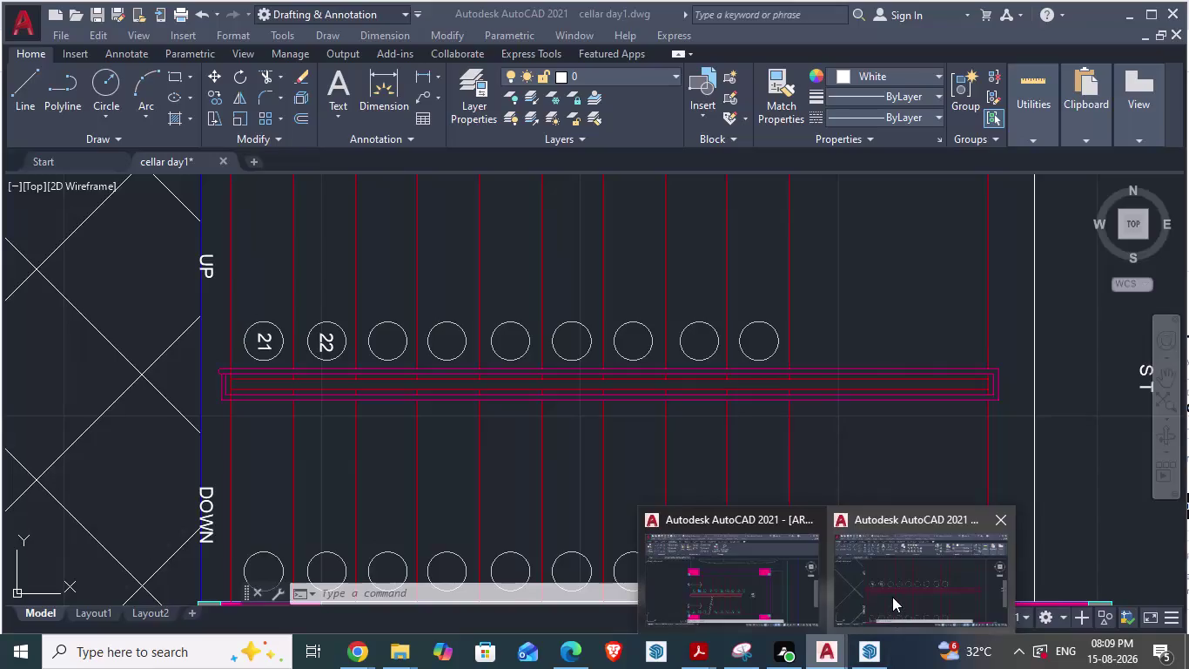
Look over the reference arch plan drawing, then return to the cellar day1 drawing.
click(892, 597)
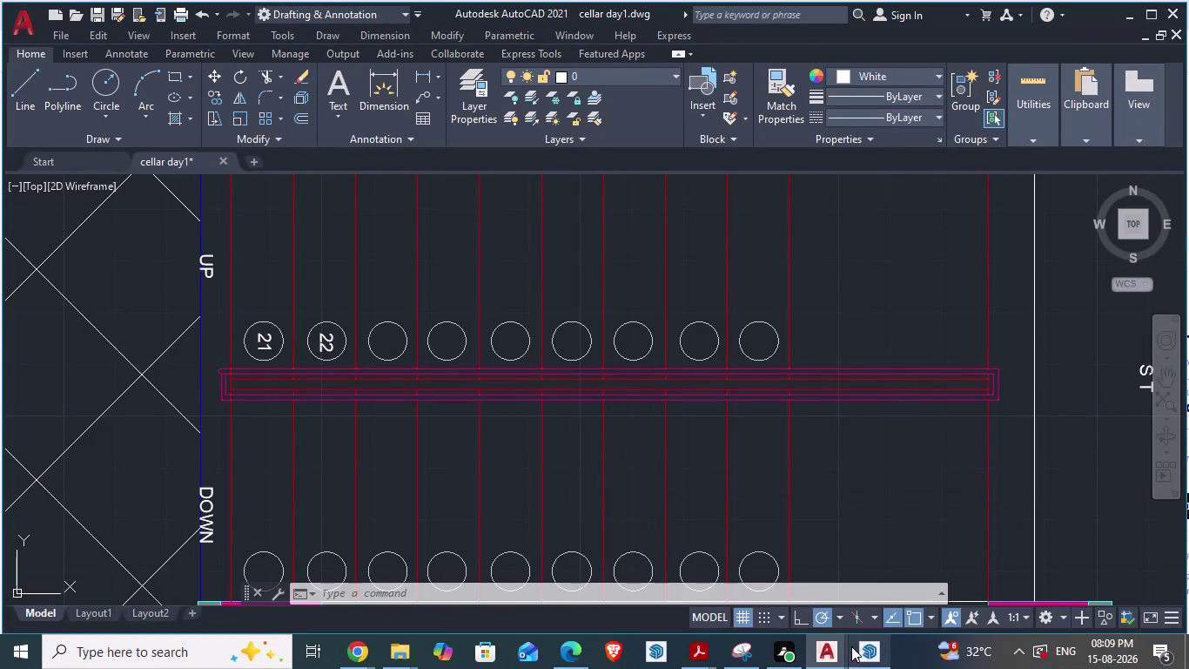
click(842, 645)
click(799, 589)
scroll(up, 3)
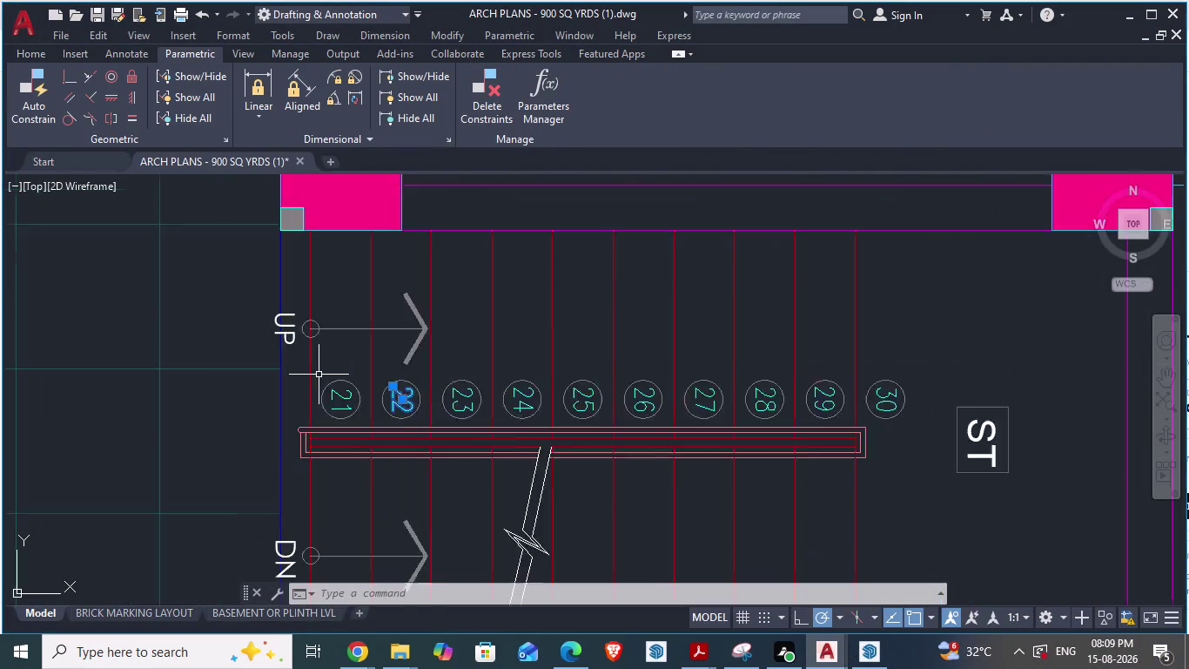
scroll(up, 3)
scroll(up, 3)
scroll(down, 3)
key(Escape)
scroll(up, 3)
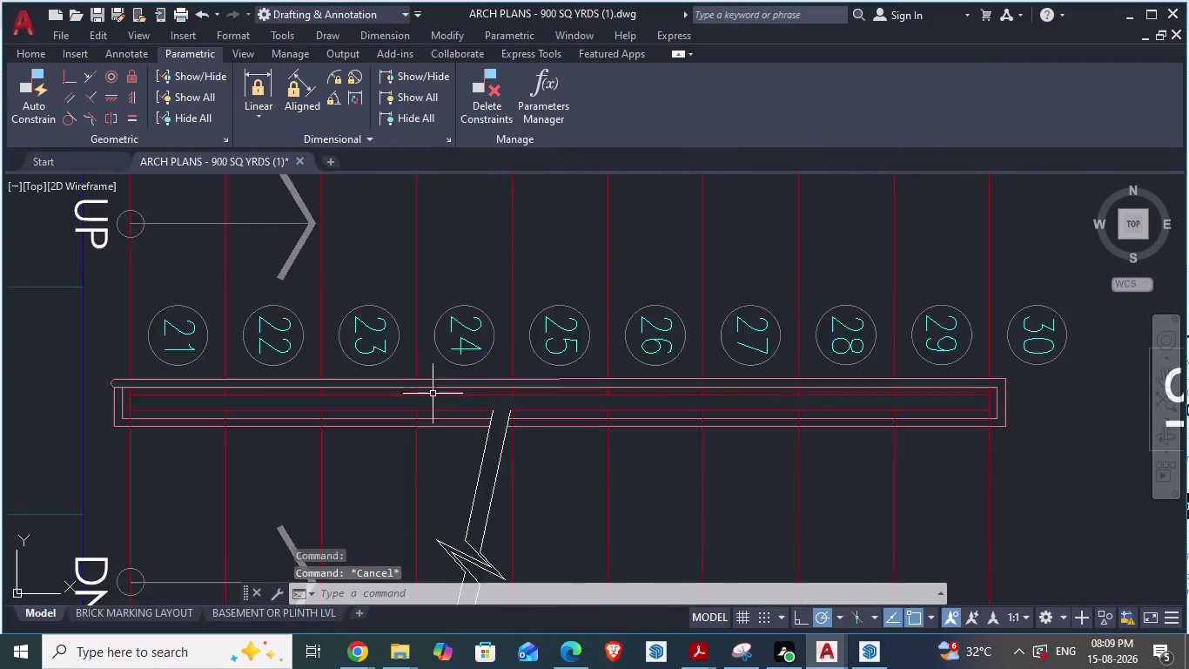
scroll(up, 3)
scroll(down, 3)
scroll(down, 3)
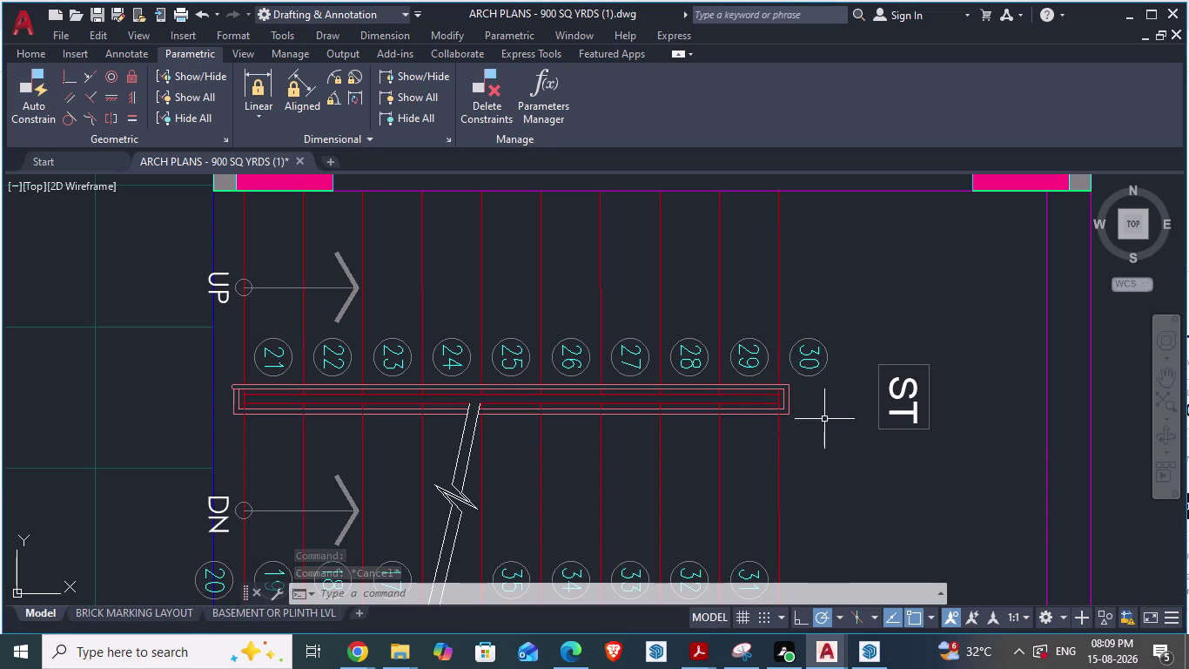
key(alt+Tab)
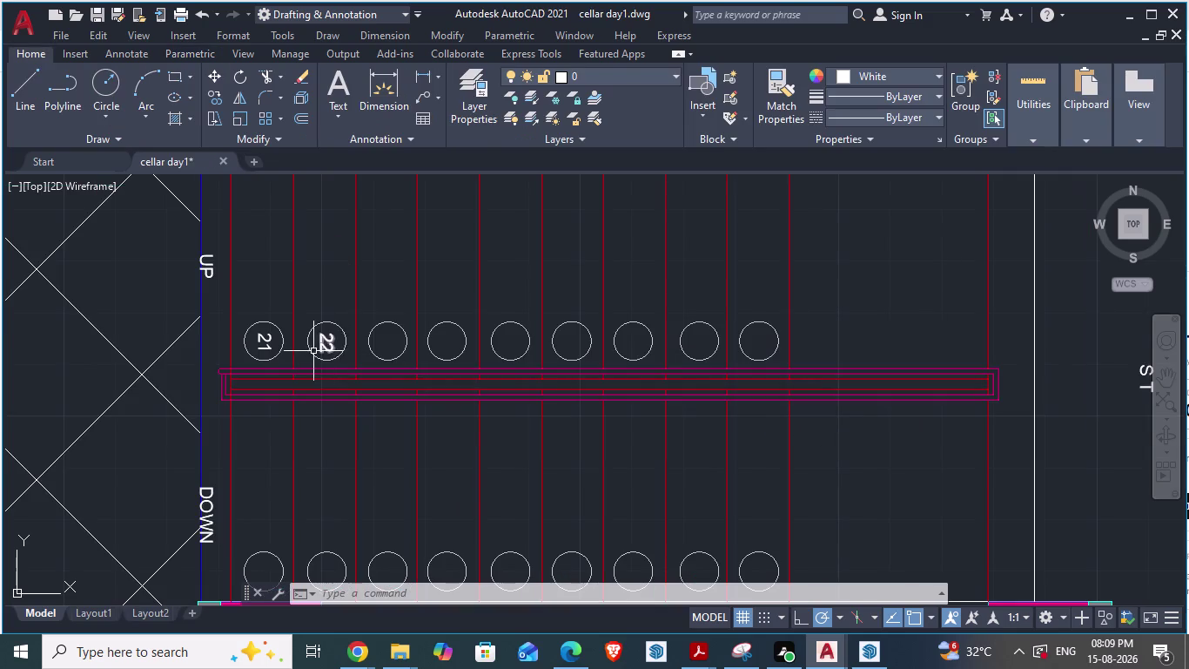
Copy the 21 label and paste it into the third and fourth circles.
scroll(up, 3)
click(338, 290)
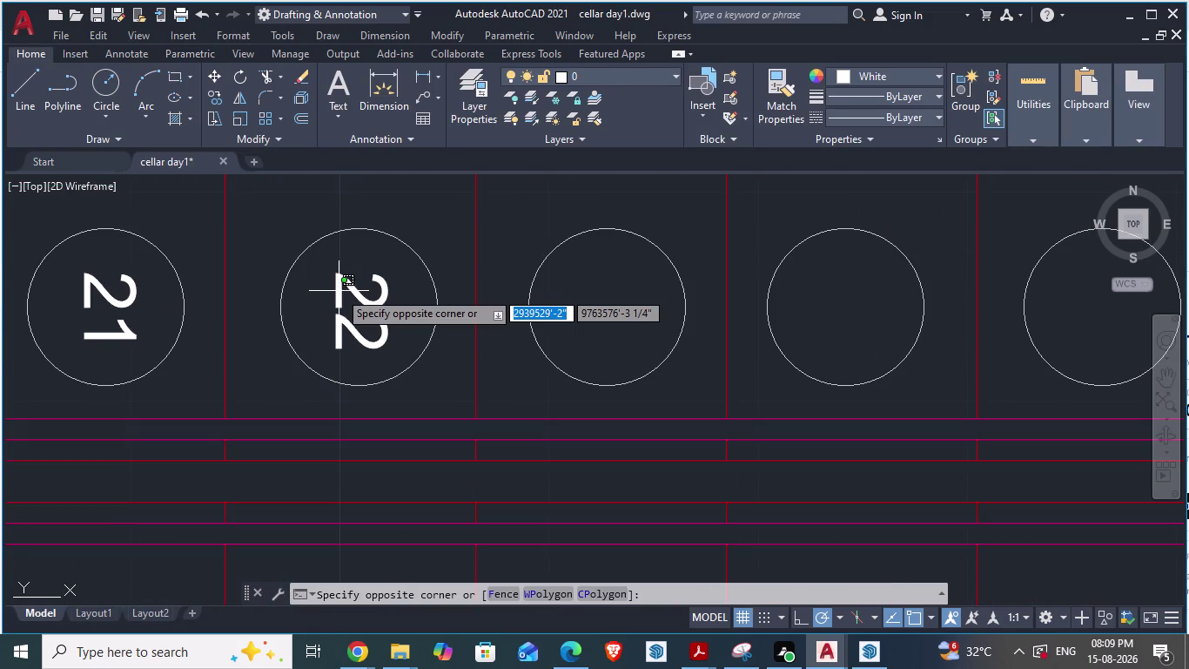
key(Escape)
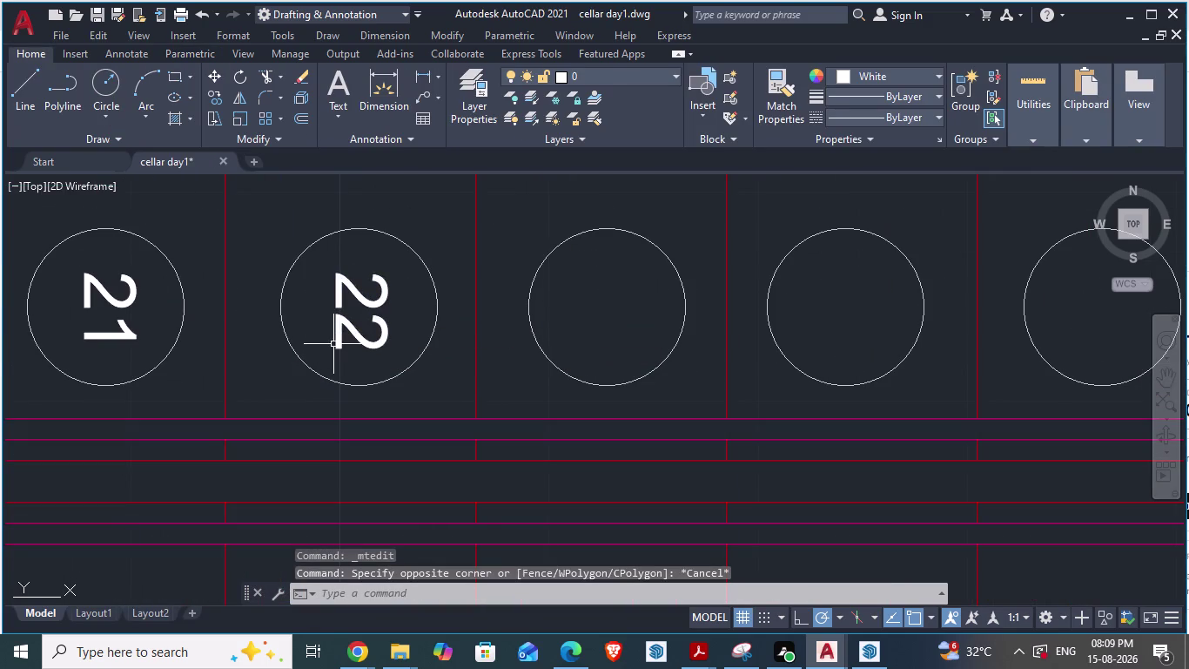
click(339, 342)
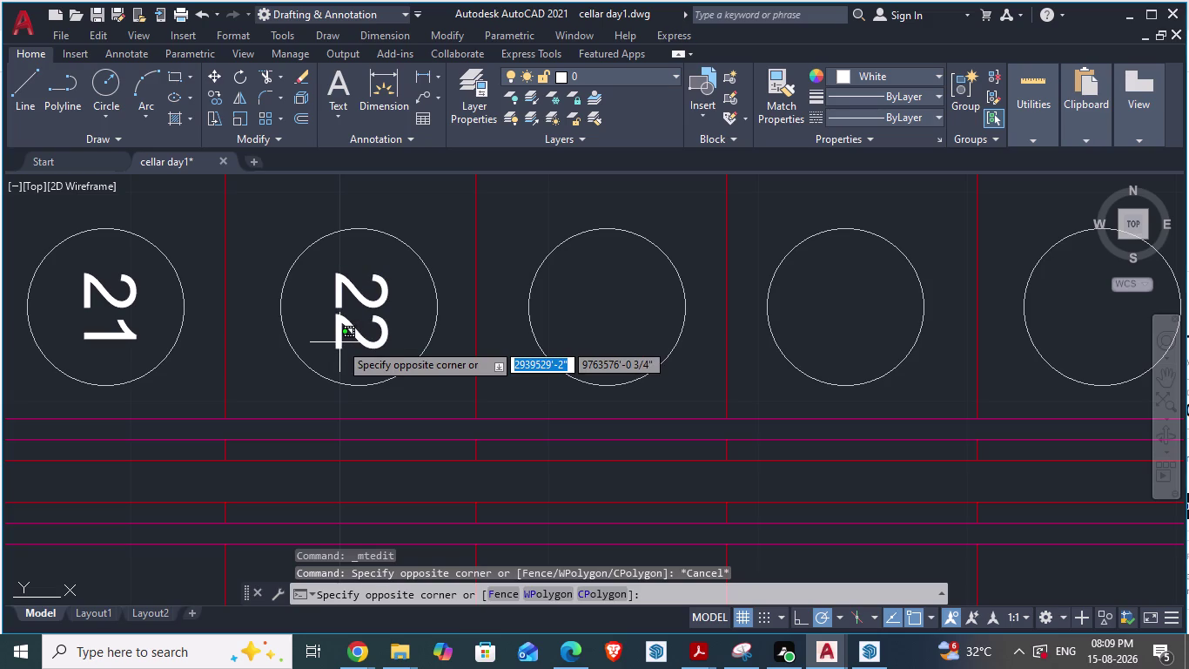
key(ctrl+c)
key(ctrl+v)
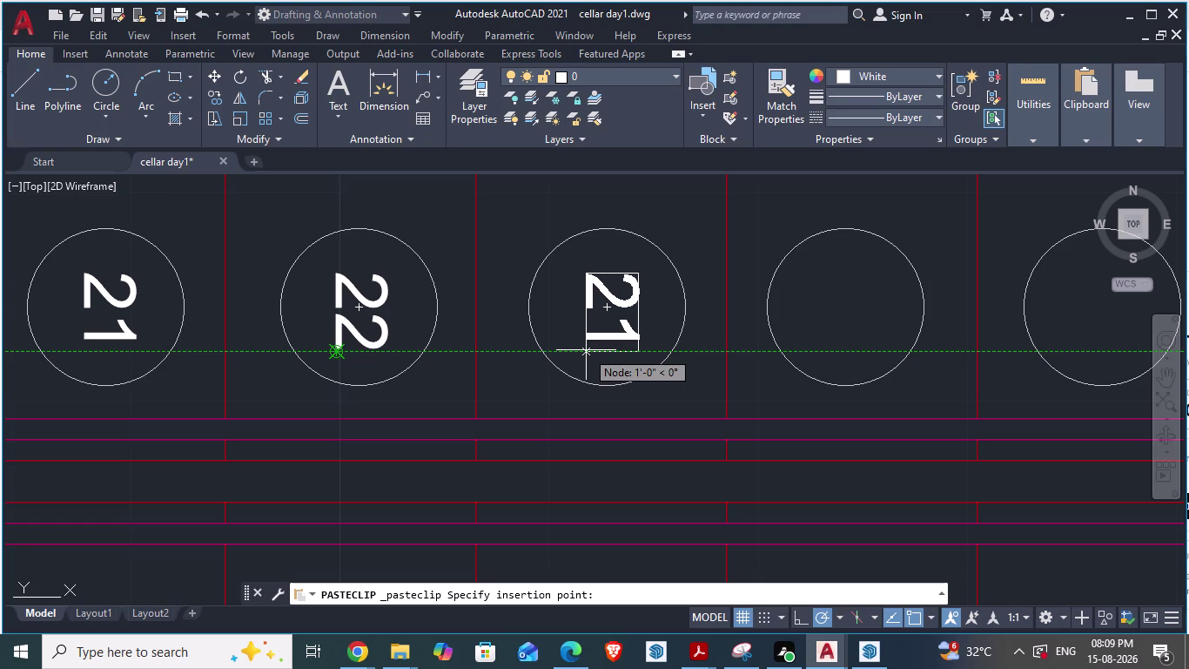
click(586, 350)
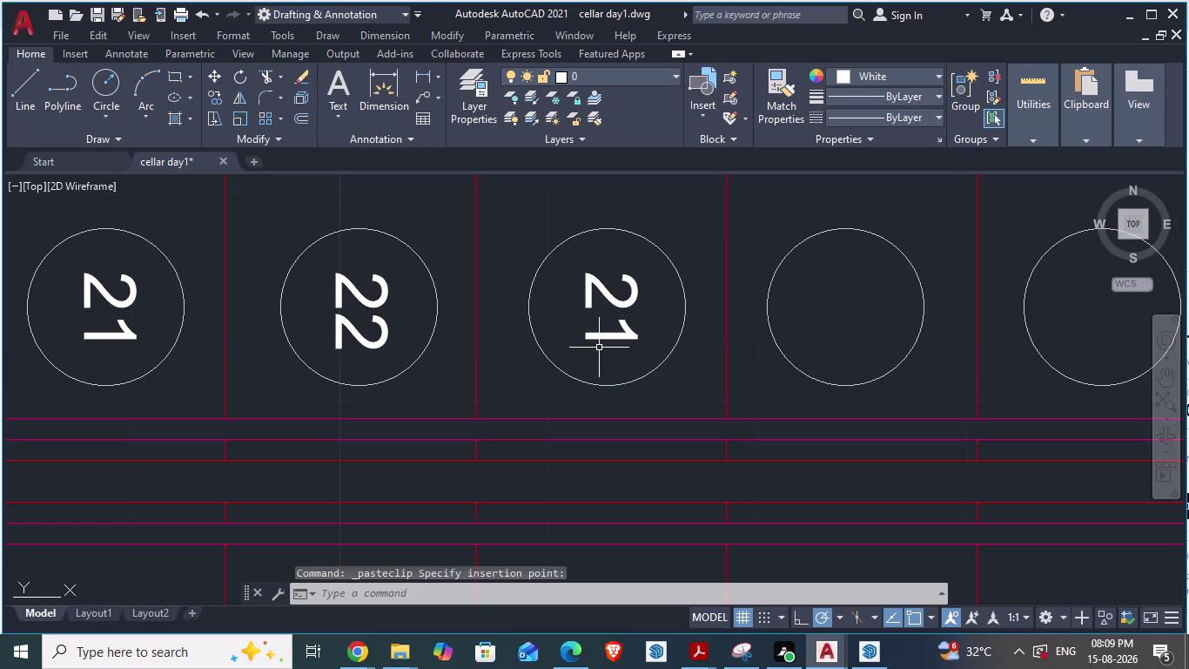
key(space)
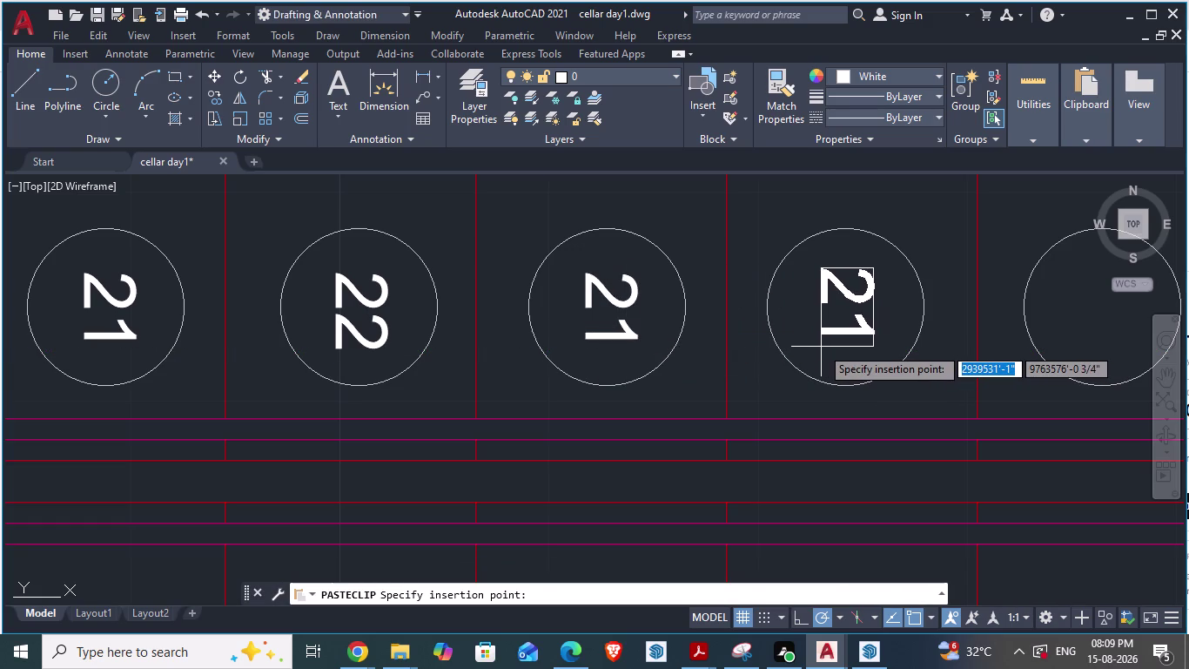
click(821, 347)
scroll(down, 3)
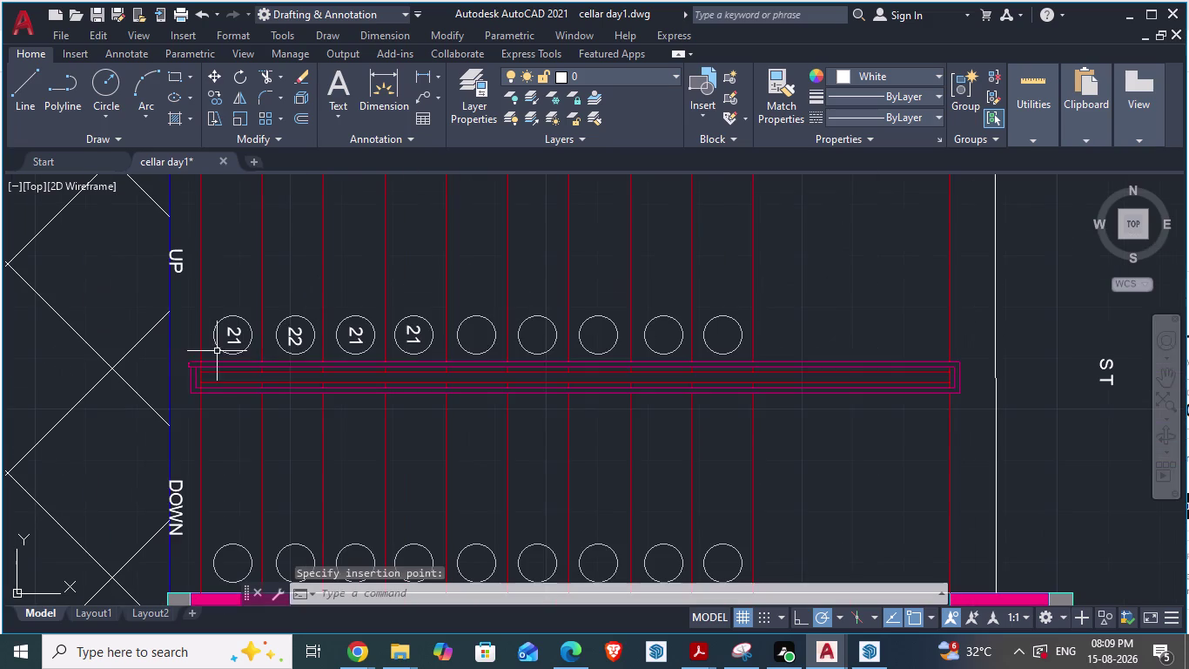
key(space)
scroll(up, 3)
scroll(down, 3)
scroll(up, 3)
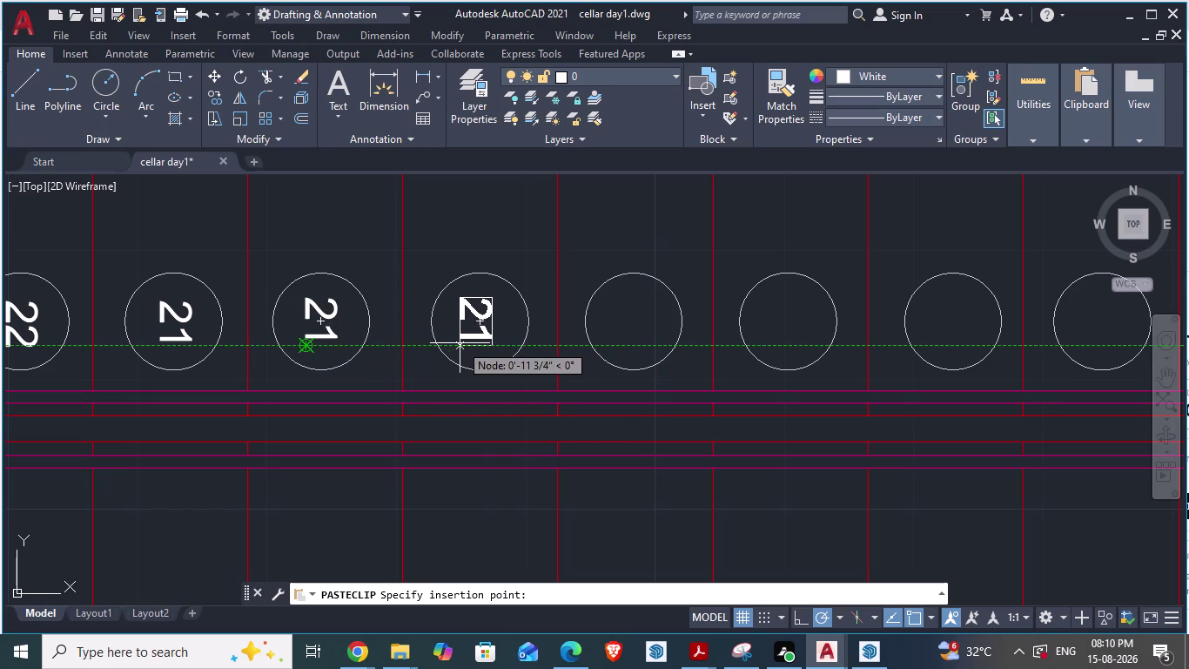
Paste 21 label copies into the next three empty circles.
click(468, 343)
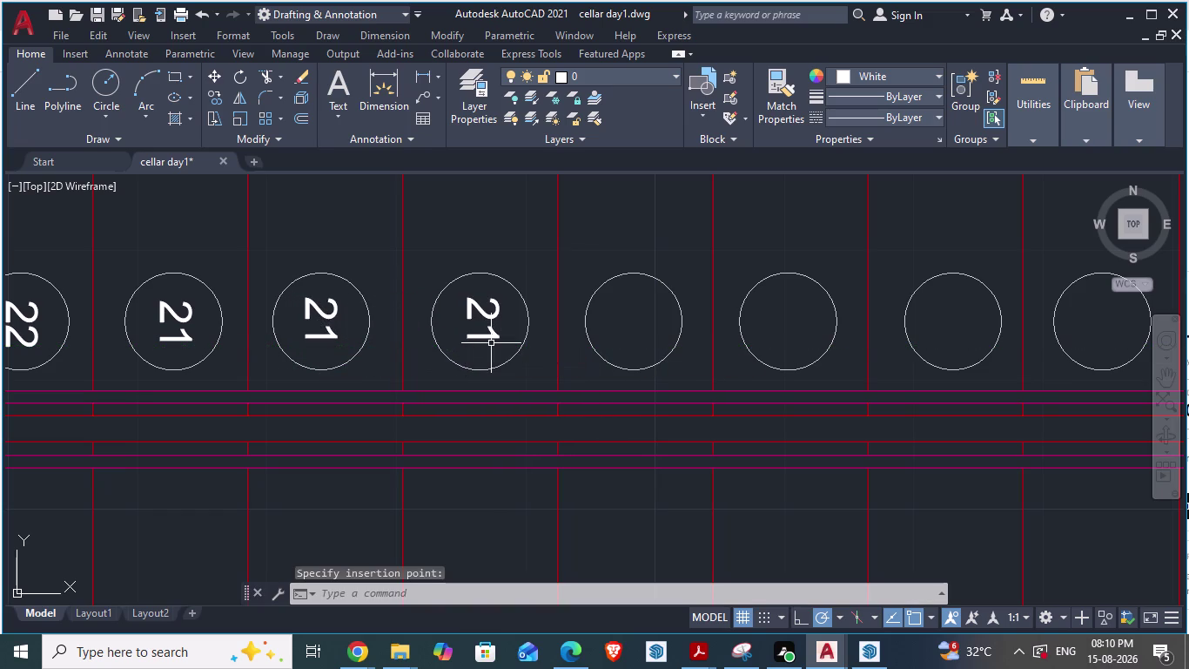
key(space)
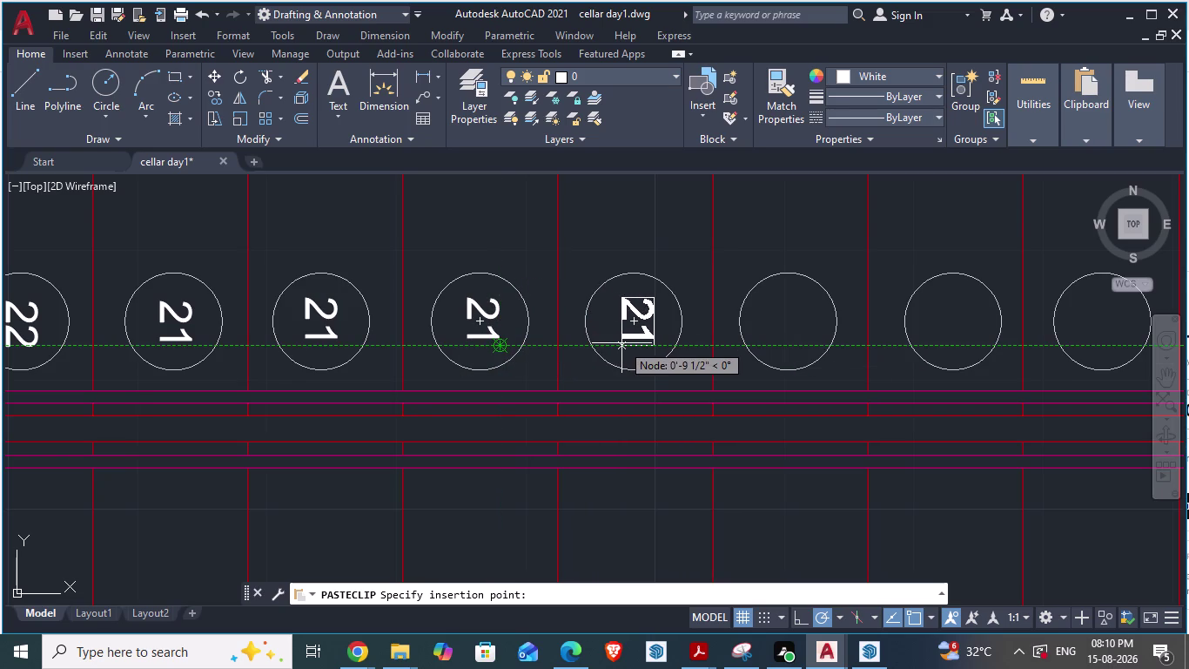
click(622, 343)
key(space)
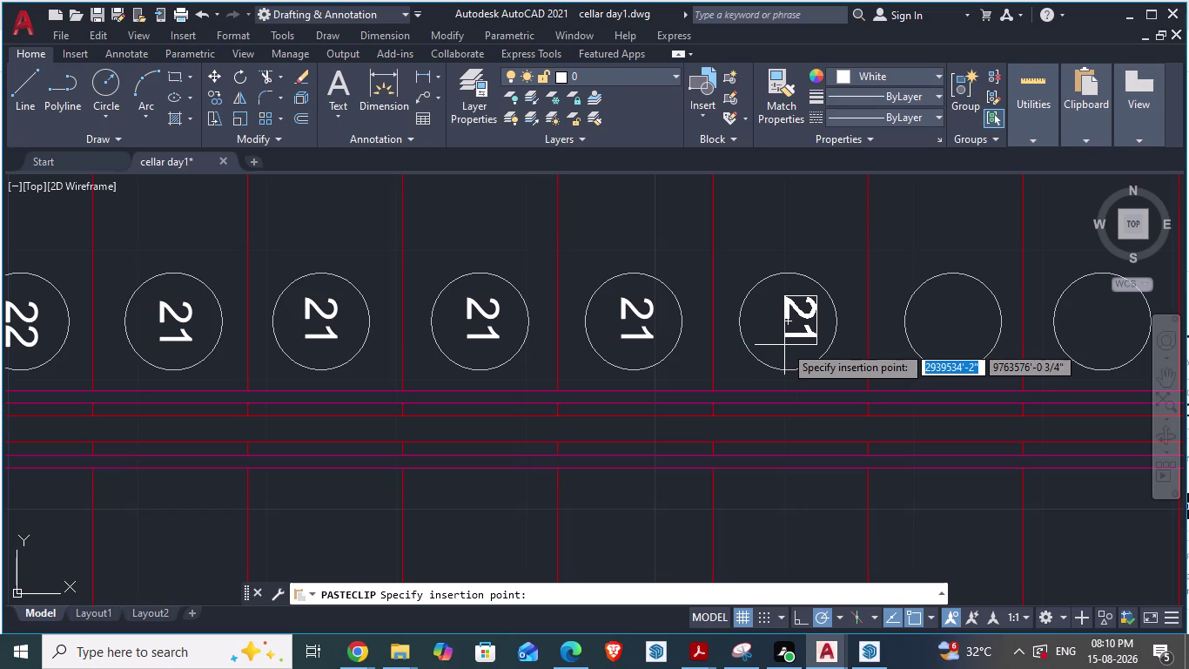
click(777, 340)
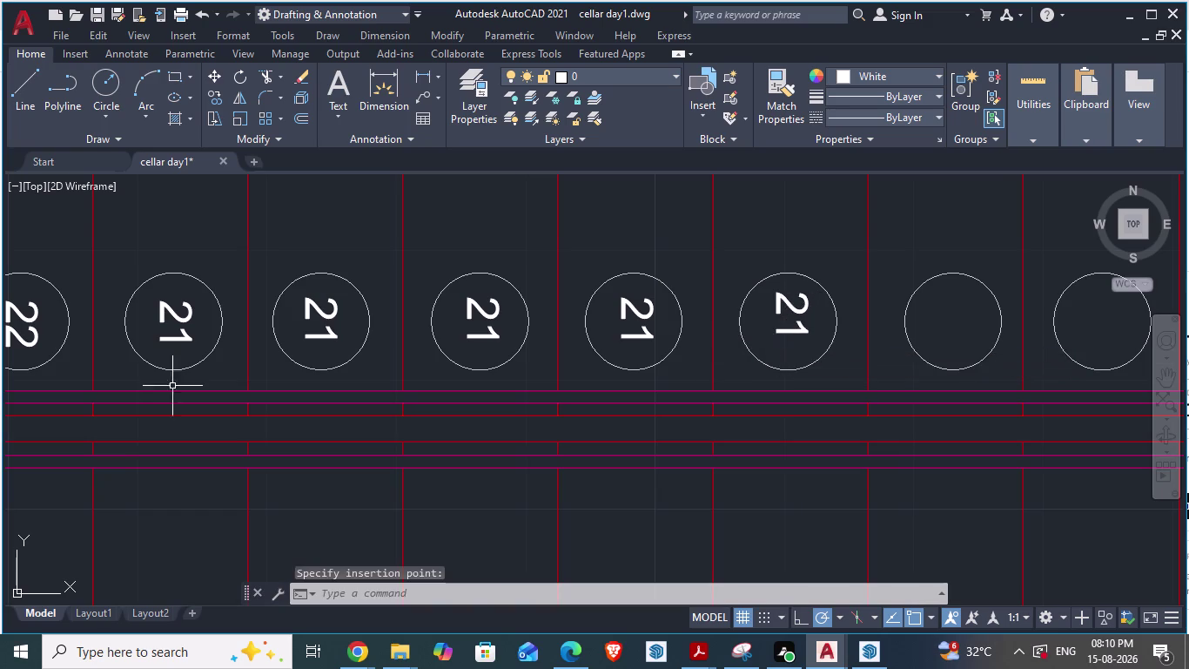
scroll(down, 3)
key(space)
scroll(up, 3)
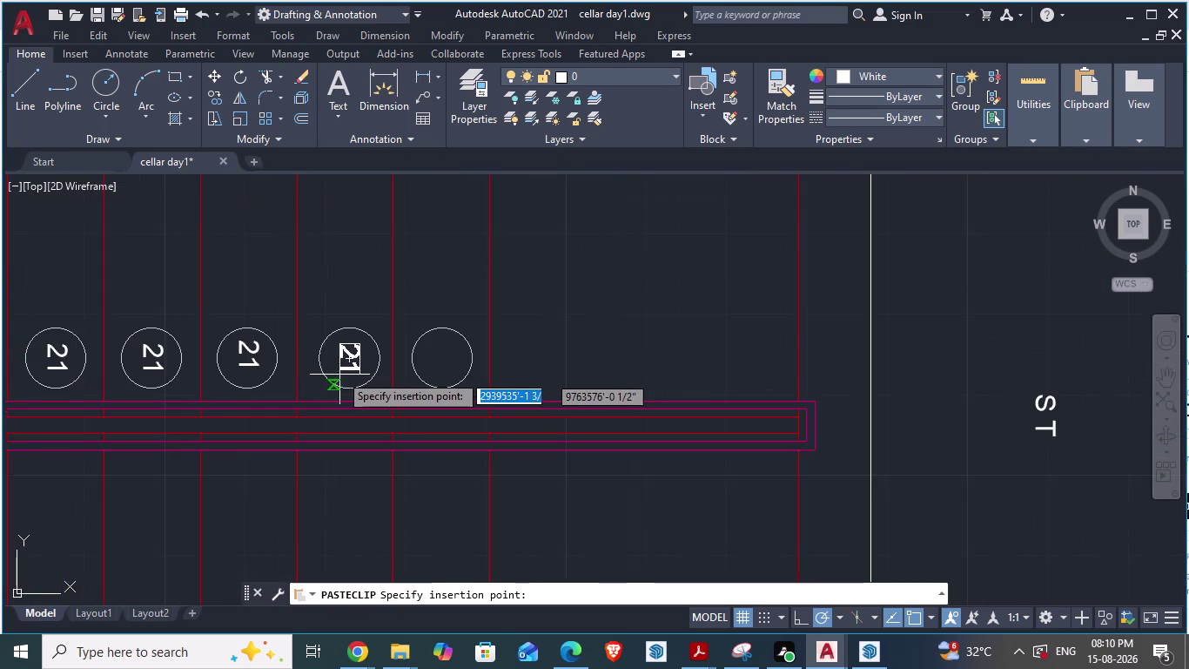
scroll(up, 3)
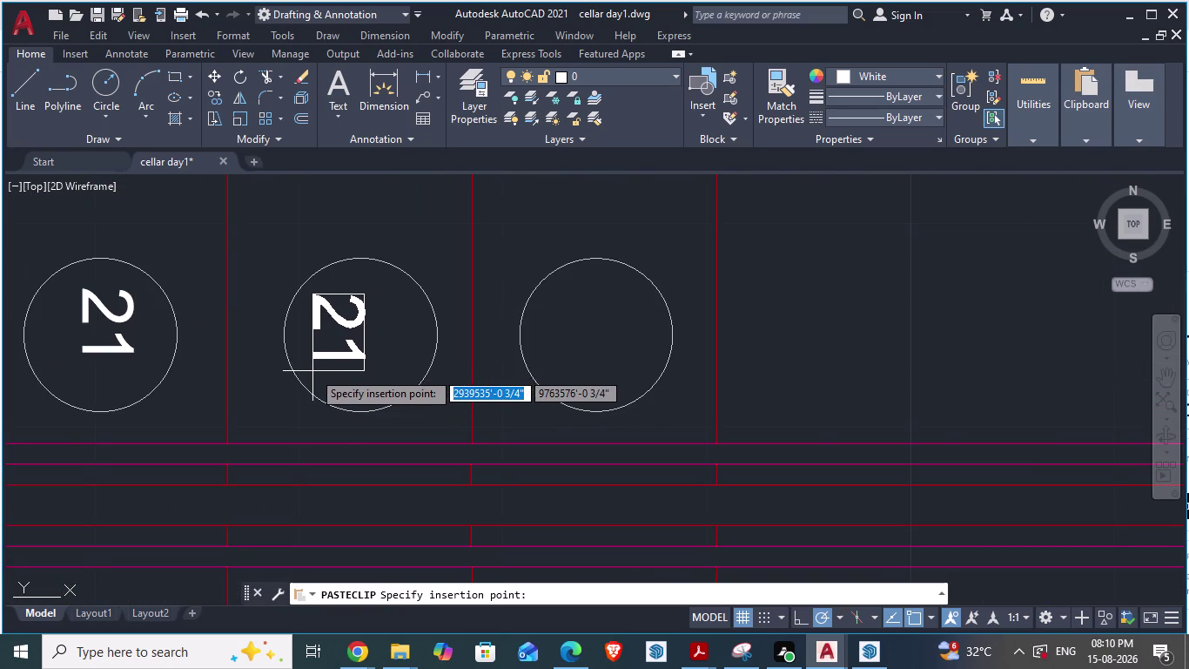
scroll(down, 3)
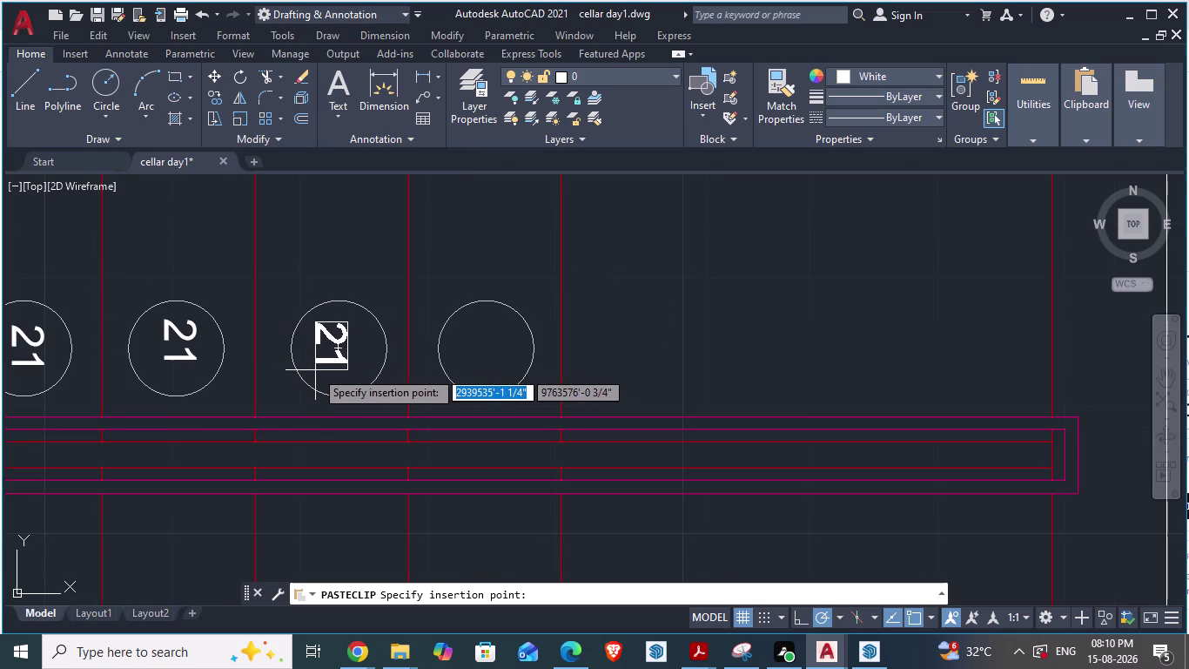
Paste 21 label copies into the last two empty circles.
click(325, 370)
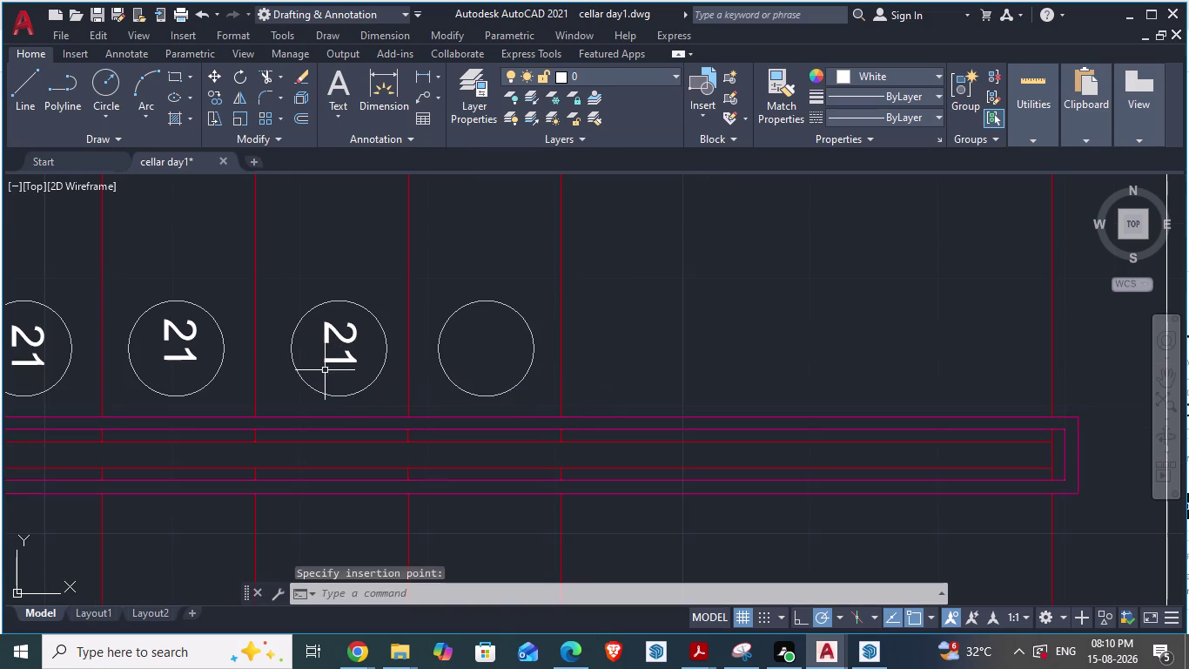
key(space)
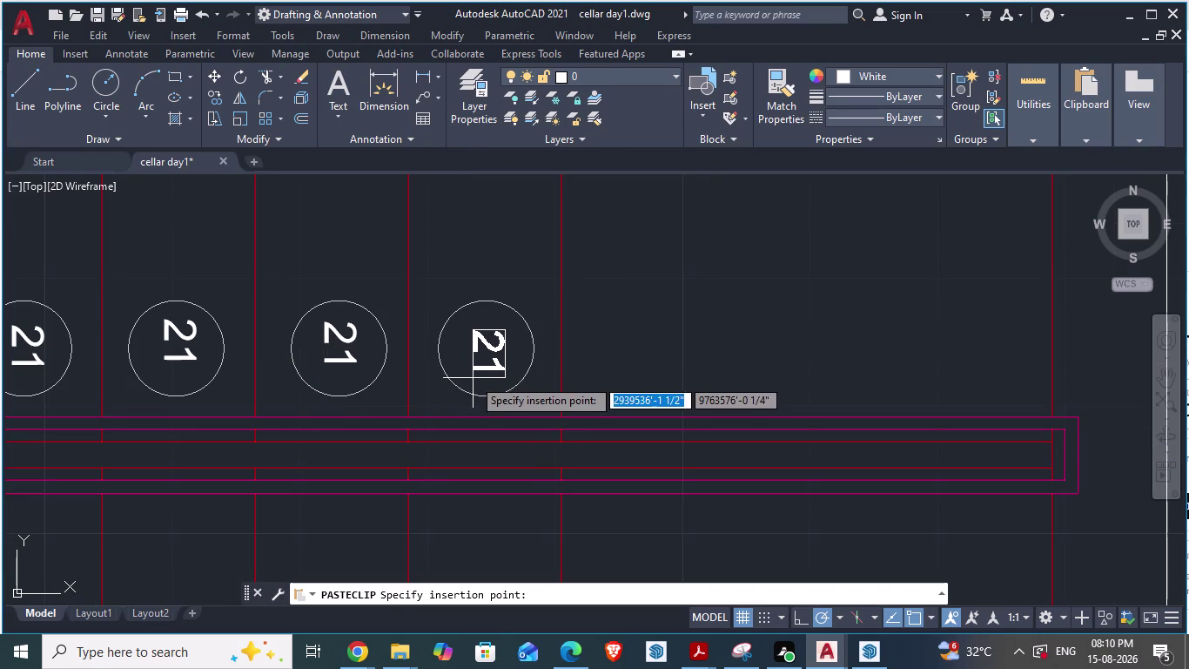
scroll(up, 3)
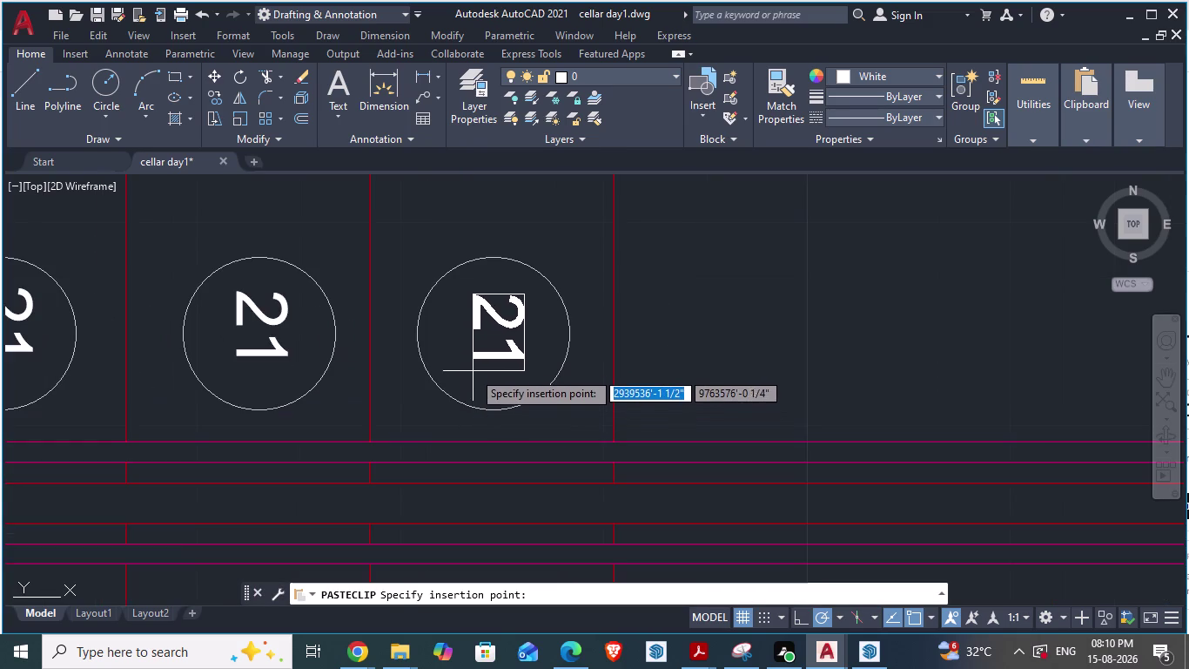
scroll(down, 3)
scroll(up, 3)
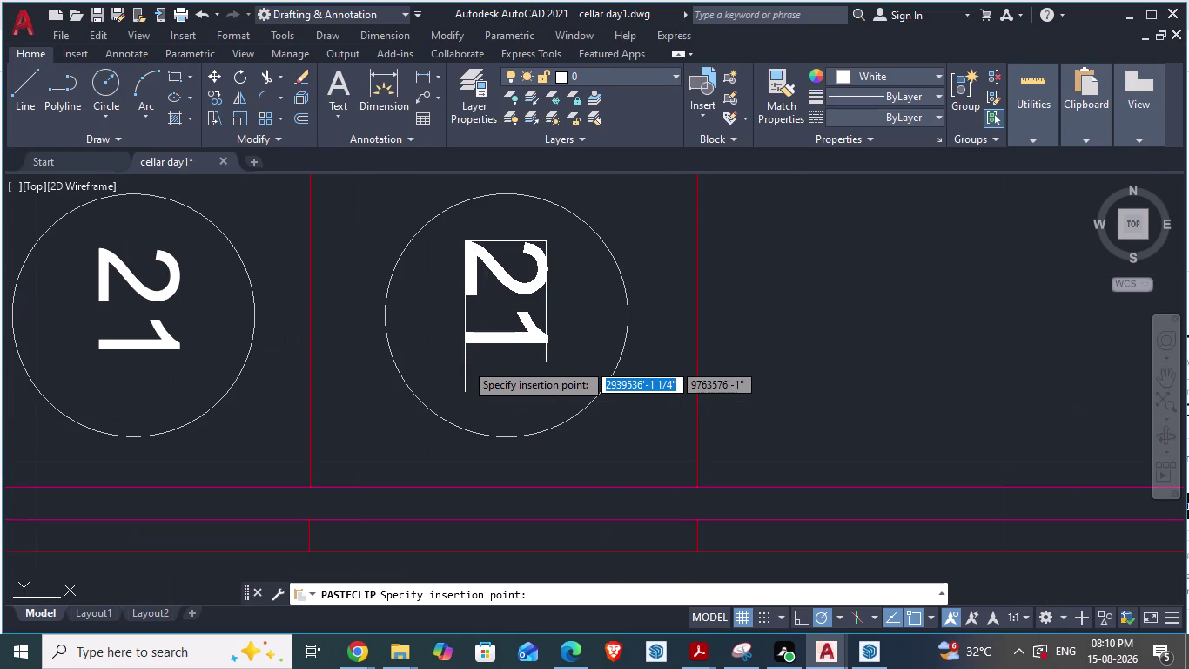
scroll(down, 3)
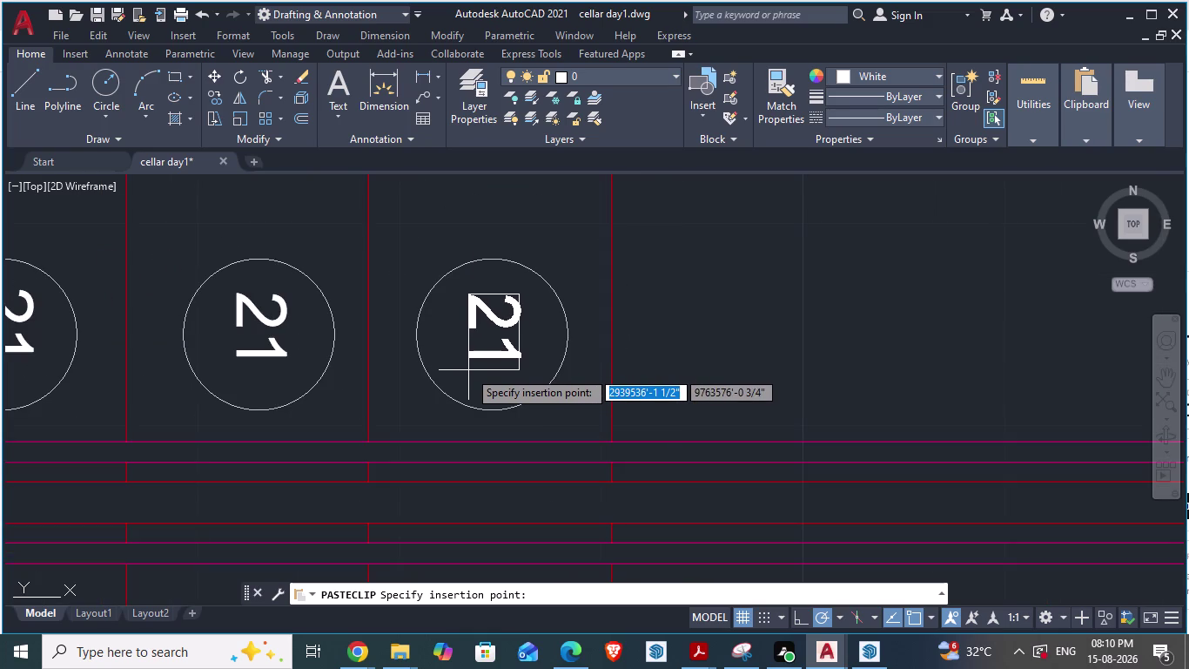
scroll(up, 3)
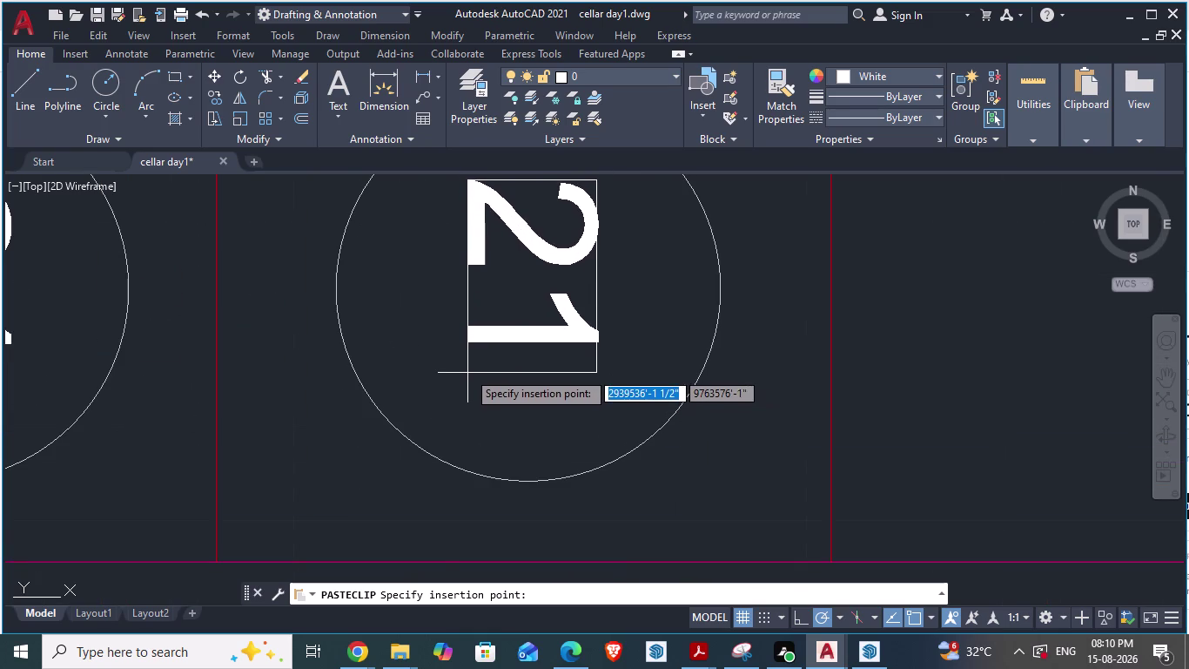
click(468, 371)
scroll(down, 3)
scroll(down, 3)
scroll(up, 3)
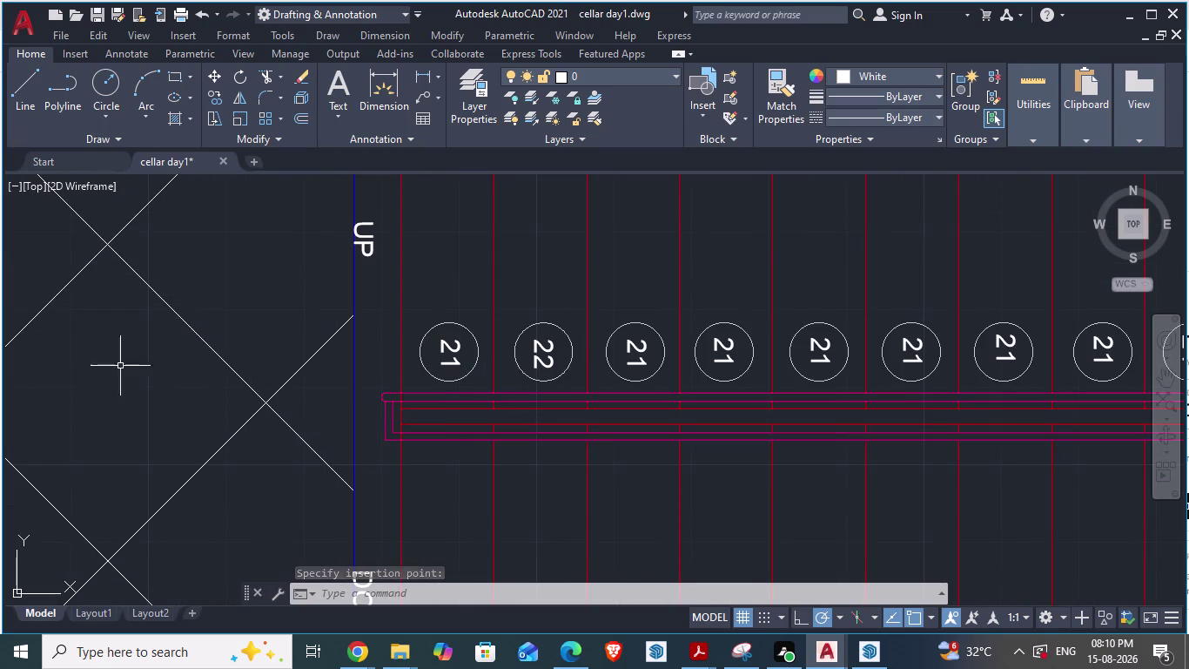
scroll(up, 3)
Change the third circle's label to 23 and remove the stray empty line.
double_click(603, 309)
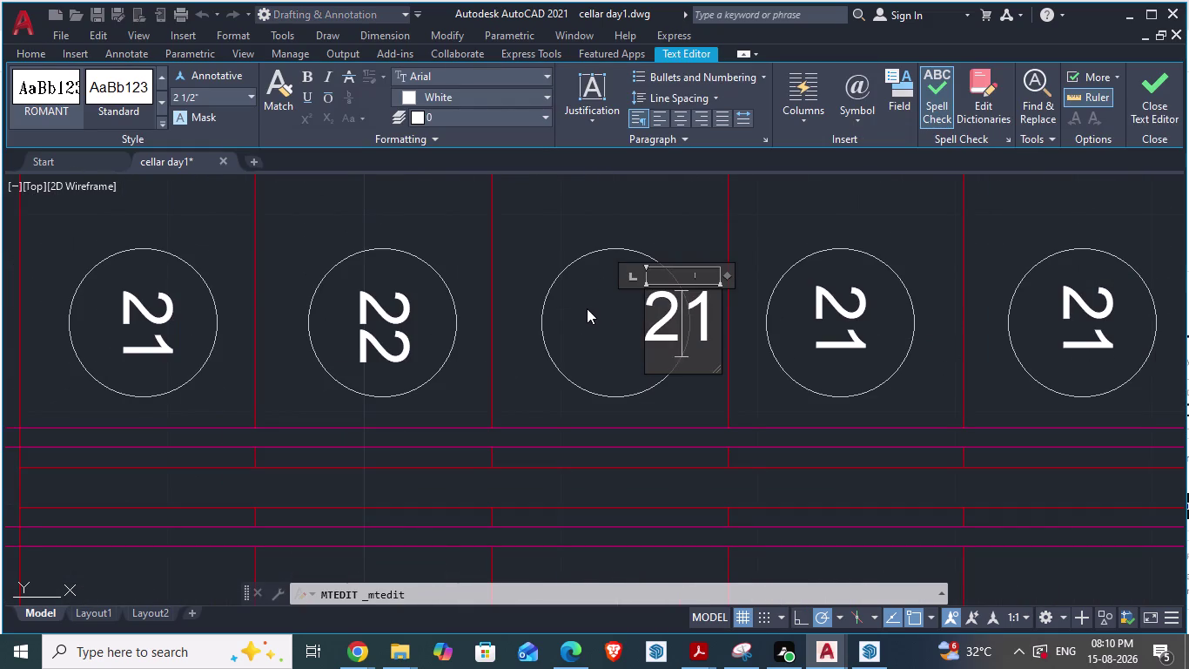
key(Delete)
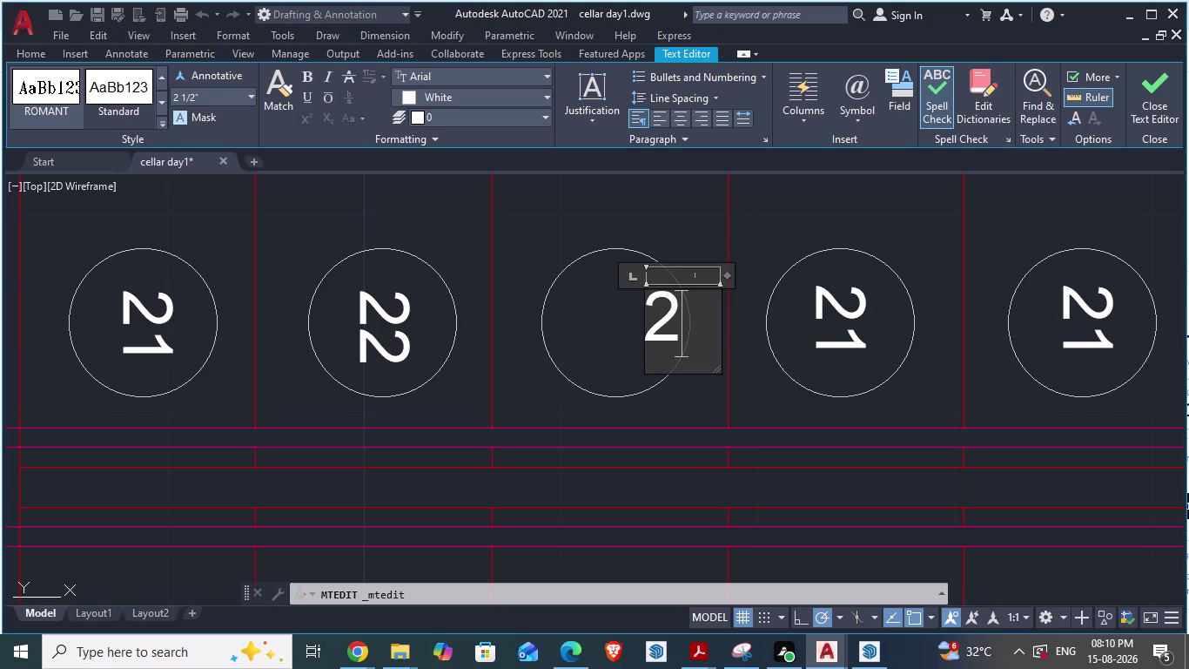
key(3)
key(Return)
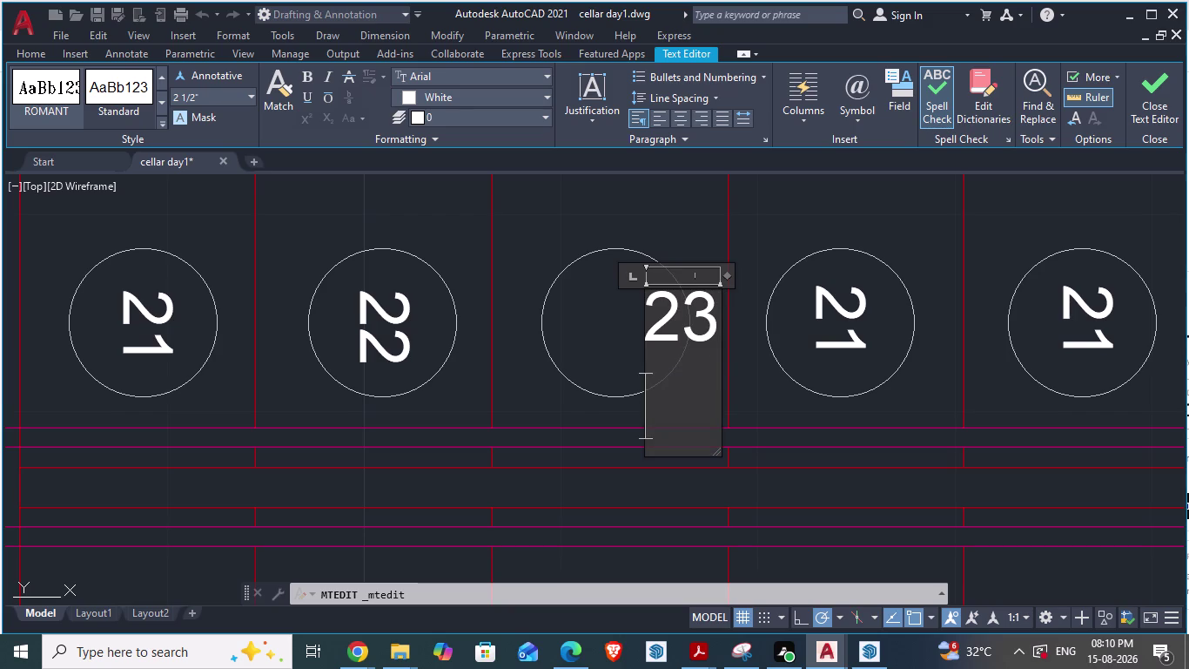
key(BackSpace)
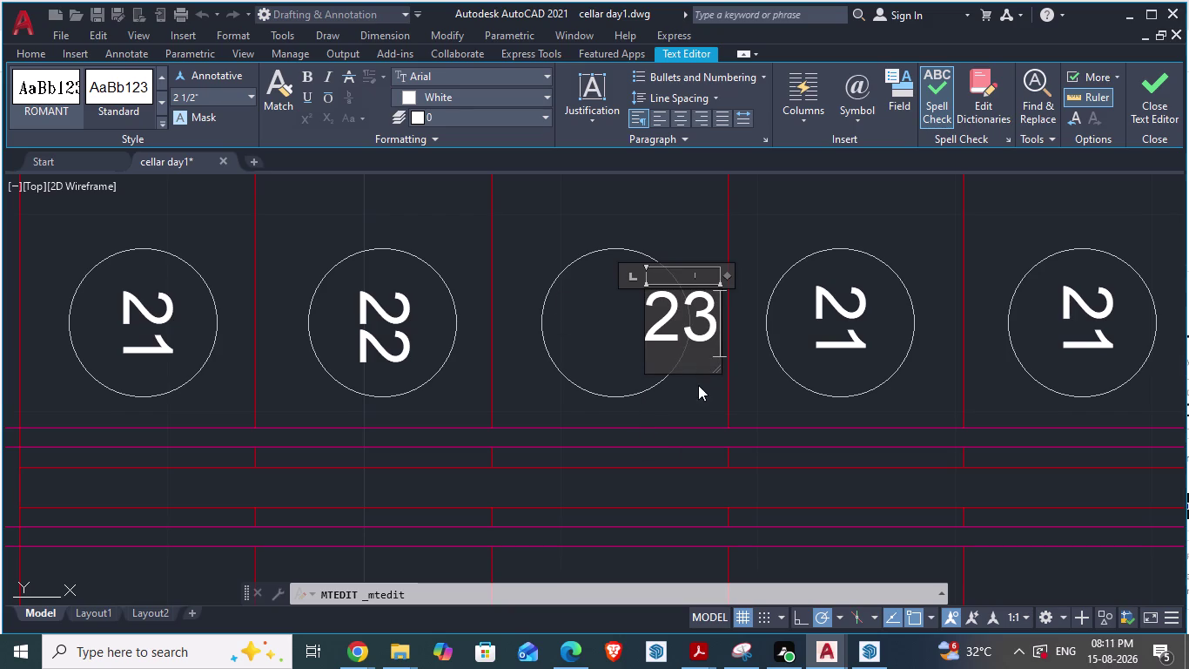
click(695, 403)
scroll(down, 3)
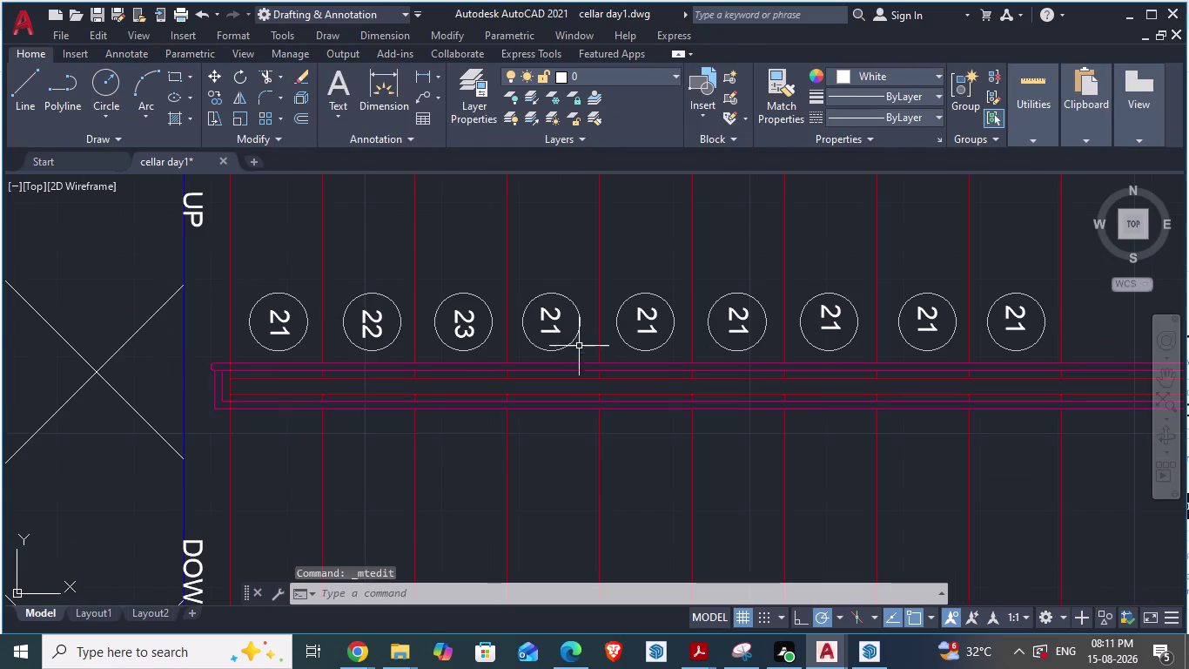
Renumber the fourth and fifth circle labels to 24 and 25.
double_click(542, 320)
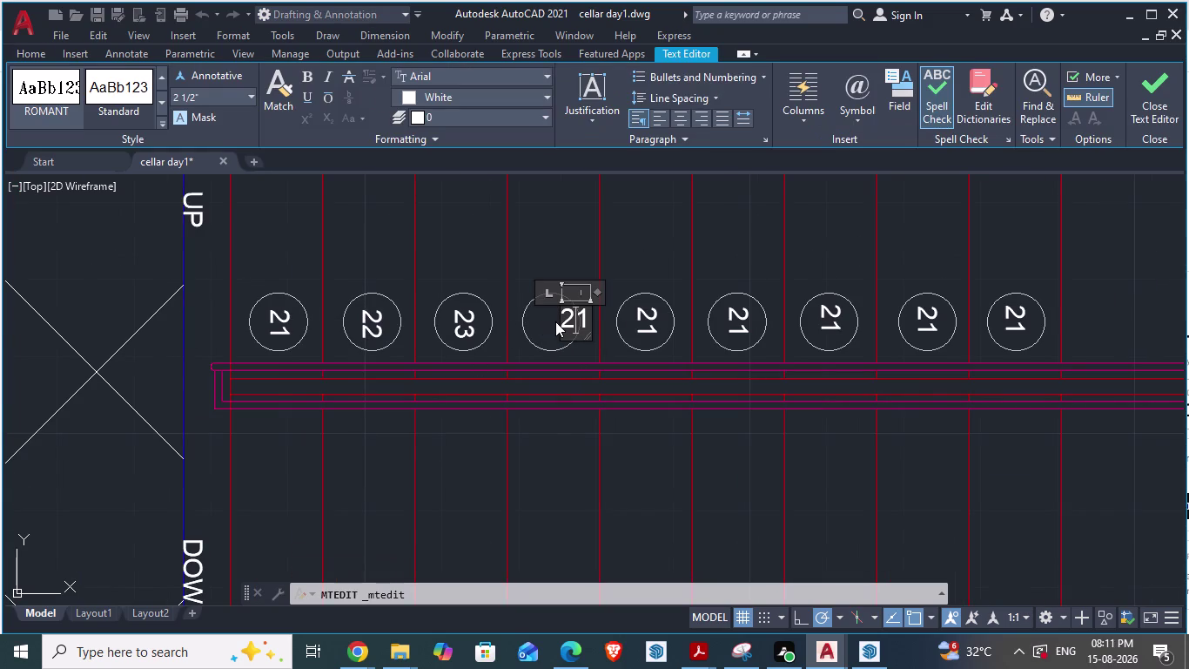
key(Delete)
key(4)
click(631, 269)
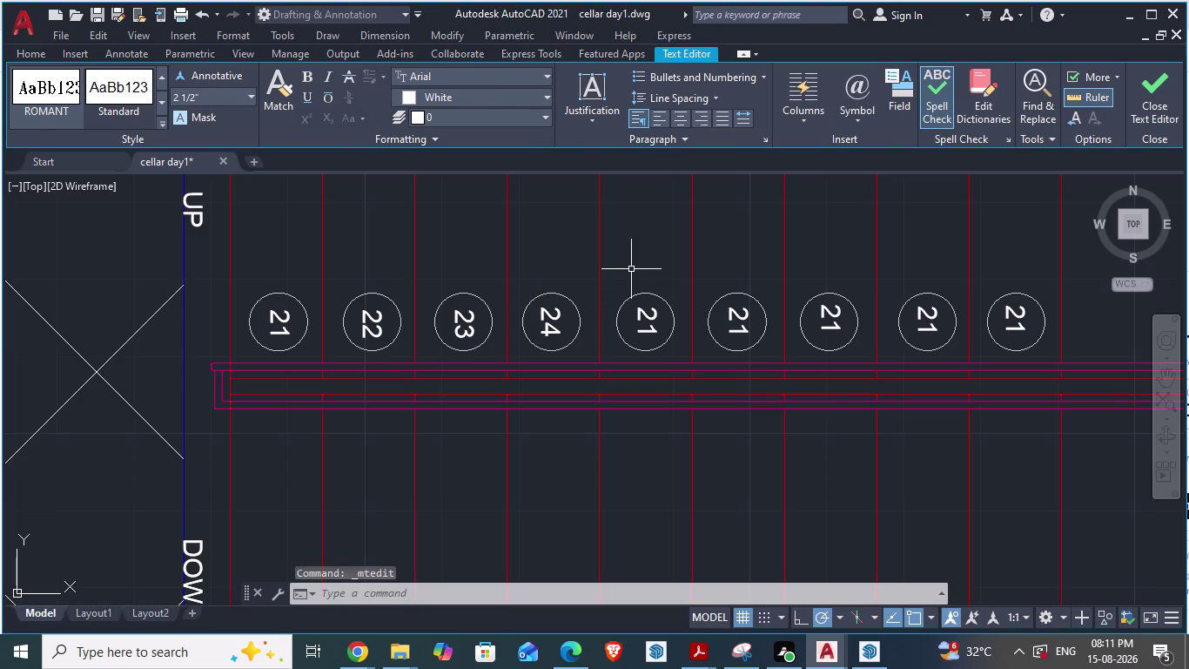
double_click(648, 320)
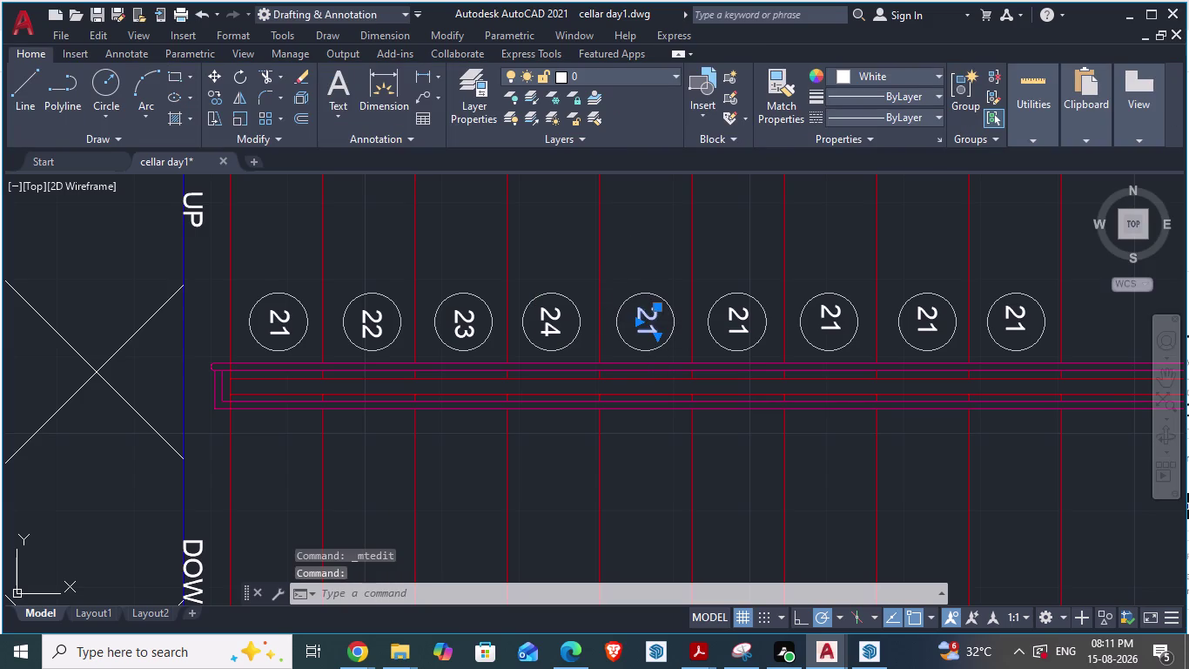
click(676, 314)
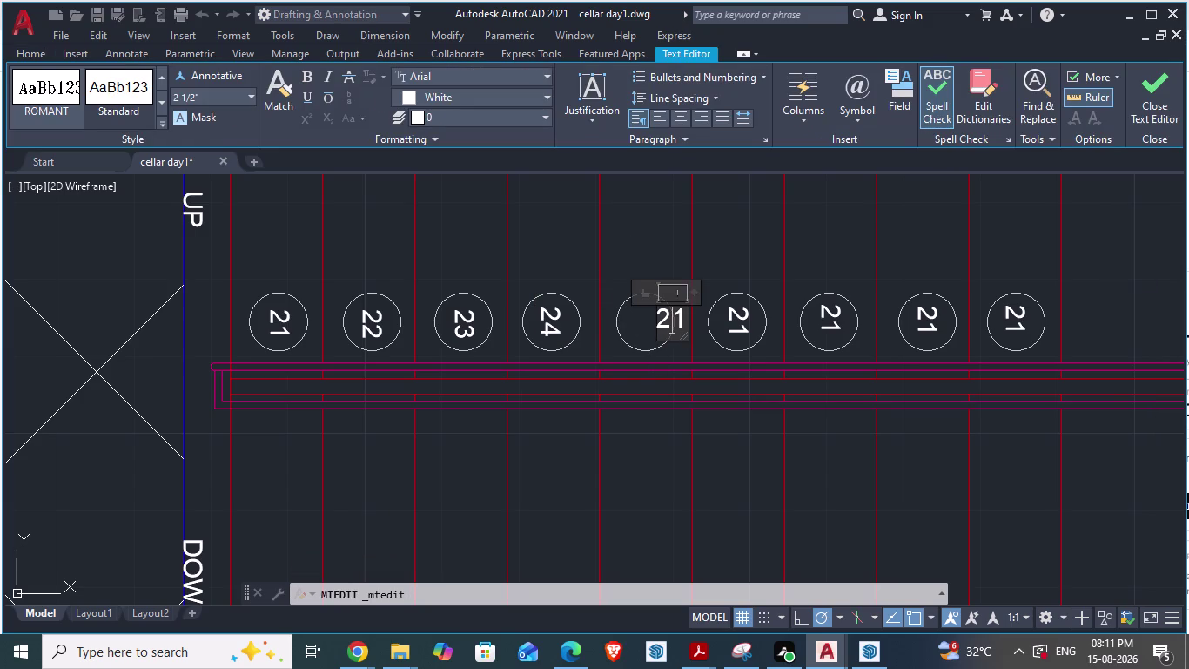
key(Delete)
key(5)
click(621, 222)
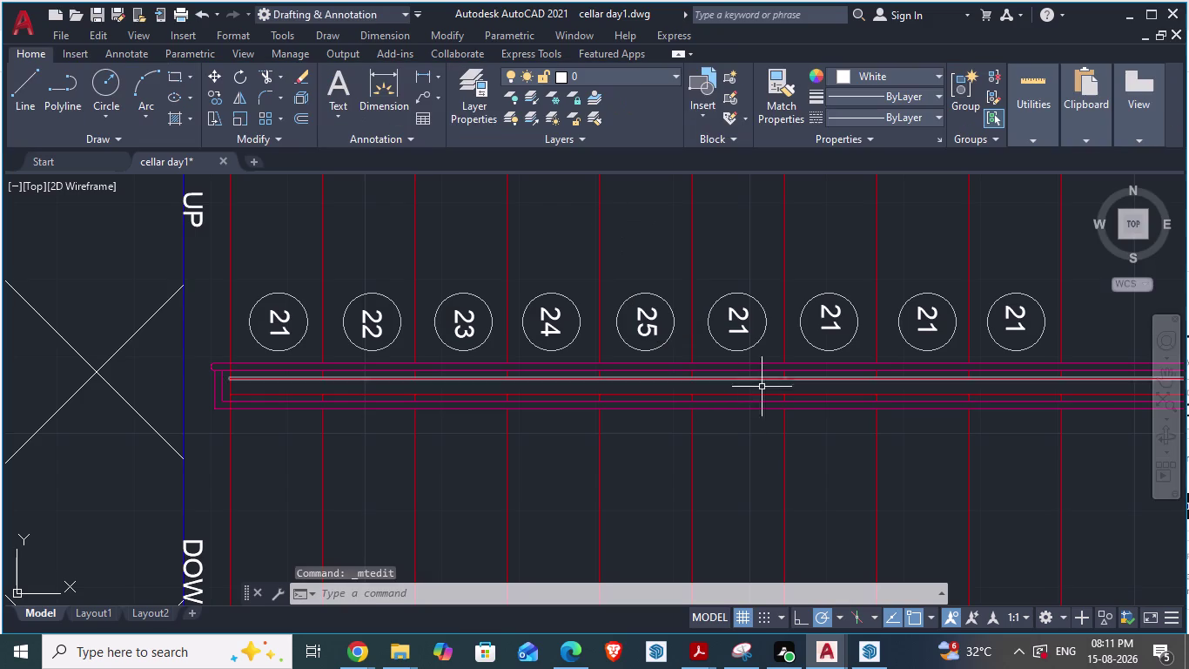
Renumber the sixth and seventh circle labels to 26 and 27.
scroll(up, 3)
double_click(664, 245)
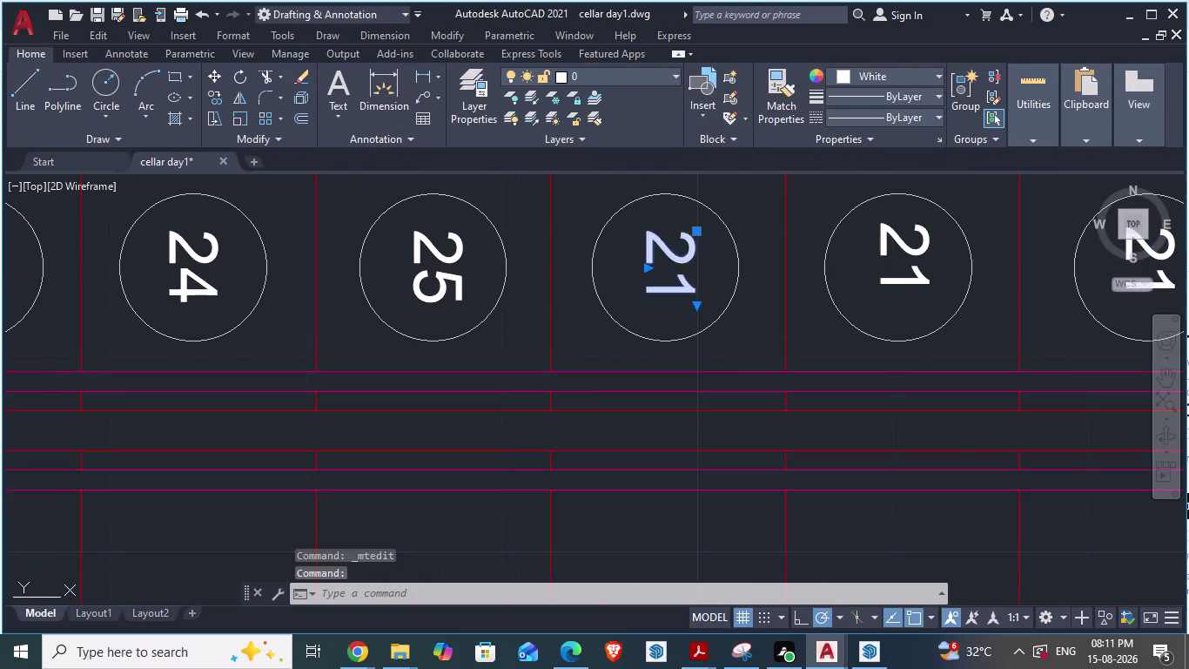
click(726, 250)
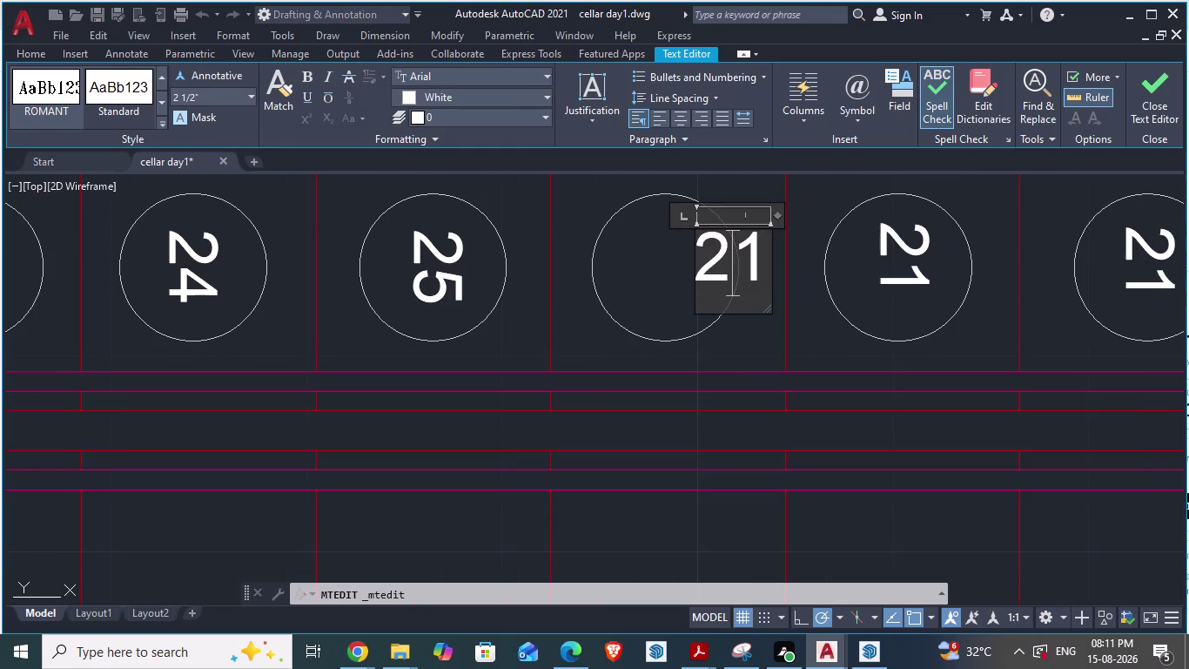
key(Delete)
key(6)
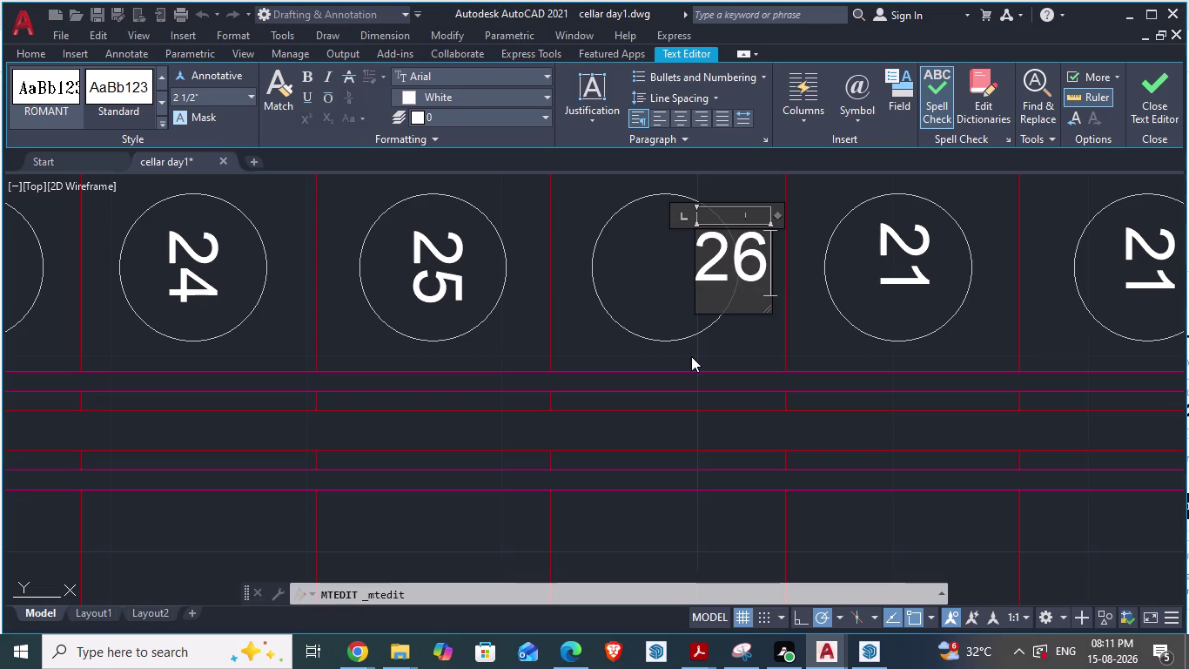
click(725, 349)
scroll(down, 3)
scroll(up, 3)
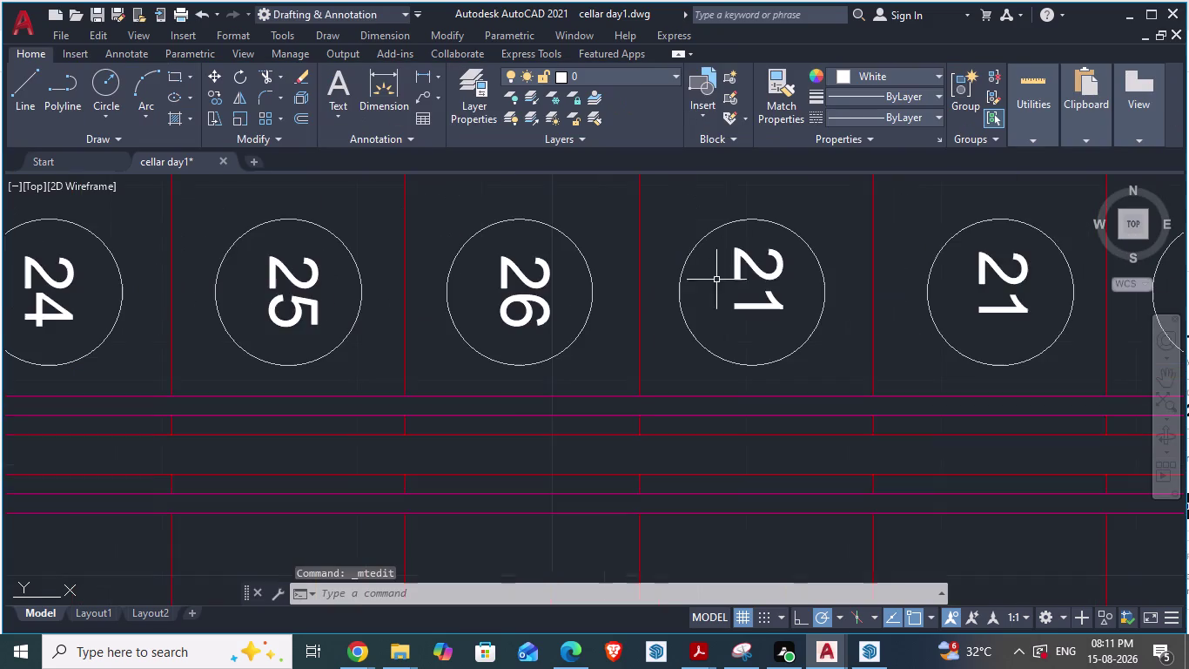
scroll(down, 3)
scroll(up, 3)
click(633, 266)
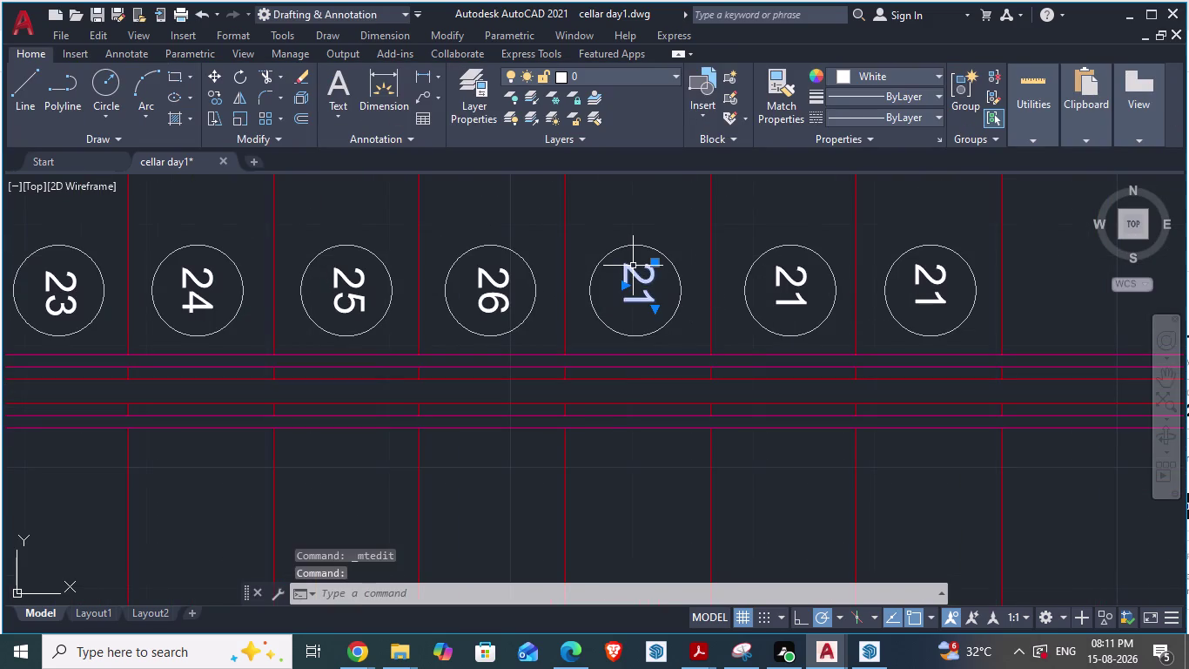
double_click(633, 266)
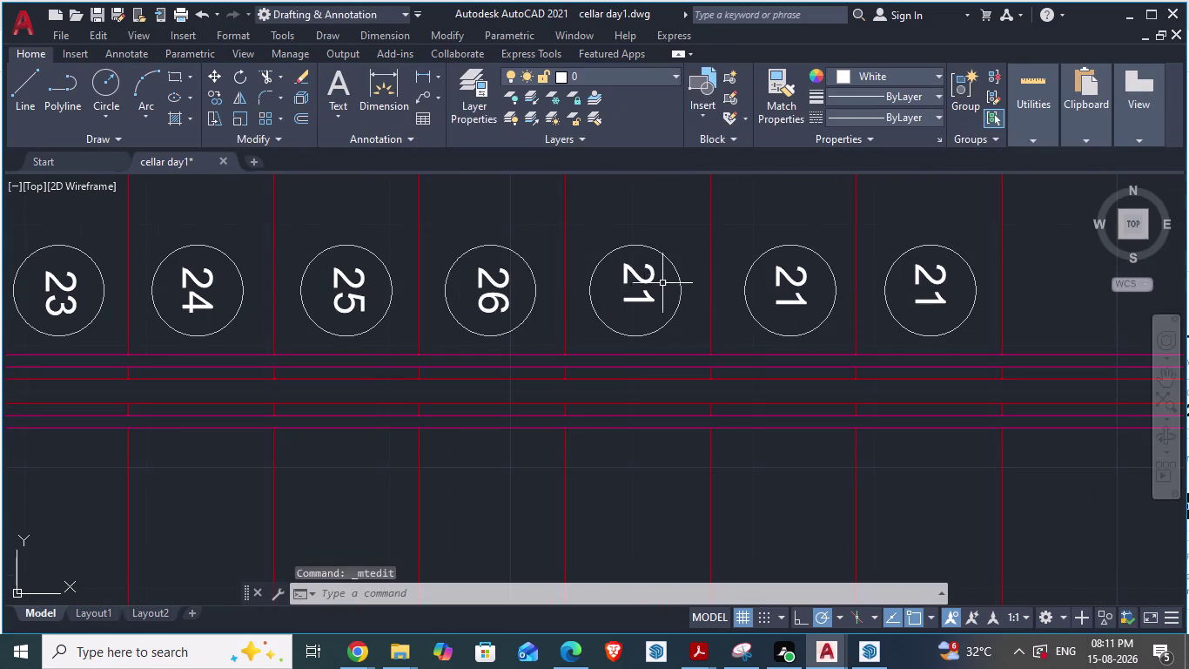
double_click(630, 271)
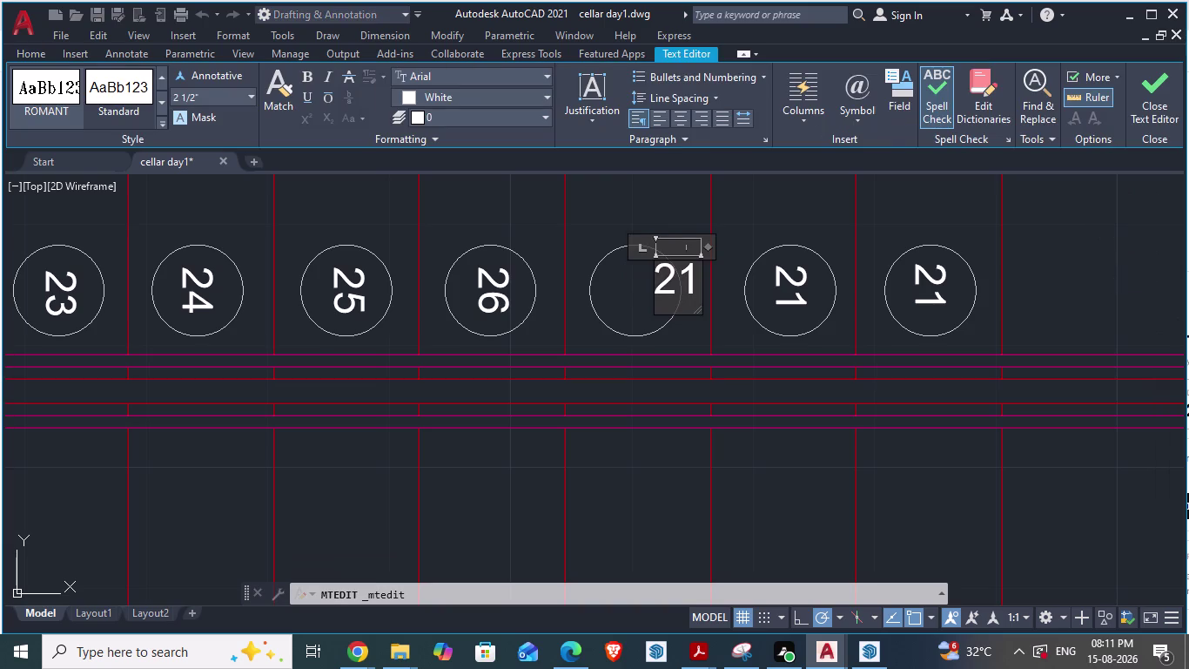
click(681, 271)
key(Delete)
key(7)
click(728, 326)
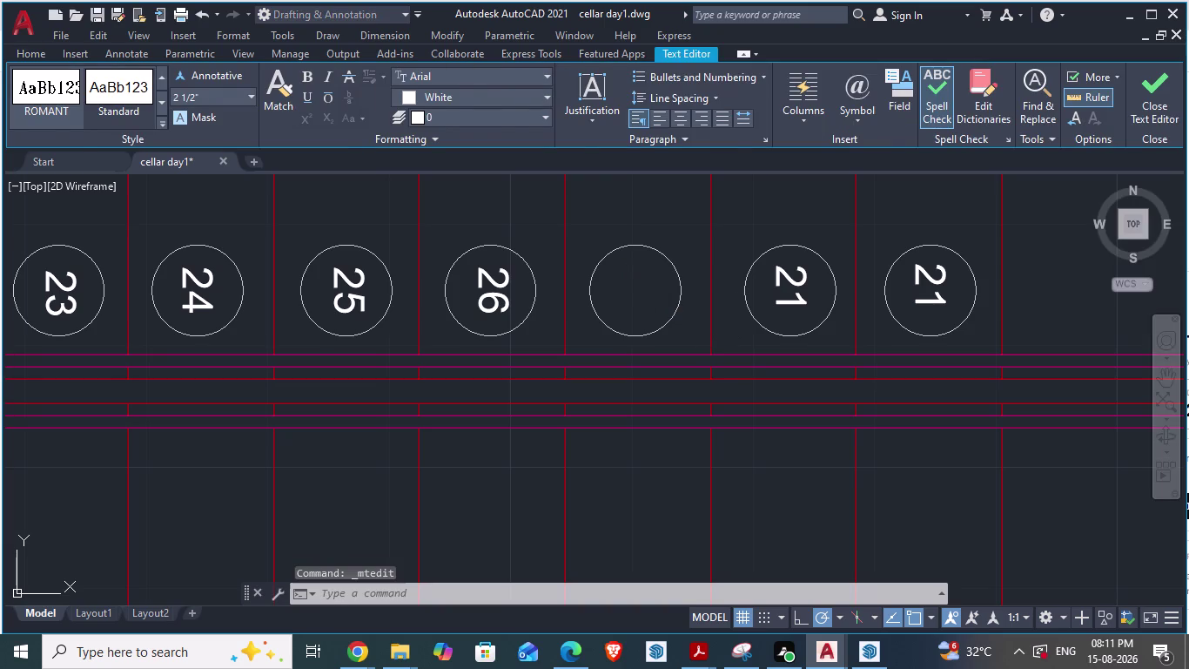
Renumber the eighth and ninth circle labels to 28 and 29.
double_click(786, 276)
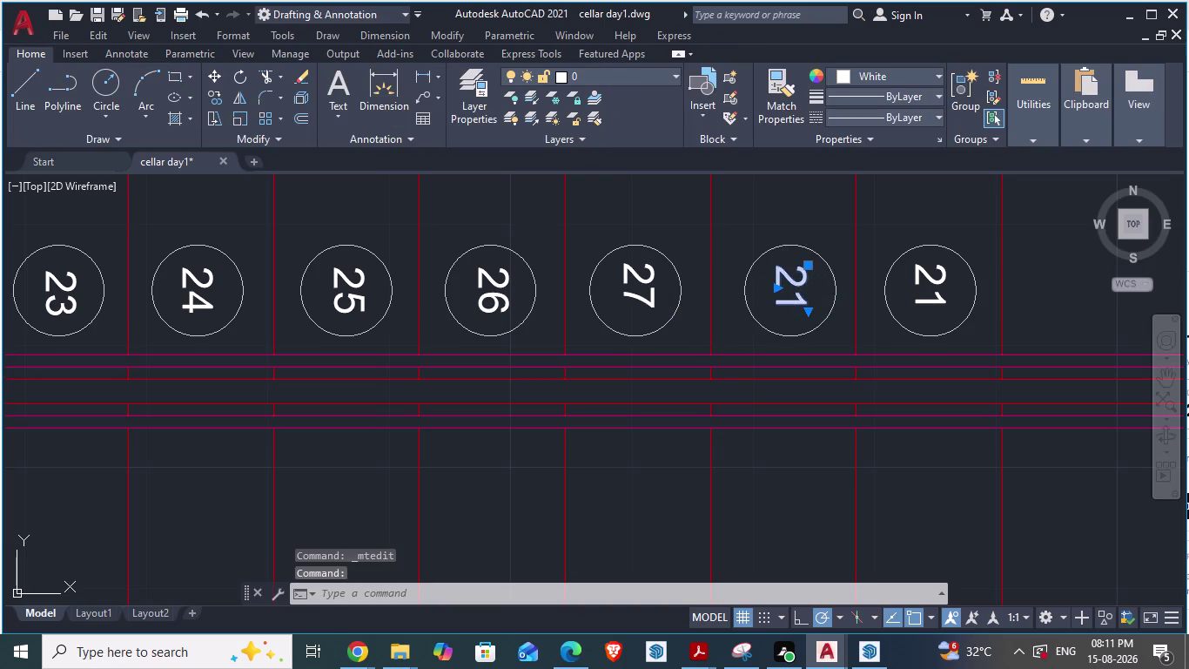
click(785, 276)
double_click(794, 280)
click(830, 279)
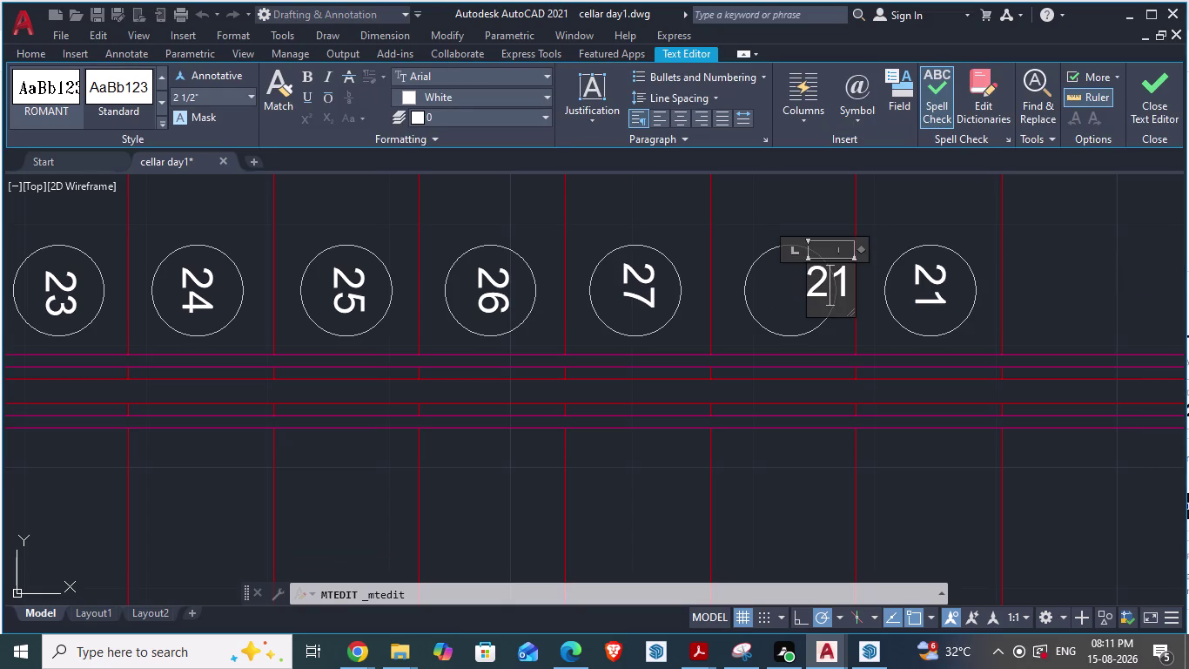
key(Delete)
key(8)
click(956, 213)
scroll(down, 3)
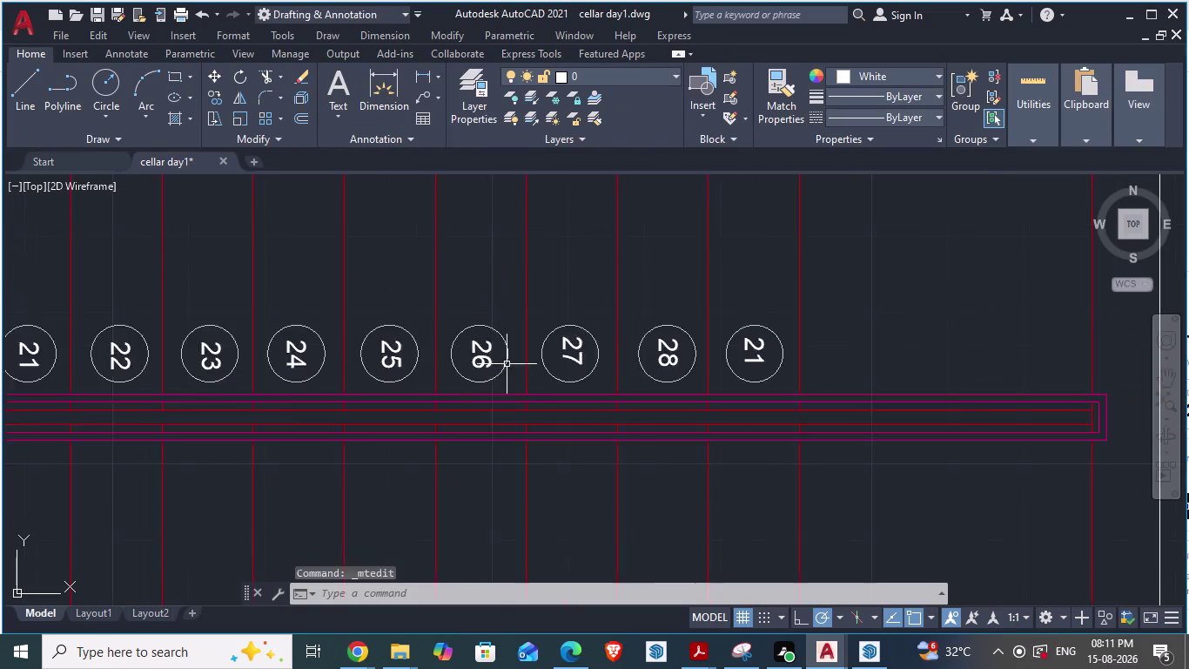
scroll(down, 3)
scroll(up, 3)
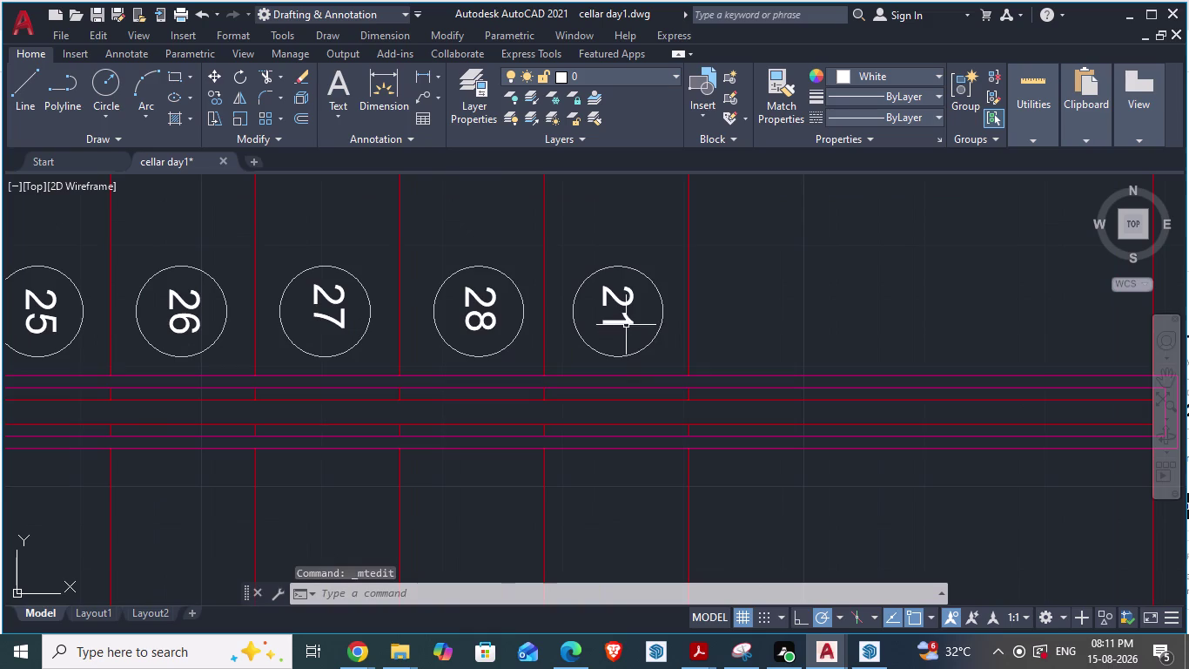
double_click(625, 321)
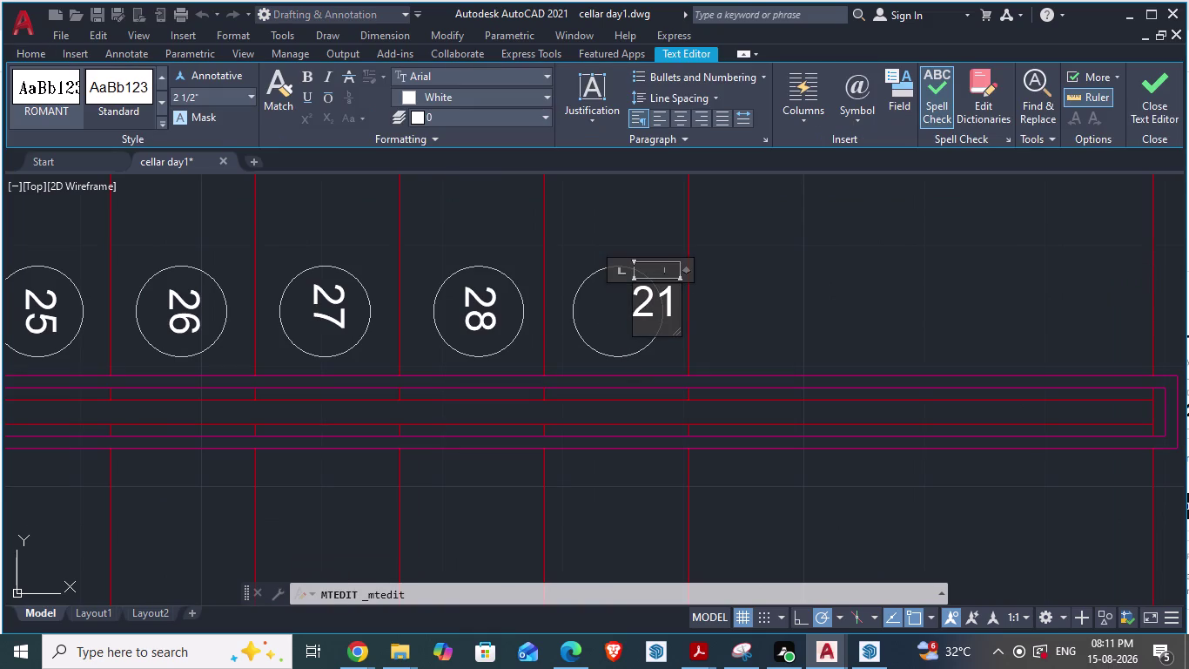
click(659, 291)
key(Delete)
key(9)
click(713, 294)
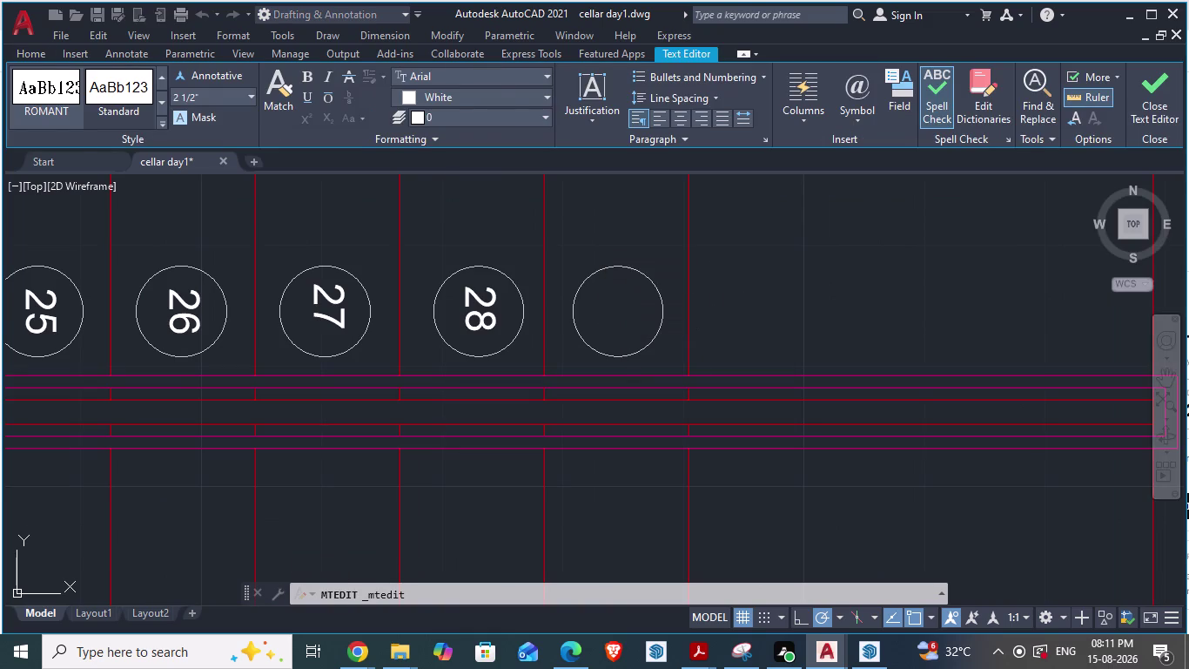
Check the reference arch plan, then save the cellar day1 drawing.
scroll(down, 3)
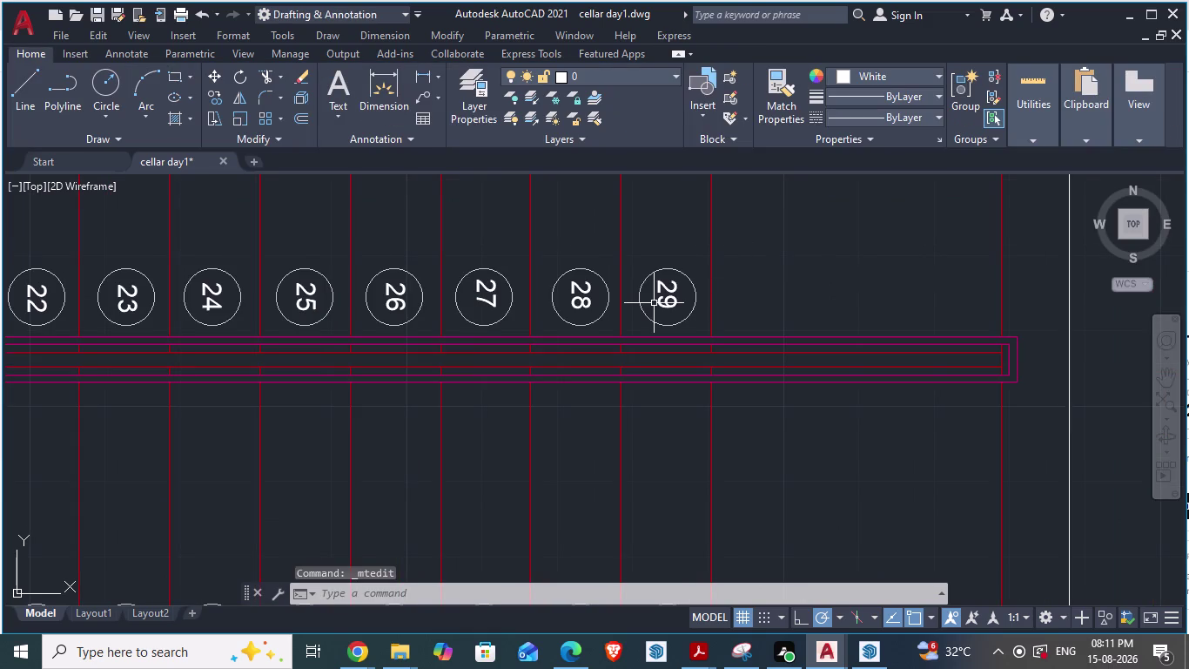
key(alt+Tab)
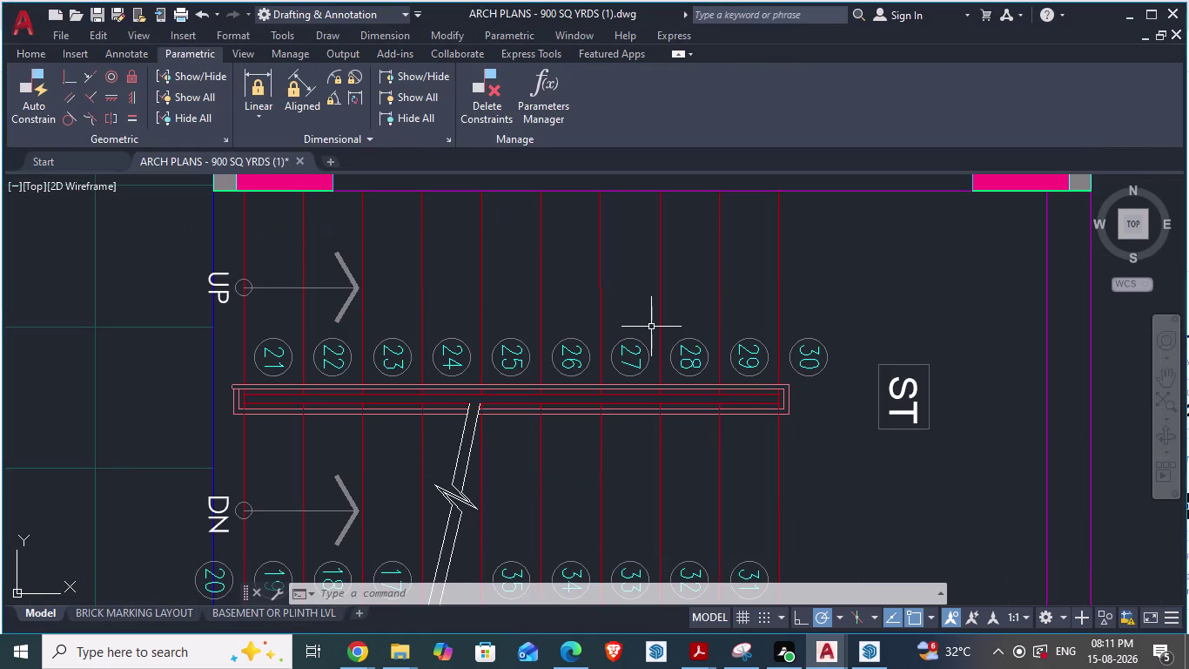
key(alt+Tab)
key(ctrl+s)
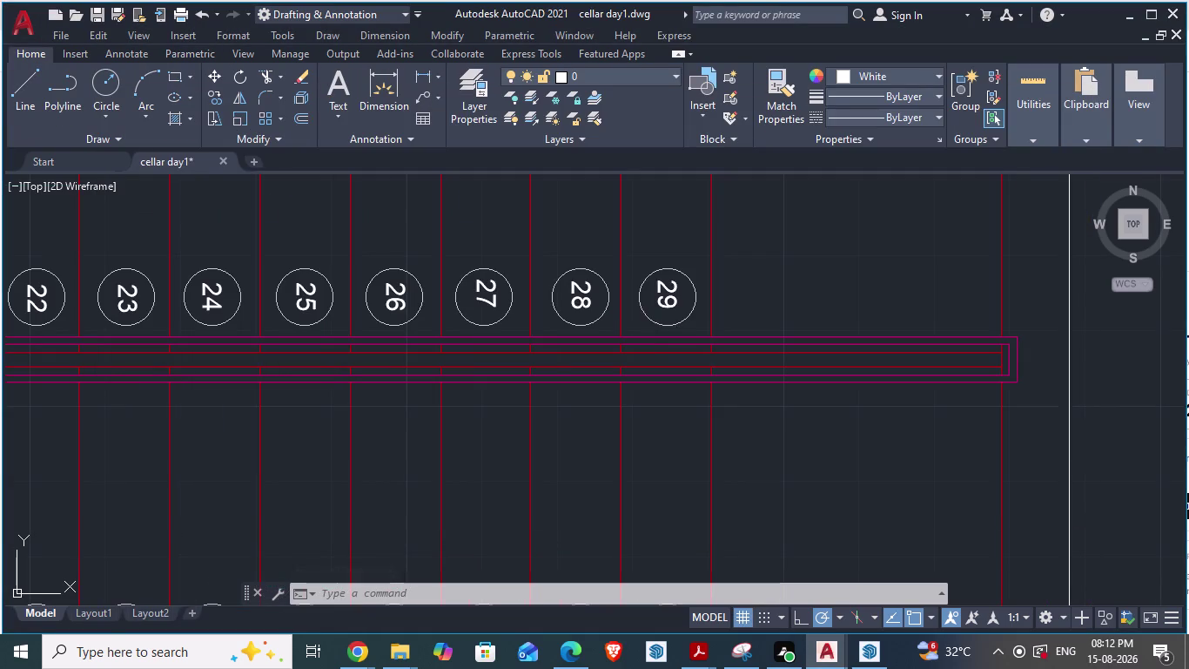
scroll(up, 3)
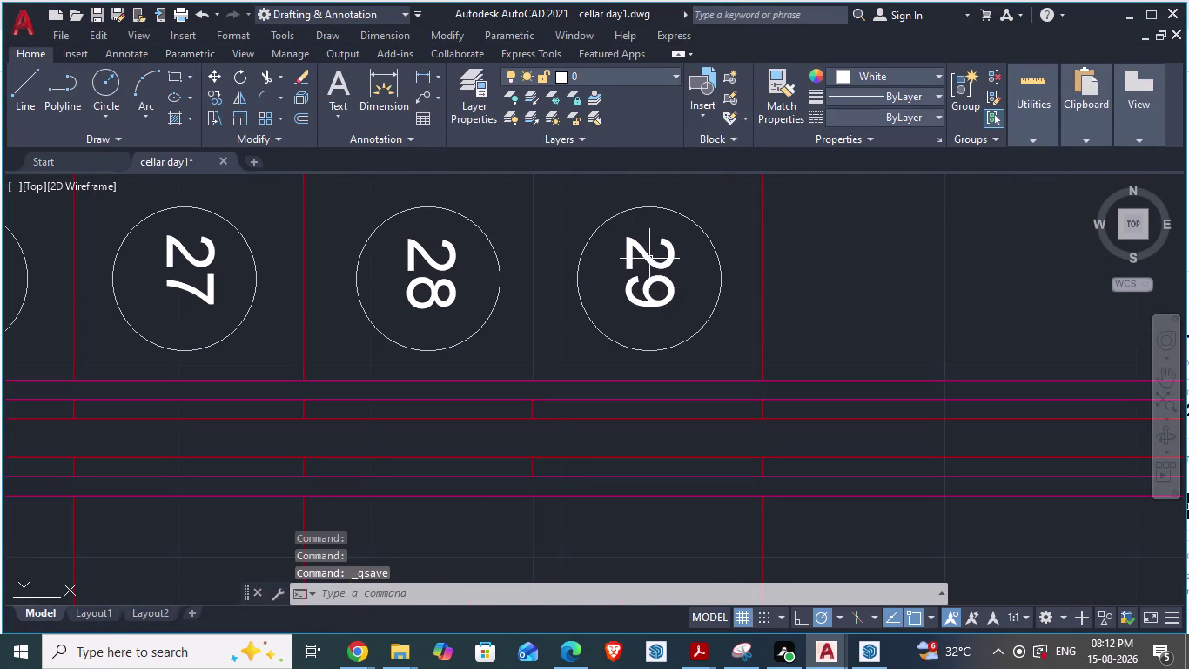
Copy circle 29 with its label into the next bay.
click(639, 247)
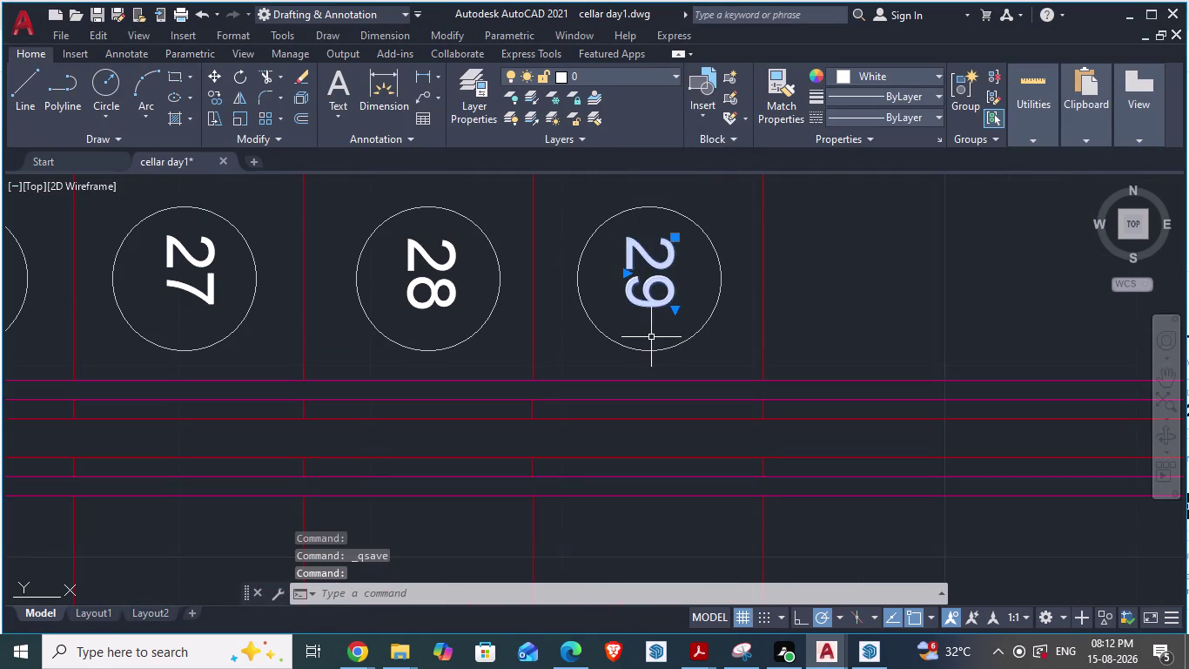
click(644, 351)
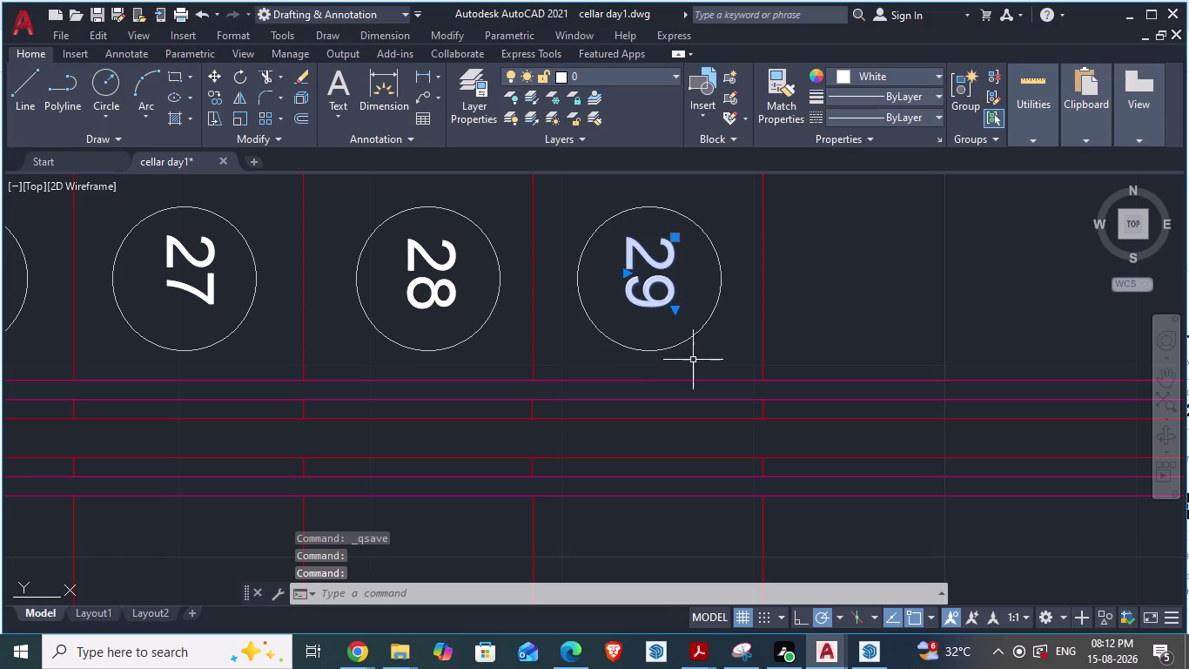
key(Escape)
scroll(down, 3)
click(715, 219)
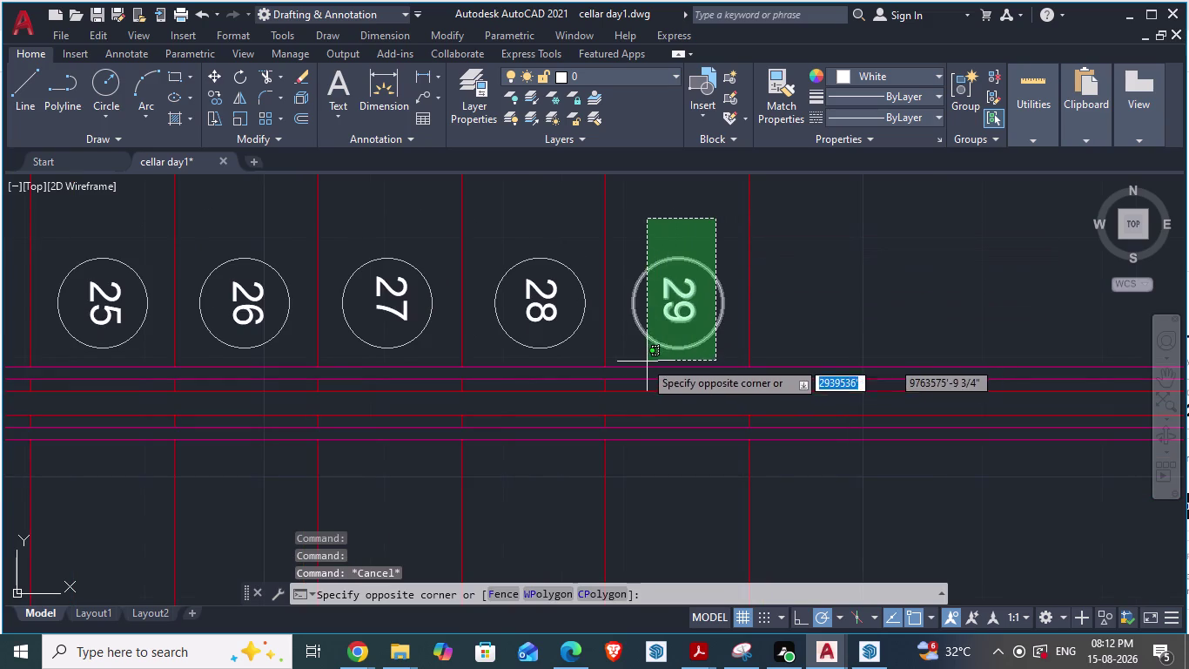
click(633, 345)
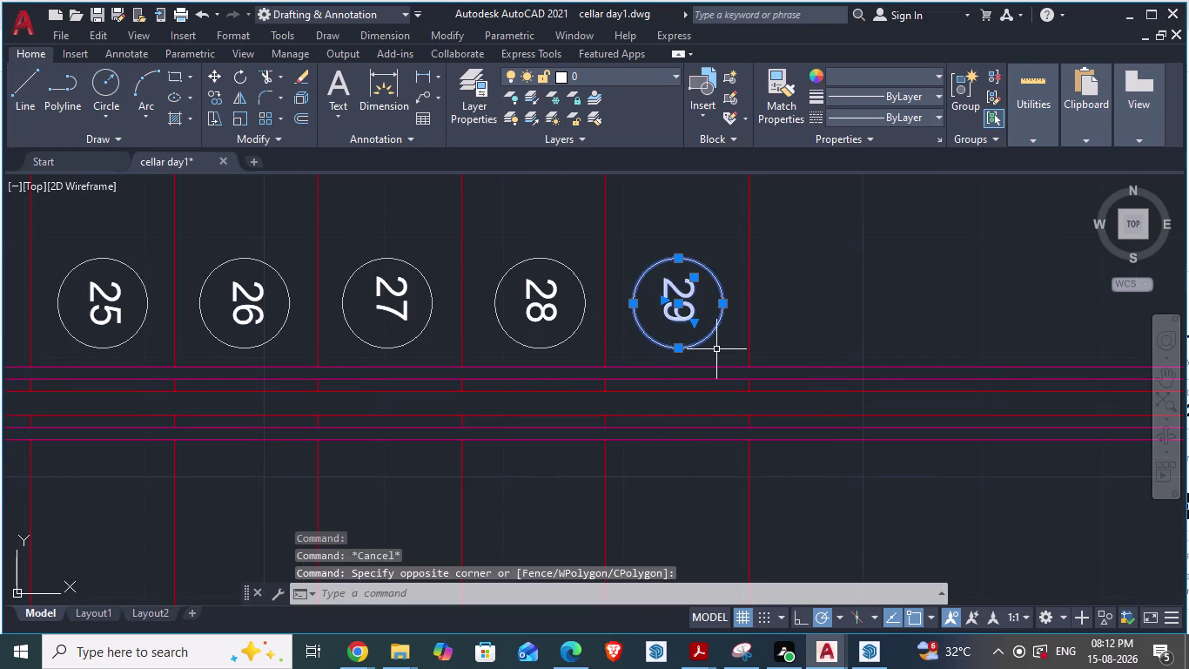
key(ctrl+c)
key(ctrl+v)
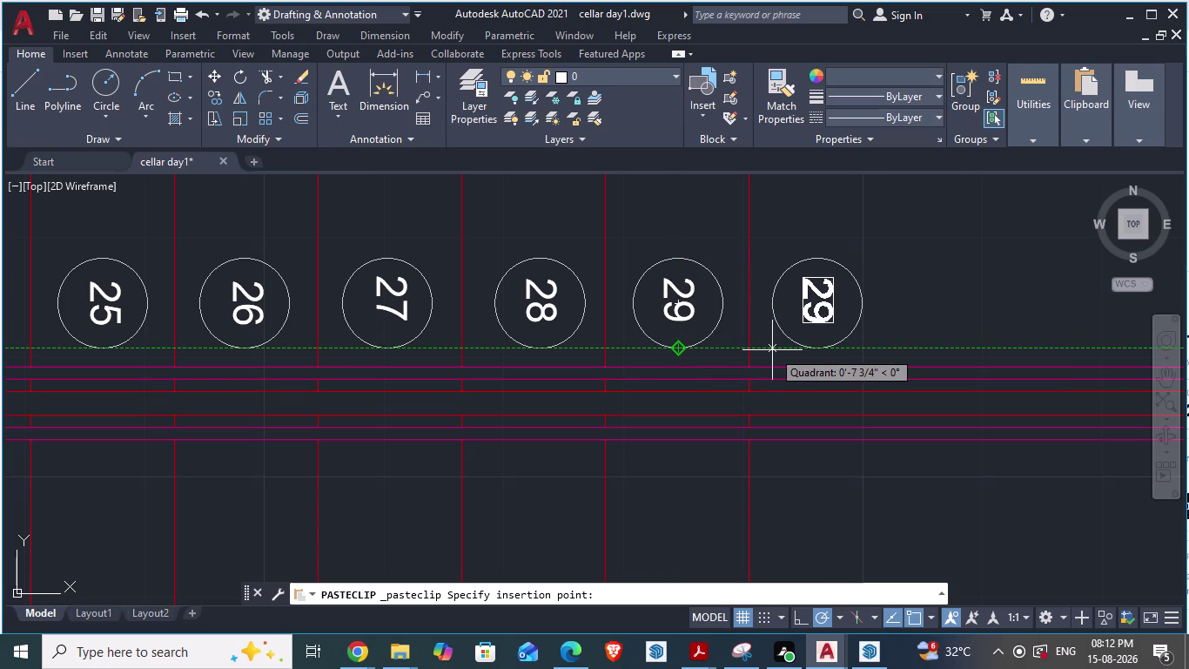
click(768, 350)
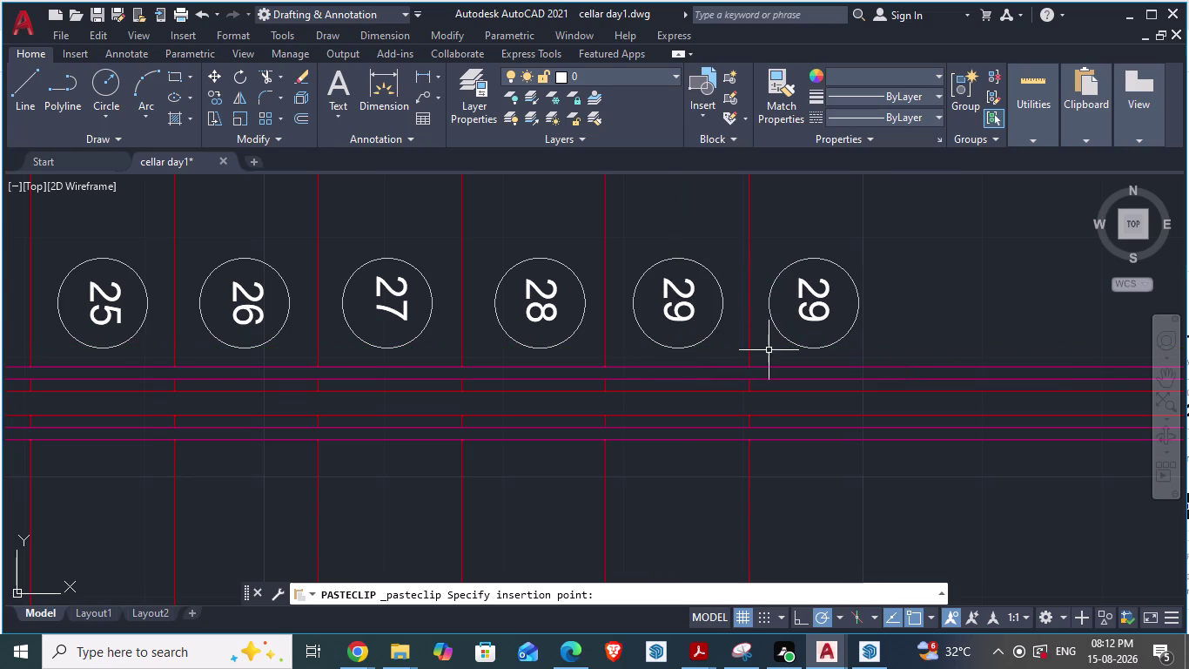
key(Escape)
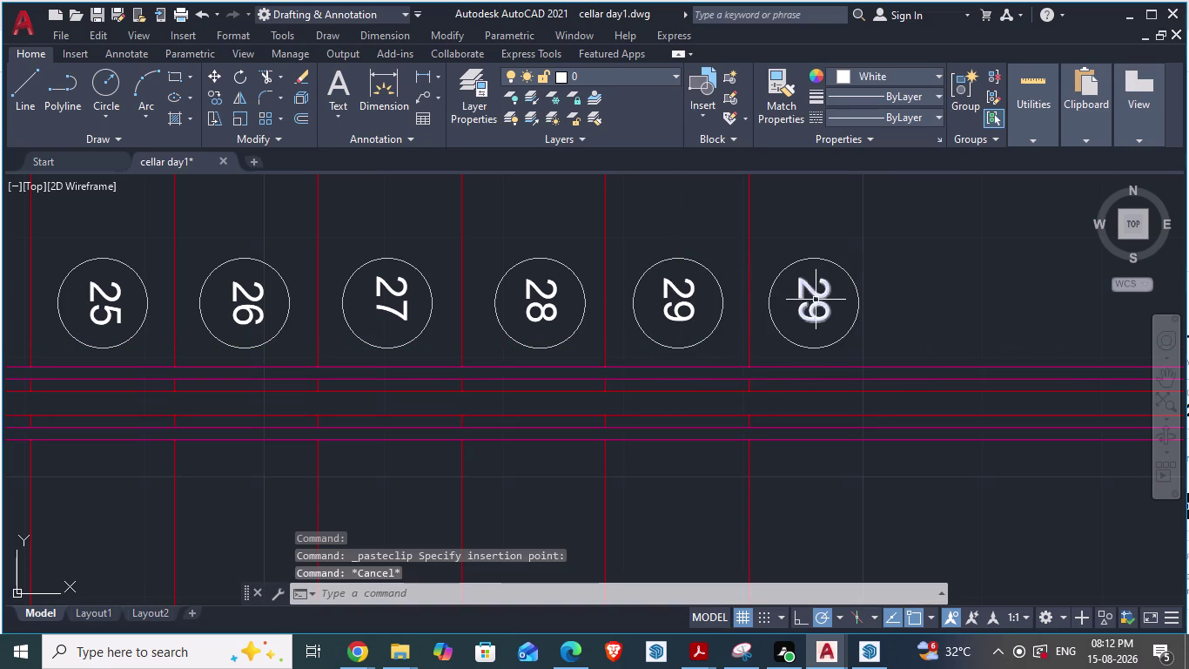
Change the copied label to 30 and save the drawing.
double_click(816, 294)
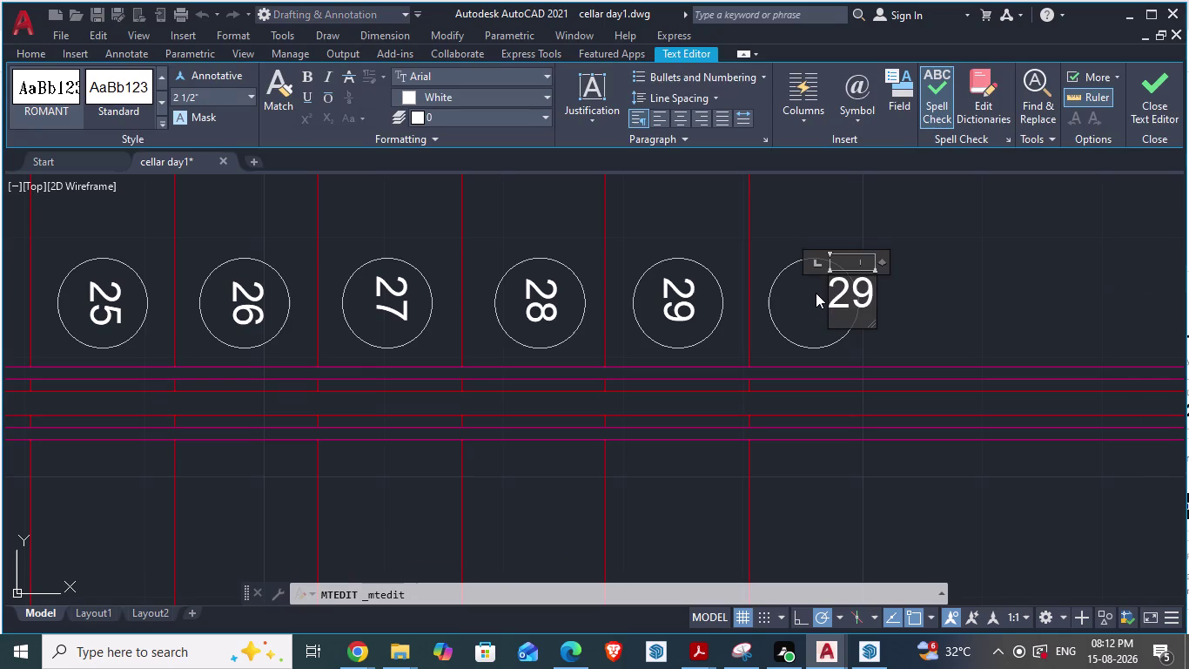
key(BackSpace)
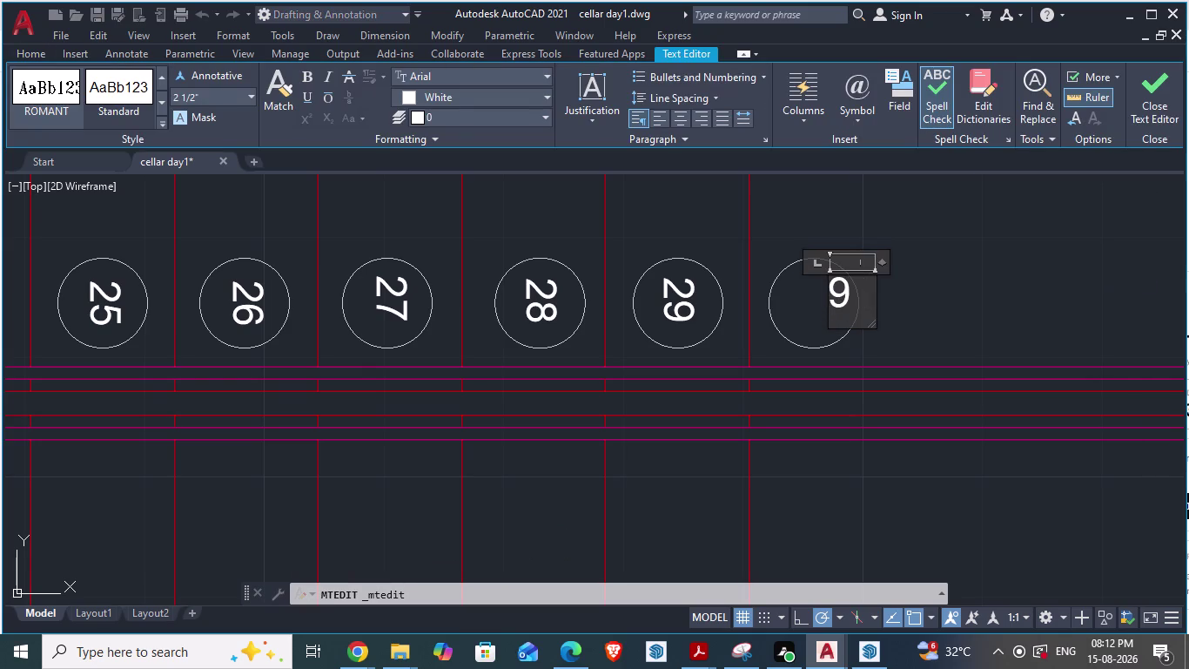
key(Delete)
text(3)
text(0)
key(Return)
key(BackSpace)
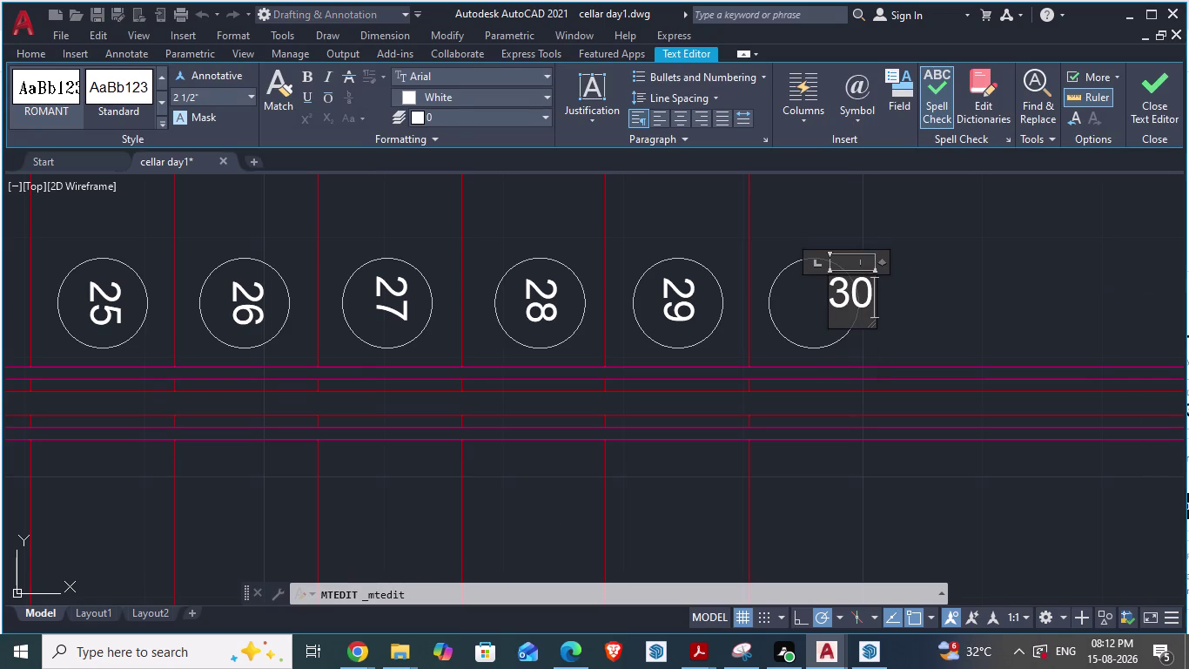
click(894, 312)
scroll(down, 3)
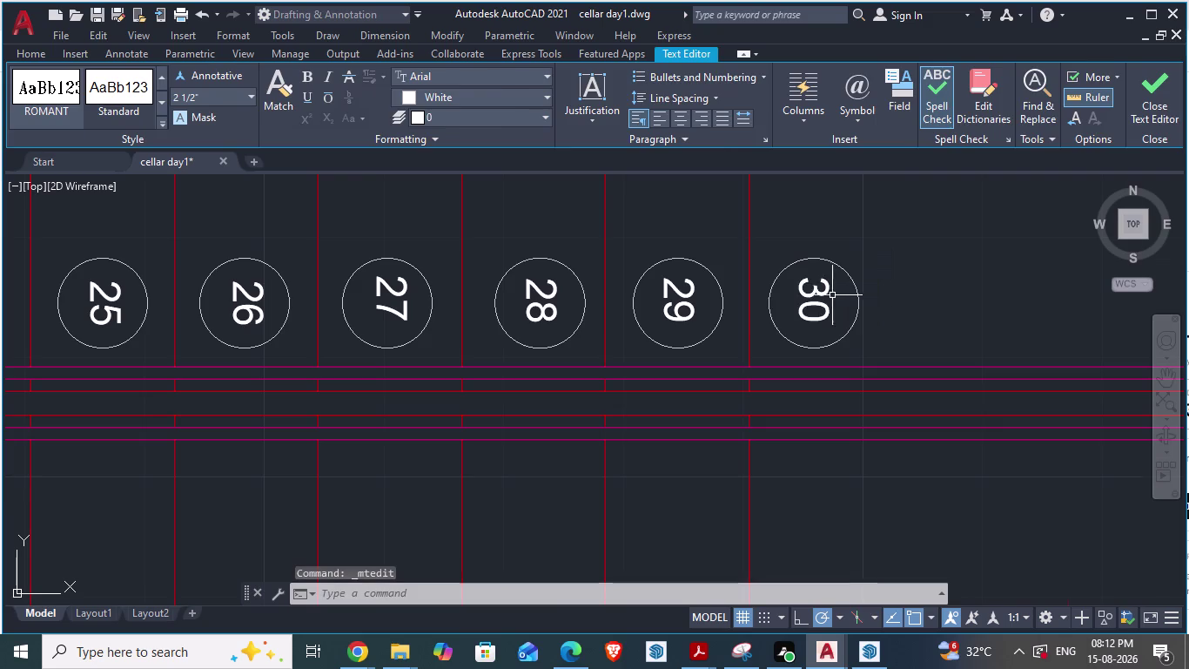
scroll(down, 3)
key(ctrl+s)
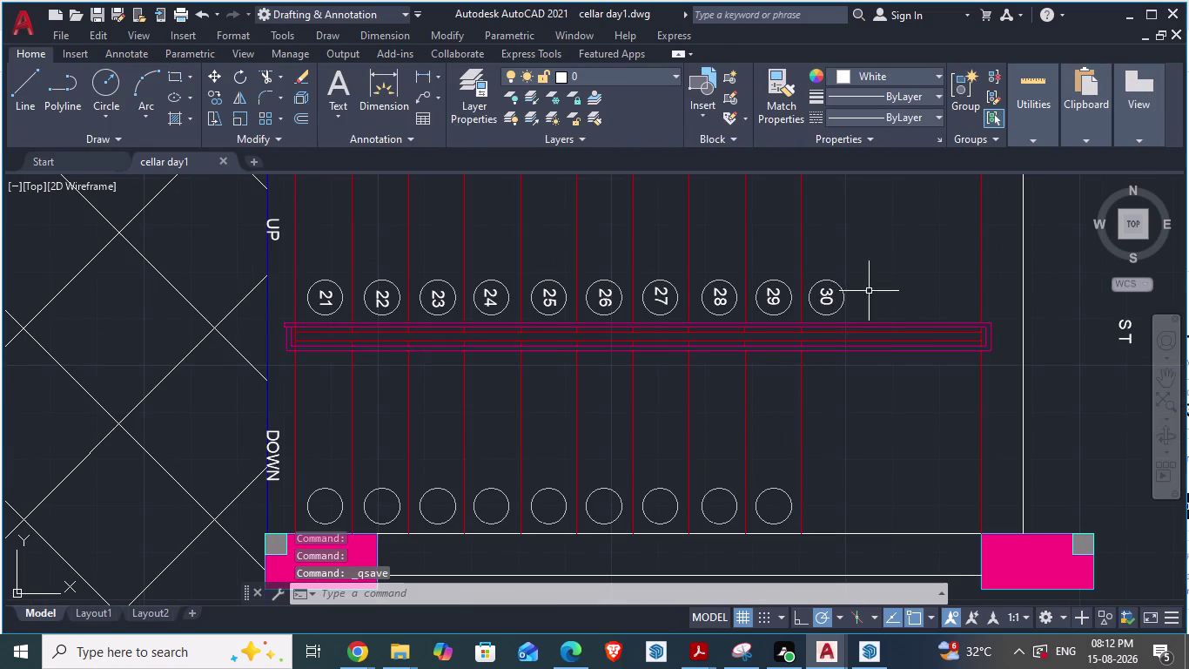
Select the upper stair numbers 21 through 30.
scroll(up, 3)
scroll(down, 3)
scroll(up, 3)
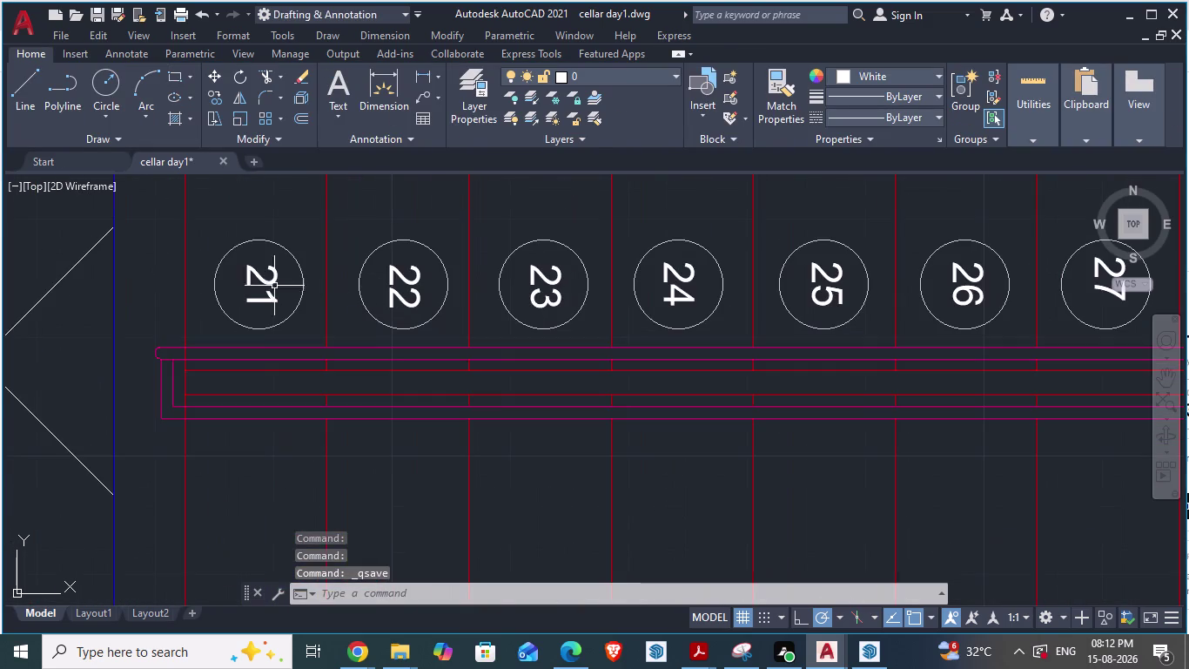
click(248, 275)
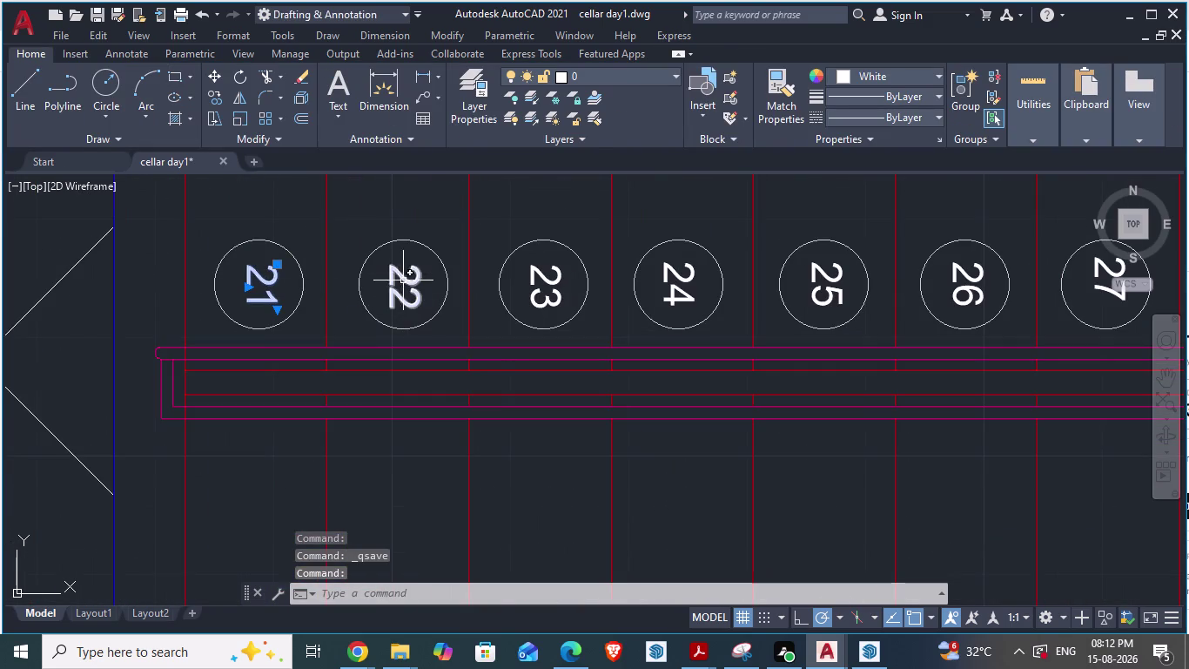
click(400, 271)
click(539, 276)
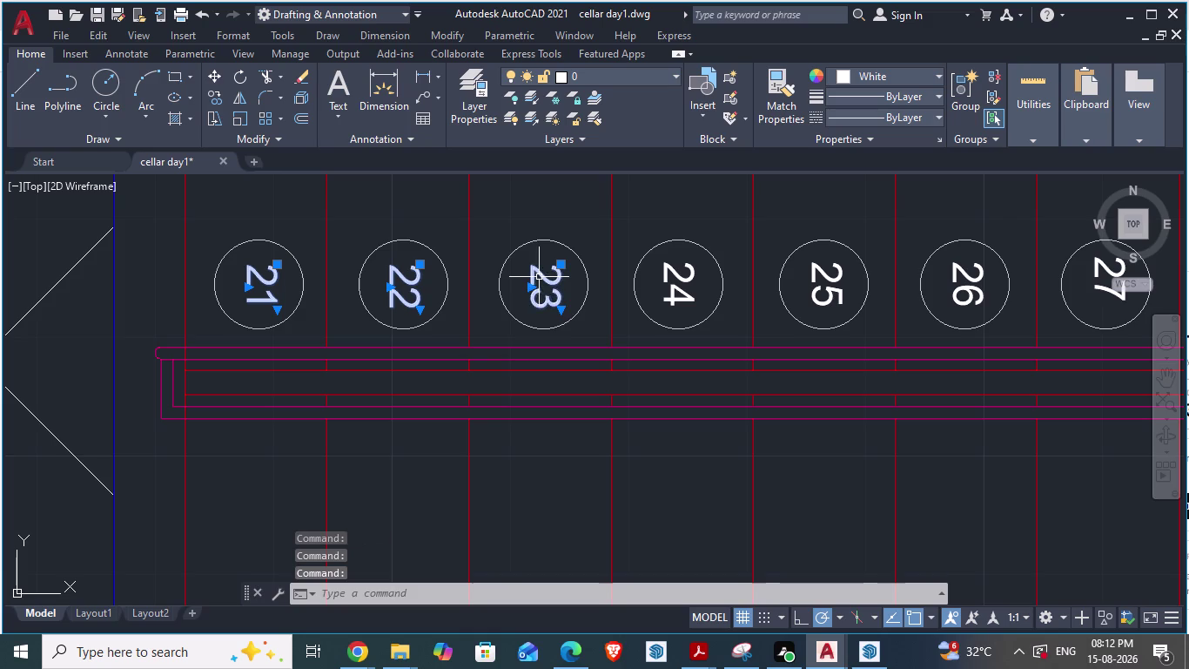
click(676, 274)
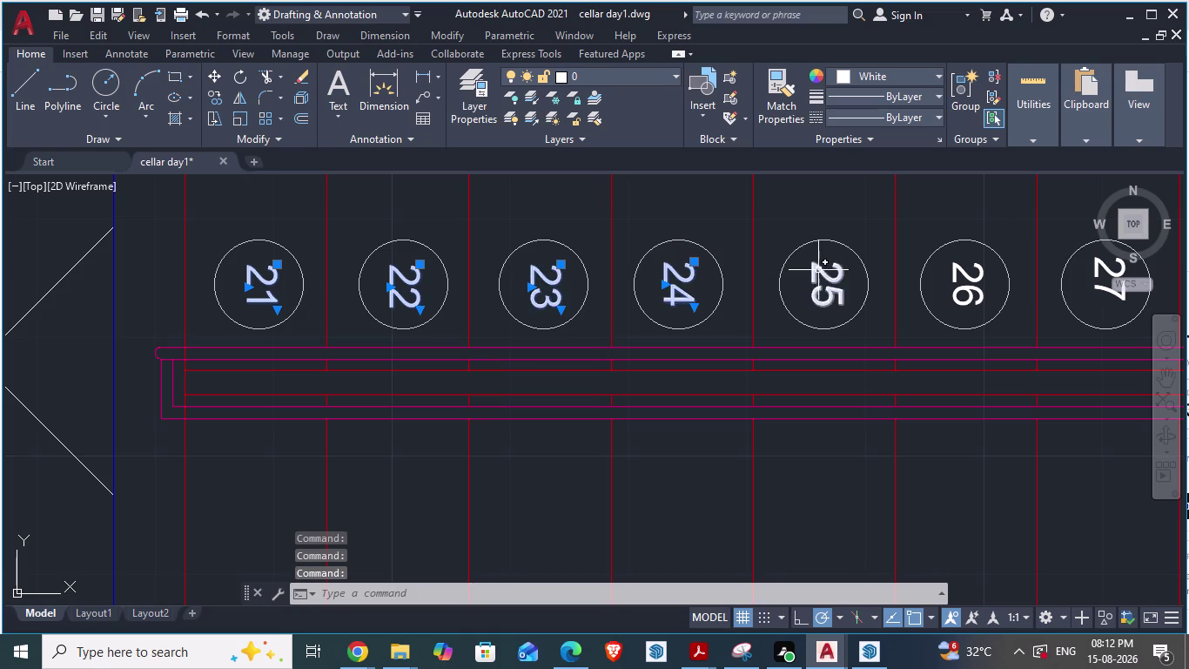
click(818, 270)
scroll(down, 3)
scroll(up, 3)
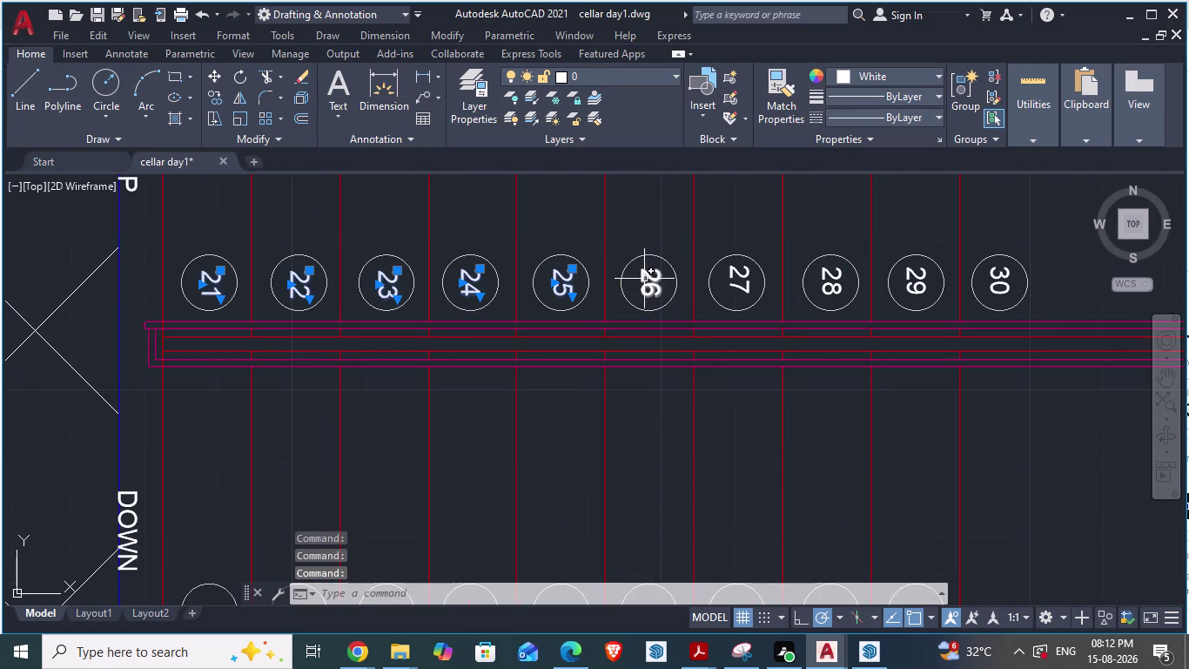
click(644, 279)
click(742, 275)
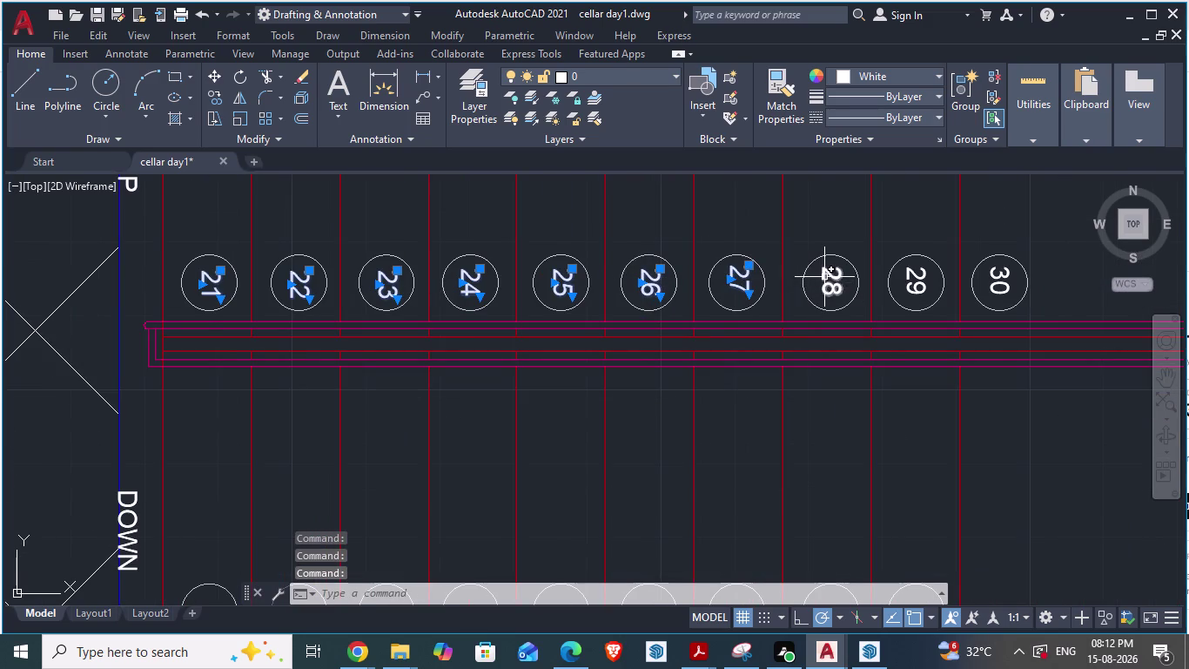
click(825, 276)
click(916, 275)
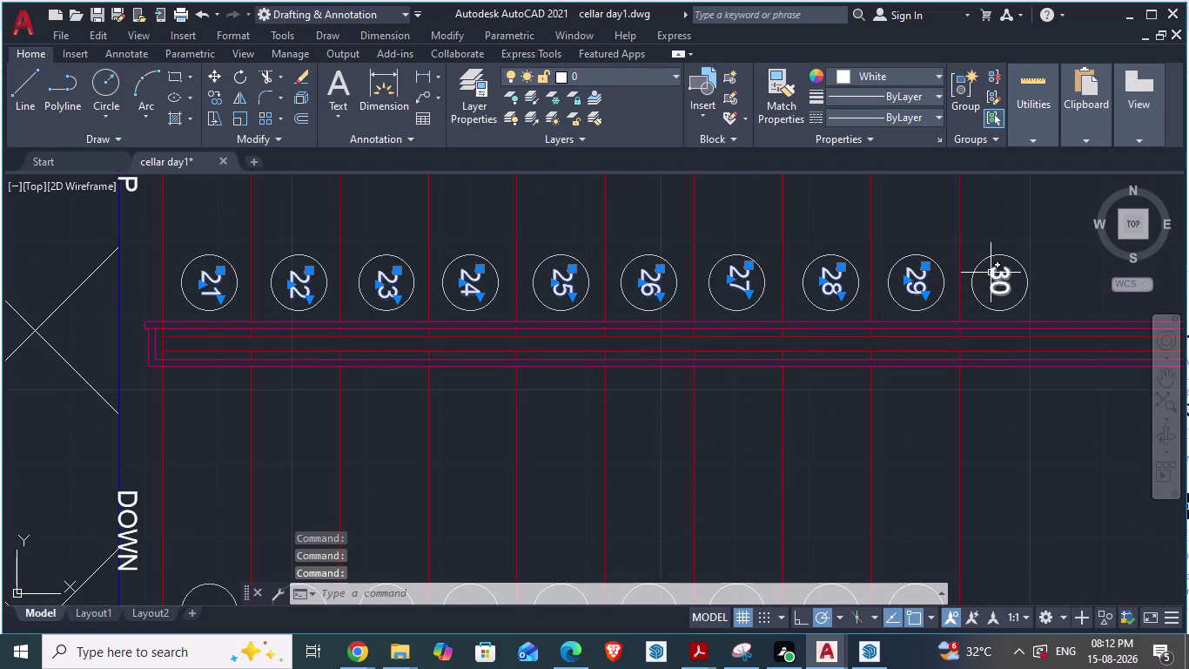
click(996, 274)
Copy and paste the selected numbers into the lower row of circles.
key(ctrl+c)
scroll(down, 3)
key(ctrl+v)
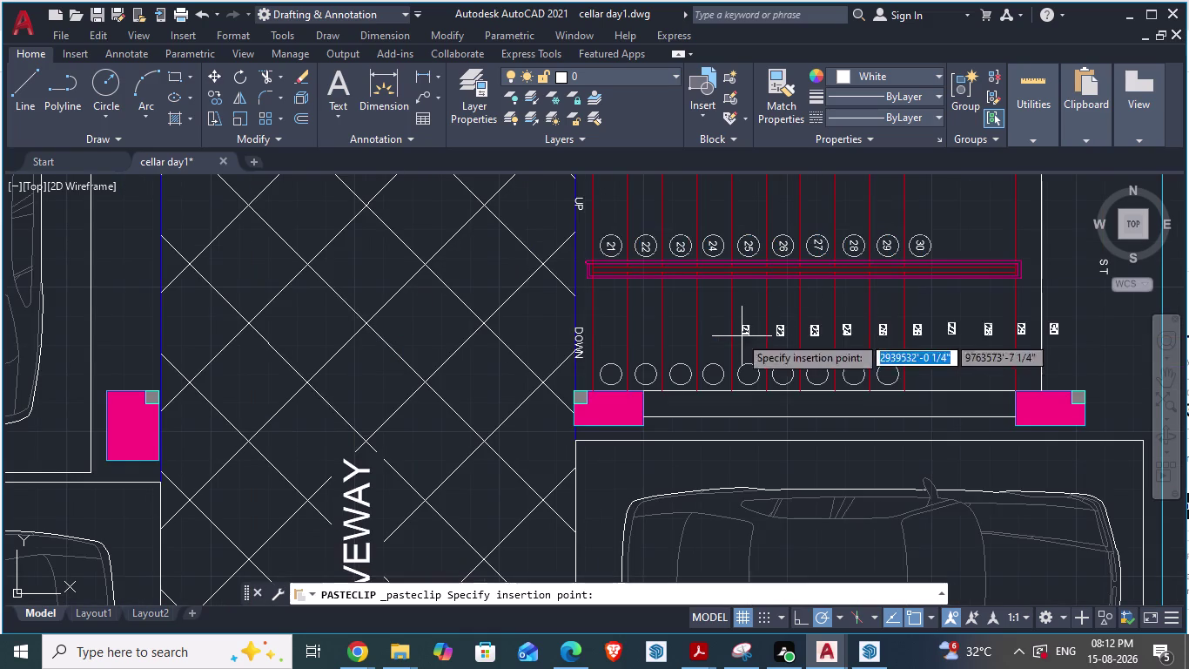
scroll(up, 3)
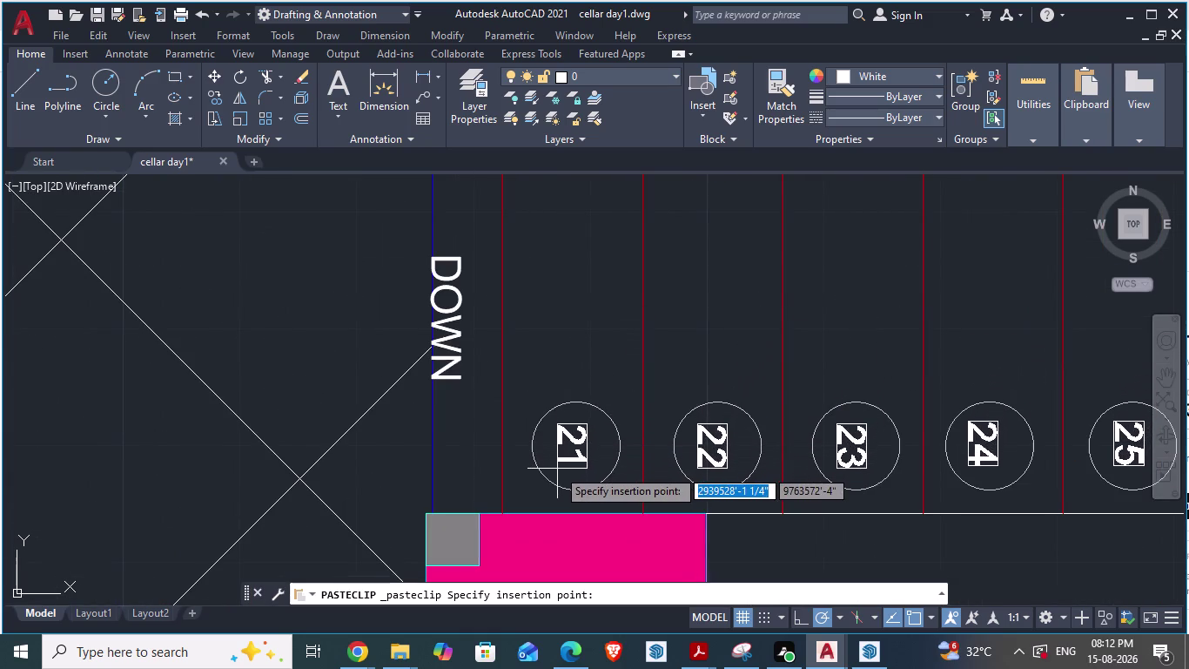
scroll(down, 3)
scroll(down, 3)
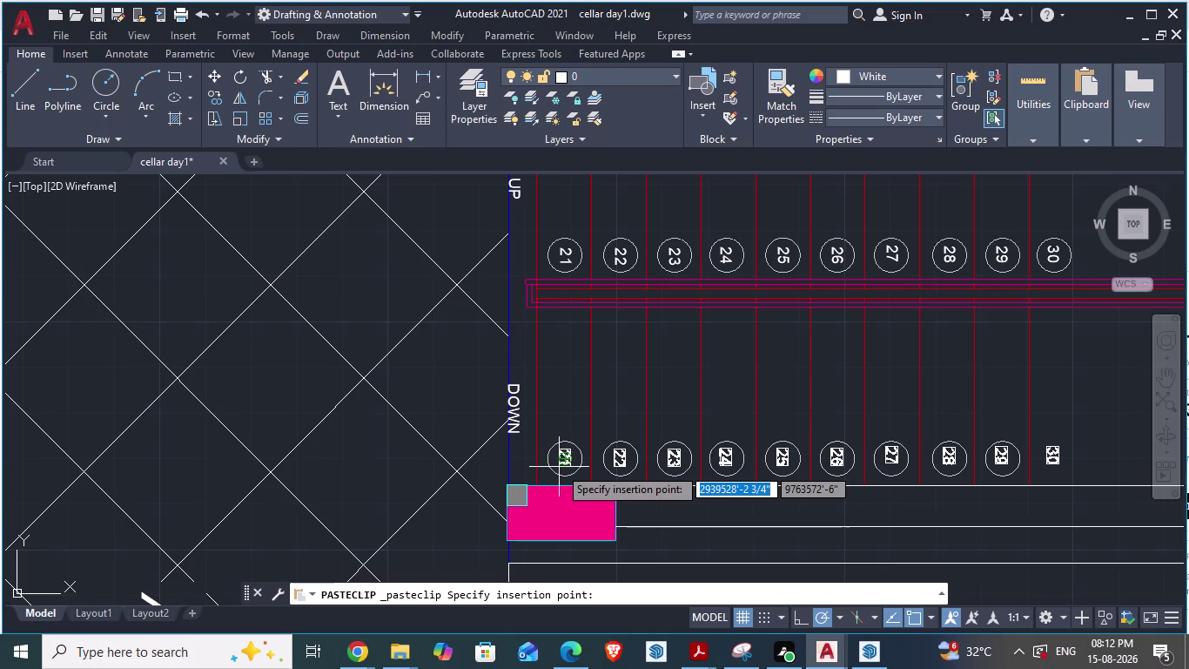
scroll(up, 3)
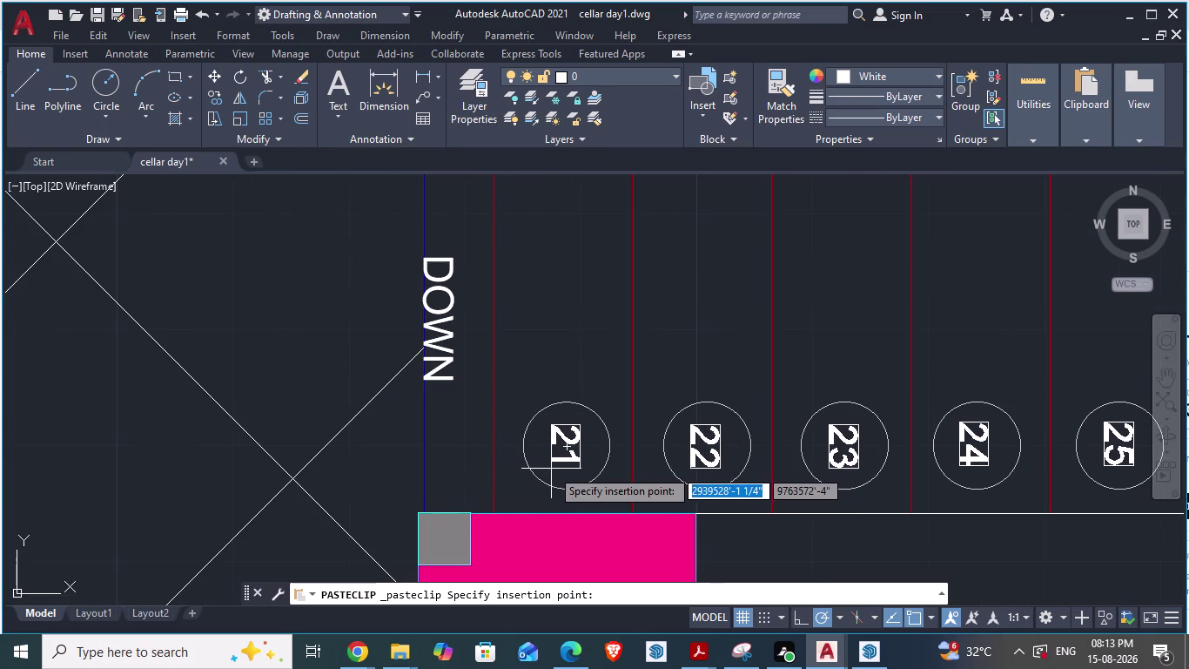
click(554, 468)
scroll(down, 3)
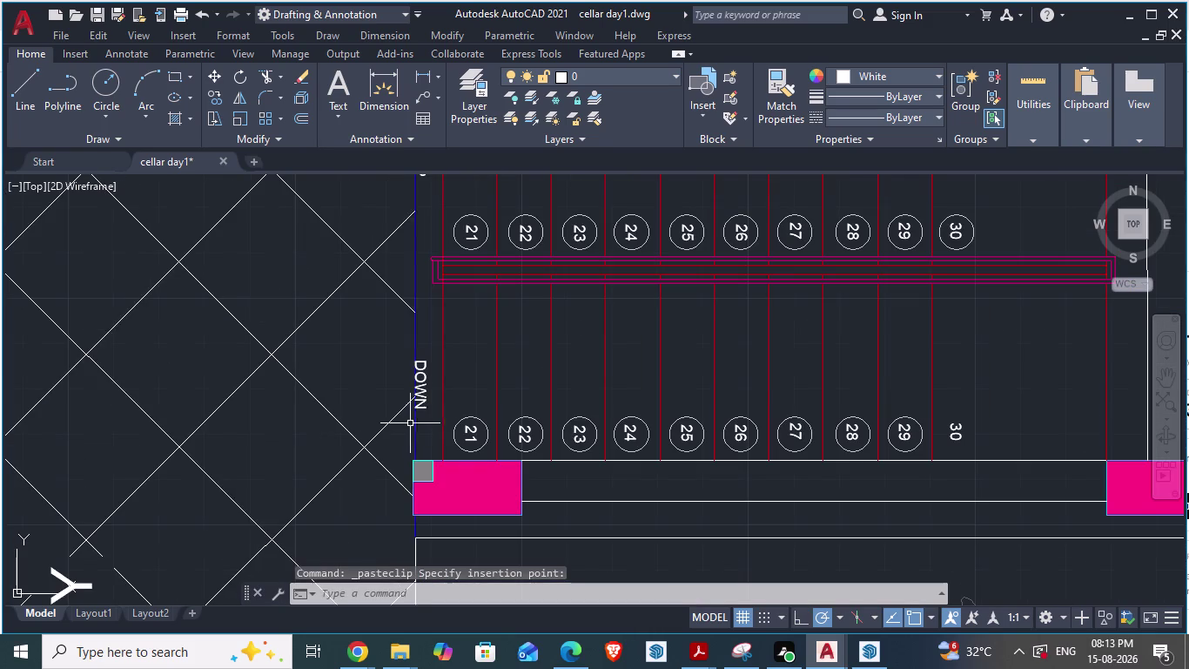
Delete the extra 30 from the lower stair row and save the drawing.
key(Escape)
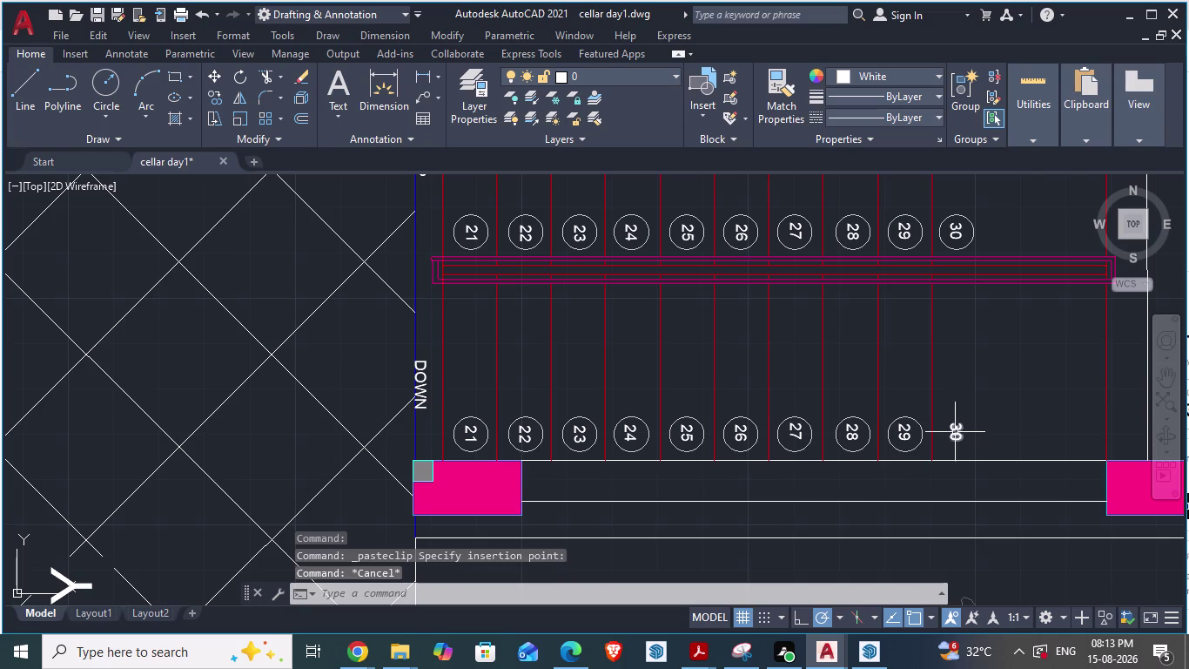
click(955, 432)
key(Delete)
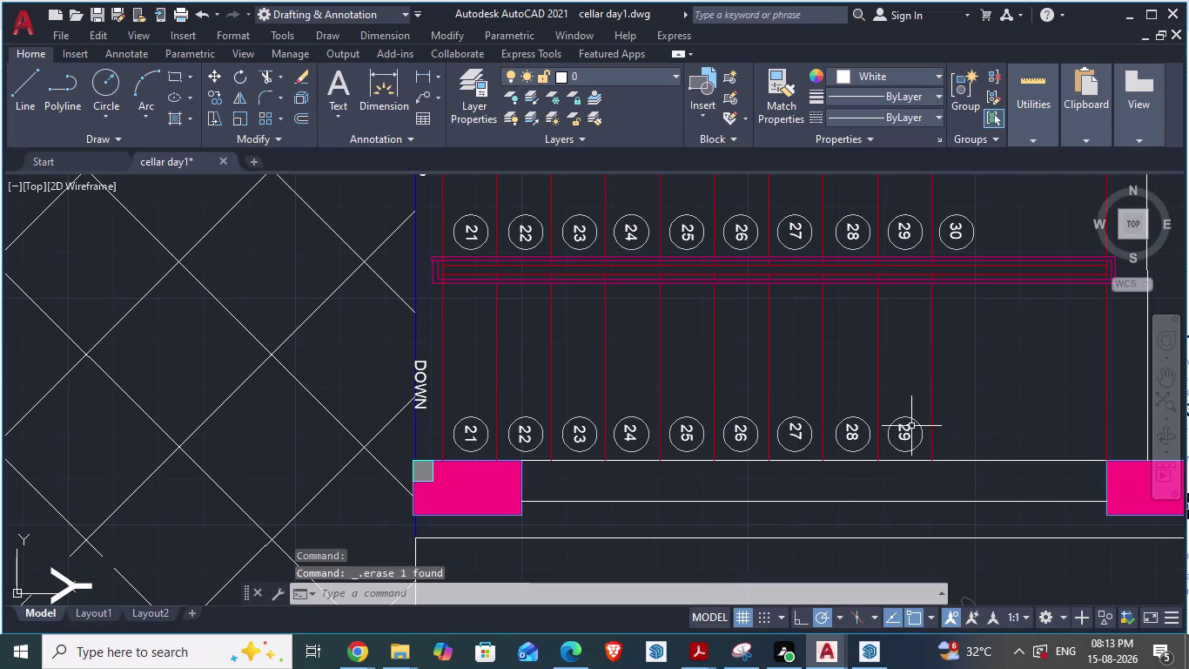
key(ctrl+s)
Switch between cellar day1 and the ARCH PLANS reference to compare numbering.
key(alt+Tab)
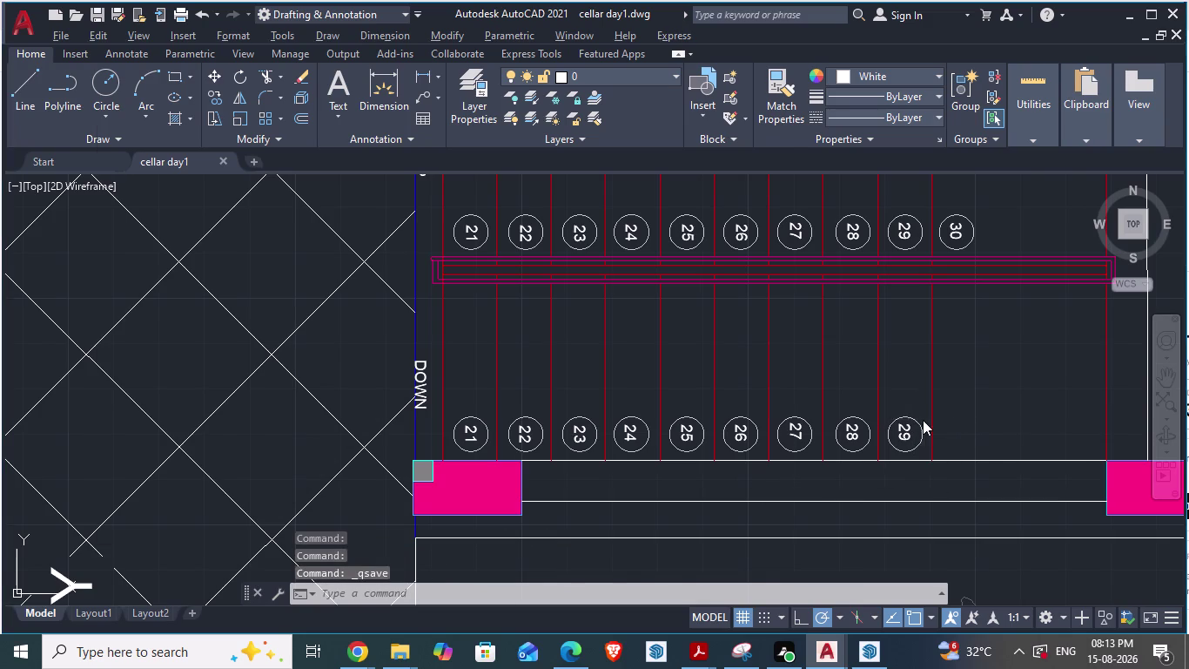
scroll(down, 3)
scroll(down, 3)
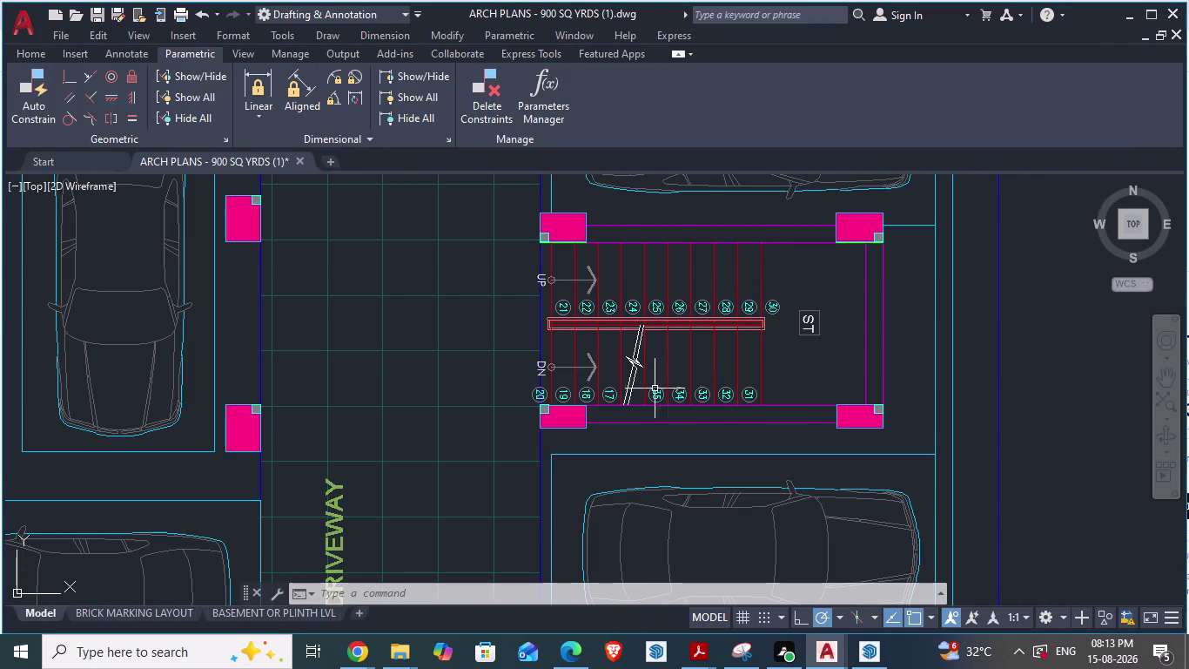
scroll(up, 3)
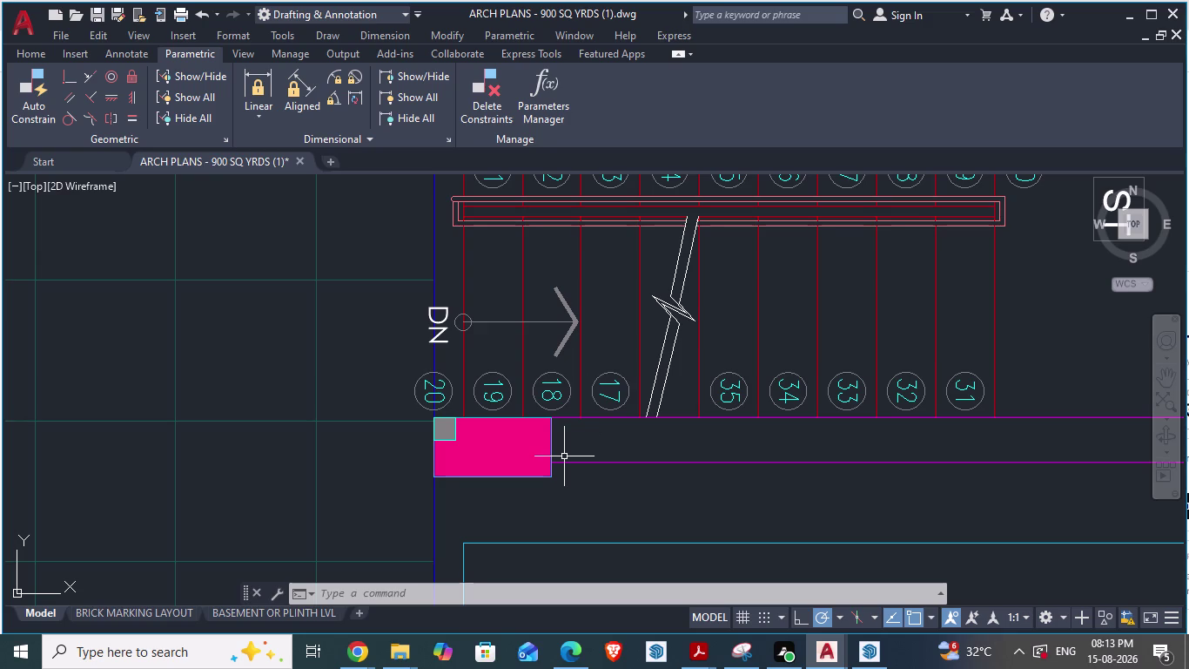
key(alt+Tab)
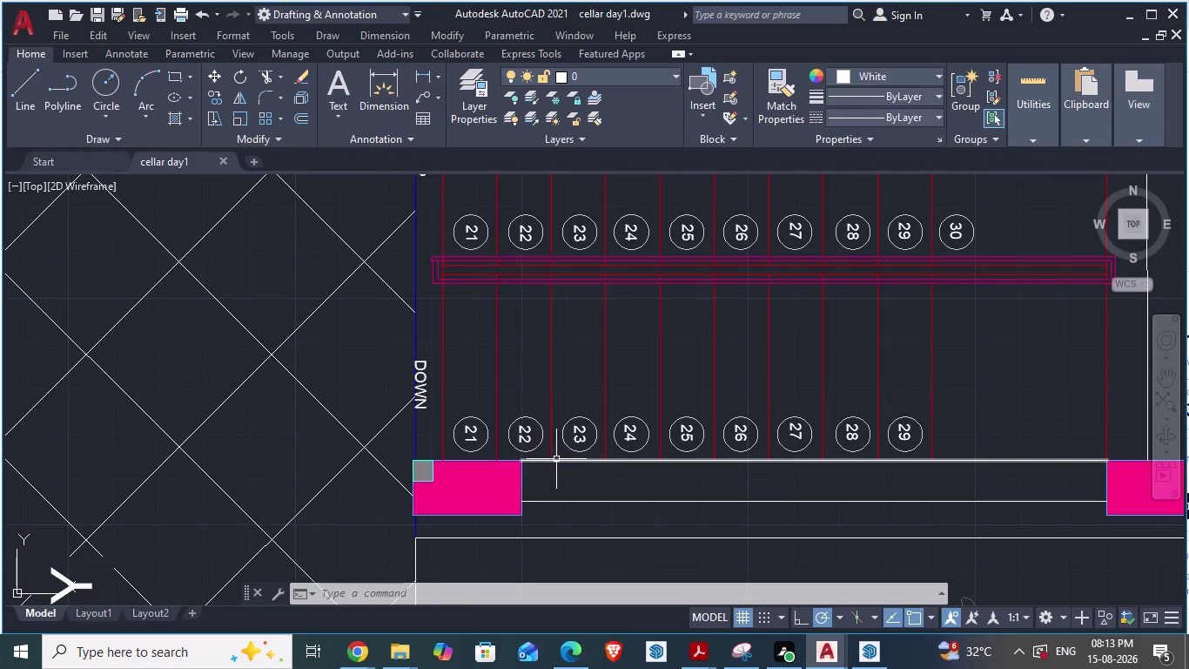
key(alt+Tab)
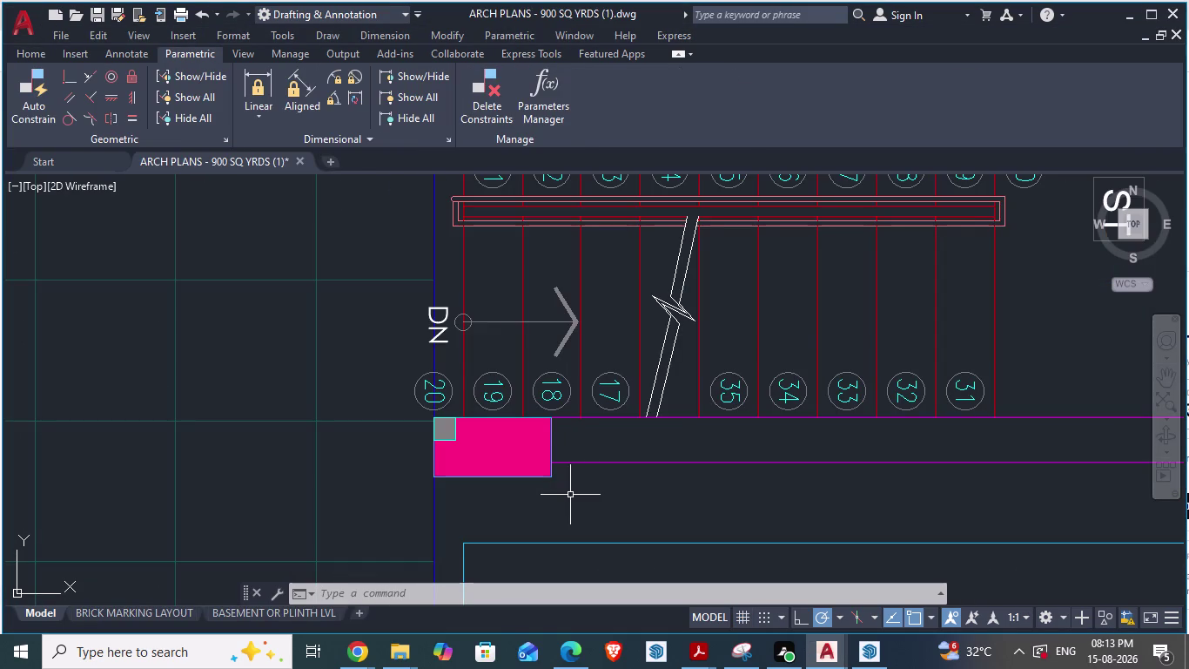
scroll(down, 3)
key(alt+Tab)
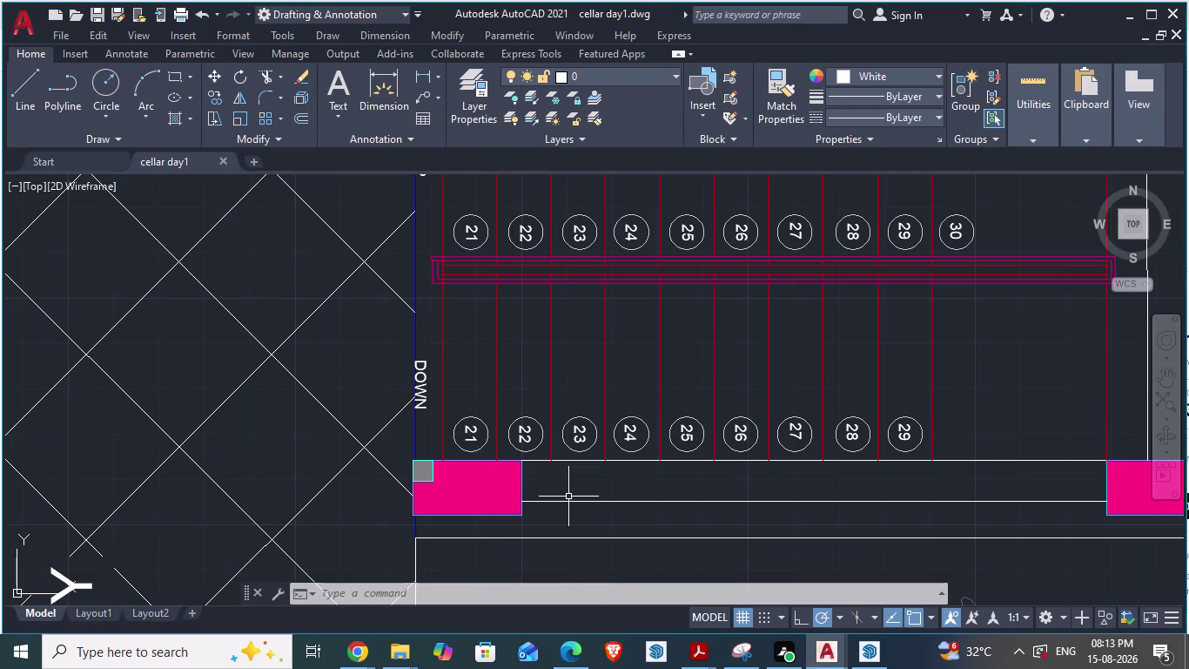
key(alt+Tab)
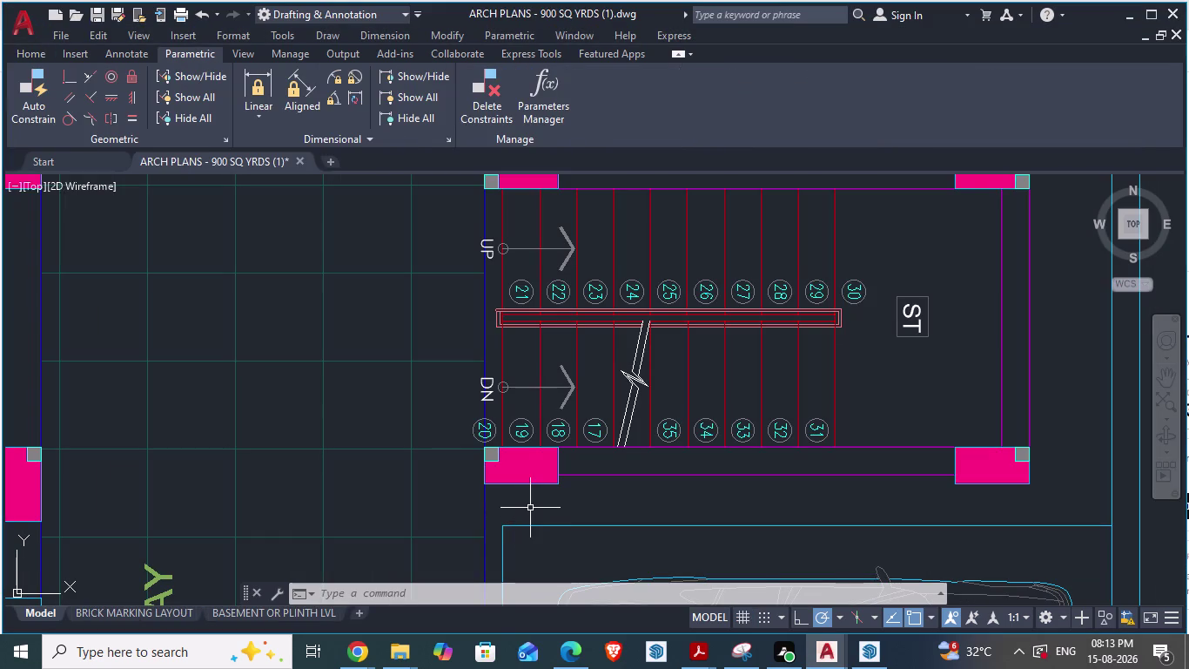
Select and copy the lower row's circled number 21.
key(alt+Tab)
scroll(up, 3)
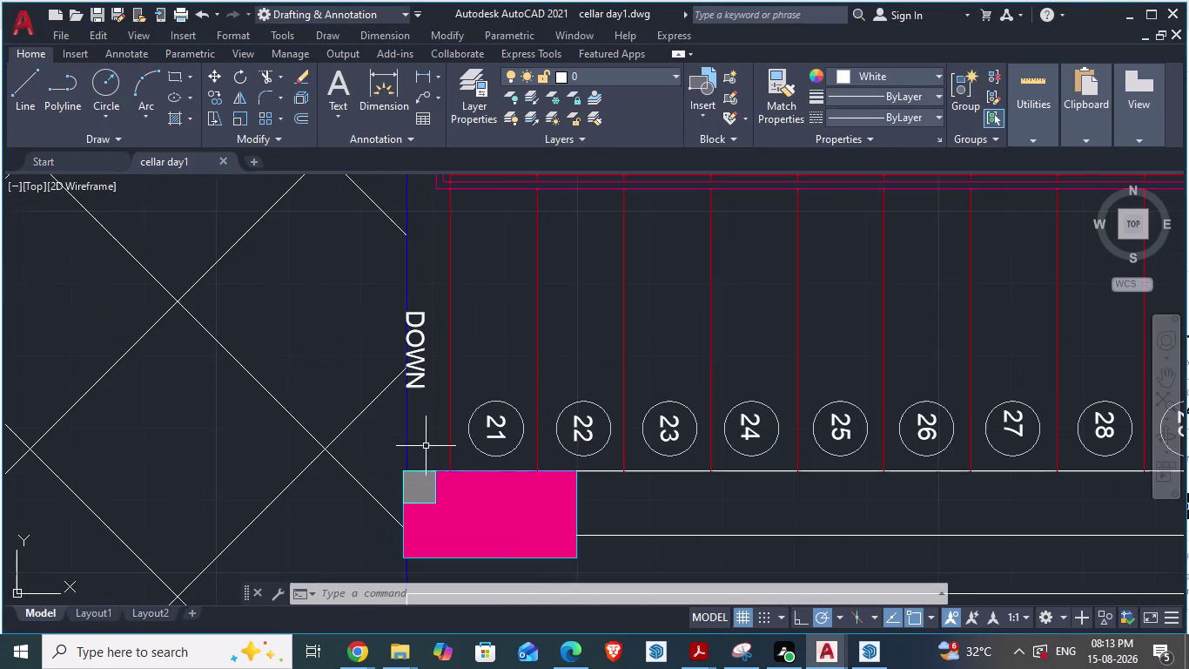
click(487, 405)
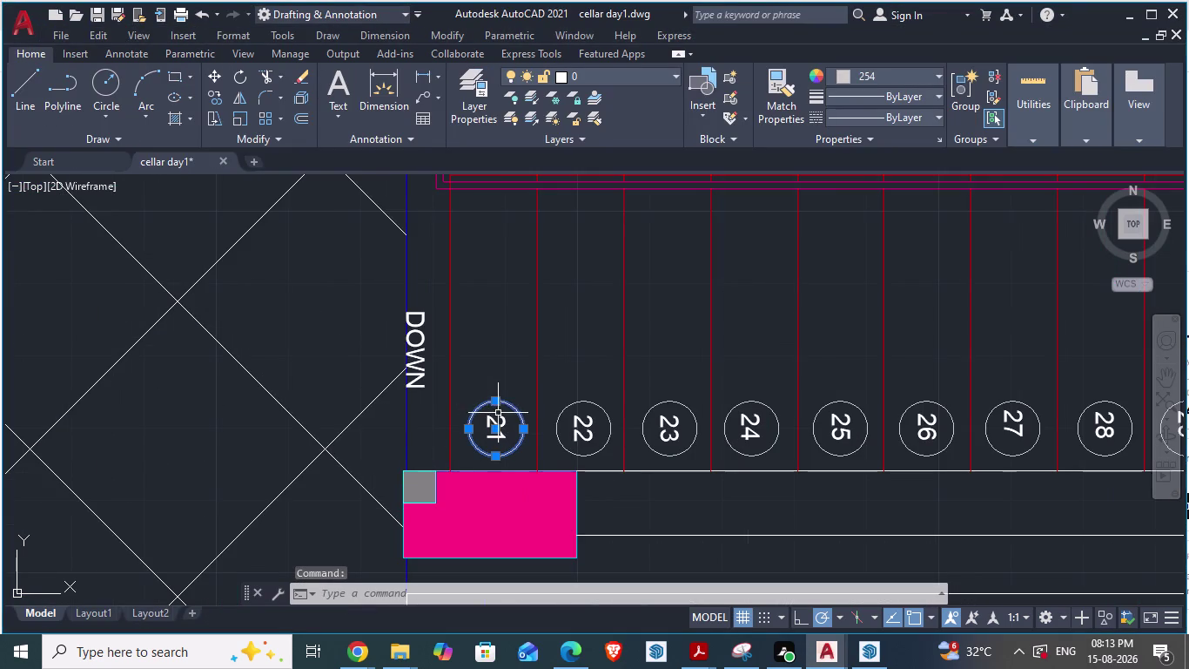
click(496, 421)
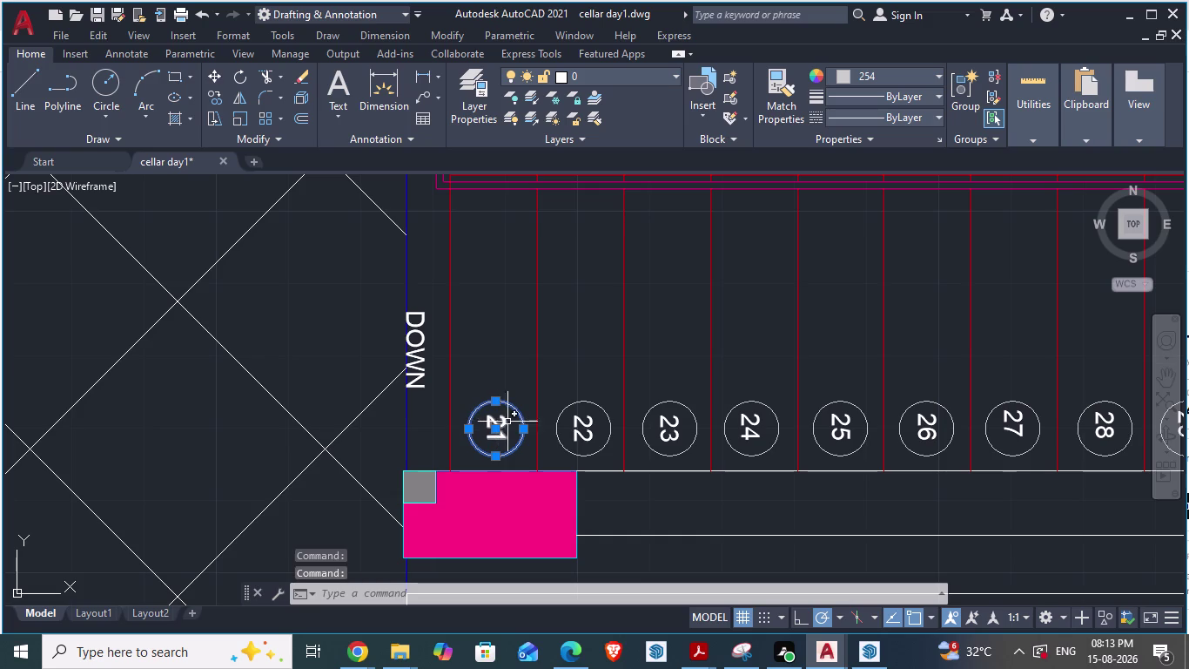
click(505, 345)
key(Escape)
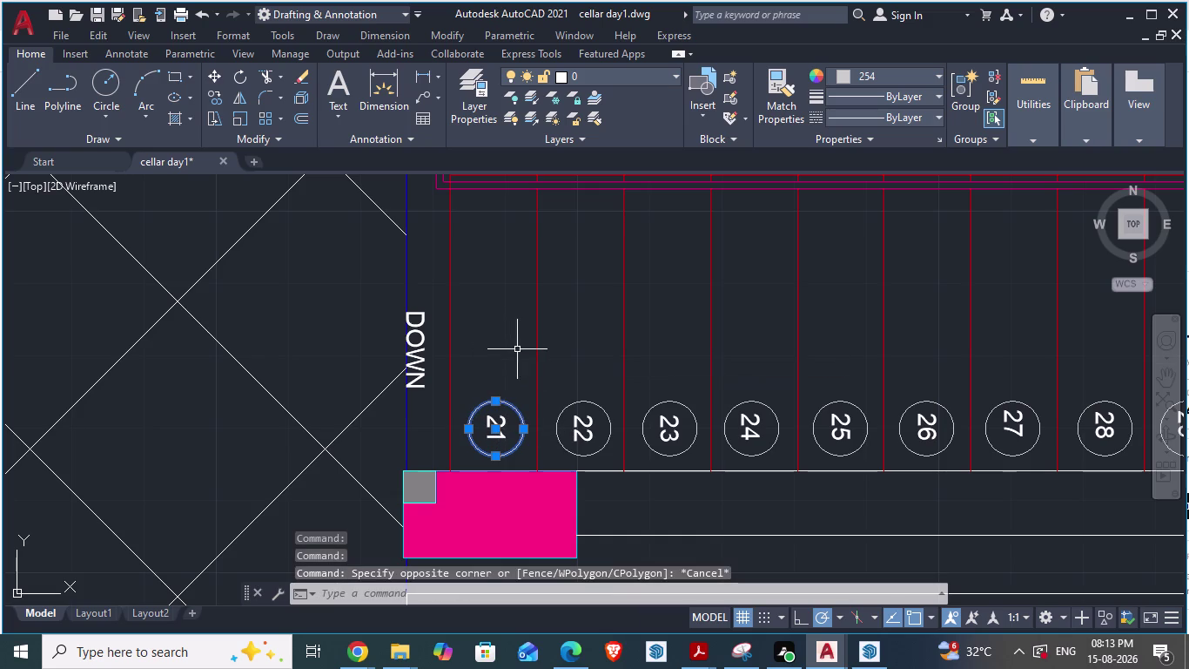
click(517, 349)
key(Escape)
key(Escape)
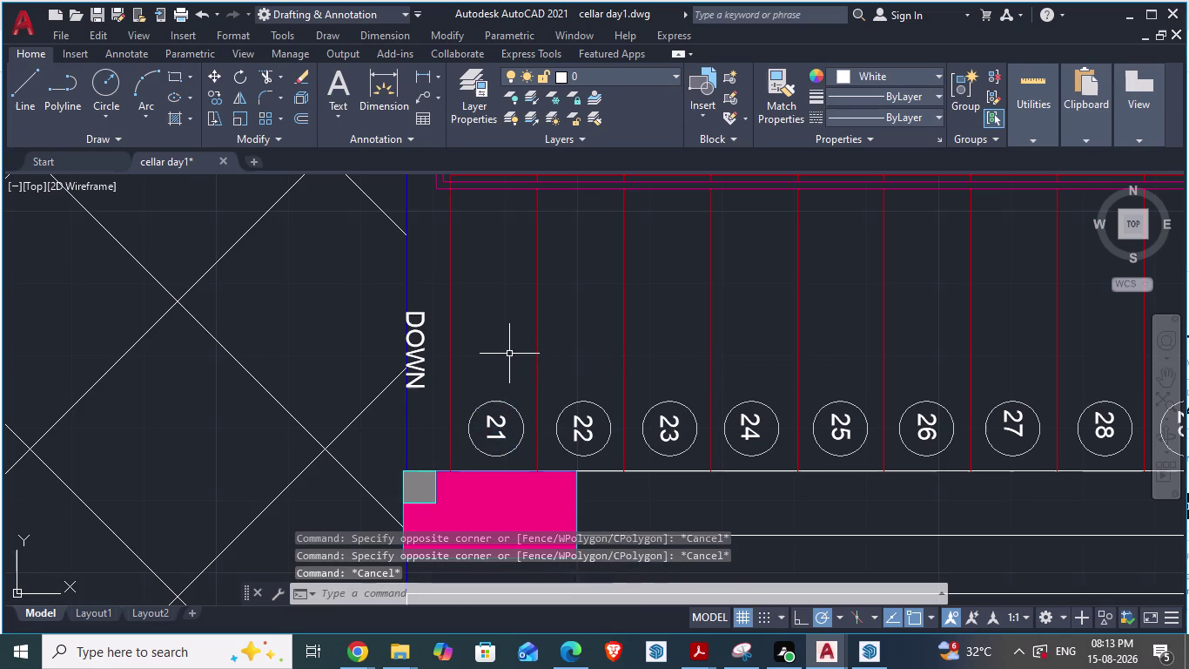
click(517, 377)
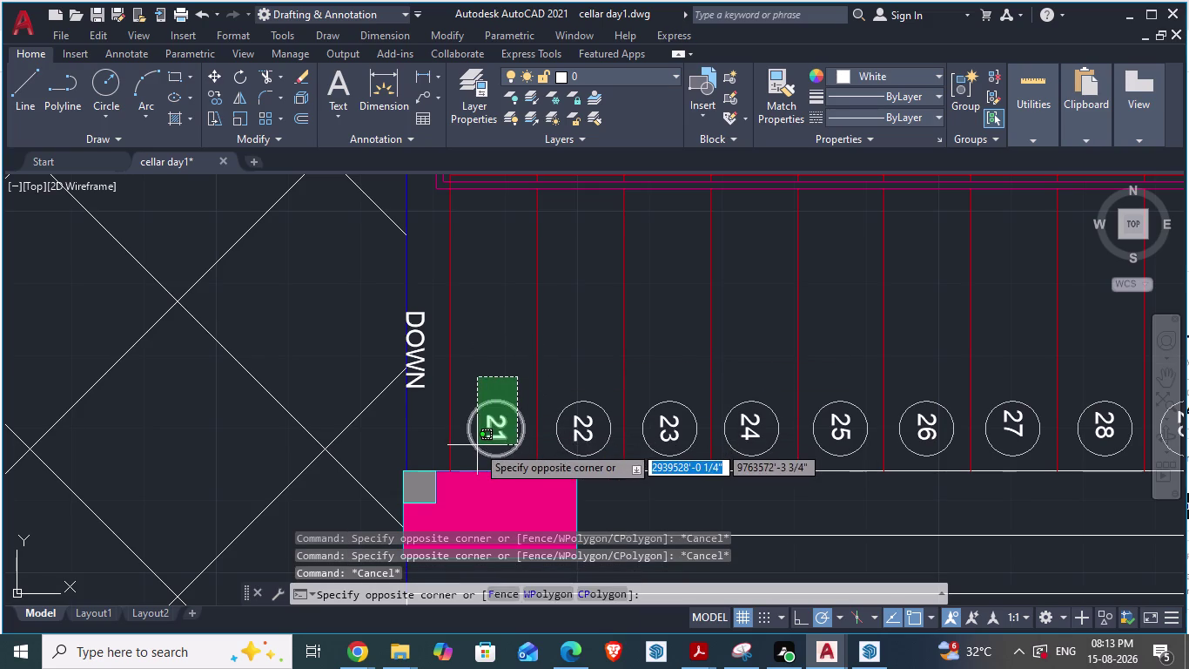
click(476, 446)
key(ctrl+c)
Paste the circled 21 into the bay beside the DOWN label.
key(ctrl+v)
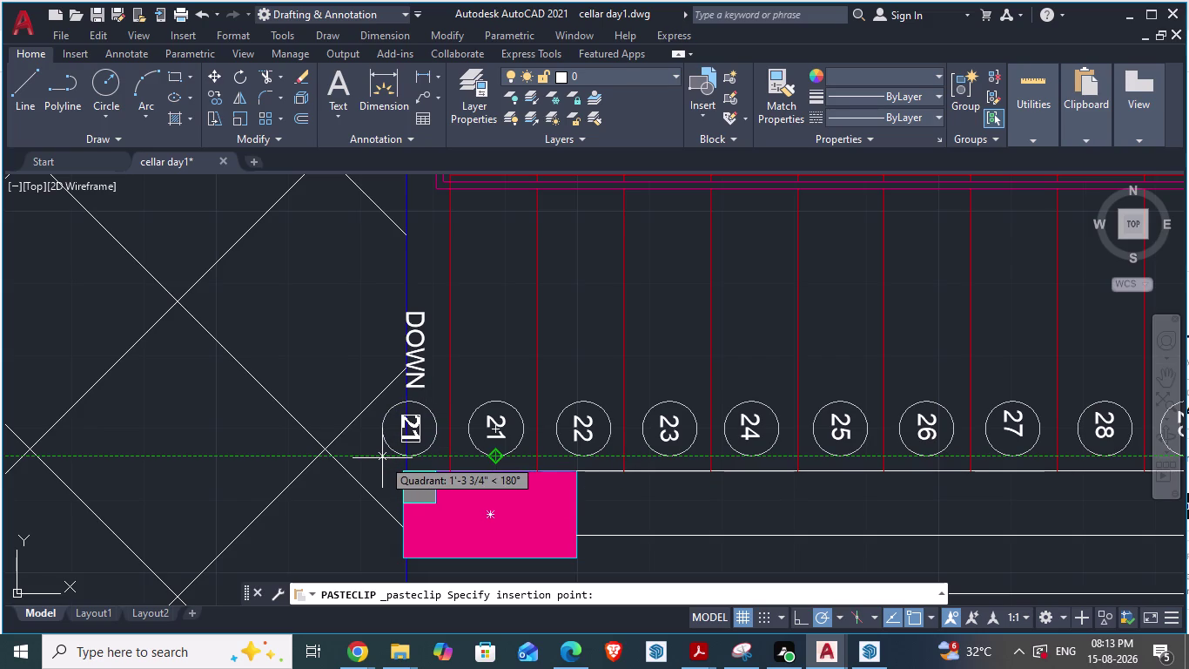
click(383, 458)
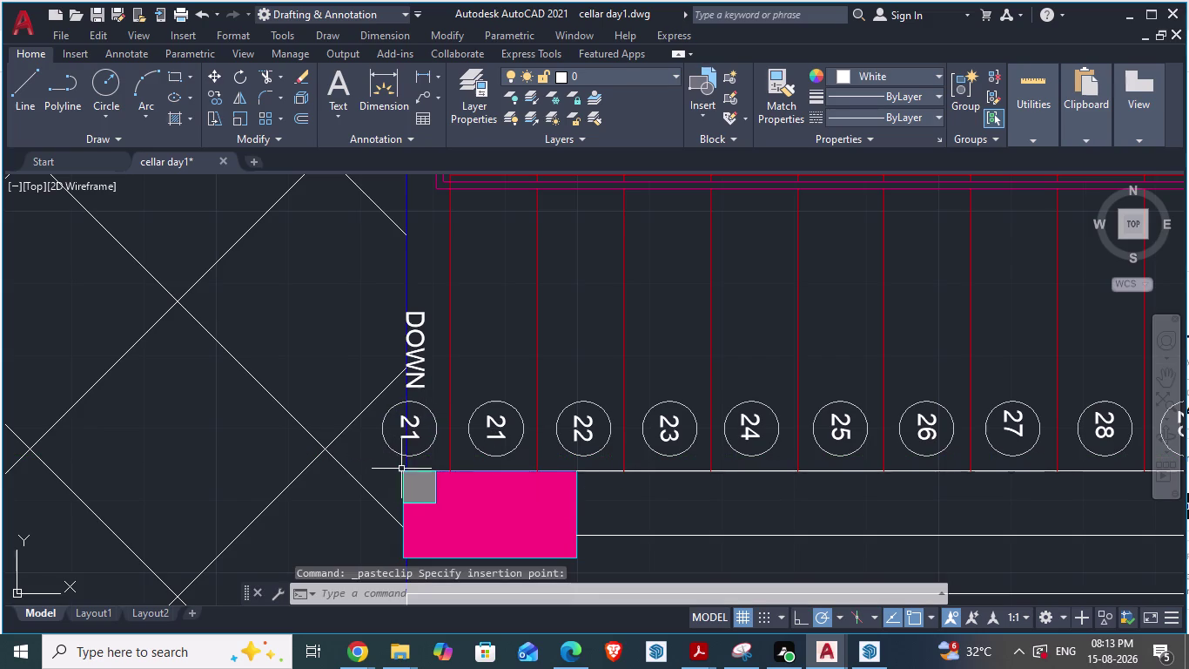
key(Escape)
scroll(down, 3)
scroll(up, 3)
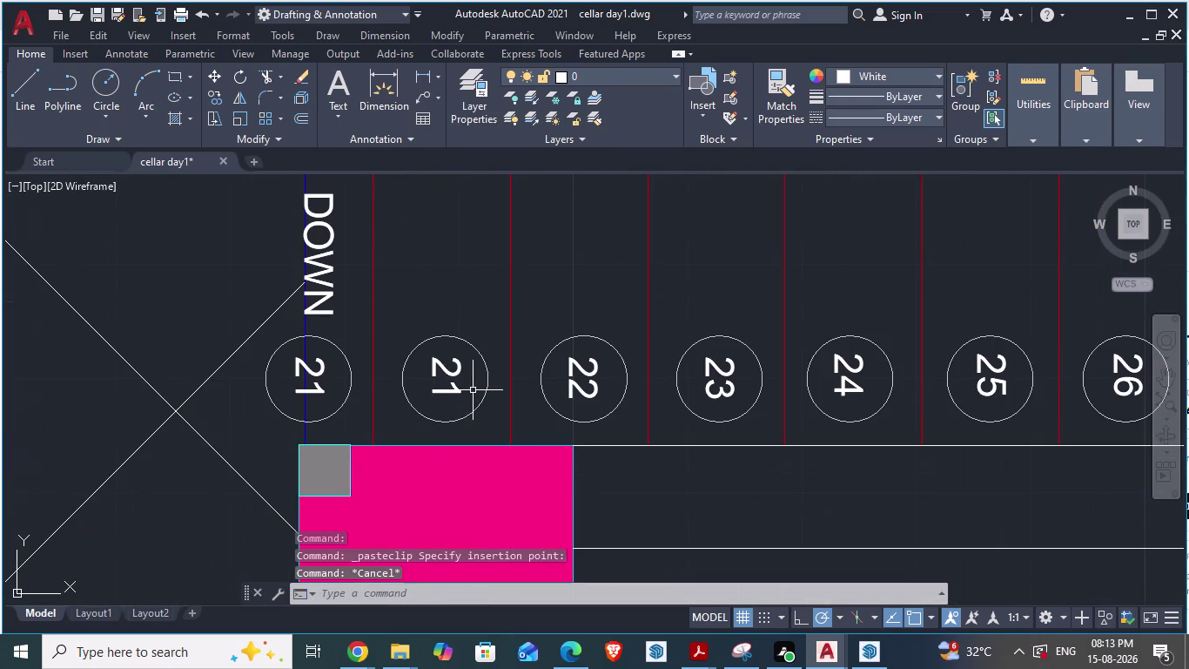
Change the first two circle numbers beside DOWN to 20 and 19.
double_click(316, 391)
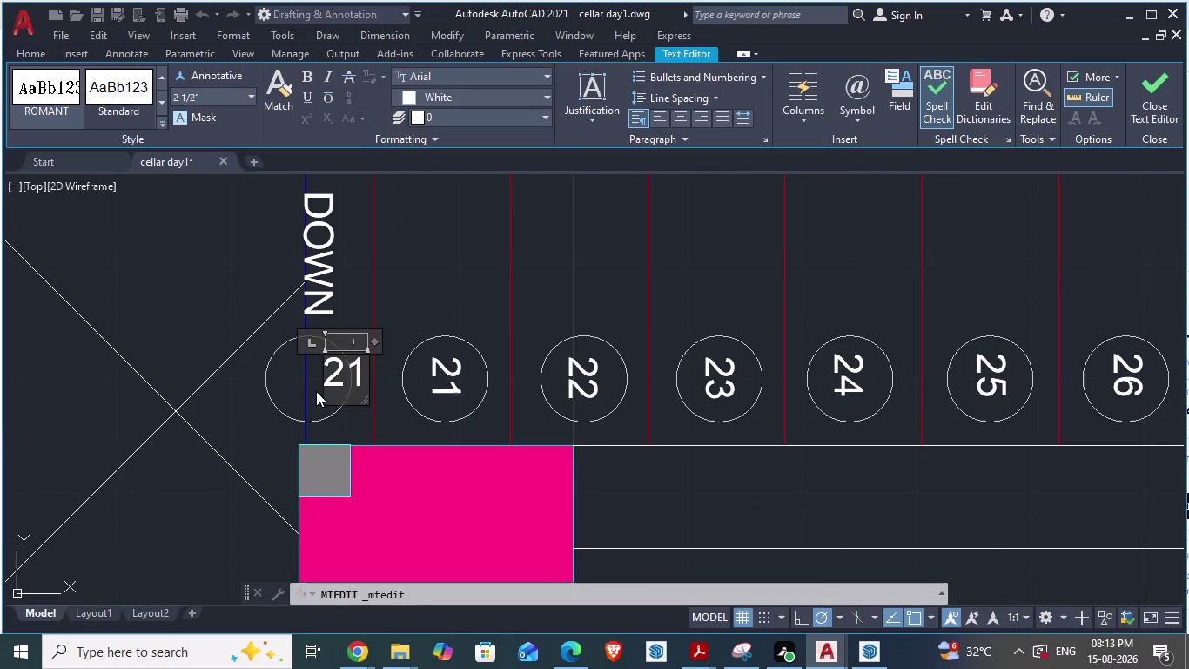
key(BackSpace)
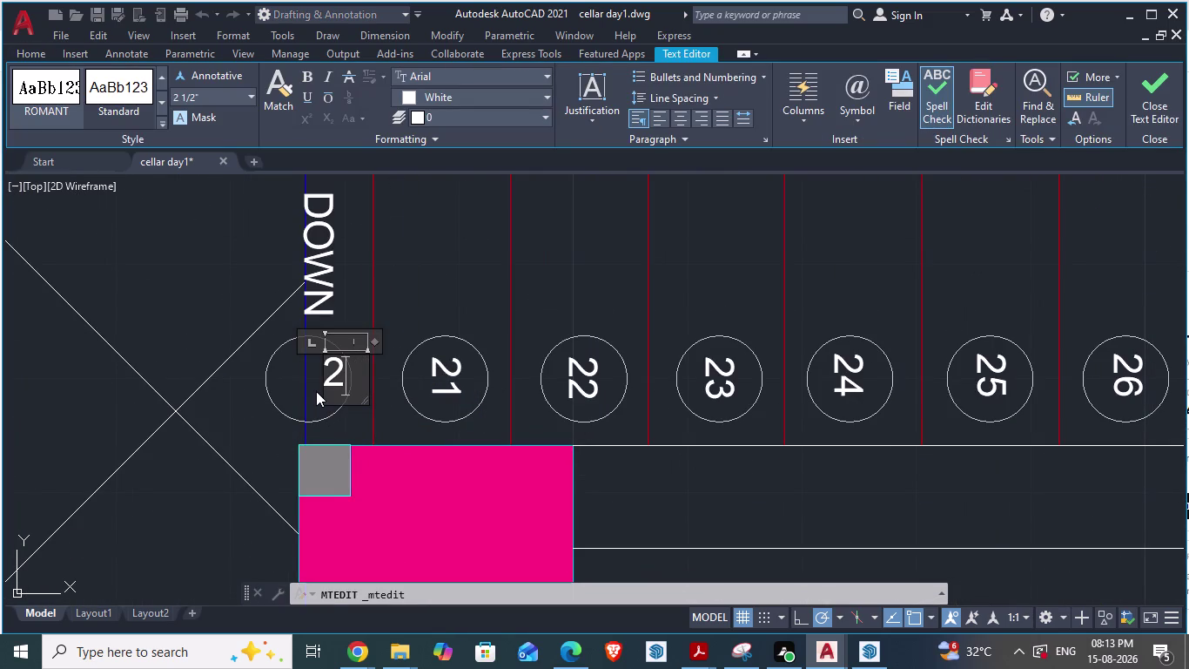
key(0)
click(341, 429)
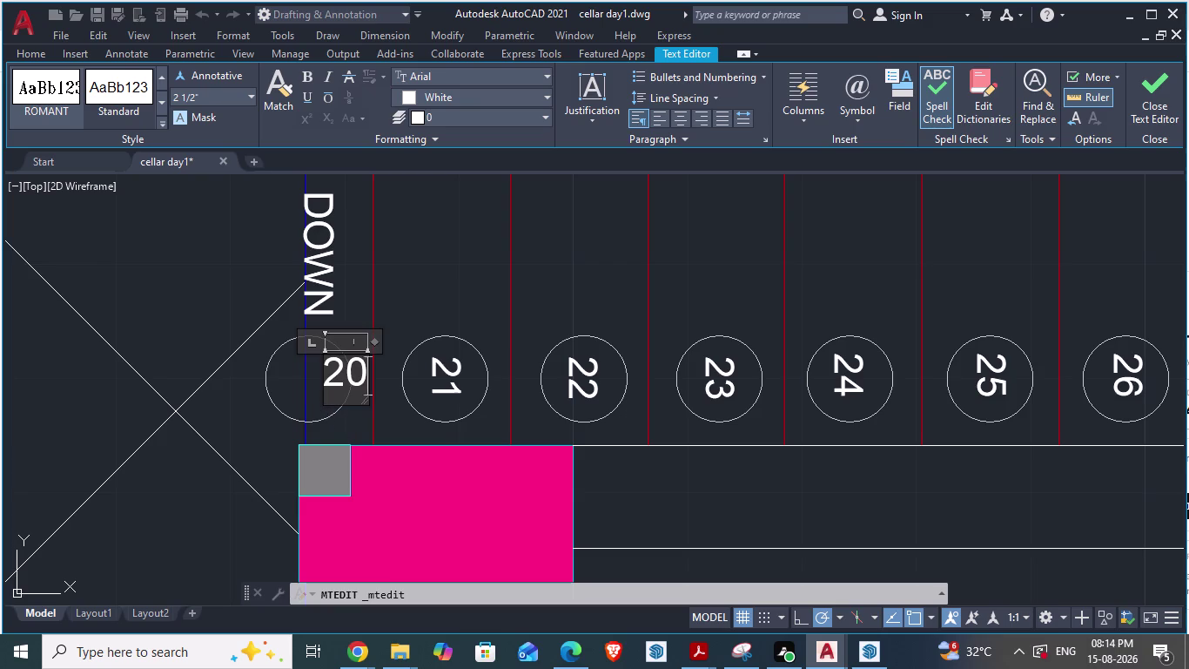
key(alt+Tab)
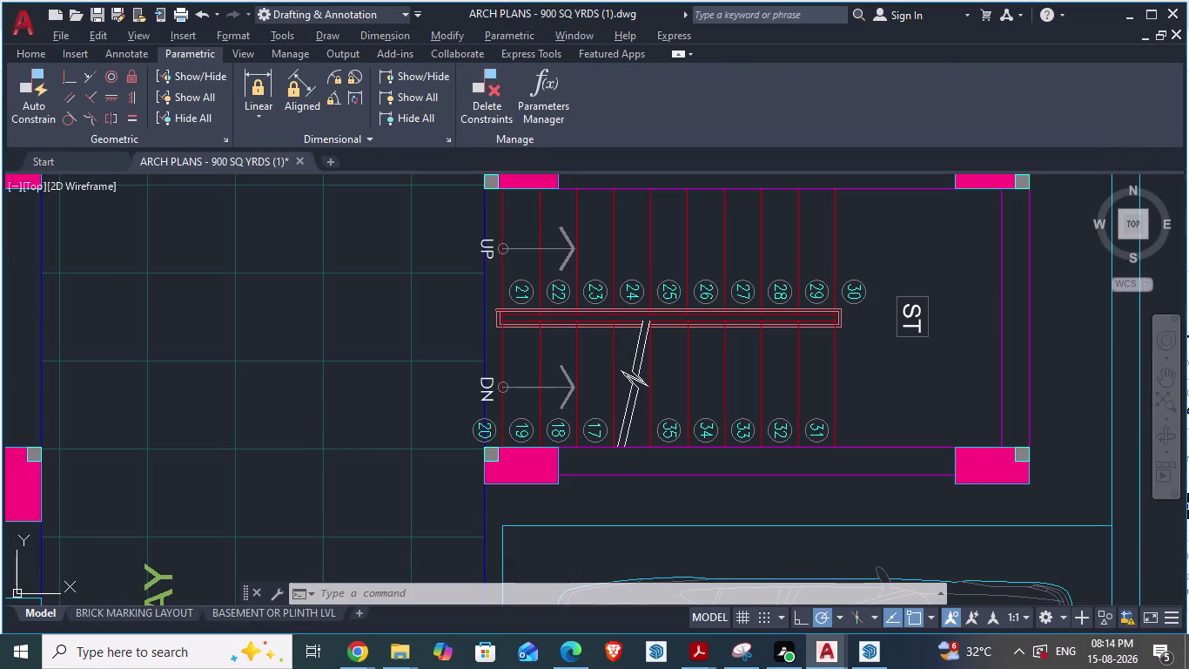
key(alt+Tab)
double_click(443, 369)
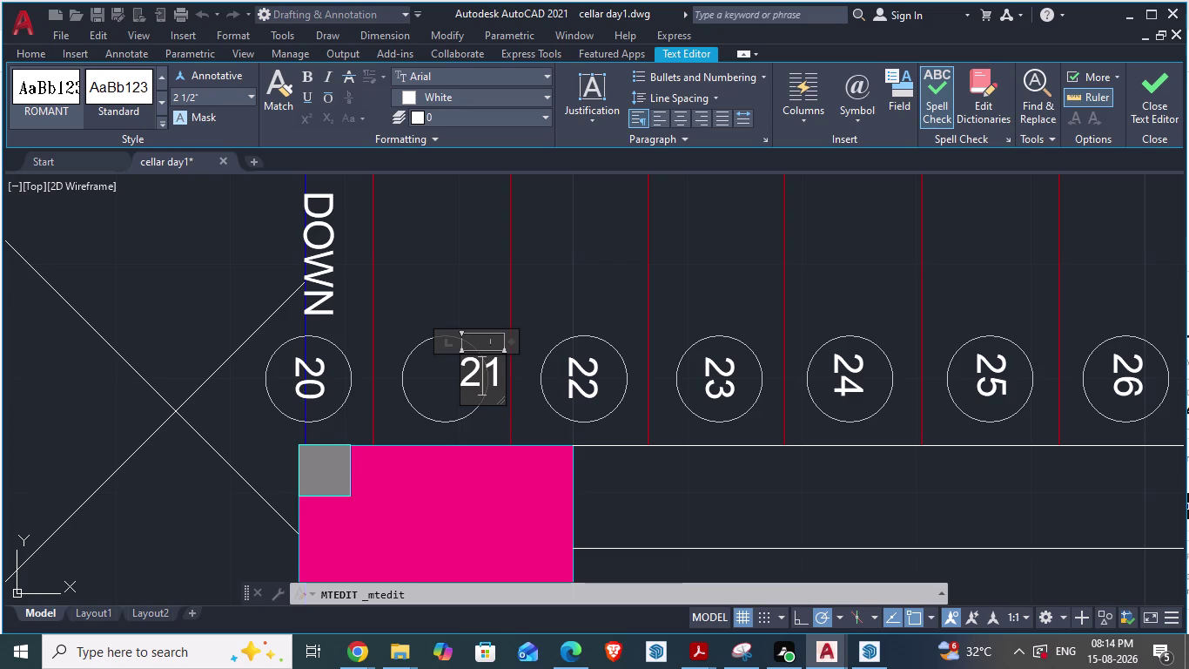
click(478, 371)
key(BackSpace)
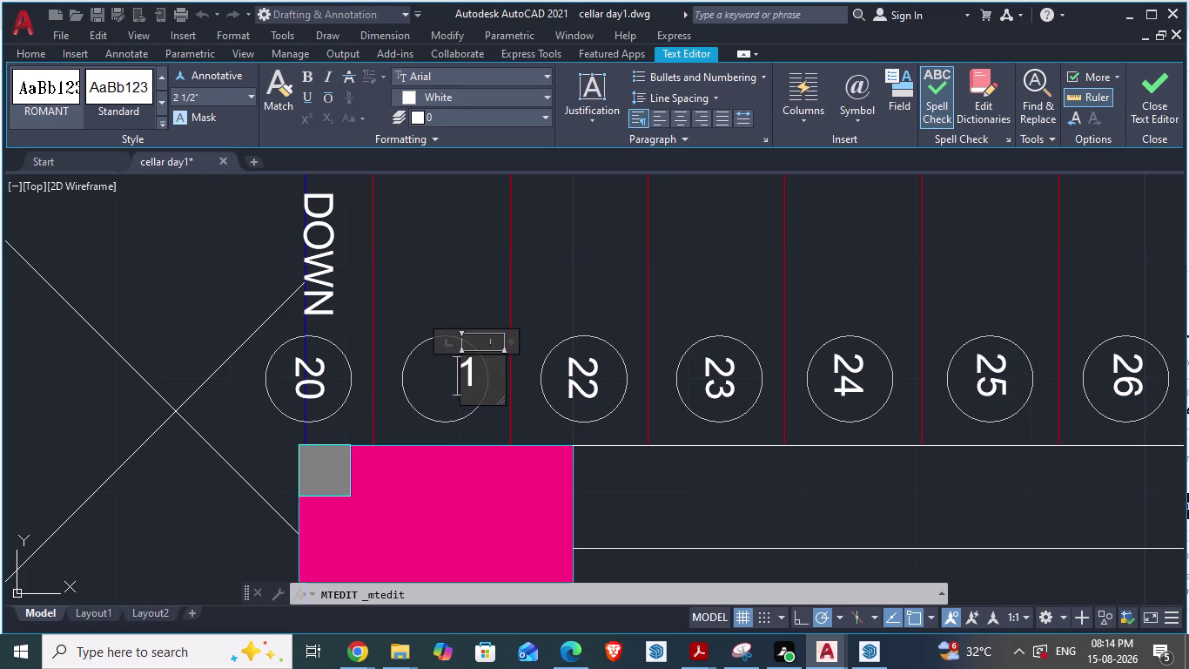
key(Right)
key(9)
click(558, 298)
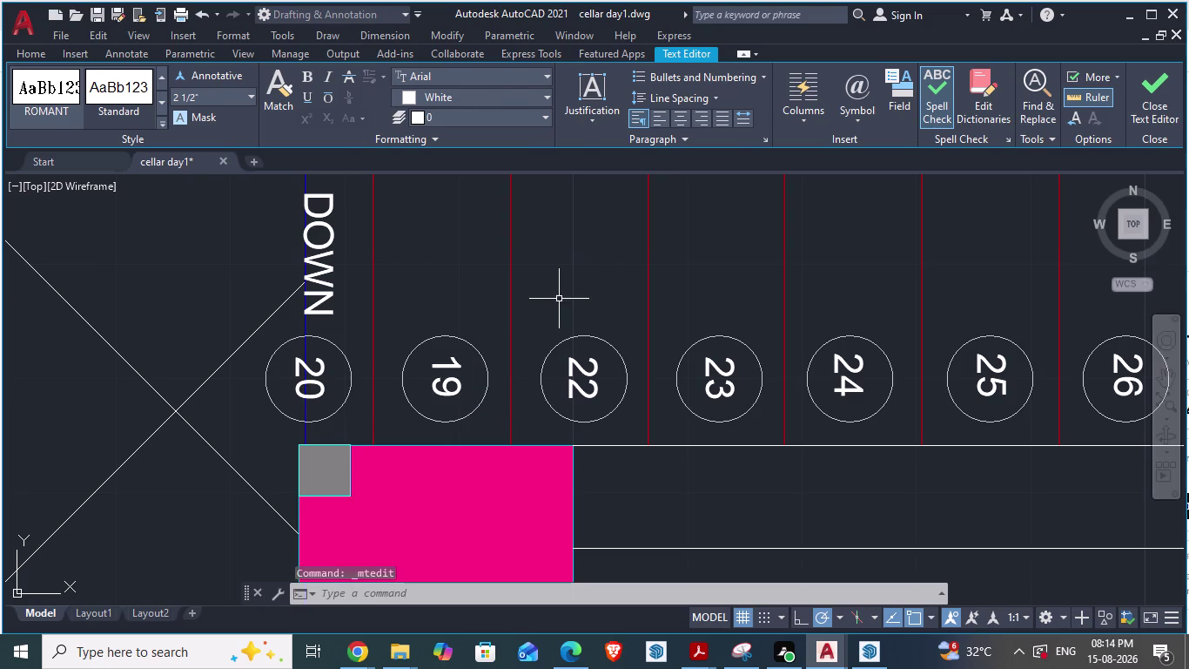
Change labels 22 and 23 to 18 and 17, then view ARCH PLANS.
double_click(576, 367)
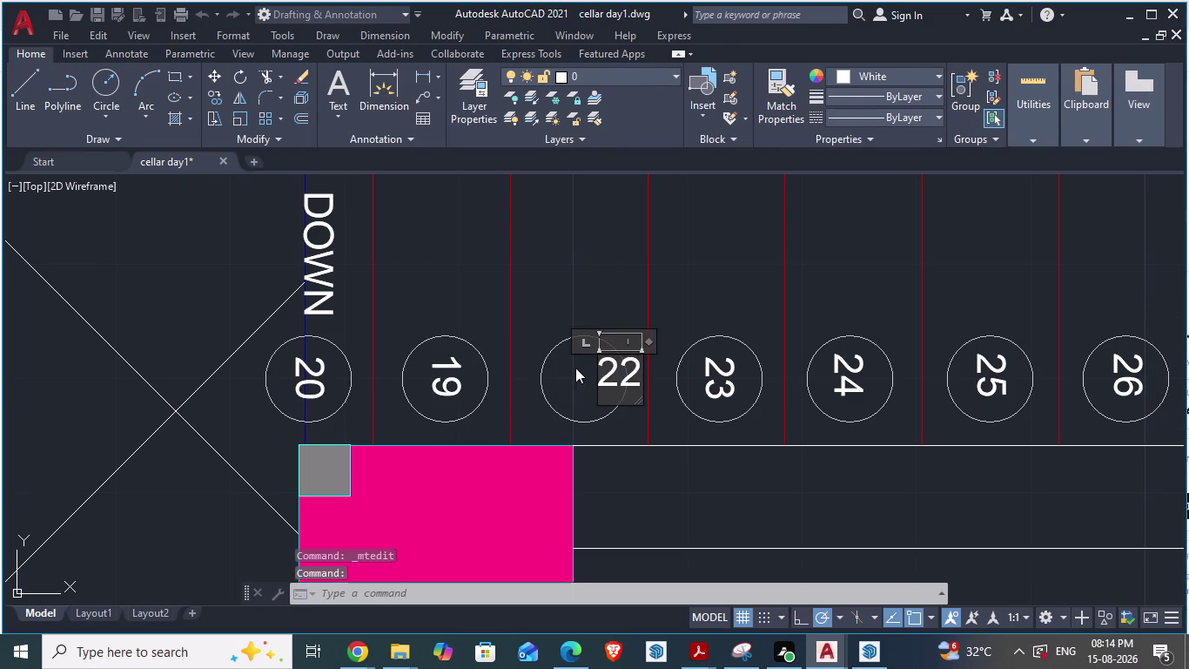
click(620, 372)
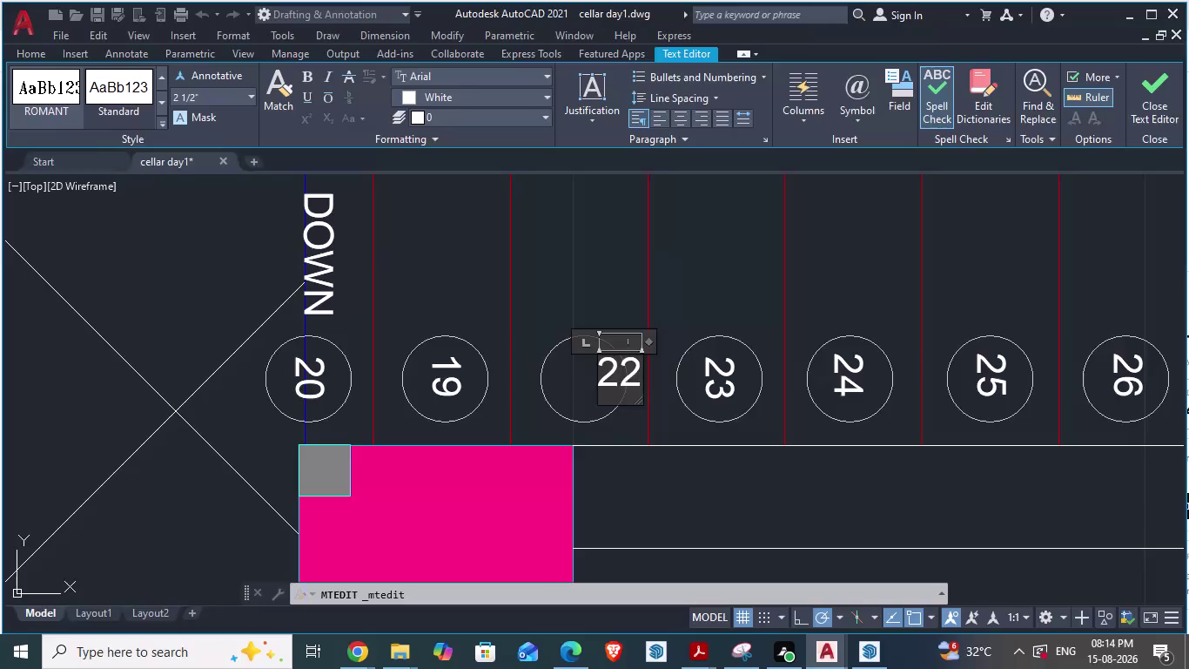
key(BackSpace)
key(Delete)
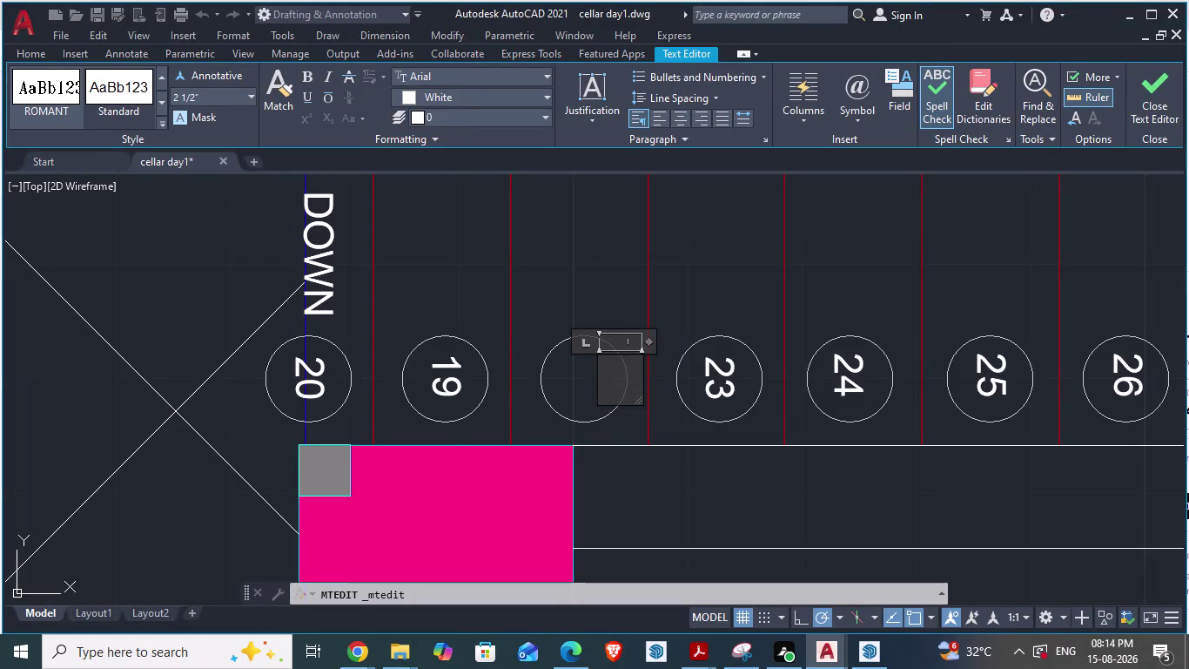
text(18)
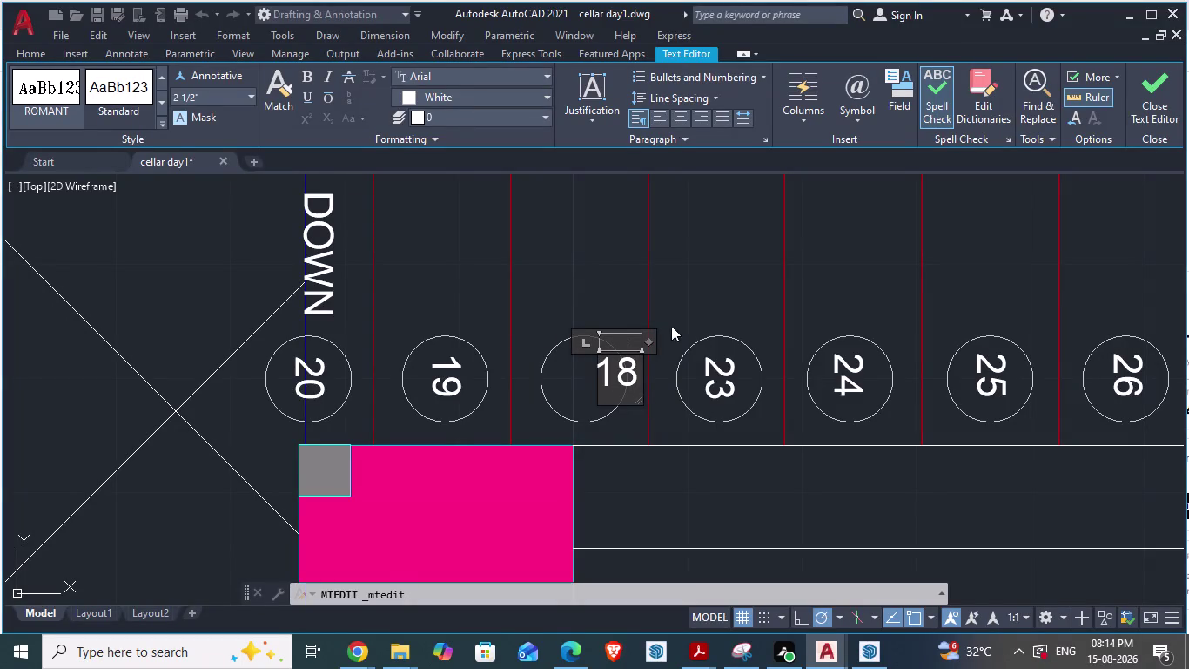
click(687, 317)
scroll(down, 3)
scroll(up, 3)
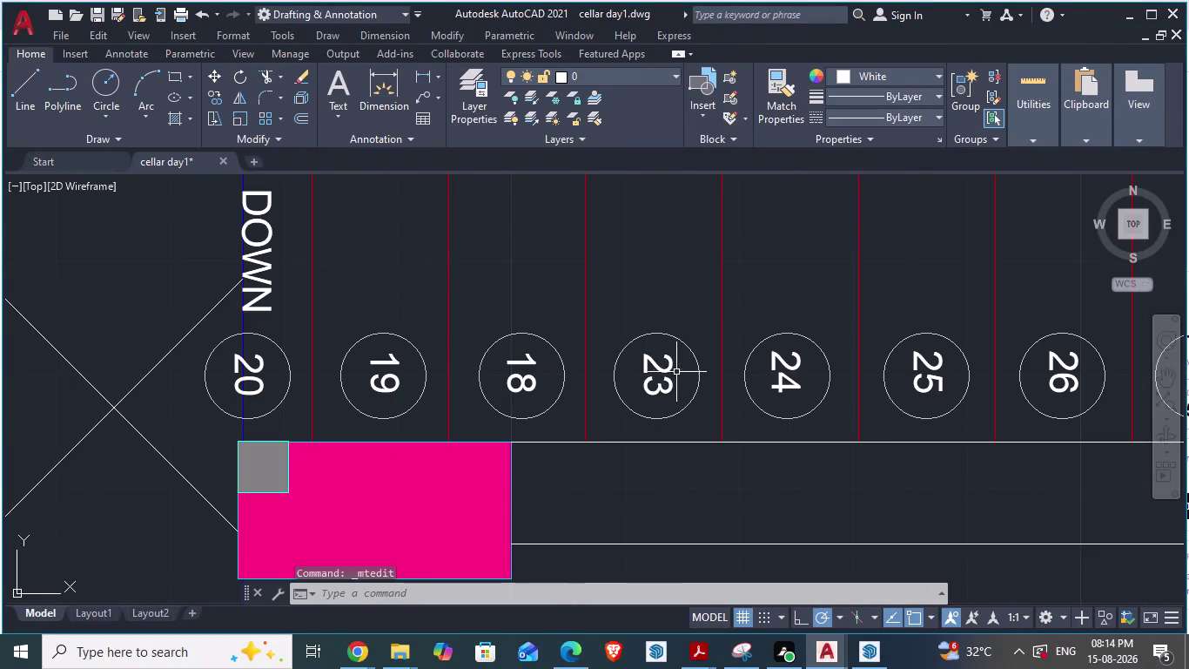
double_click(662, 367)
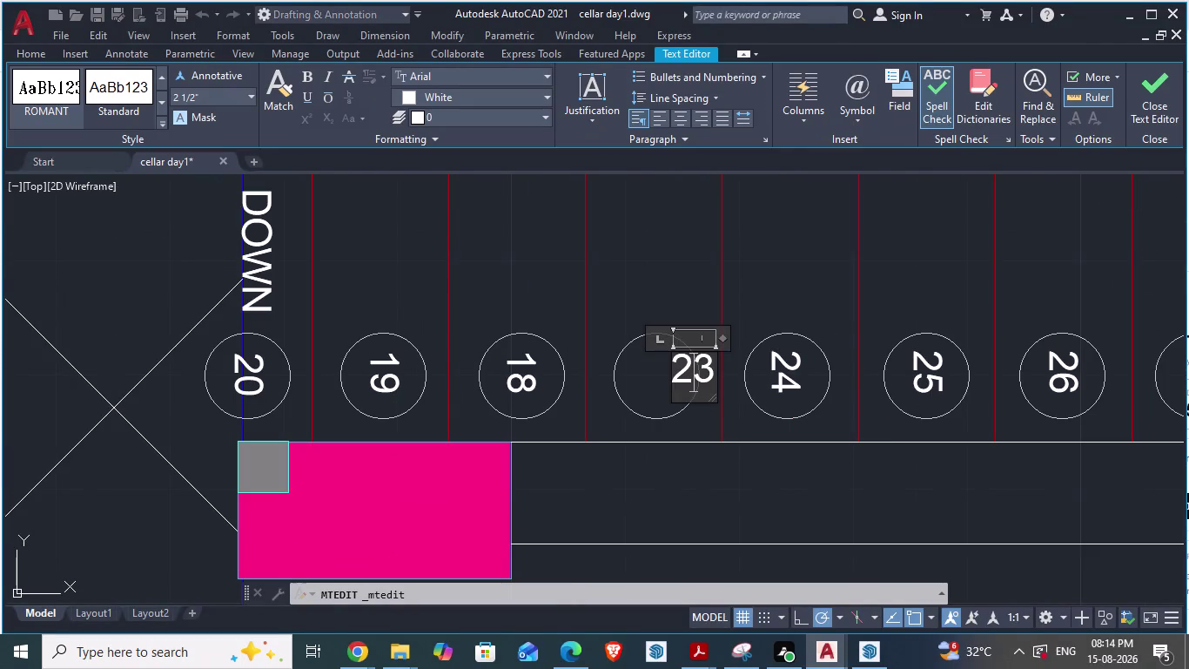
click(693, 371)
key(BackSpace)
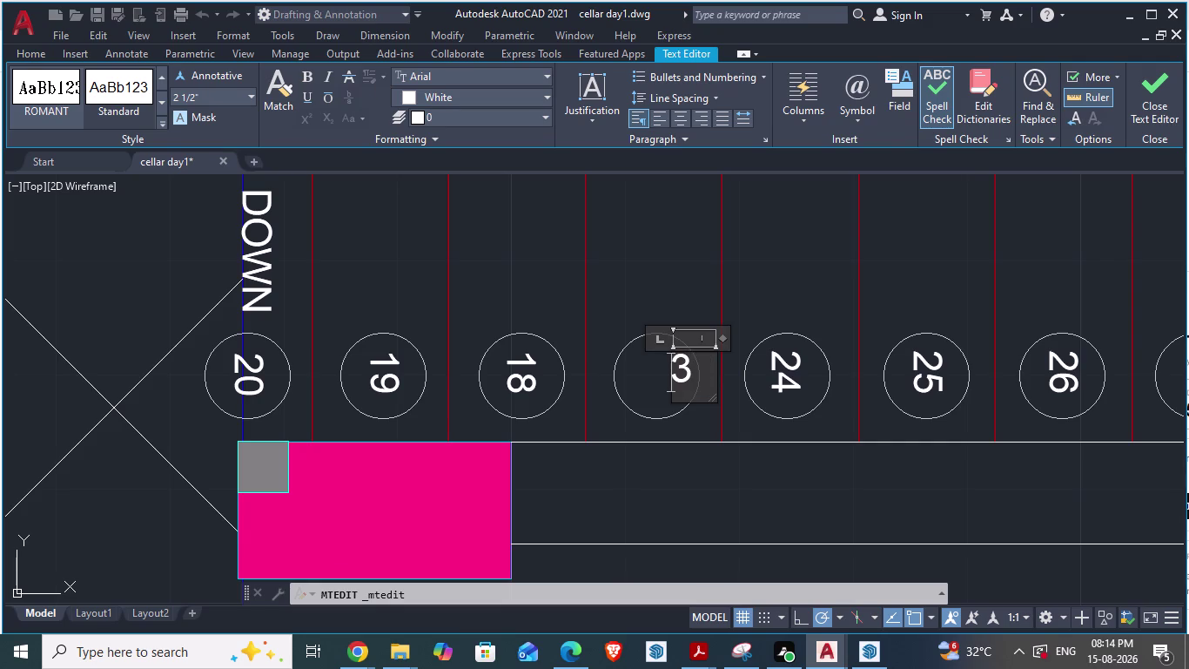
key(Delete)
text(17)
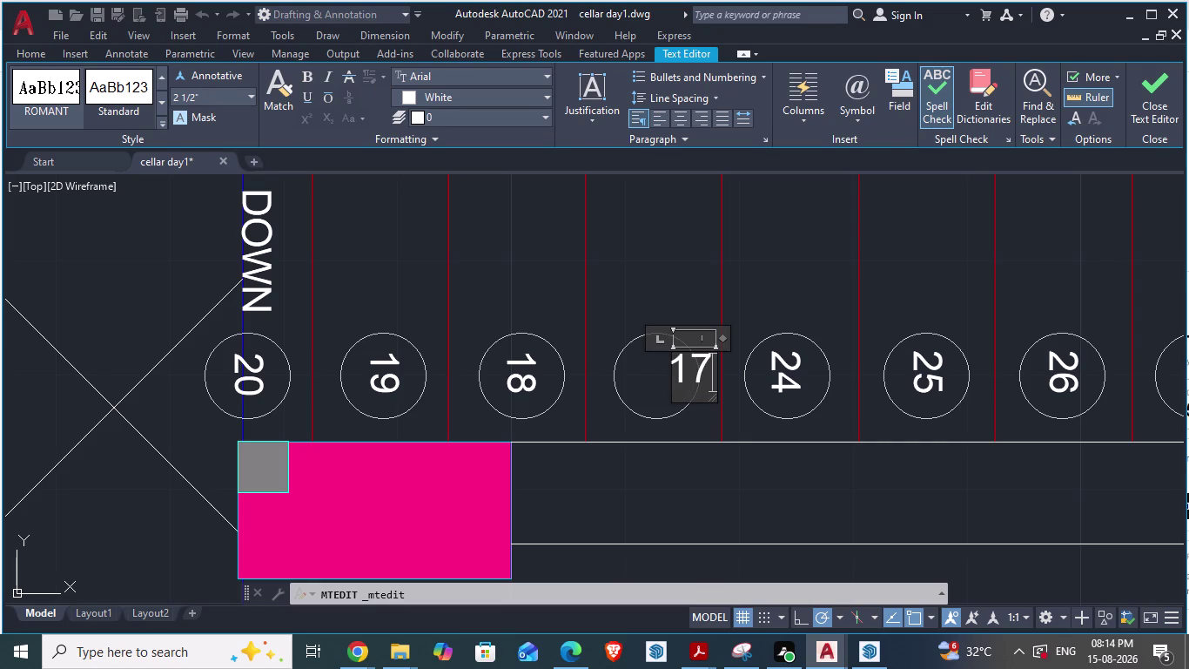
click(658, 272)
key(alt+Tab)
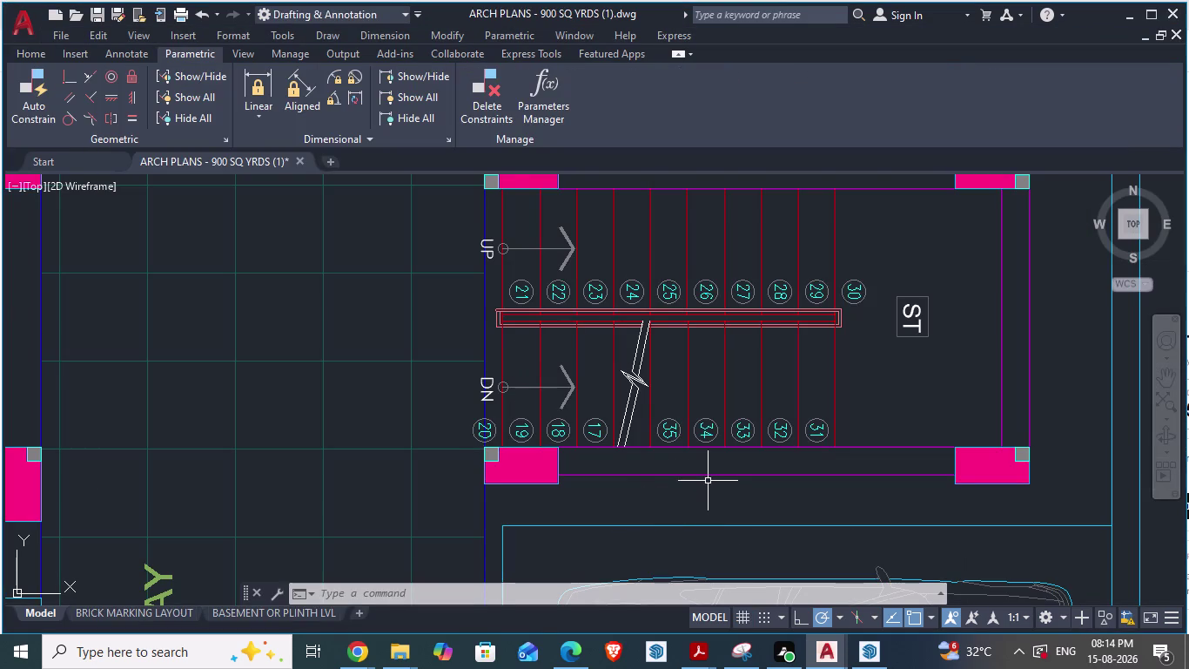
Renumber the lower-row label 29 to 31.
scroll(up, 3)
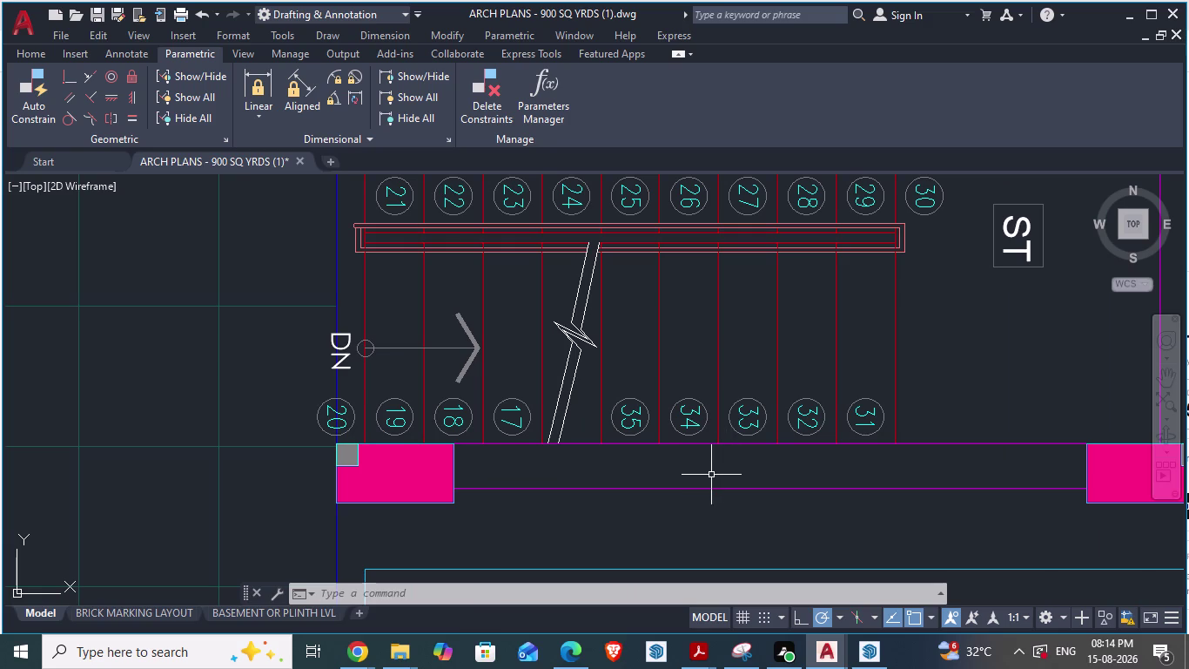
key(alt+Tab)
scroll(down, 3)
scroll(down, 3)
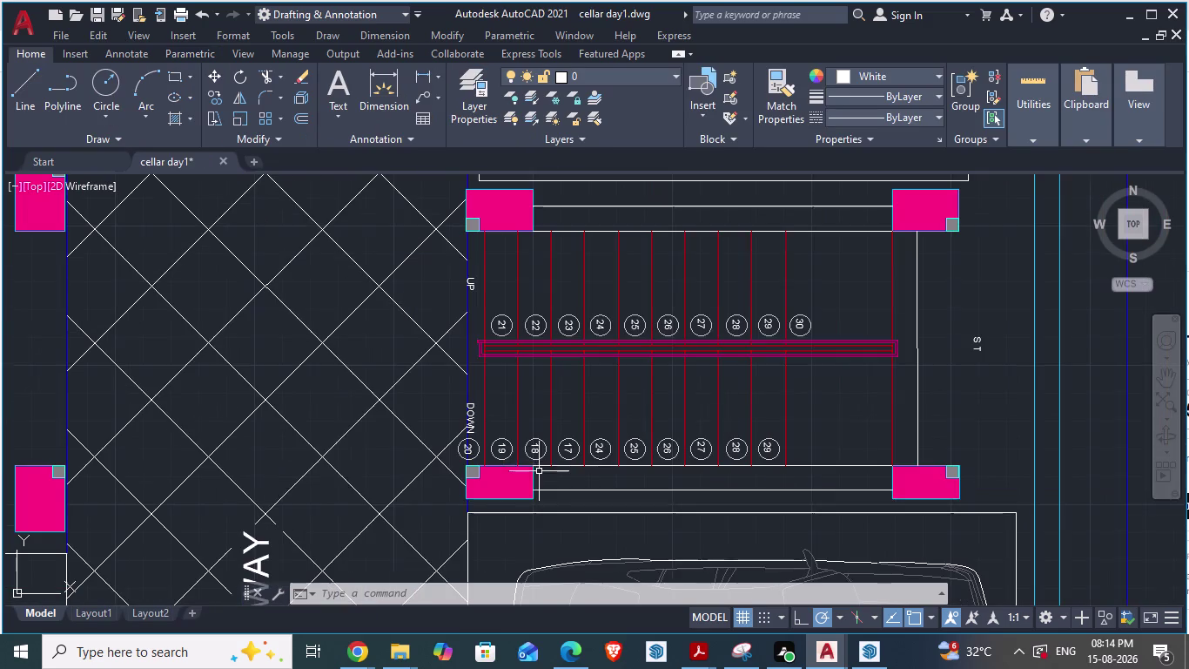
scroll(up, 3)
double_click(750, 423)
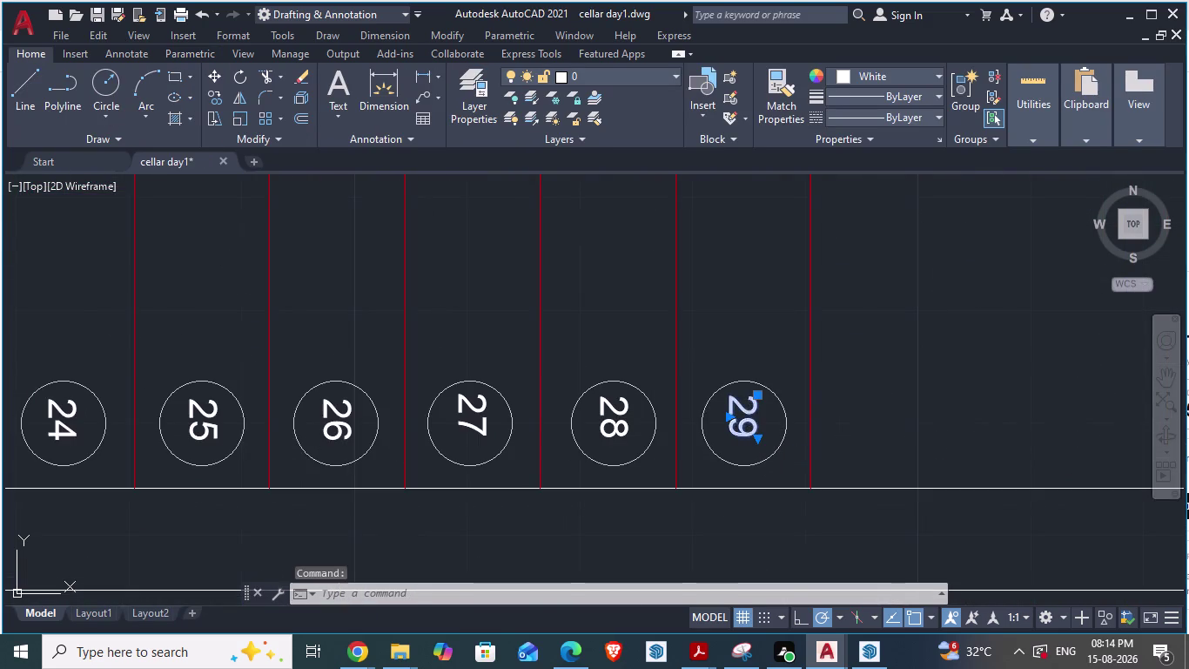
click(774, 414)
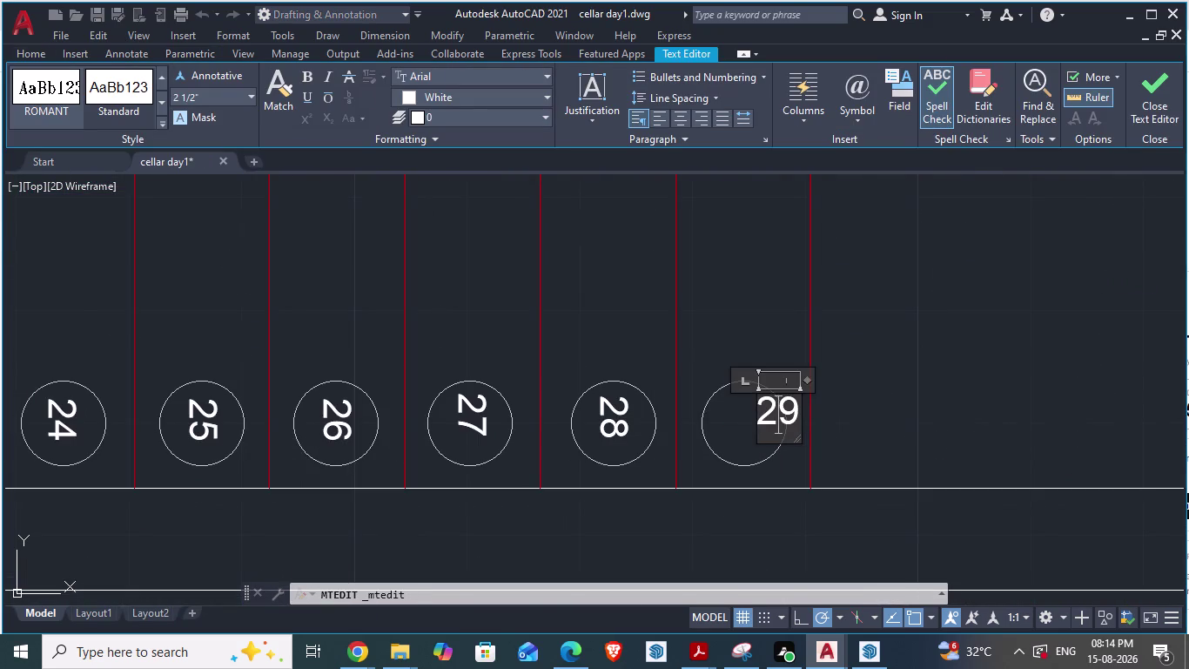
key(Delete)
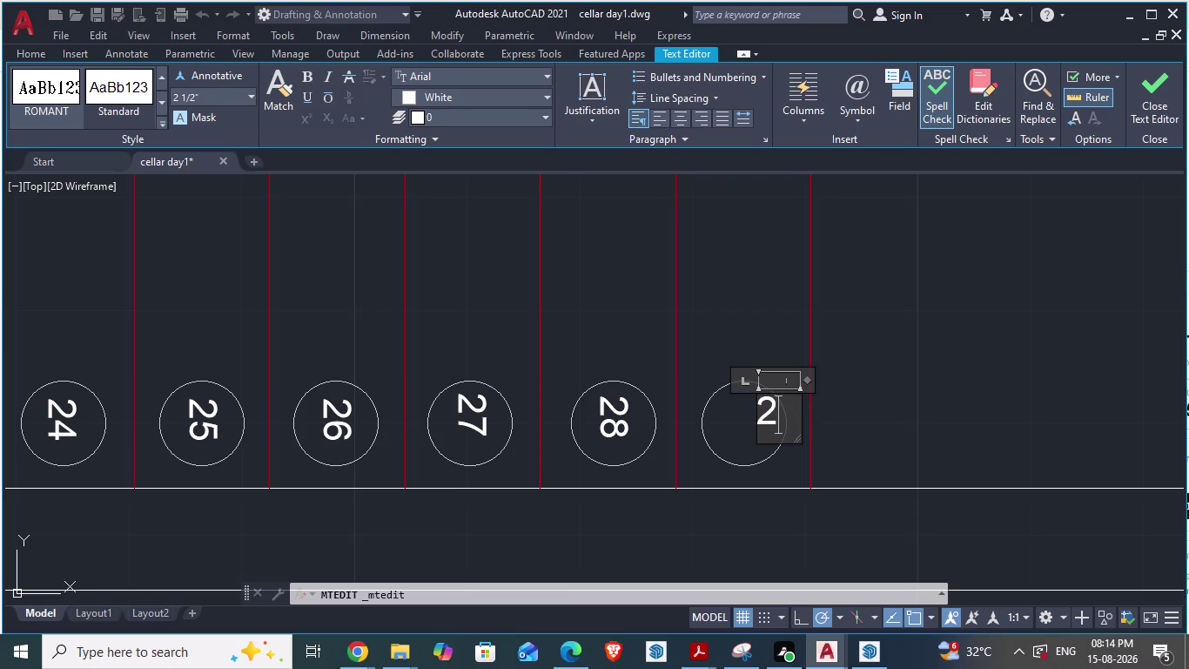
key(BackSpace)
key(3)
key(1)
click(916, 391)
key(alt+Tab)
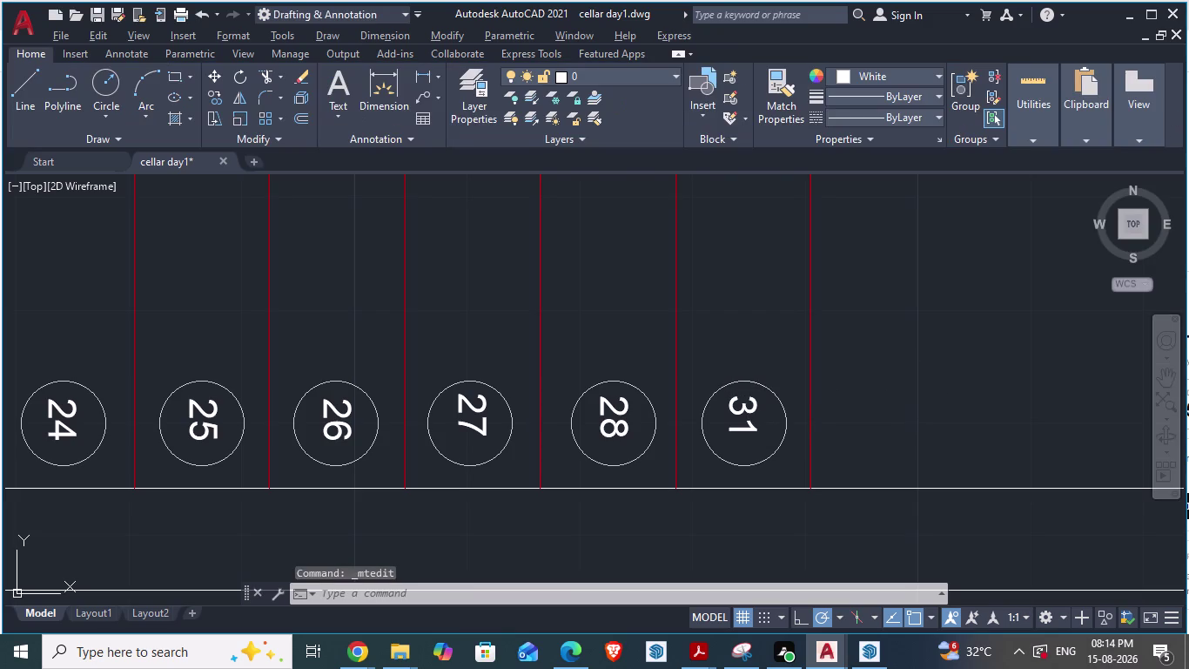
key(alt+Tab)
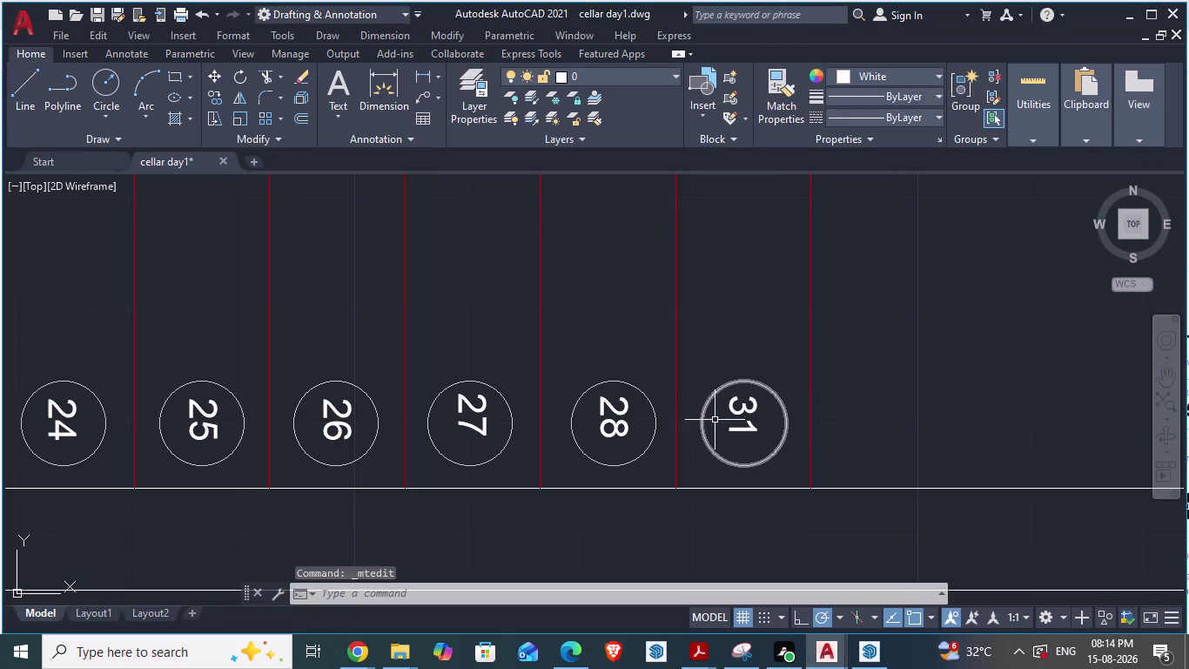
Renumber labels 28 and 27 to 32 and 33.
double_click(603, 409)
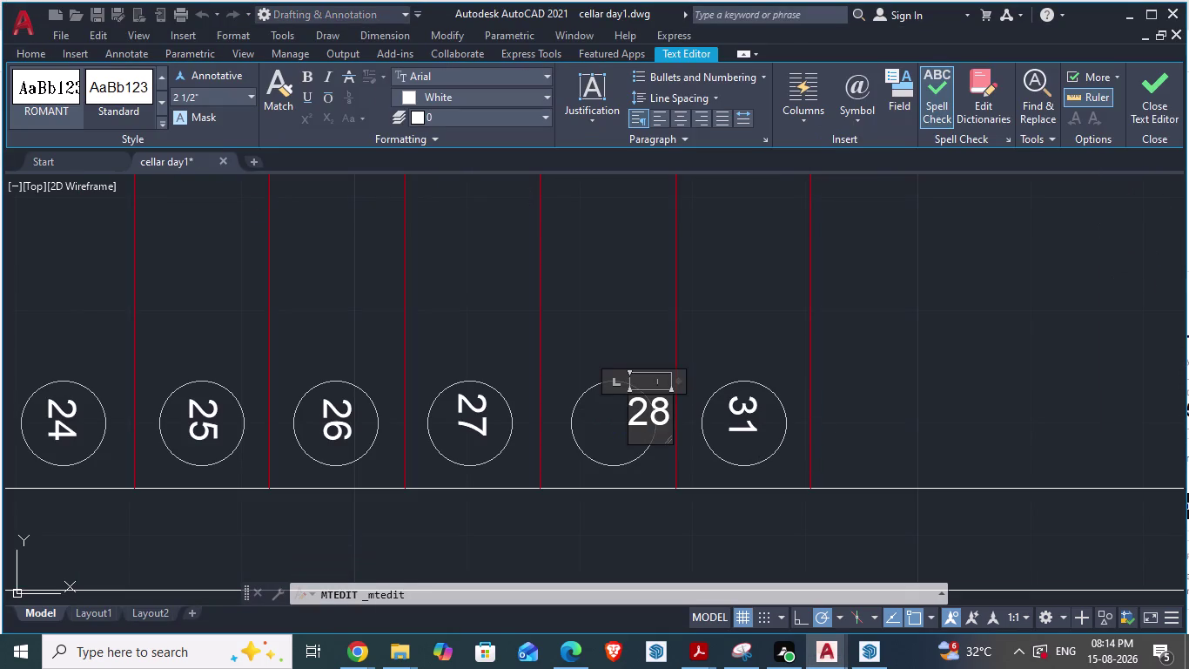
click(644, 411)
key(BackSpace)
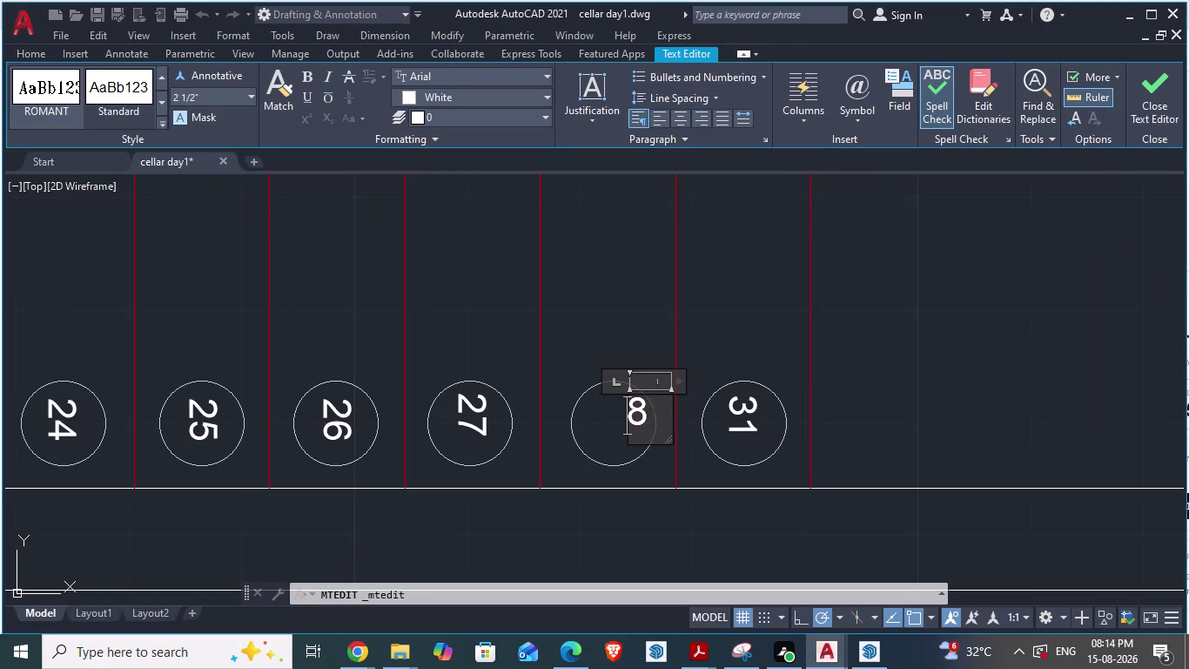
key(Delete)
text(32)
click(592, 305)
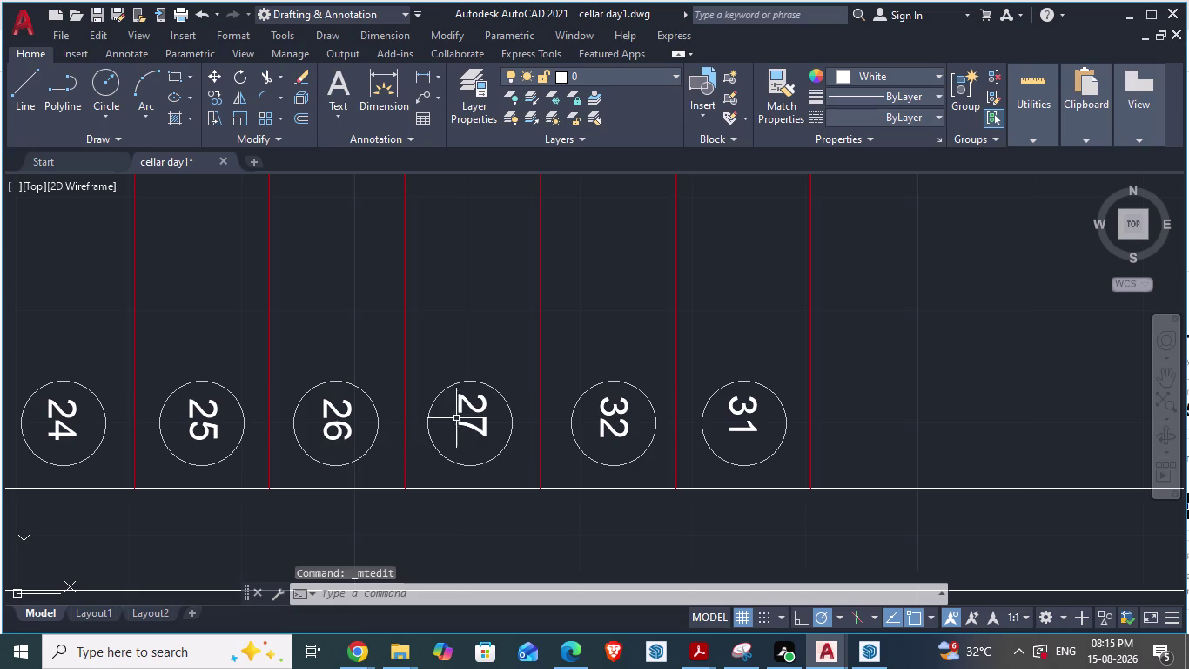
double_click(467, 409)
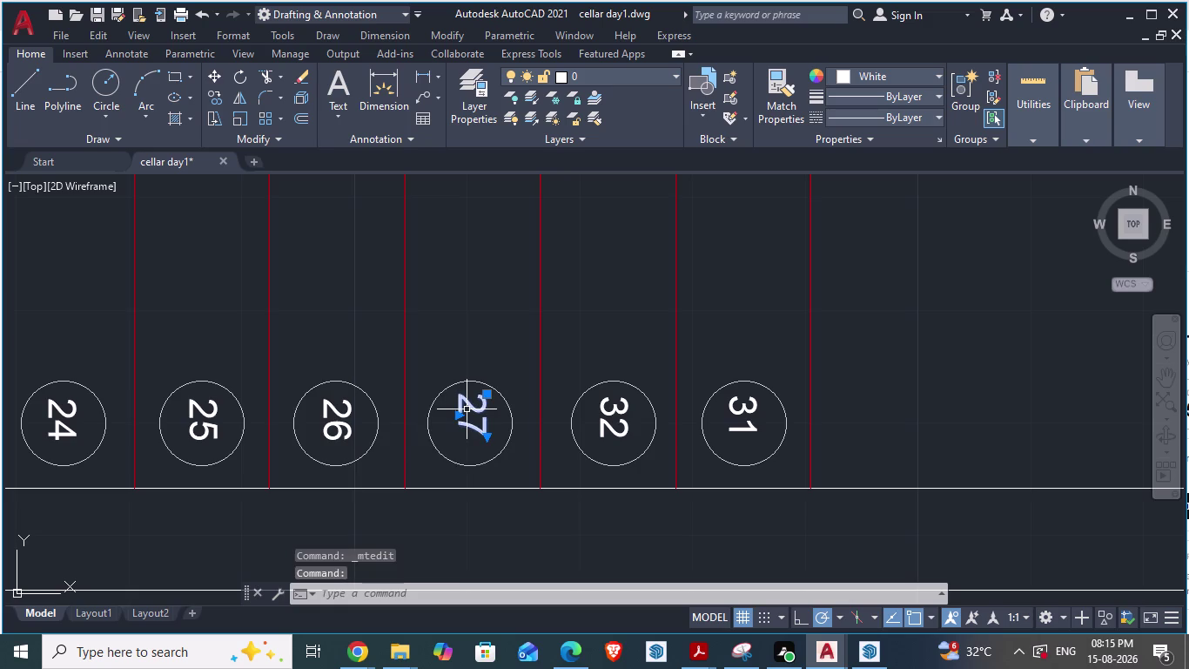
double_click(473, 409)
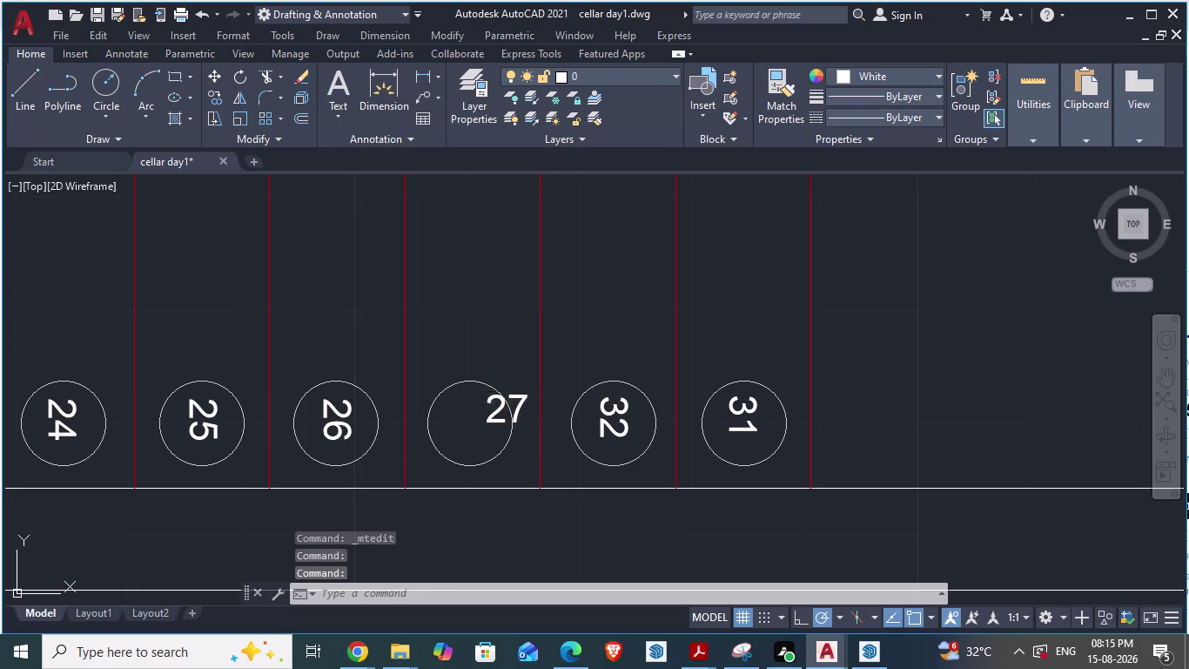
click(510, 410)
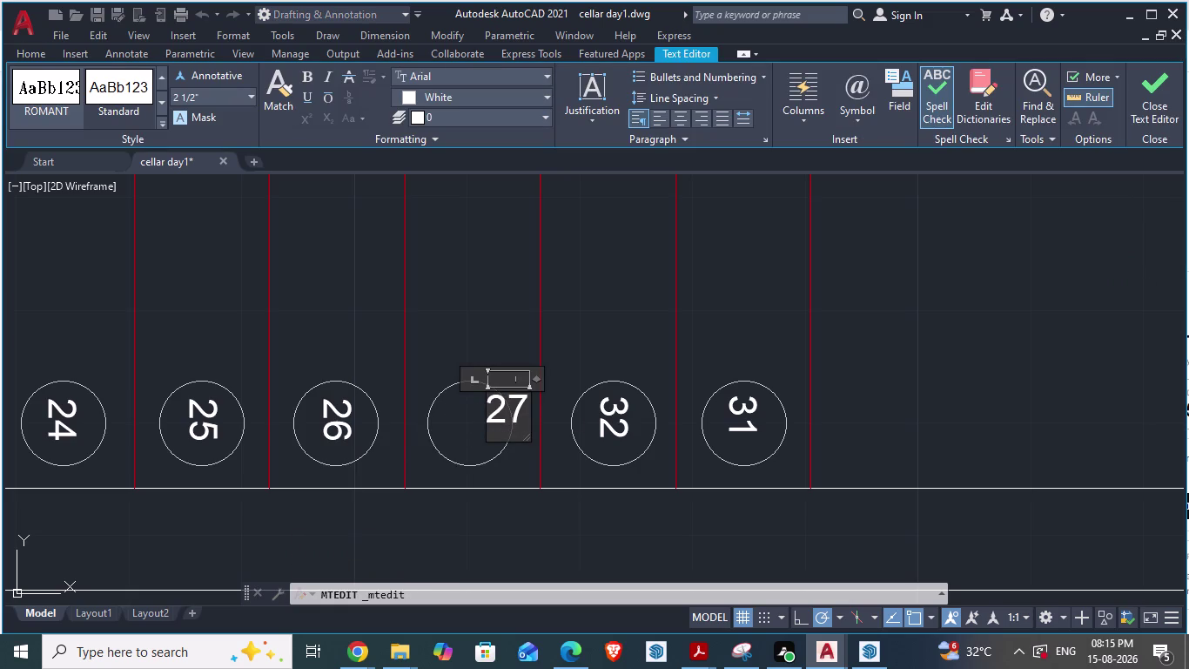
key(BackSpace)
key(Delete)
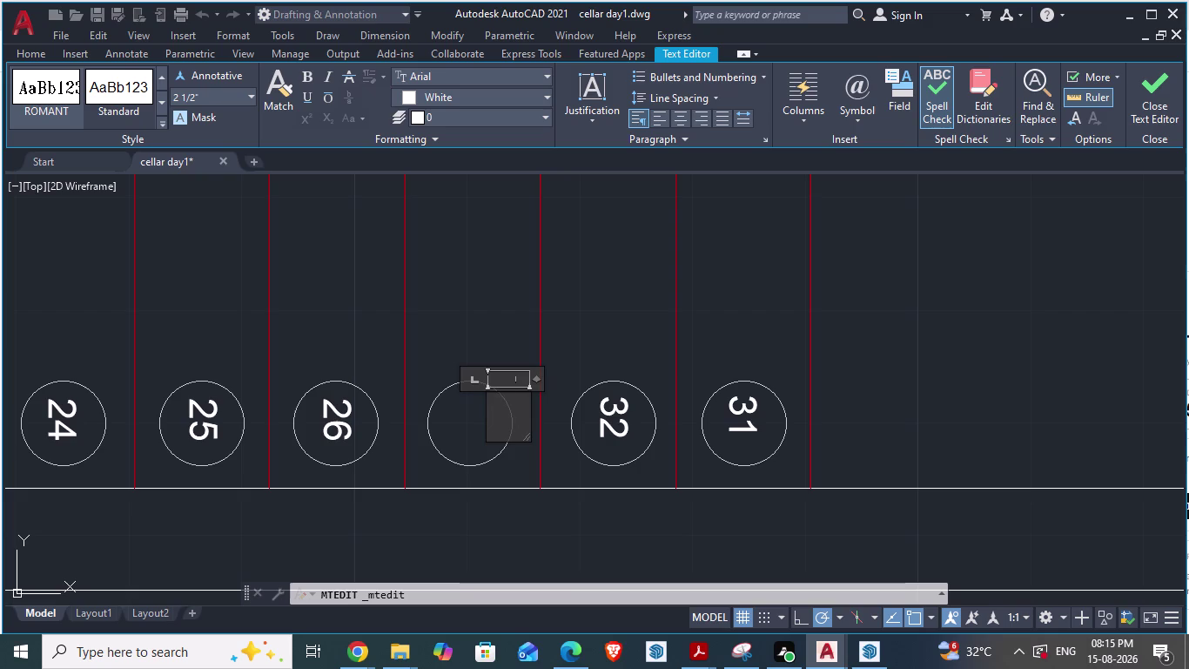
text(33)
click(479, 302)
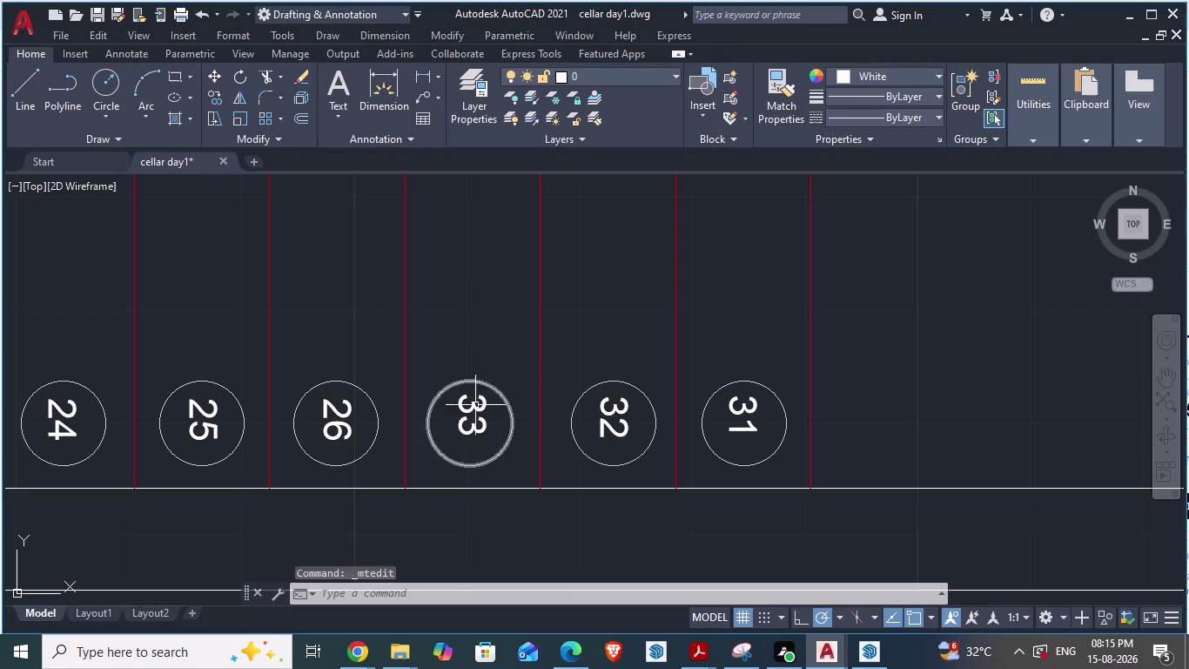
Move the 33 label to the centre of its circle.
click(473, 422)
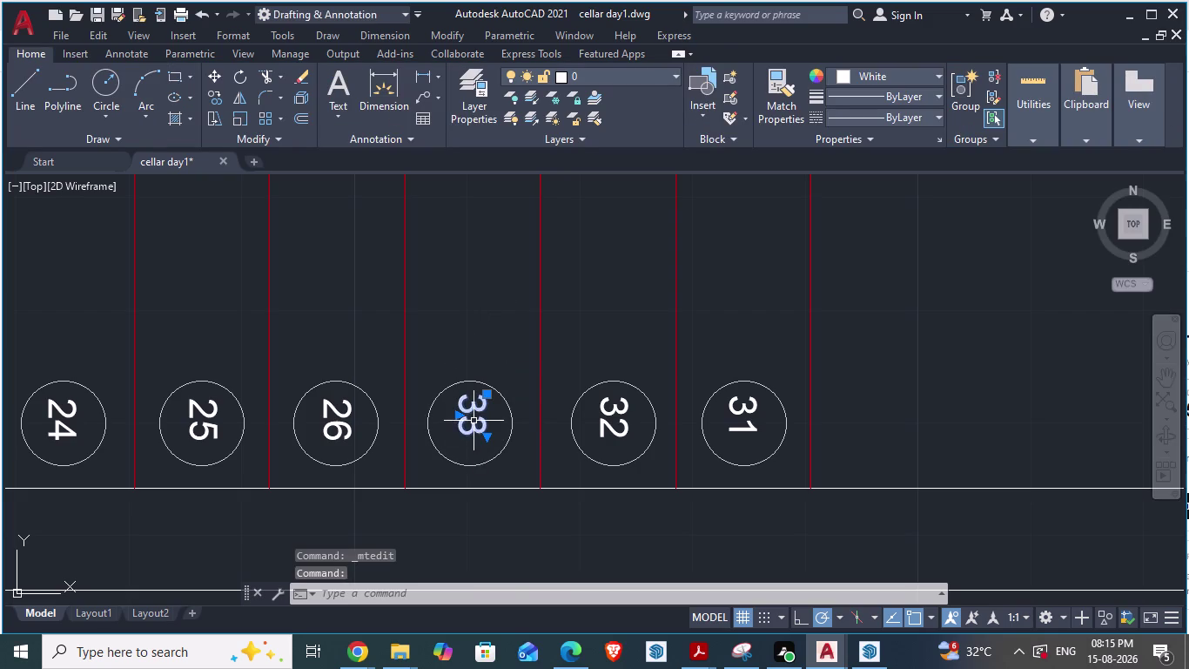
key(m)
key(Return)
scroll(up, 3)
scroll(down, 3)
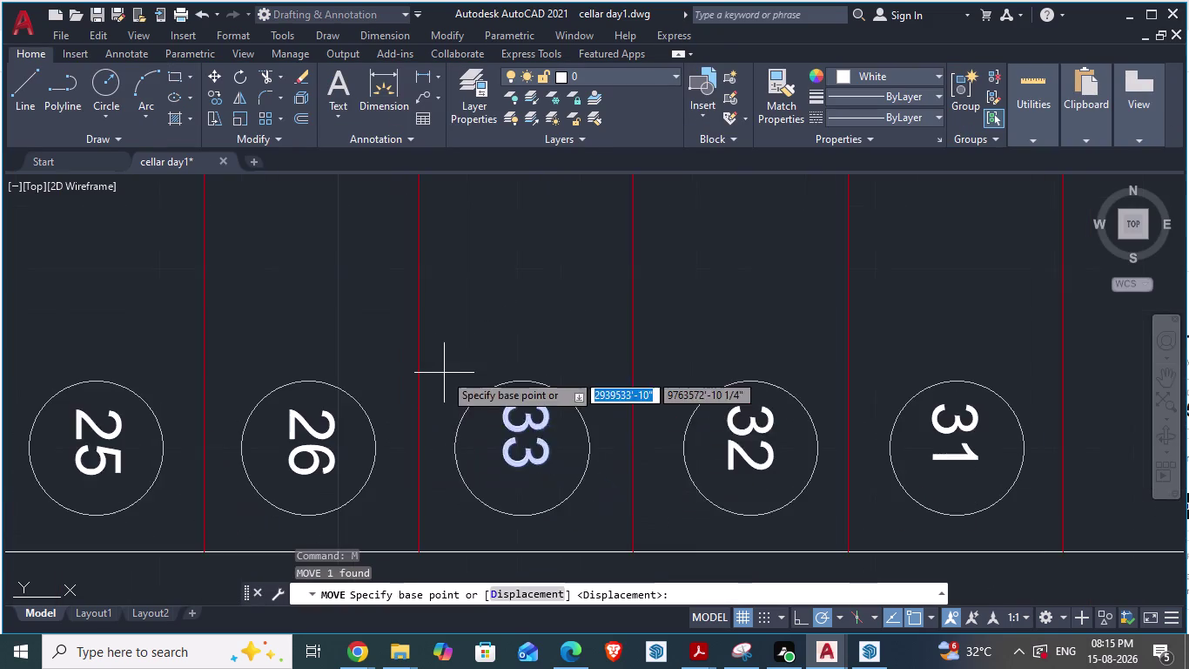
scroll(up, 3)
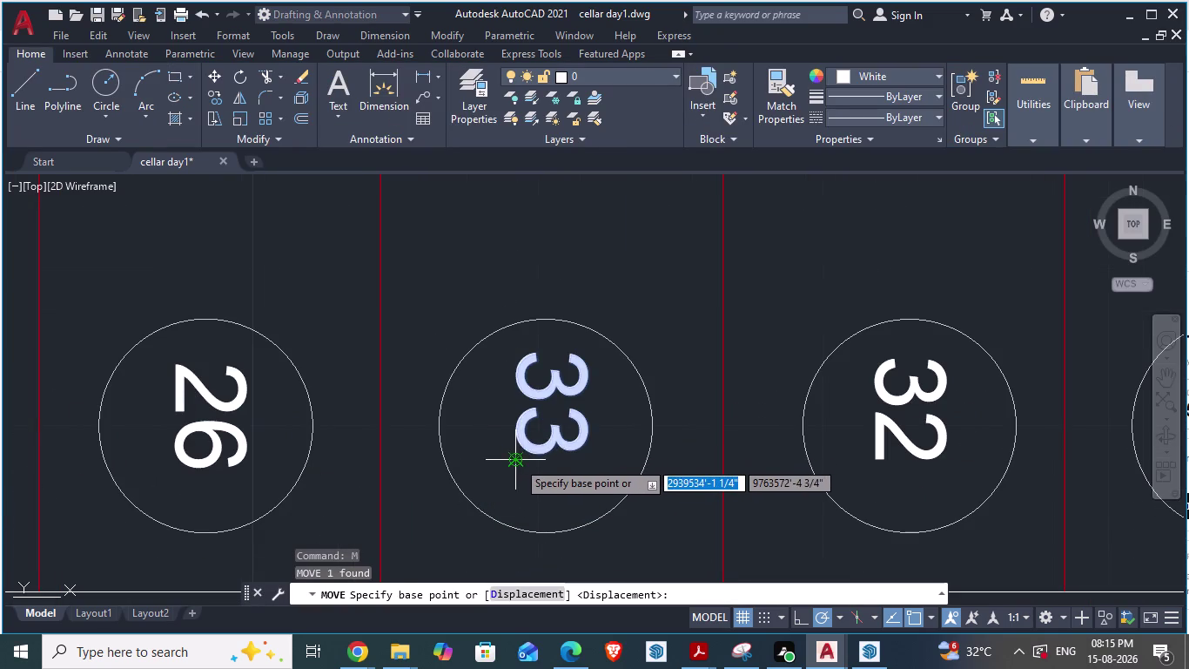
drag(517, 460, 498, 474)
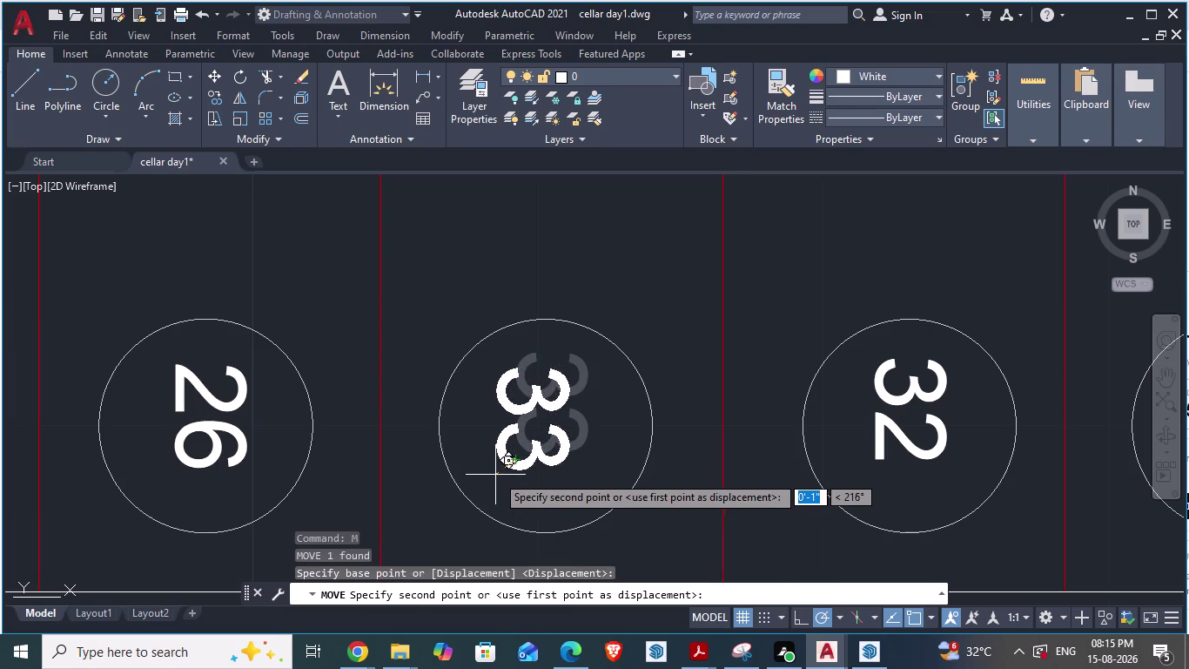
drag(498, 475, 511, 476)
click(511, 477)
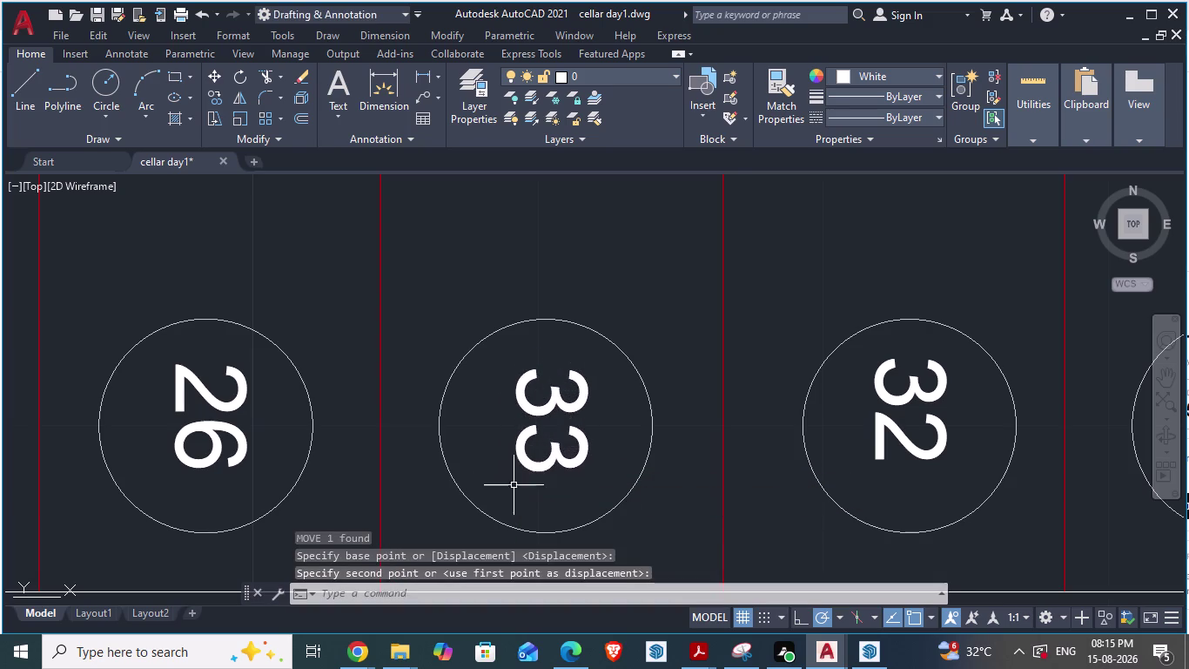
scroll(down, 3)
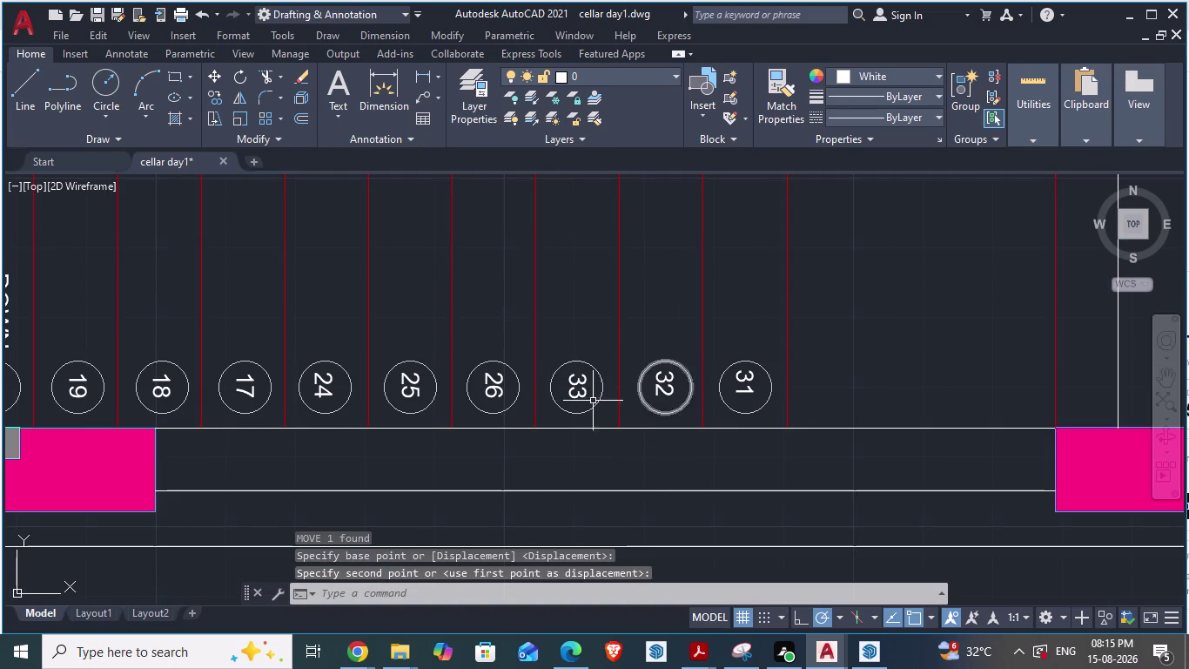
Renumber the 26 label to 34 and check the reference plan.
double_click(493, 382)
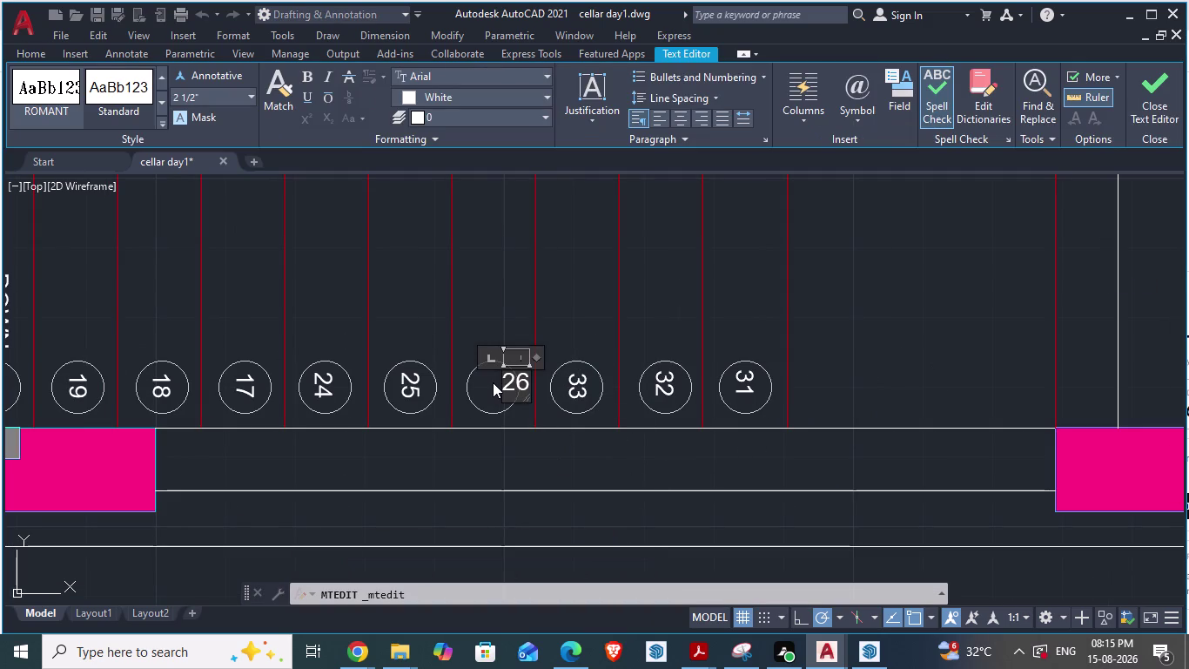
scroll(up, 3)
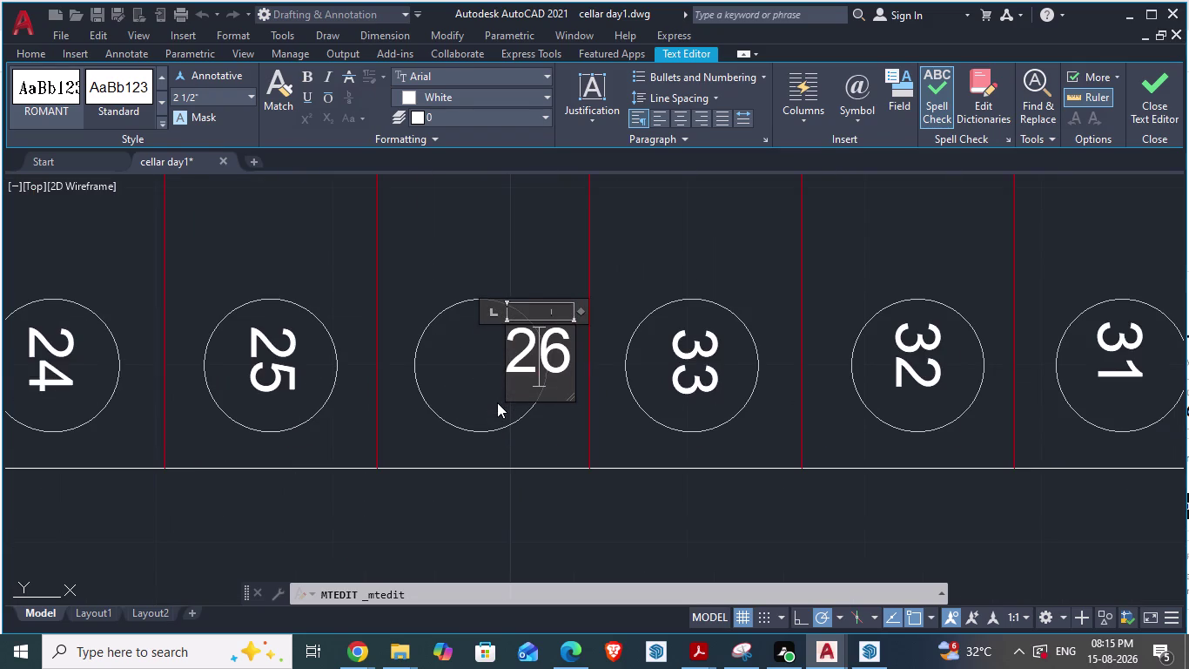
key(BackSpace)
key(Delete)
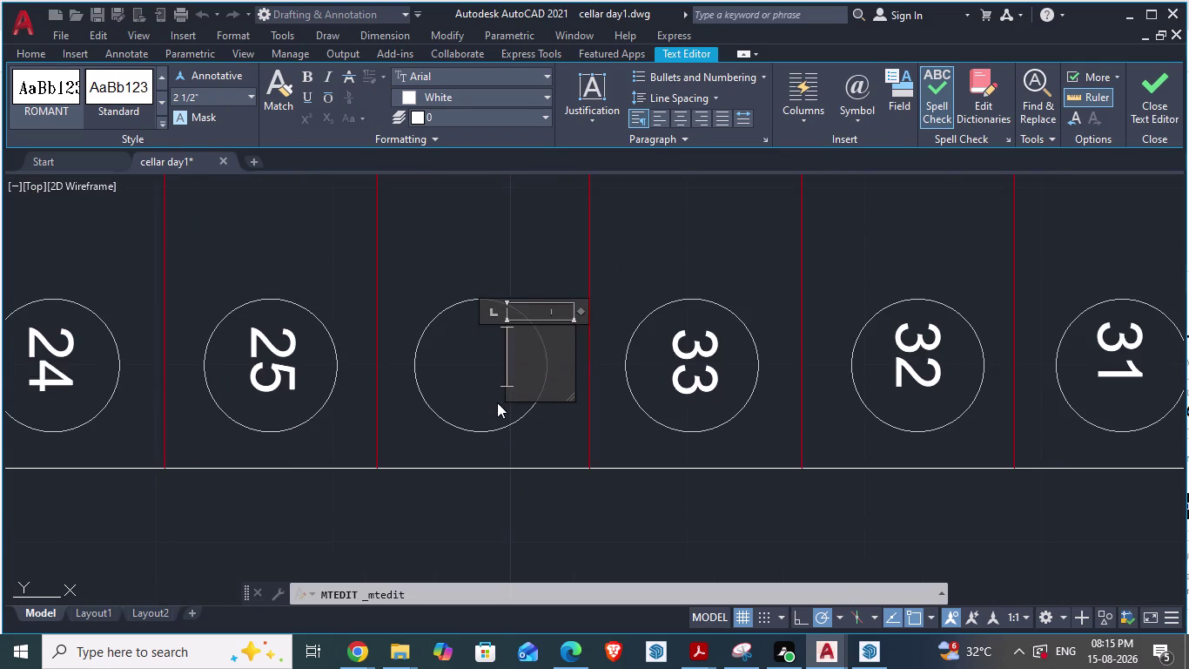
text(34)
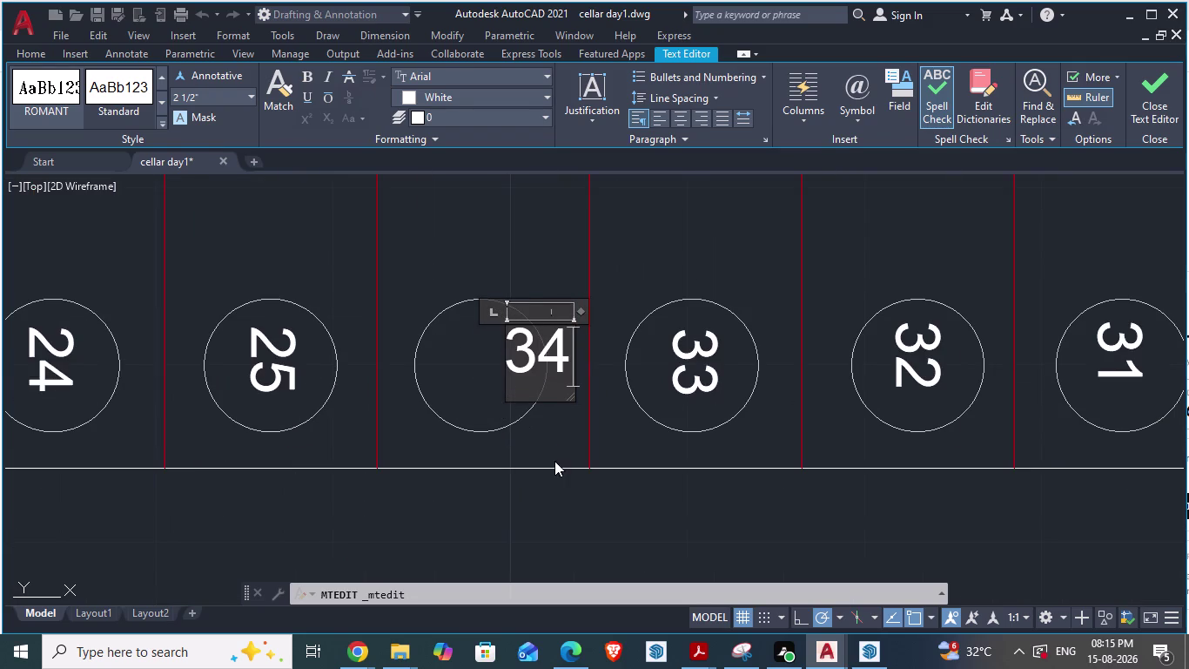
click(555, 448)
scroll(down, 3)
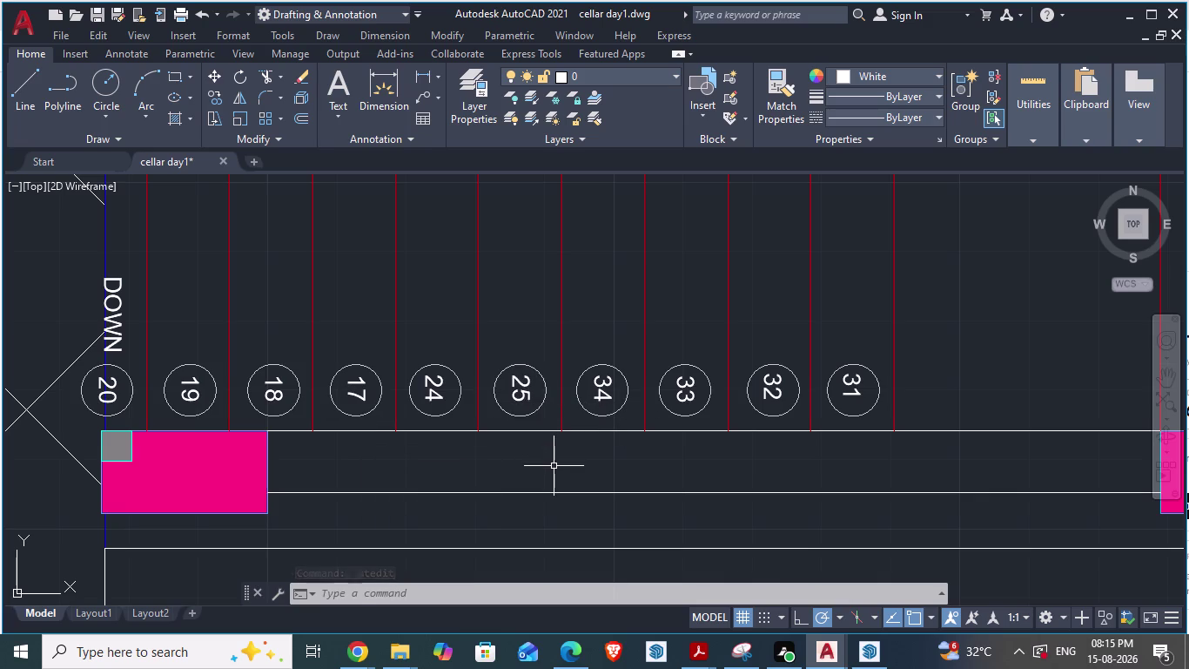
key(alt+Tab)
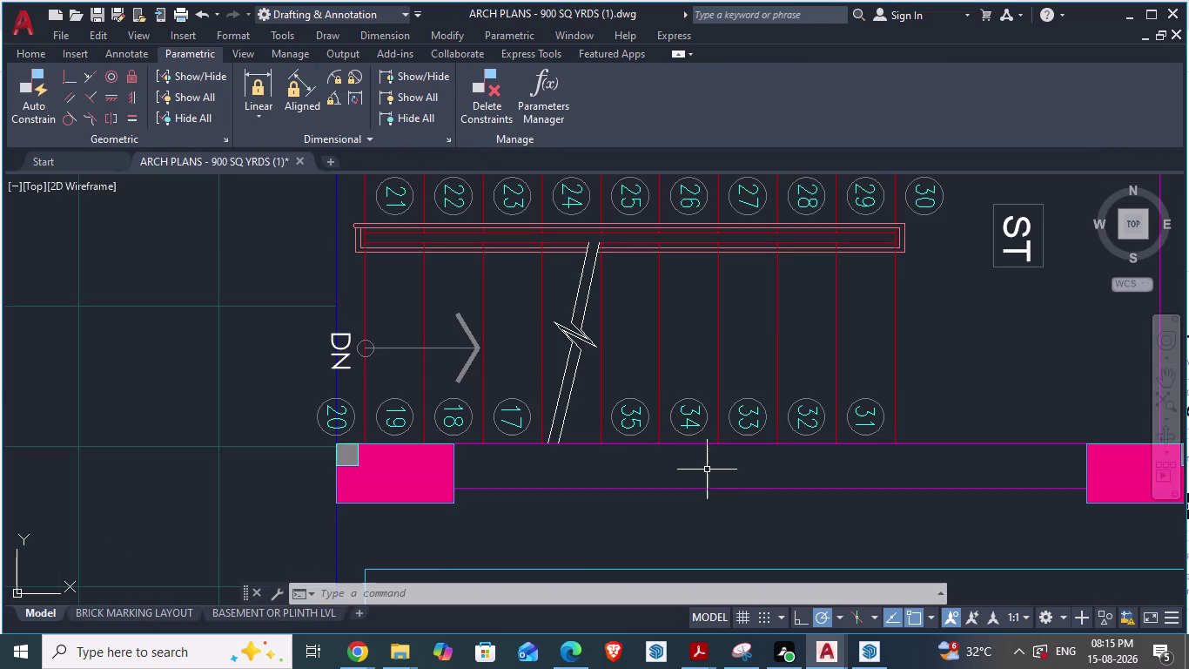
key(alt+Tab)
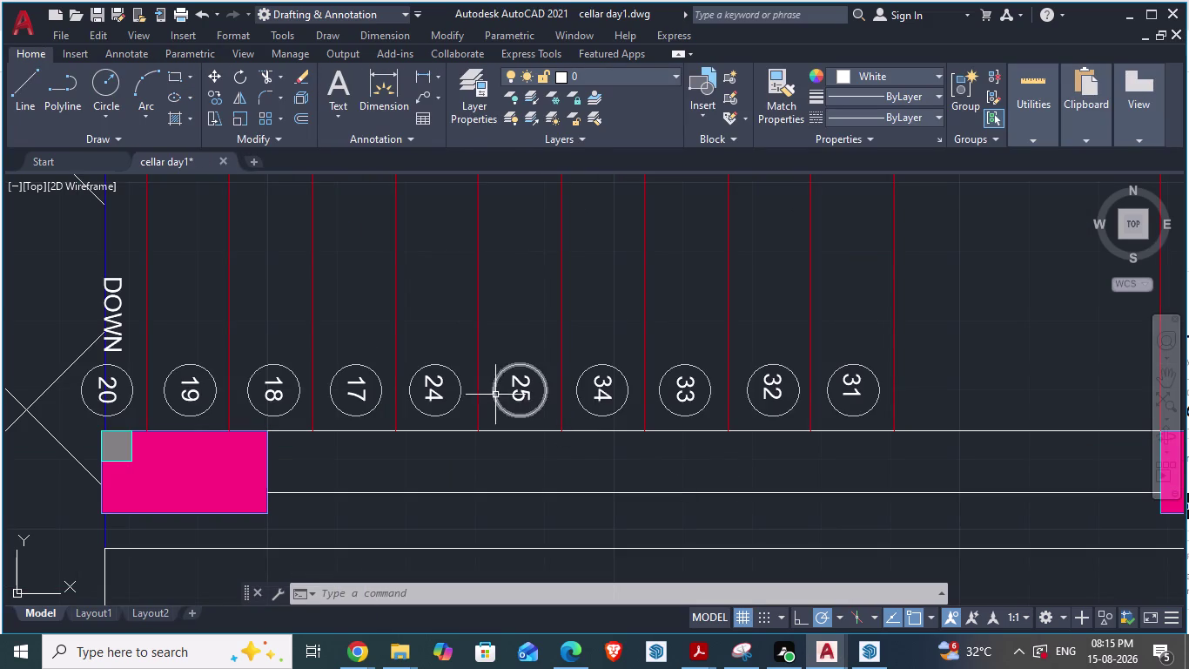
Renumber the 25 label to 35 and compare with ARCH PLANS.
double_click(519, 381)
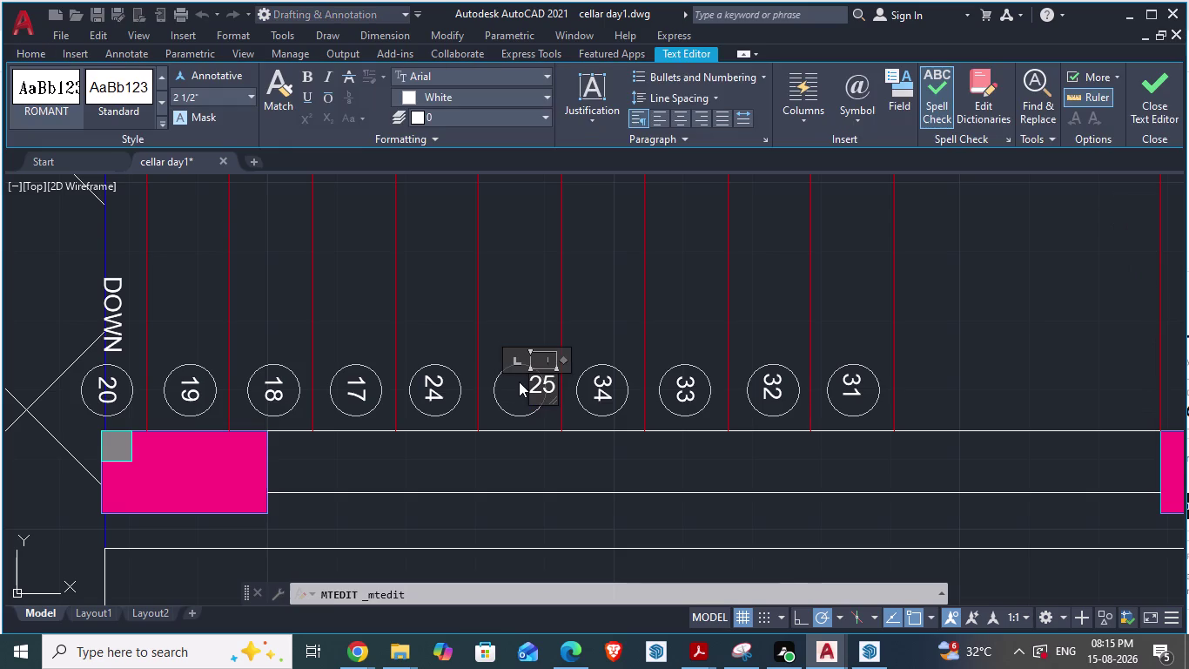
key(Delete)
key(Delete)
text(35)
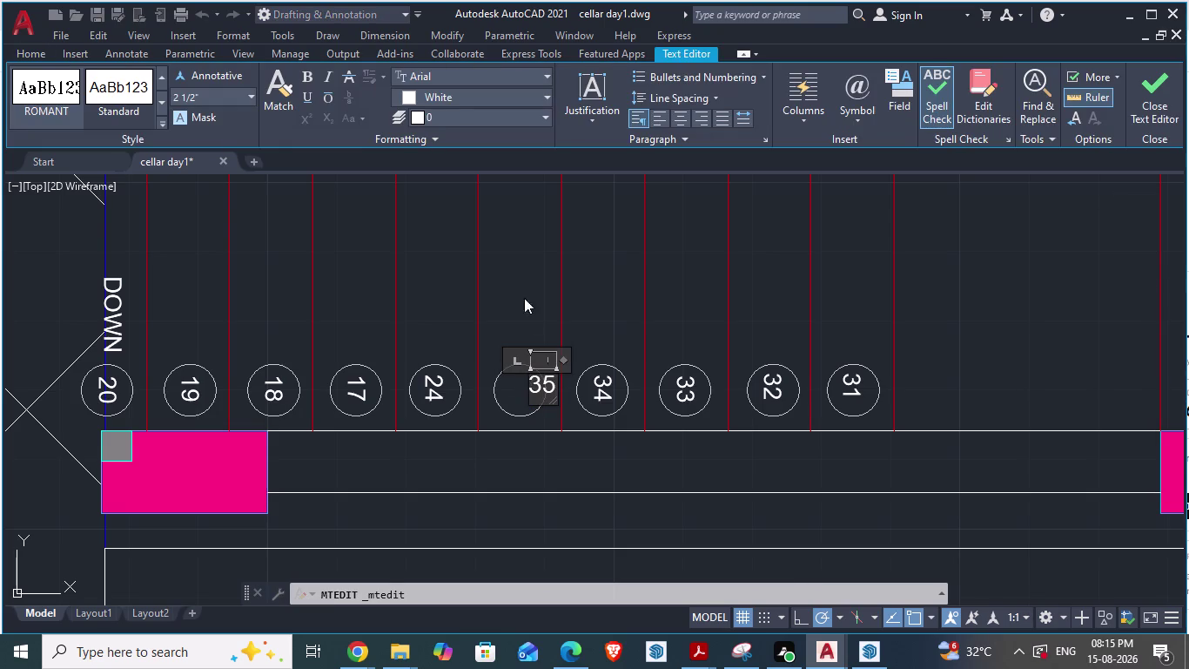
click(523, 291)
key(alt+Tab)
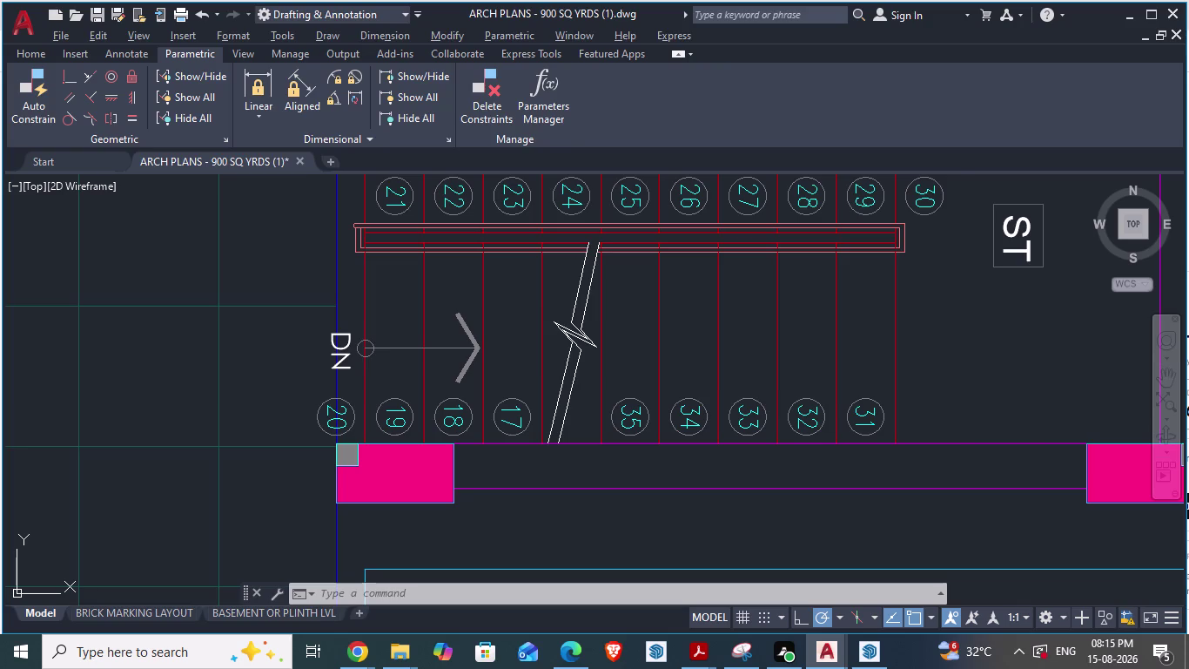
key(alt+Tab)
key(alt+Tab)
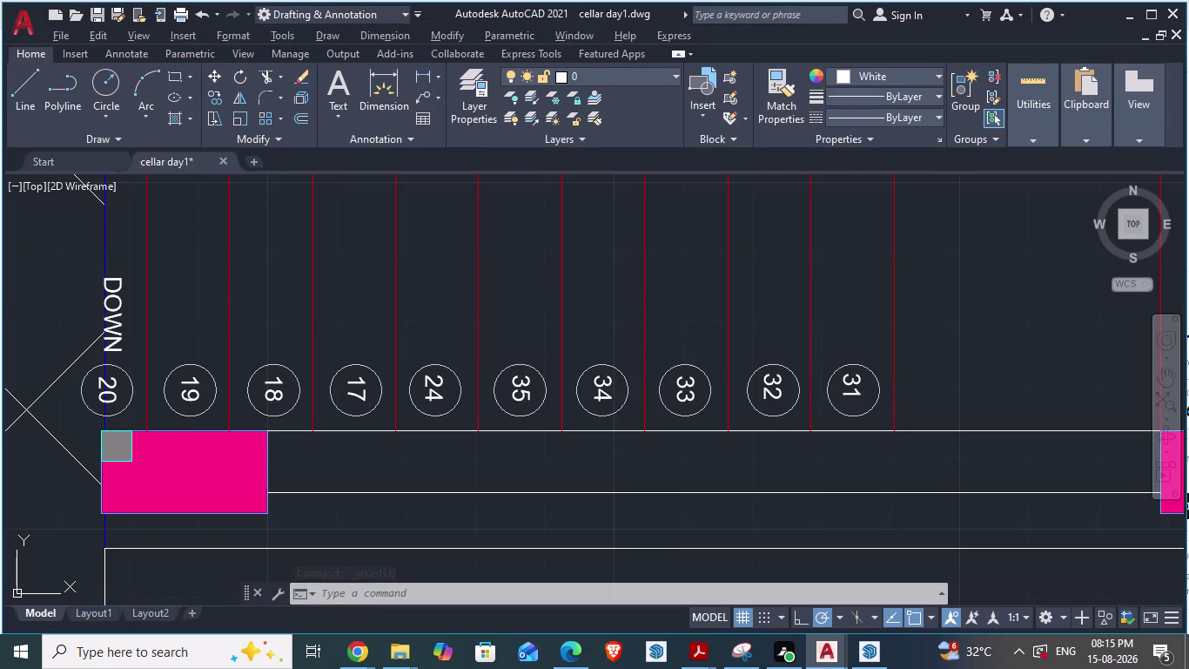
key(alt+Tab)
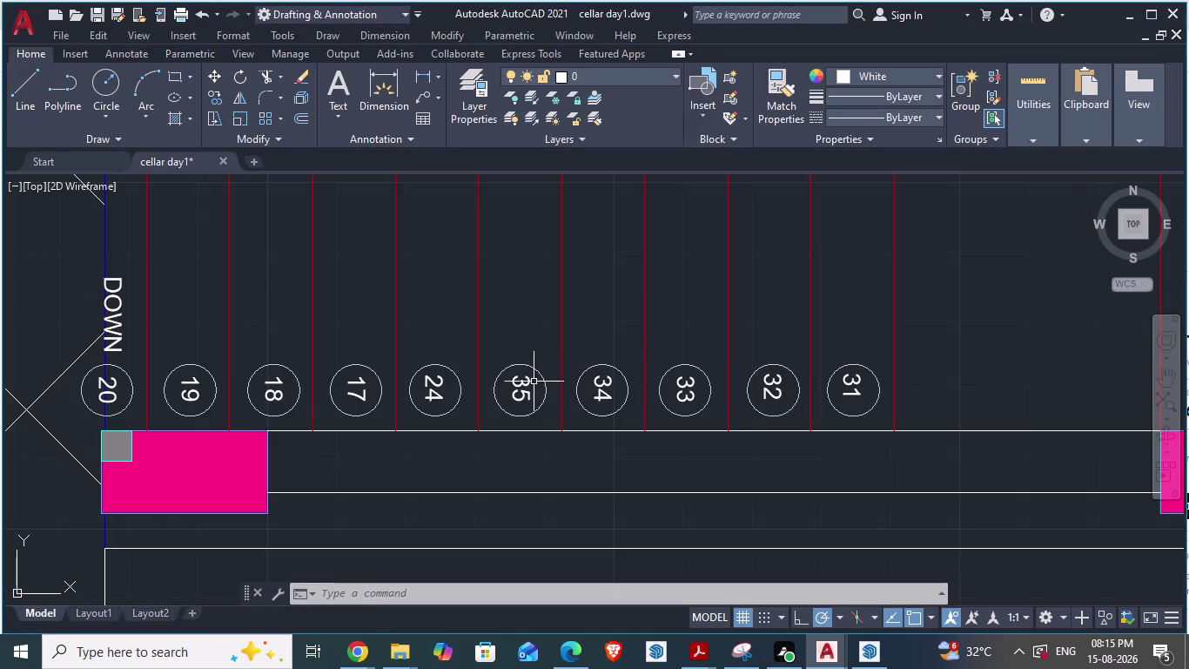
Compare the cellar day1 staircase with the reference arch plan.
key(alt+Tab)
scroll(down, 3)
key(alt+Tab)
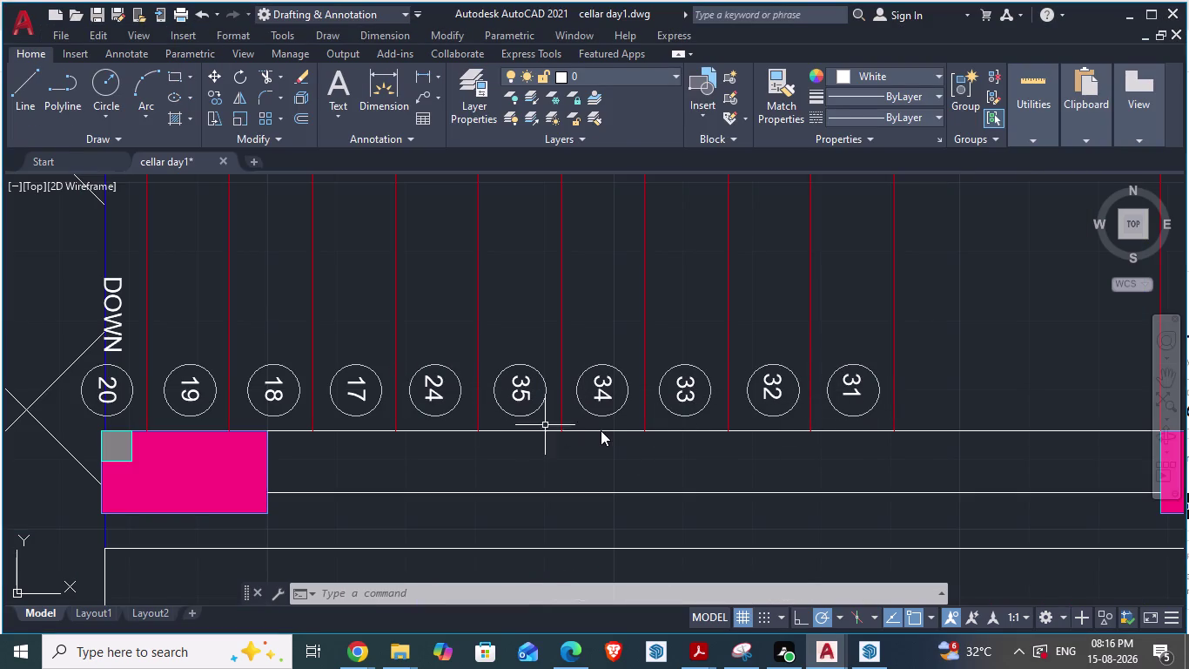
key(alt+Tab)
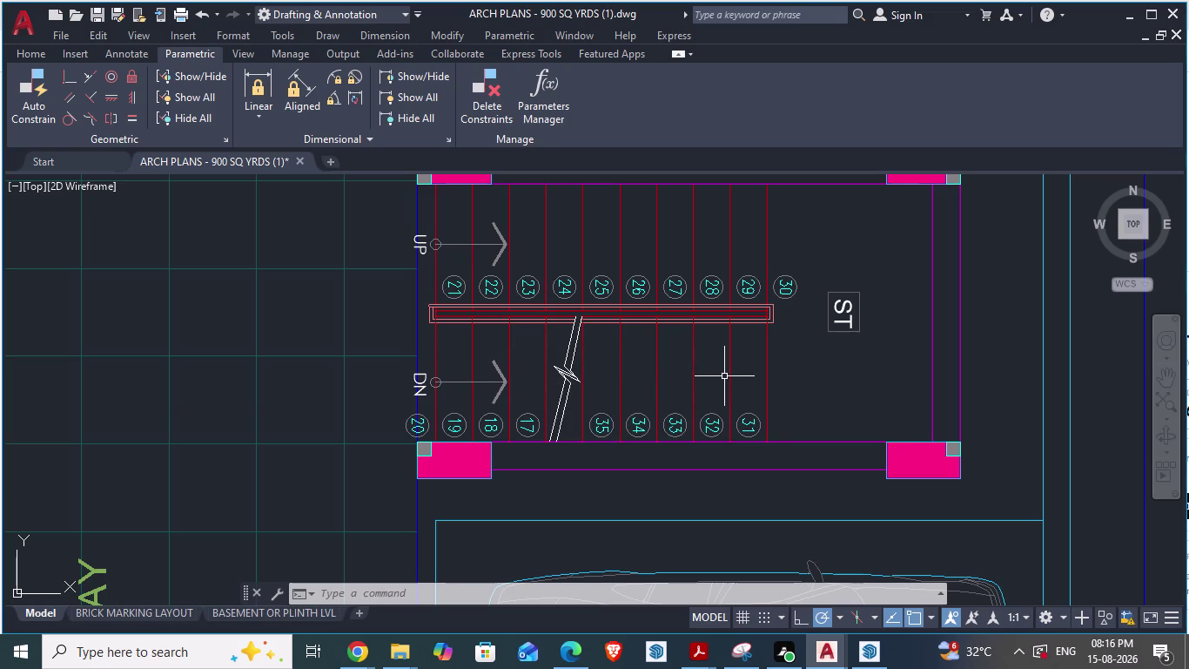
key(alt+Tab)
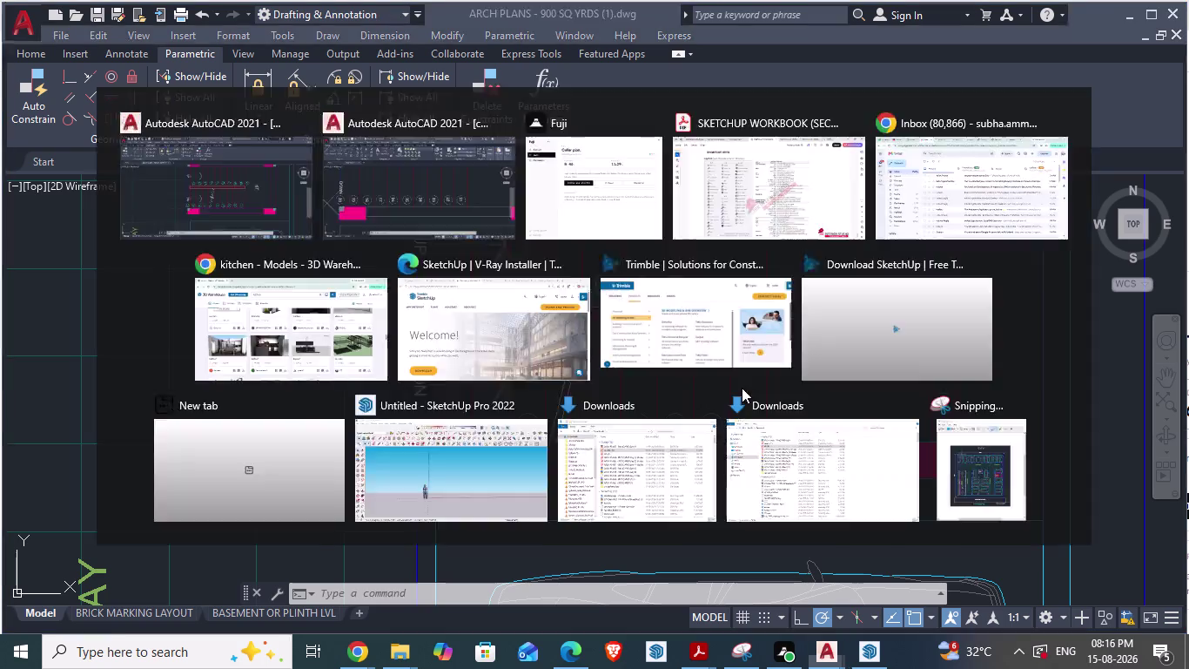
scroll(down, 3)
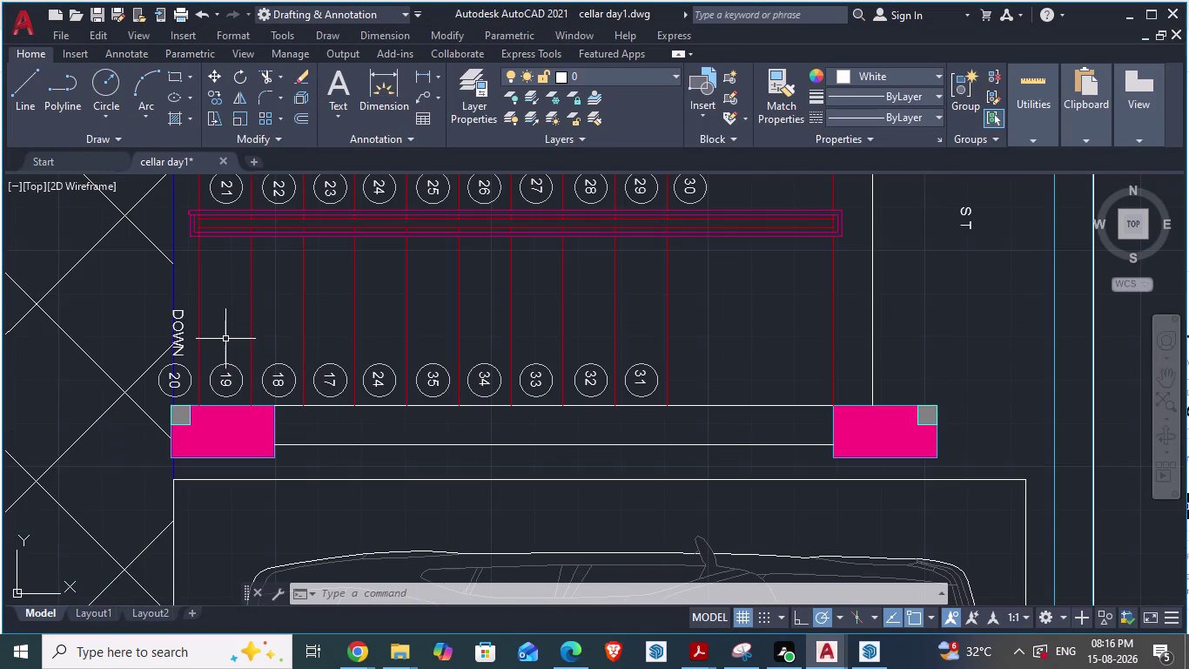
key(alt+Tab)
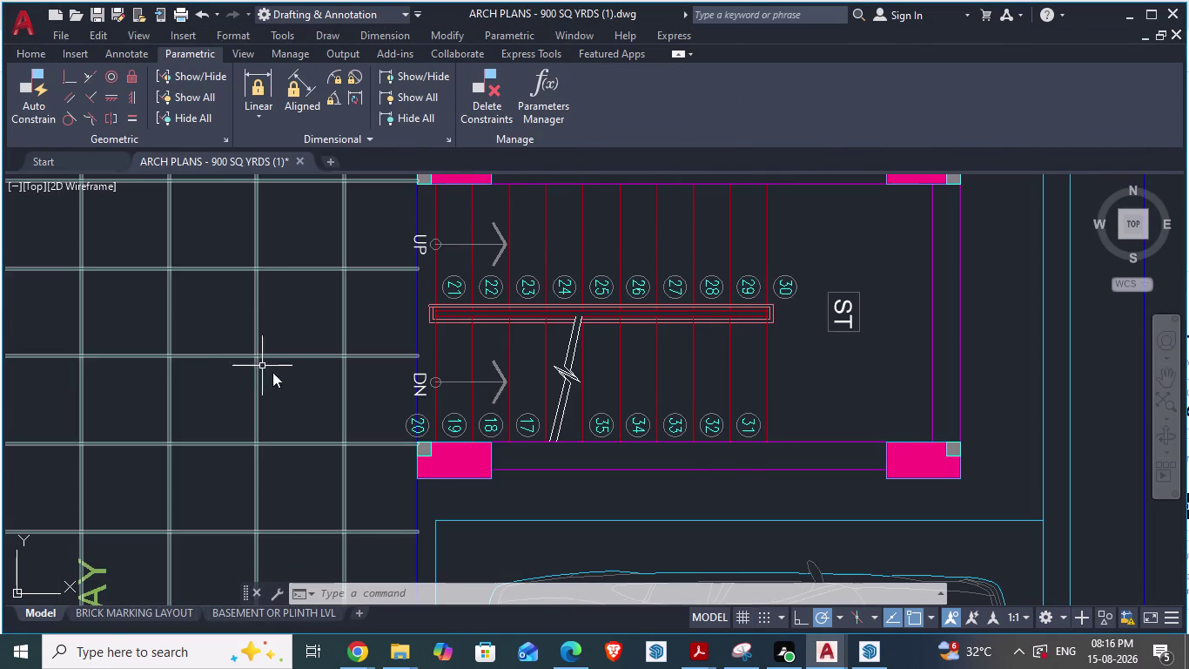
key(alt+Tab)
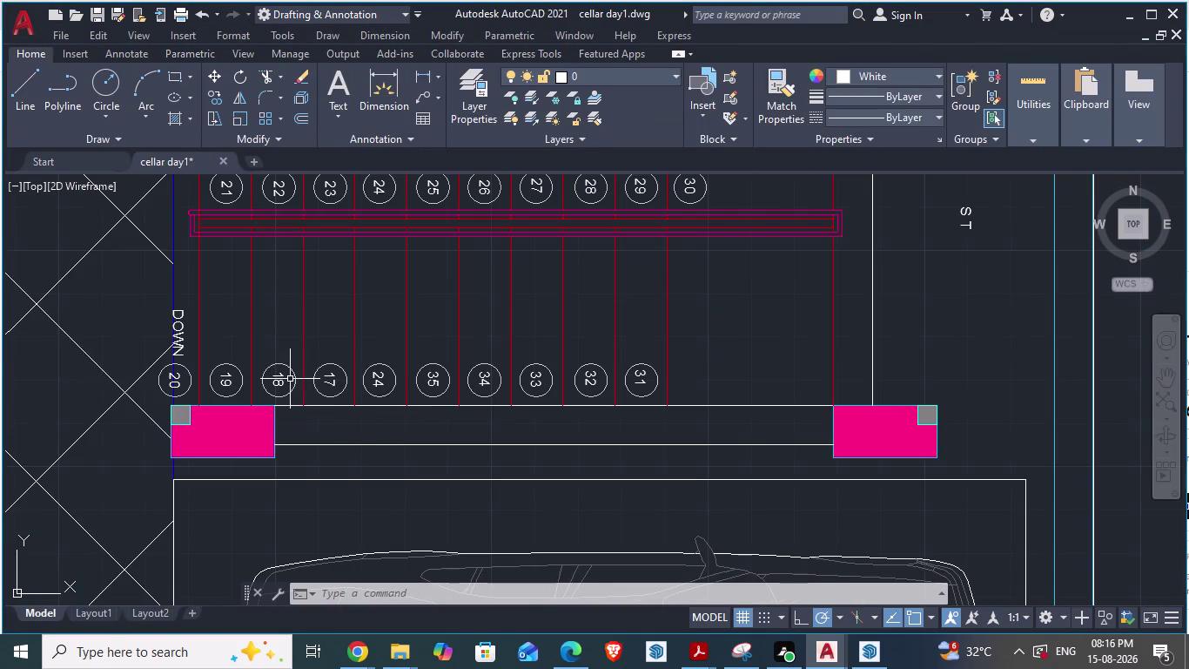
Delete the extra 24 label and its empty circle, then save cellar day1.
click(379, 371)
key(alt+Tab)
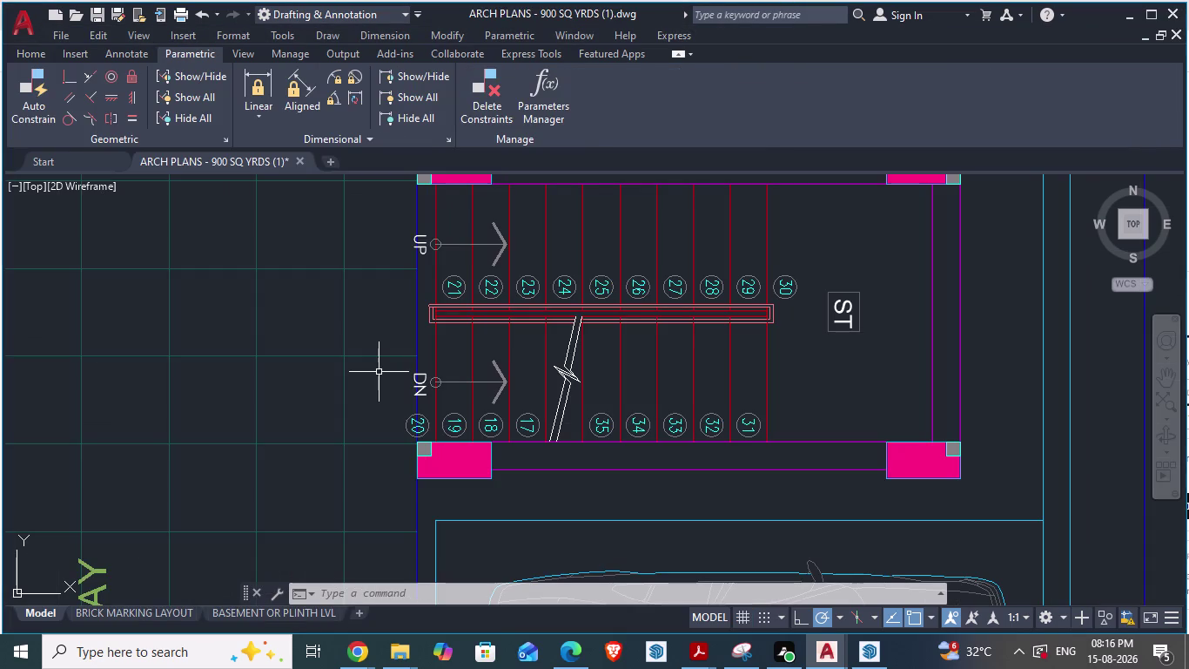
key(alt+Tab)
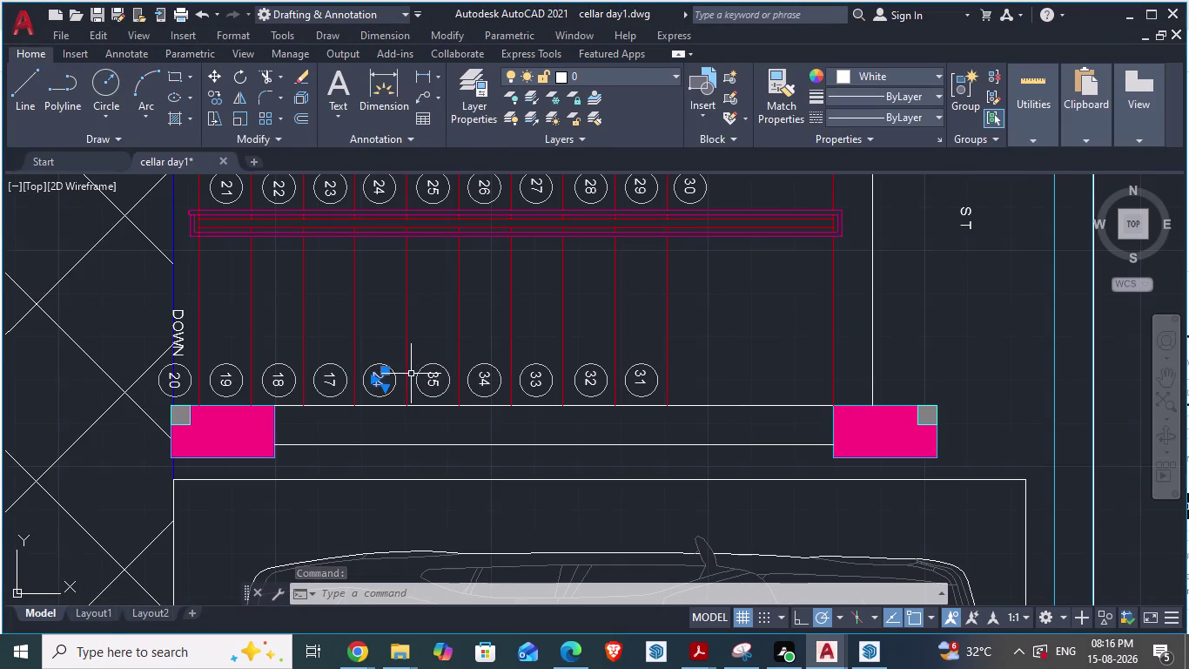
key(Delete)
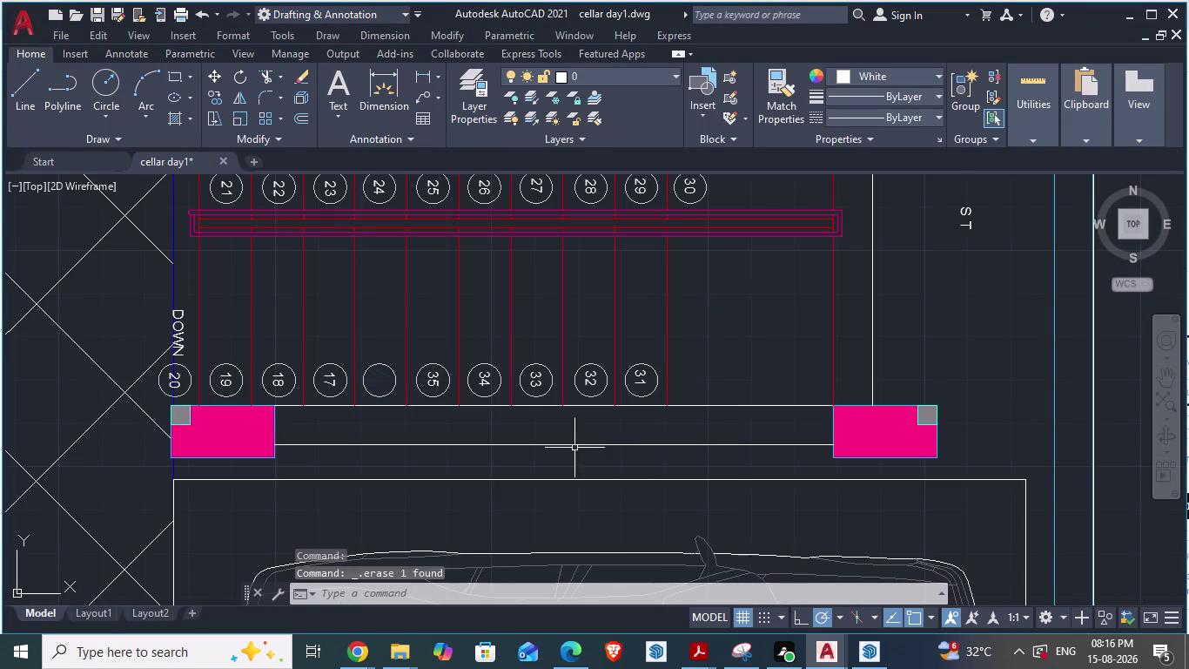
click(382, 365)
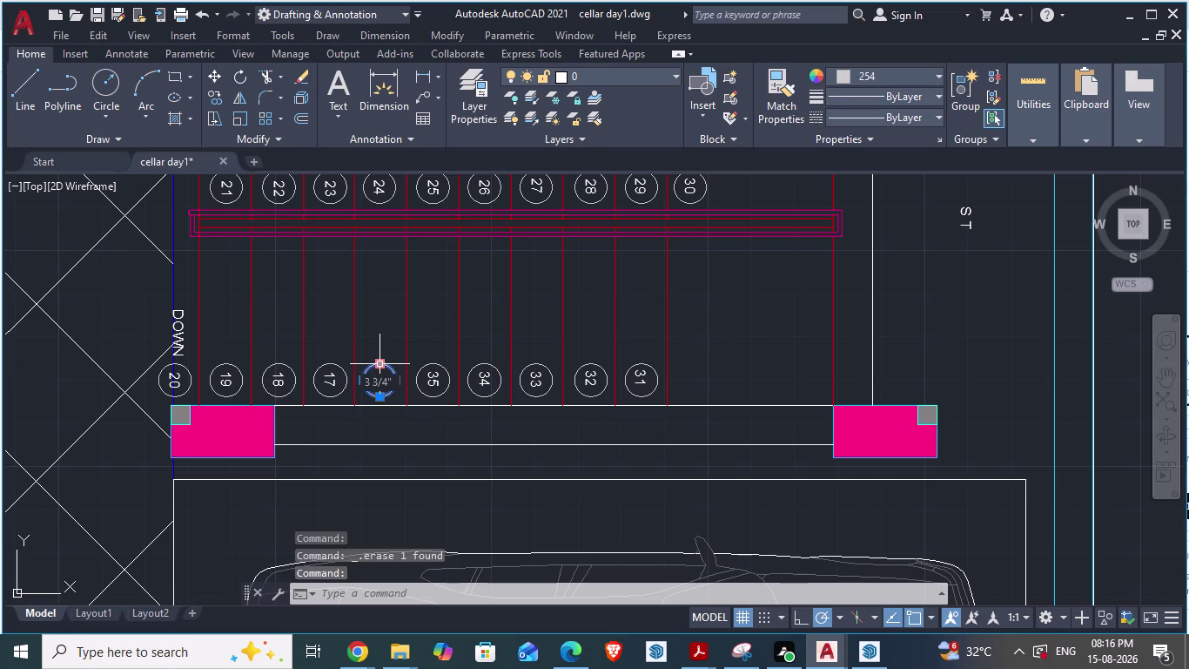
key(Delete)
key(ctrl+s)
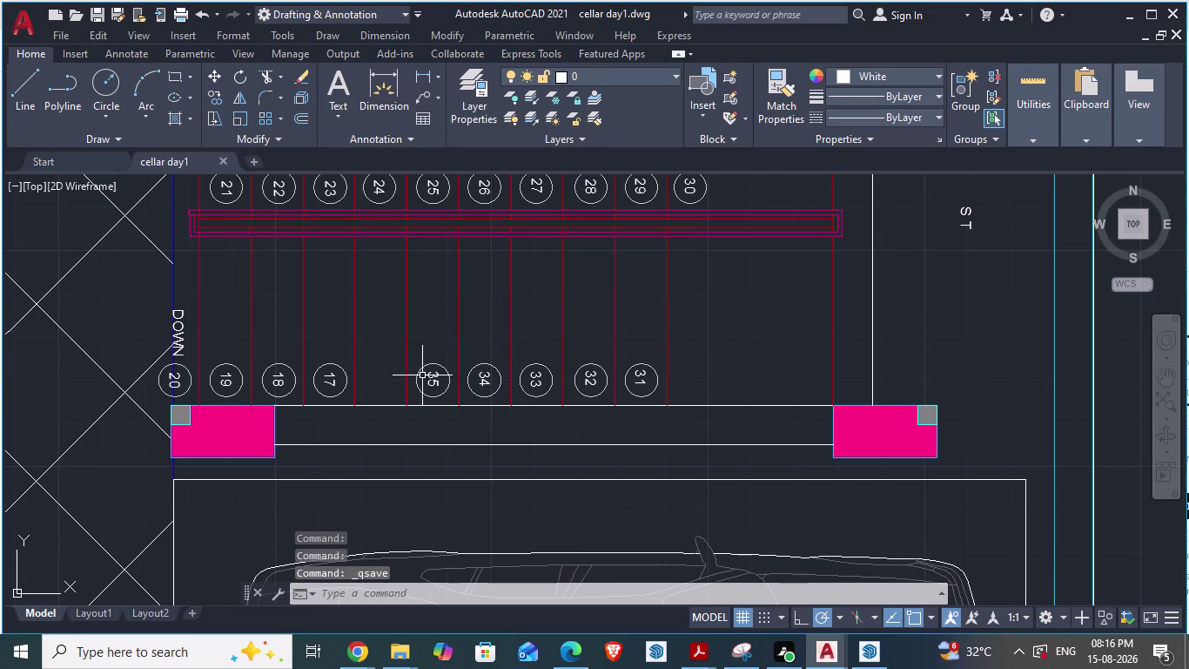
Recheck the reference arch plan, then return to the cellar day1 staircase.
scroll(down, 3)
key(alt+Tab)
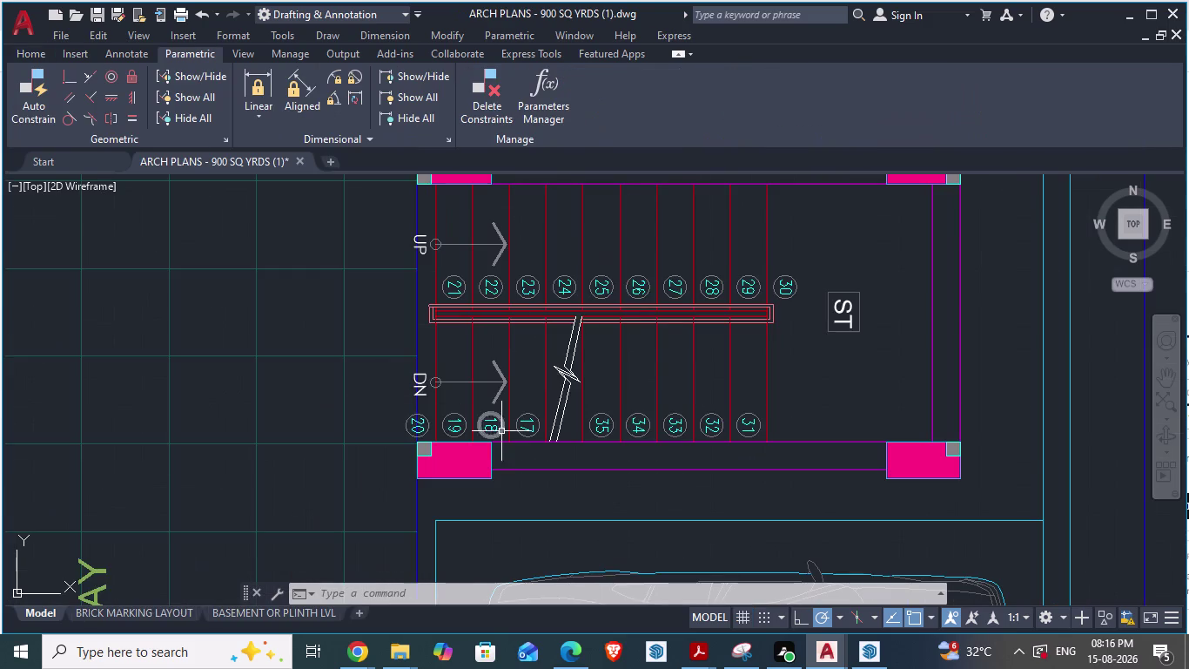
scroll(up, 3)
scroll(down, 3)
scroll(up, 3)
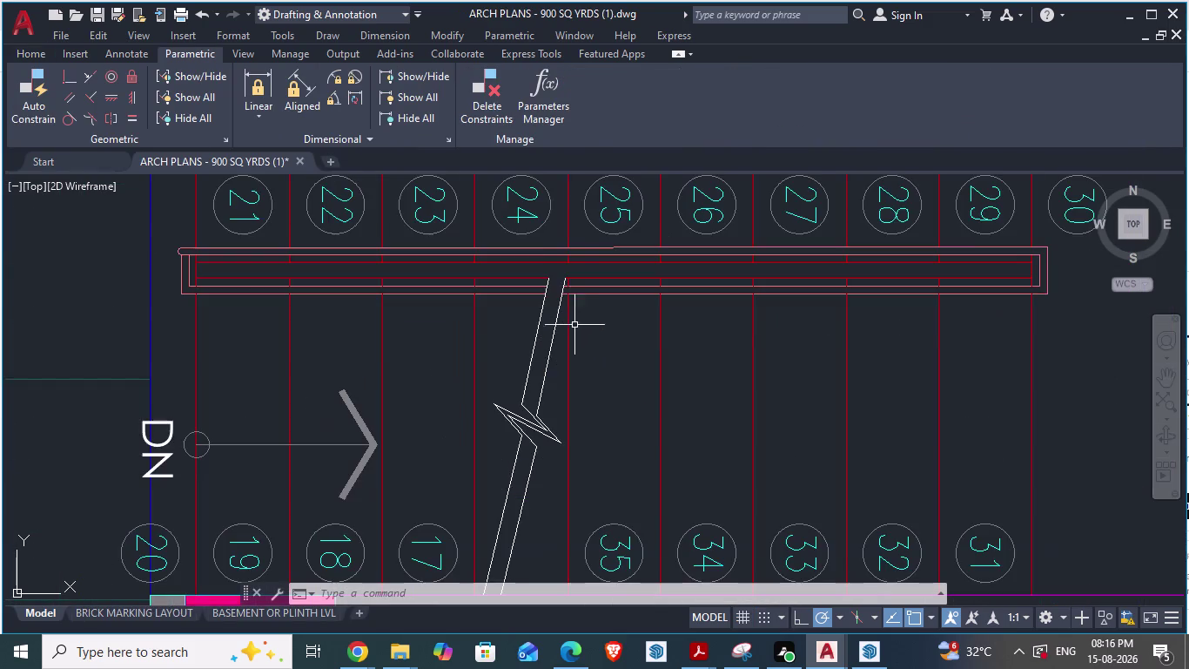
scroll(up, 3)
scroll(up, 3)
scroll(down, 3)
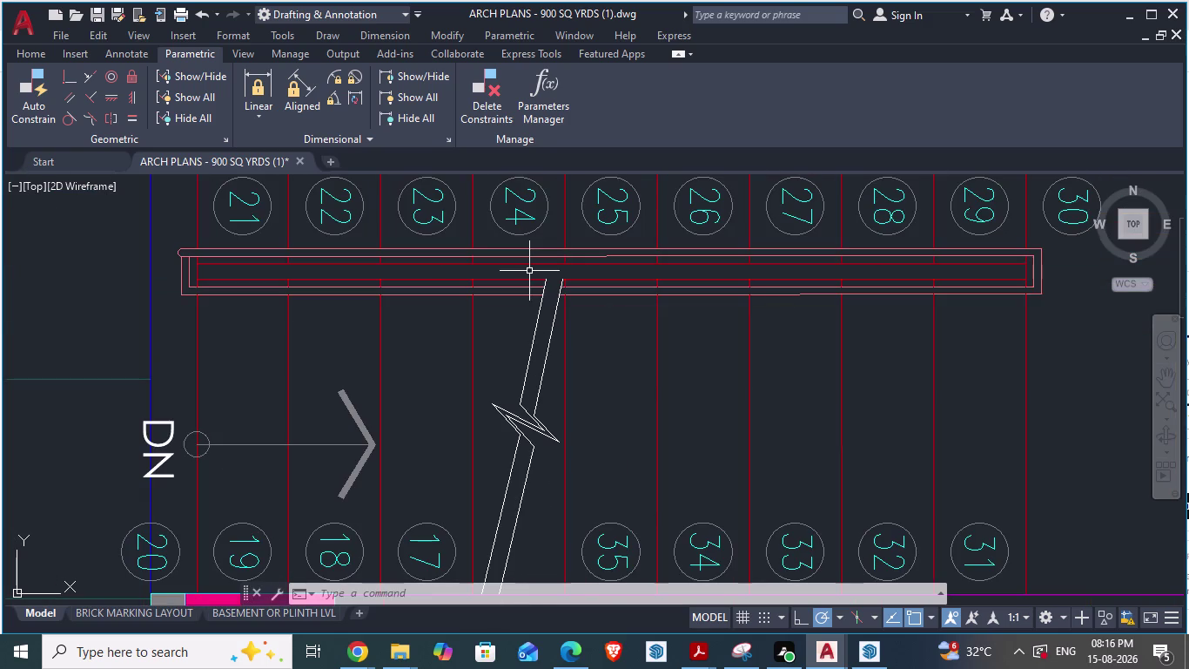
key(alt+Tab)
scroll(up, 3)
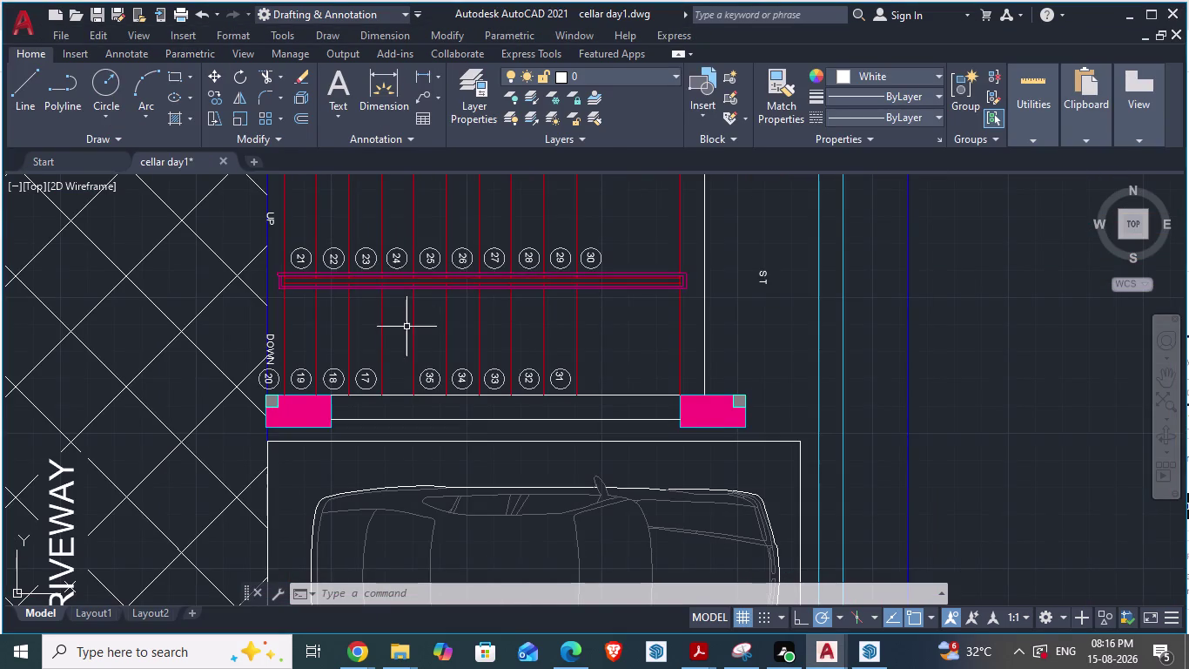
Draw a slanted line from the beam near step 24 to the stair edge near step 17.
scroll(up, 3)
scroll(up, 3)
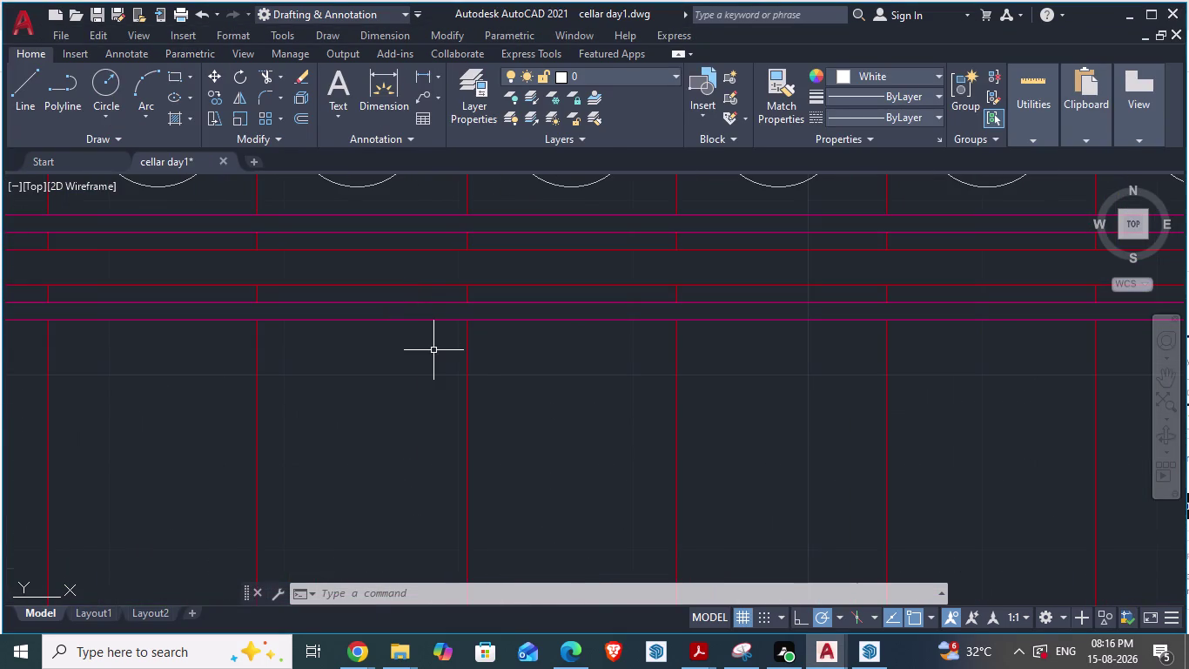
key(l)
key(Return)
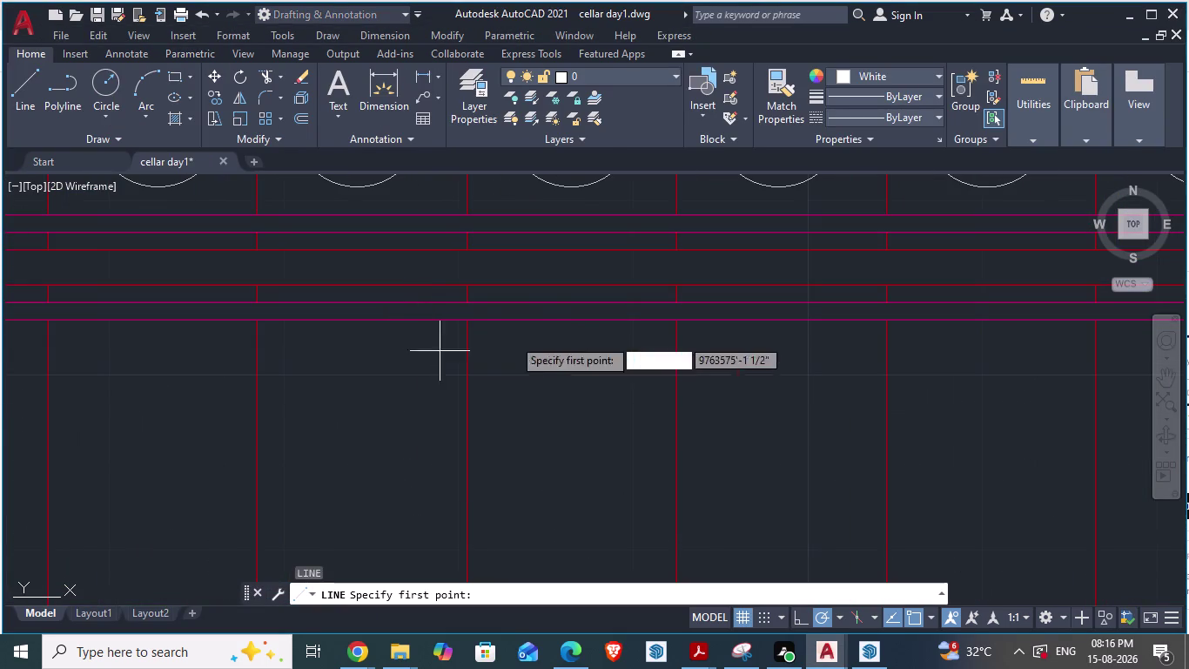
click(463, 282)
scroll(down, 3)
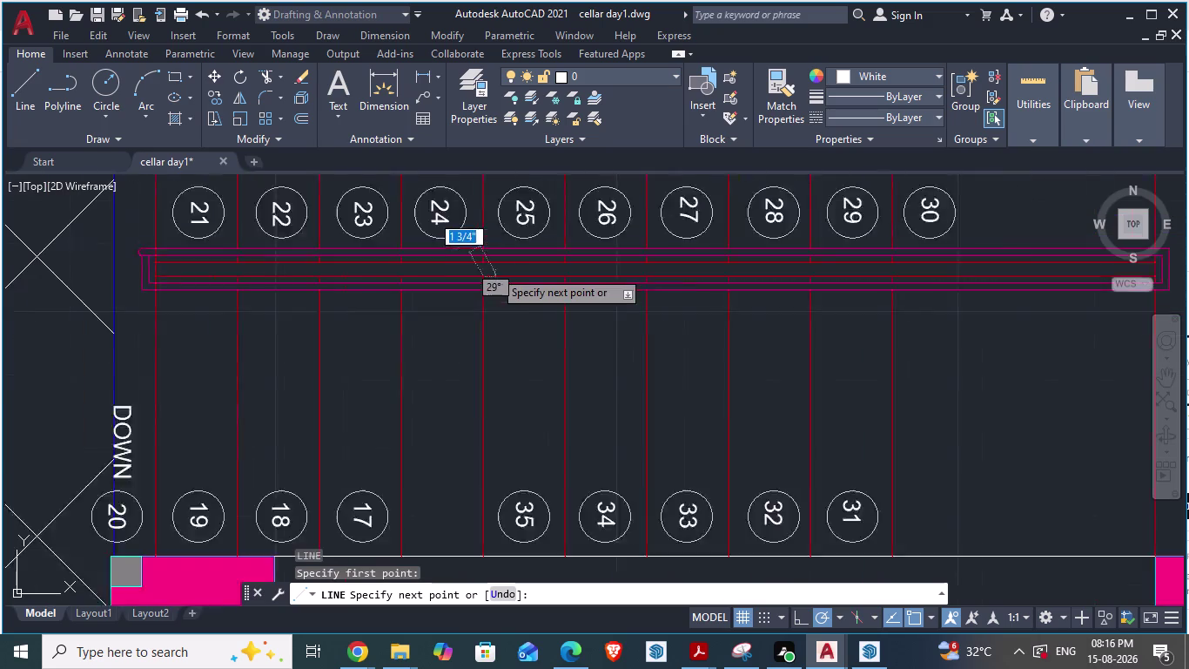
scroll(down, 3)
scroll(up, 3)
scroll(down, 3)
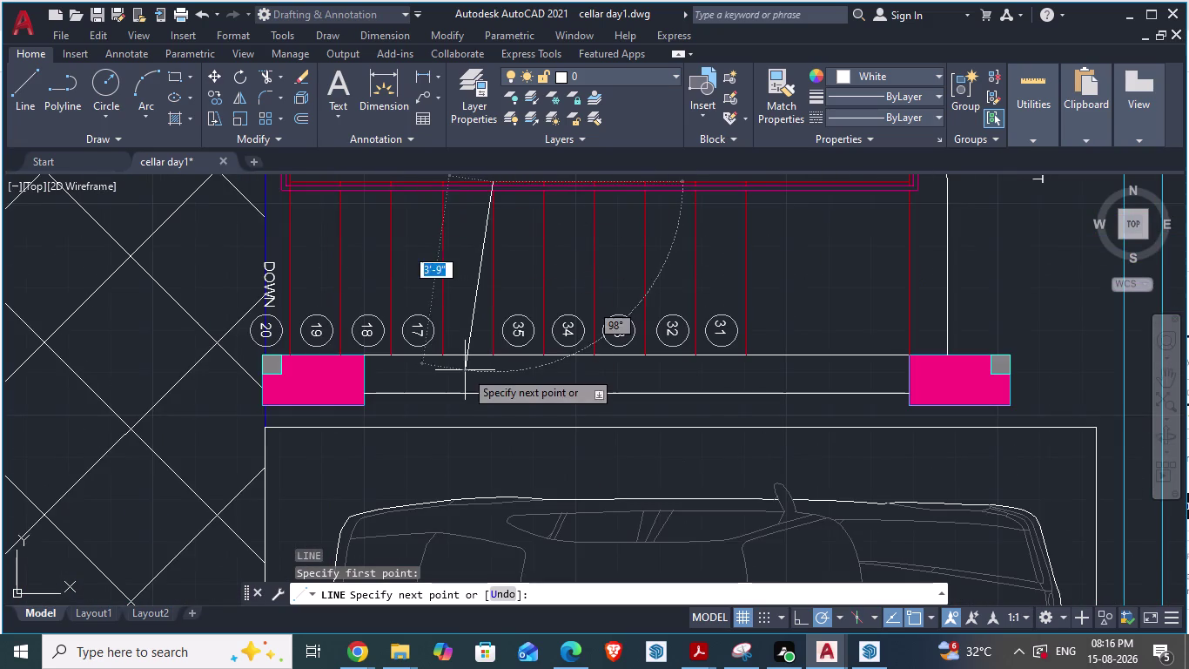
scroll(up, 3)
click(408, 326)
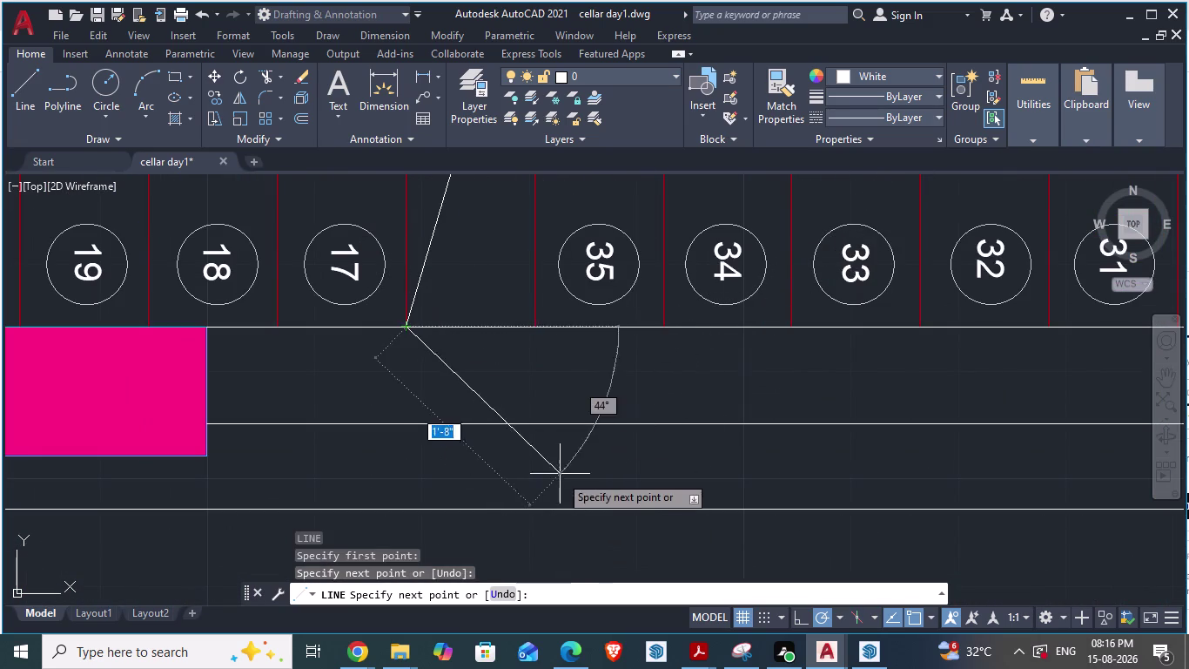
key(Escape)
scroll(down, 3)
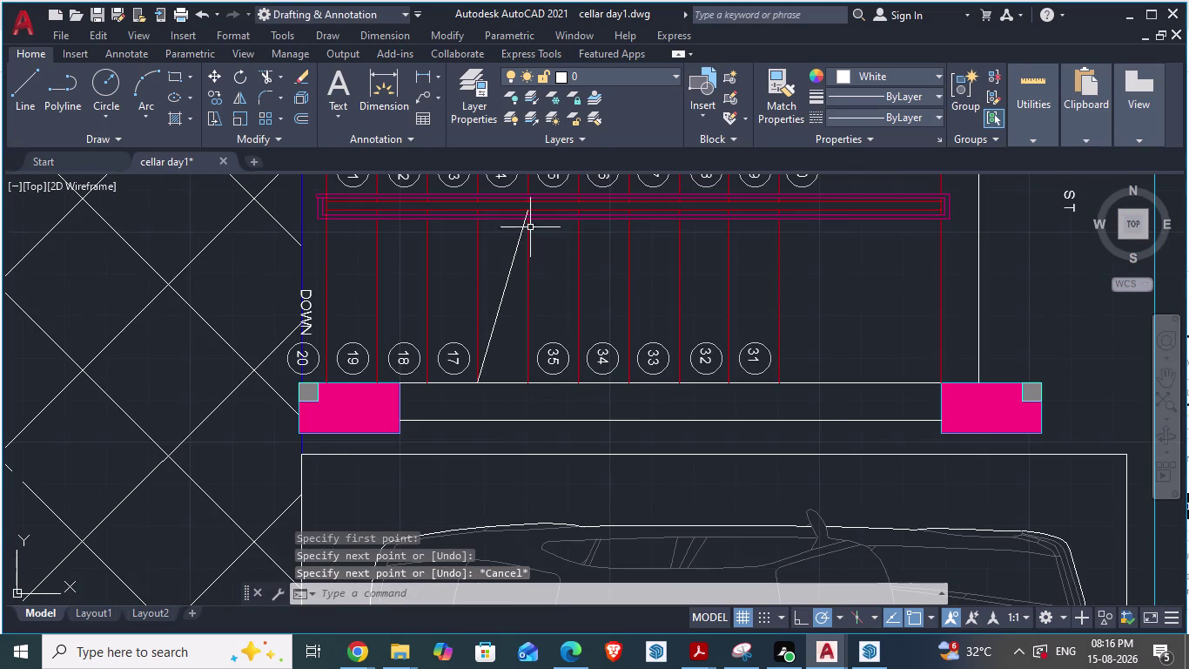
scroll(up, 3)
In the reference arch plan, start an aligned measurement (DA) of the break line, then cancel it.
key(alt+Tab)
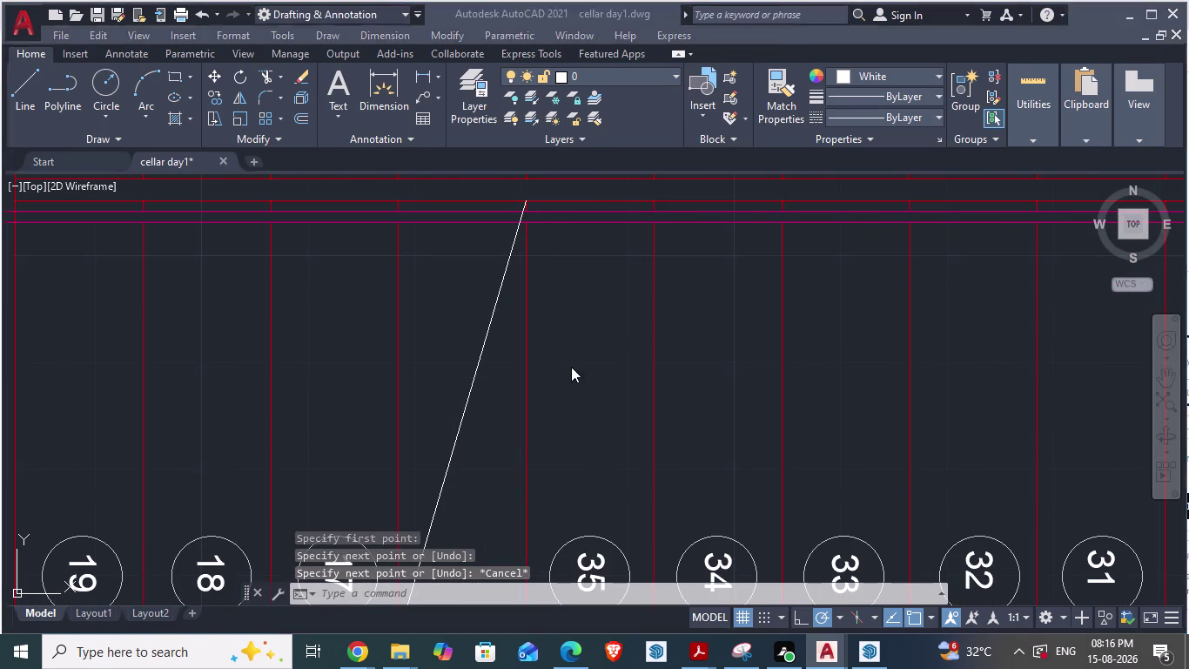
scroll(up, 3)
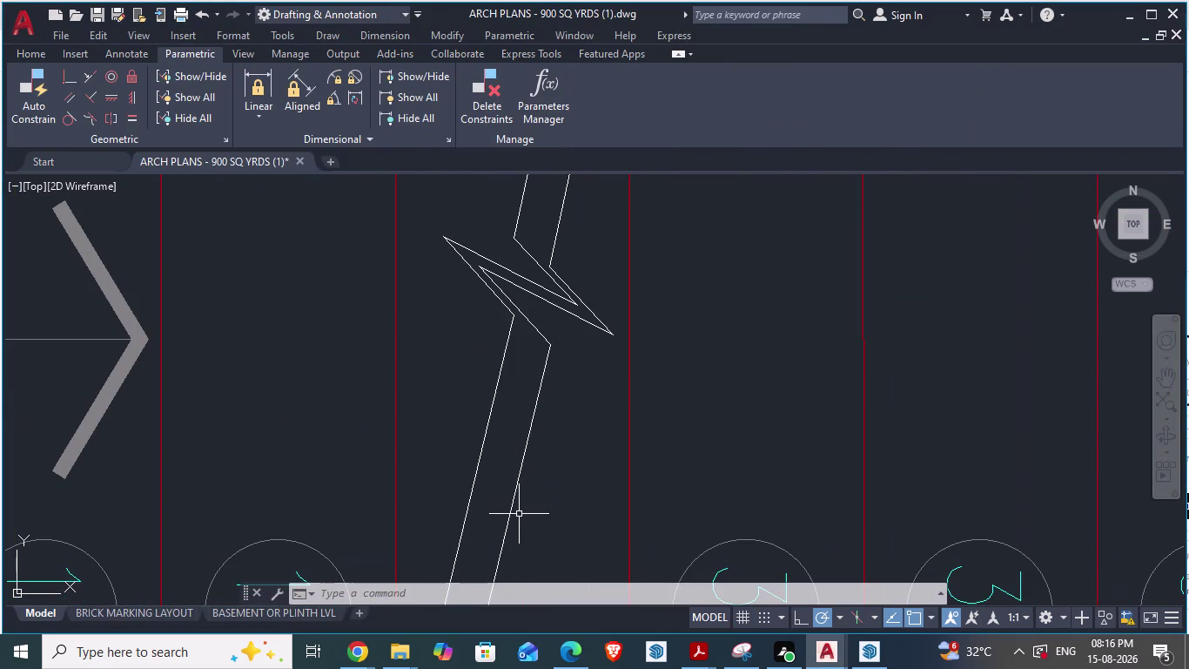
text(DA)
key(Return)
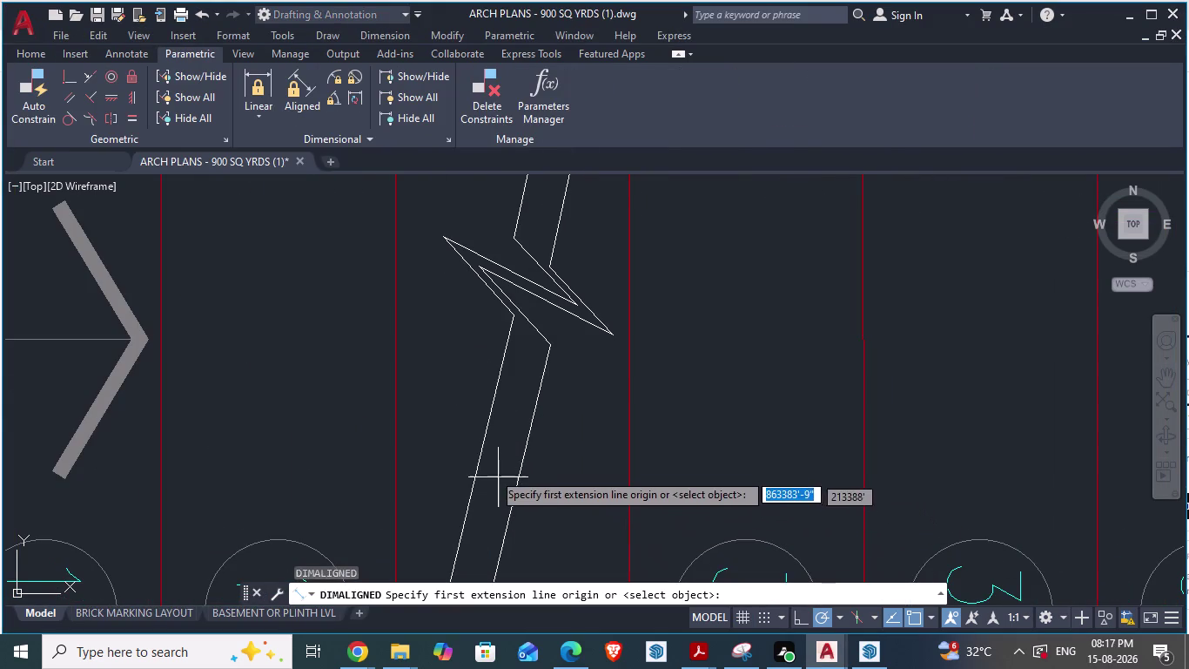
click(476, 458)
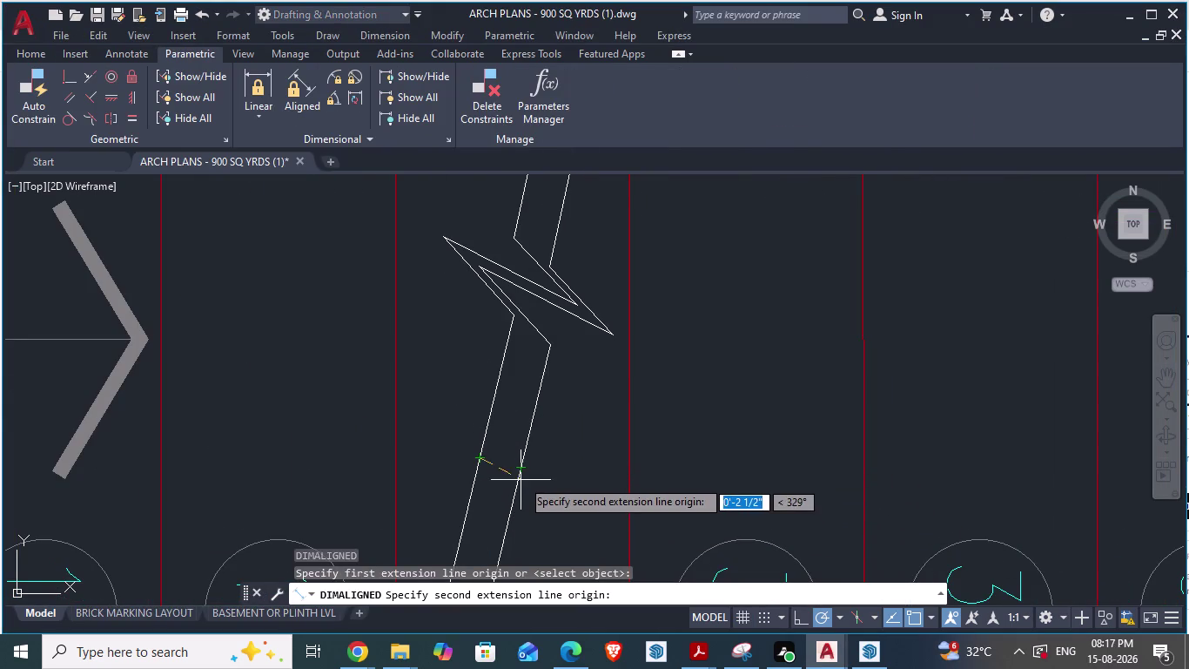
scroll(up, 3)
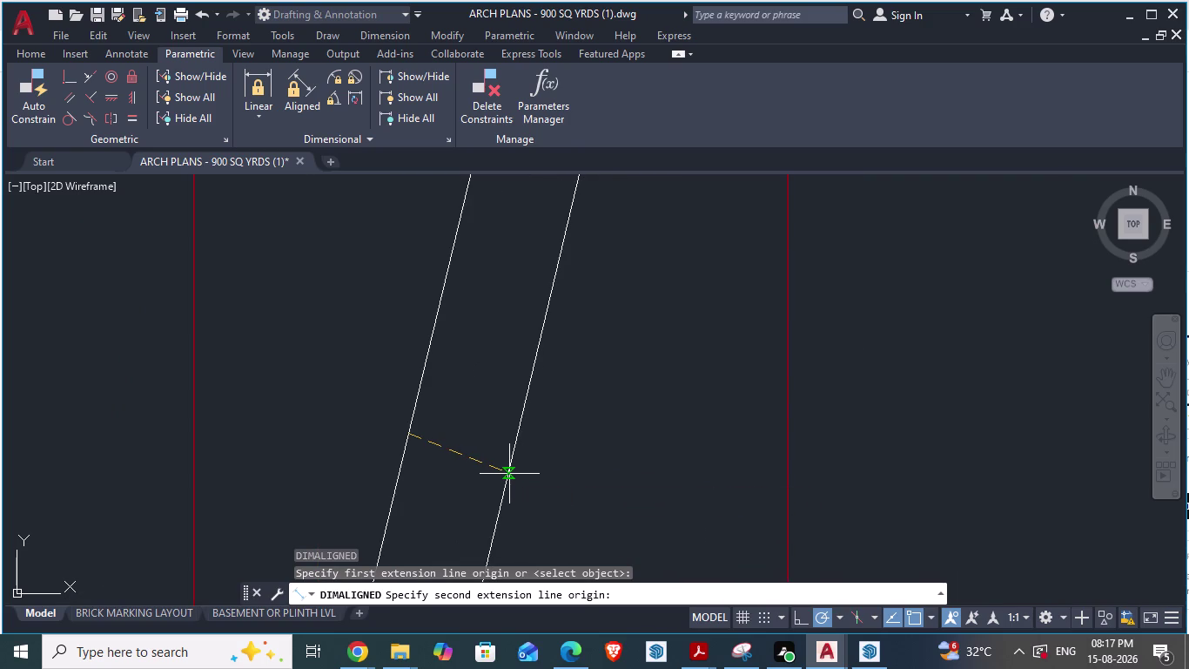
key(Escape)
scroll(down, 3)
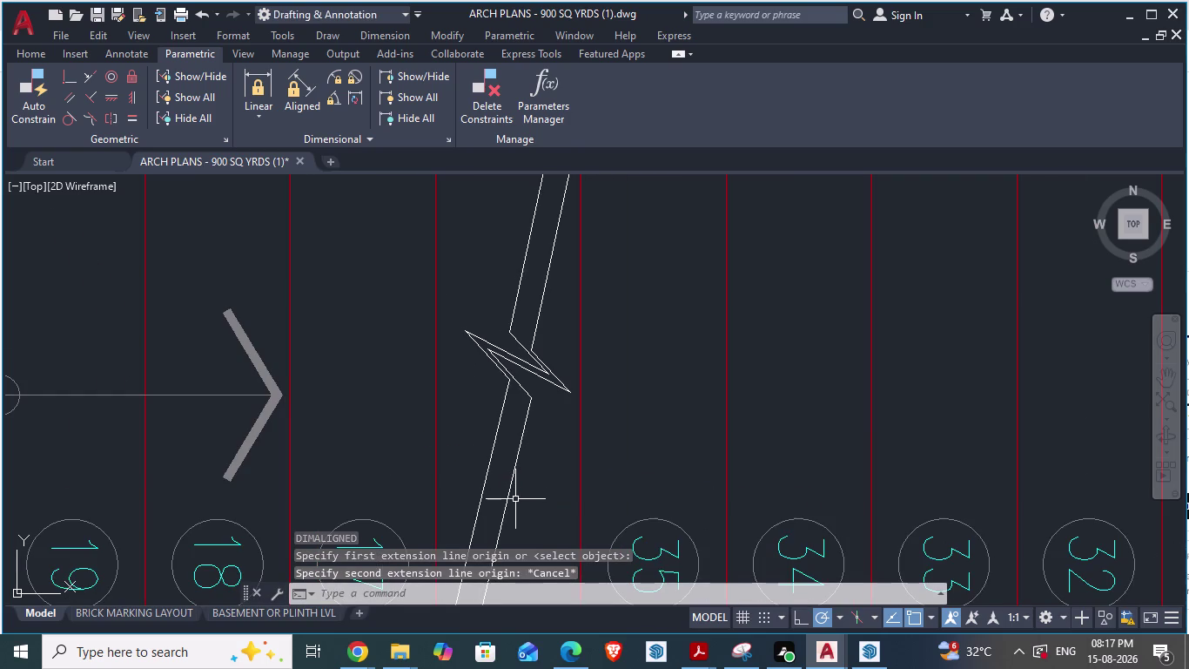
Switch briefly to cellar day1 and back to the reference arch plan.
key(alt+Tab)
scroll(down, 3)
scroll(up, 3)
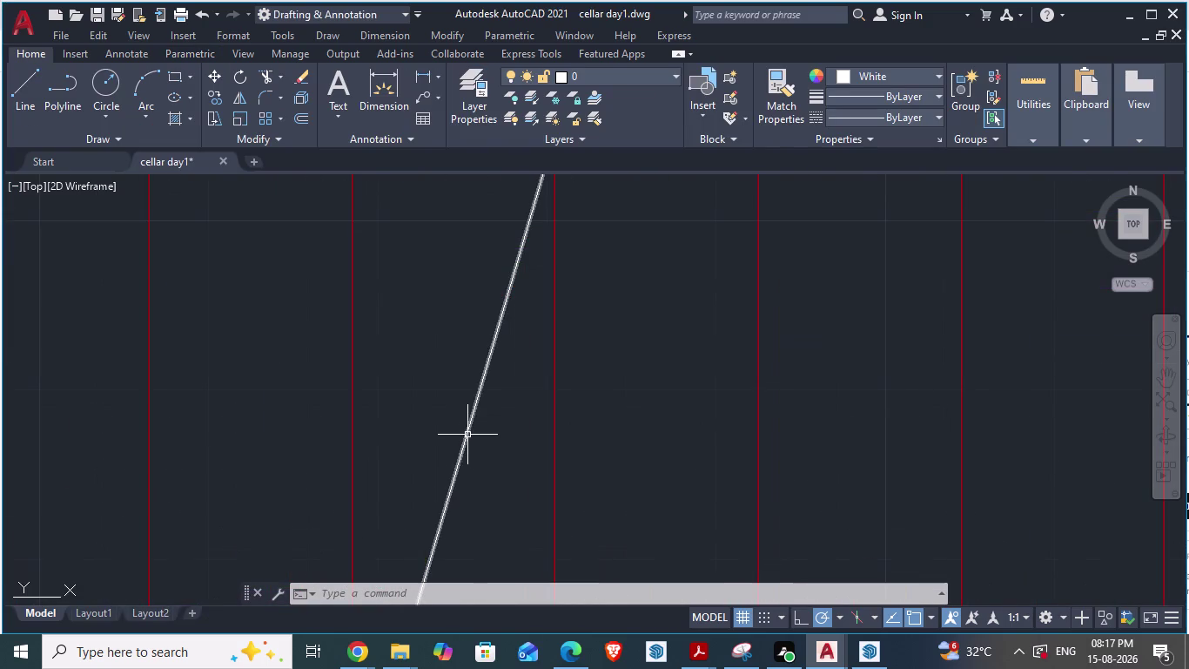
scroll(down, 3)
key(alt+Tab)
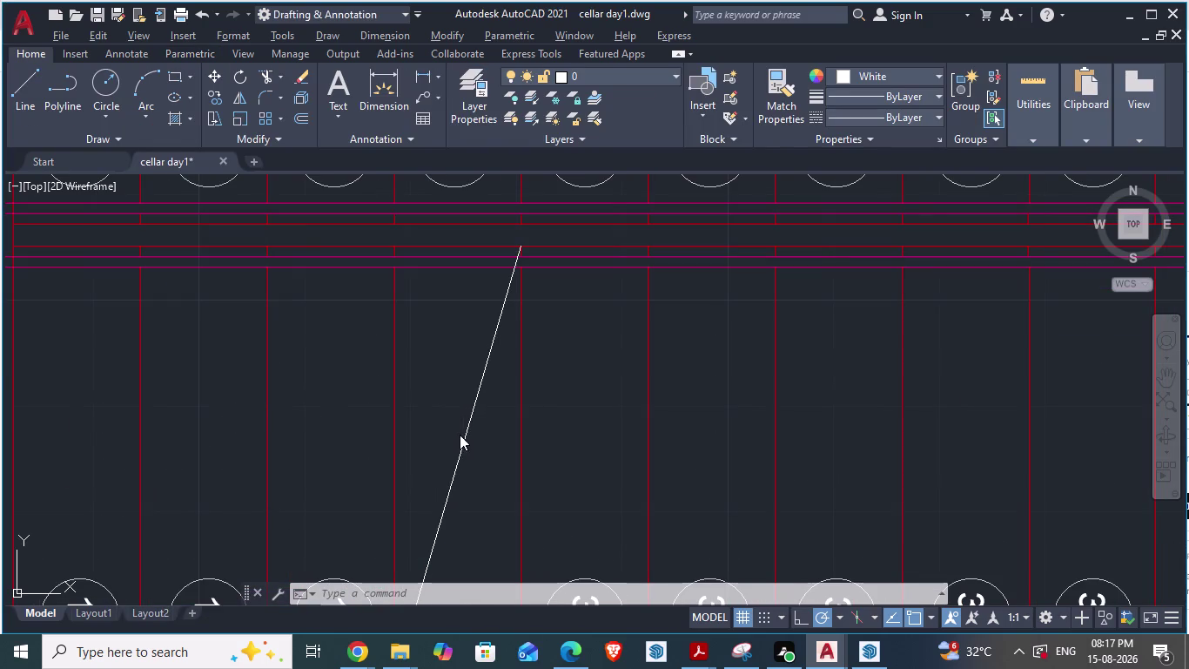
scroll(up, 3)
scroll(down, 3)
Return to cellar day1 and select the slanted break line.
scroll(down, 3)
scroll(up, 3)
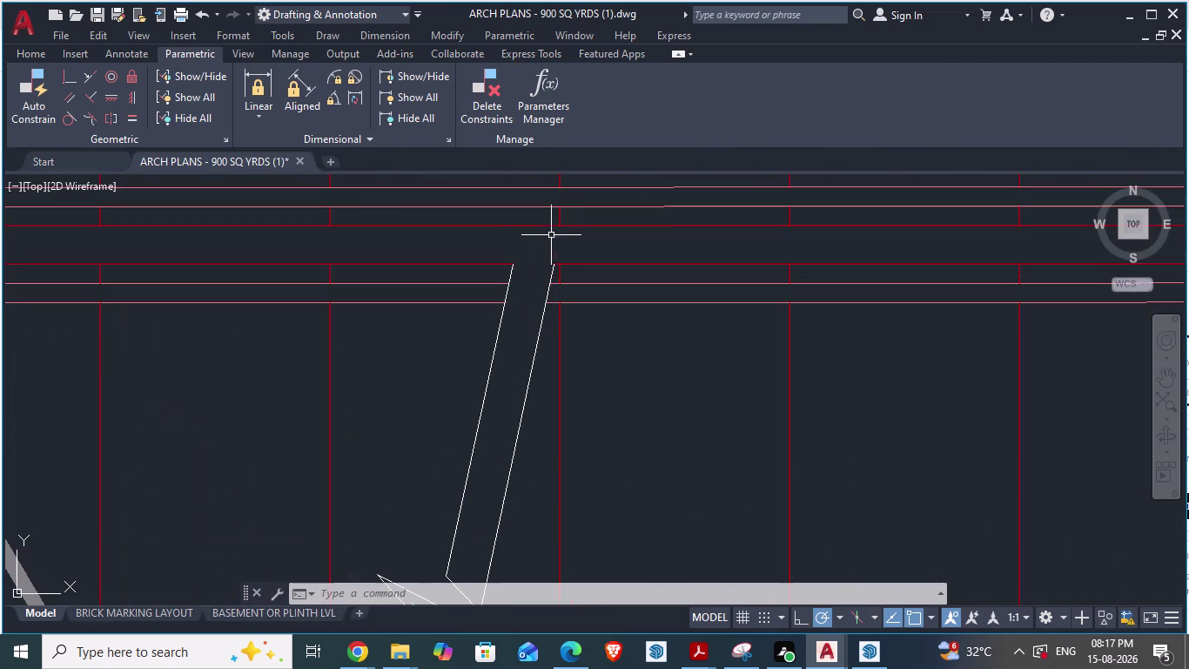
scroll(down, 3)
scroll(down, 3)
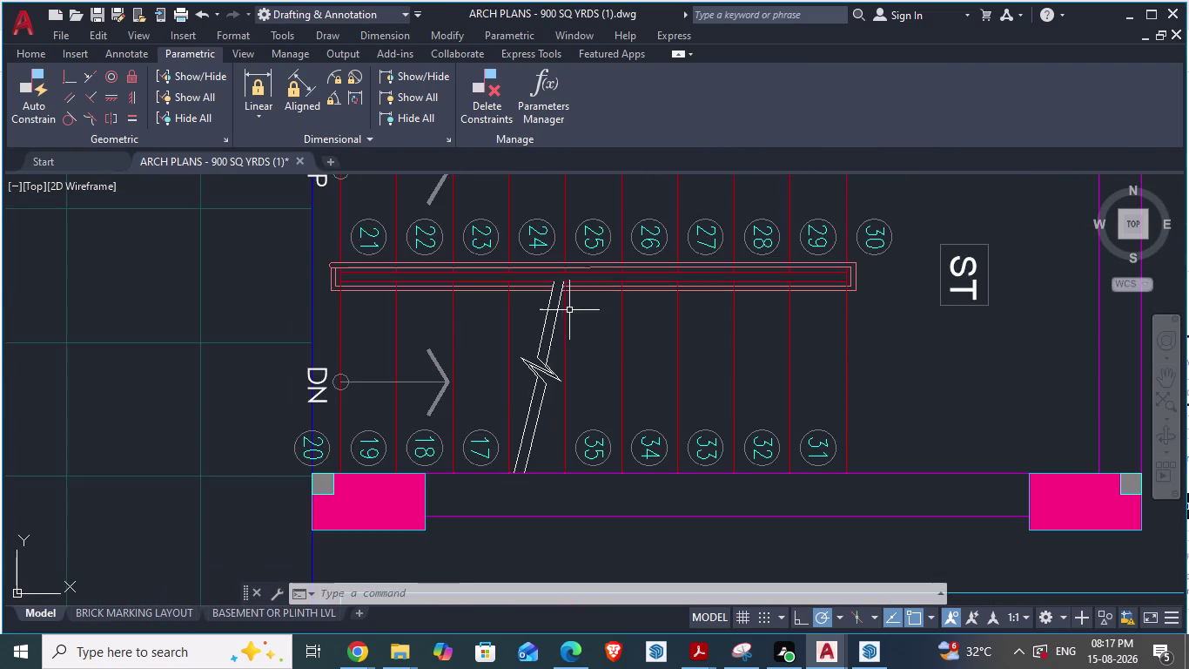
scroll(up, 3)
key(alt+Tab)
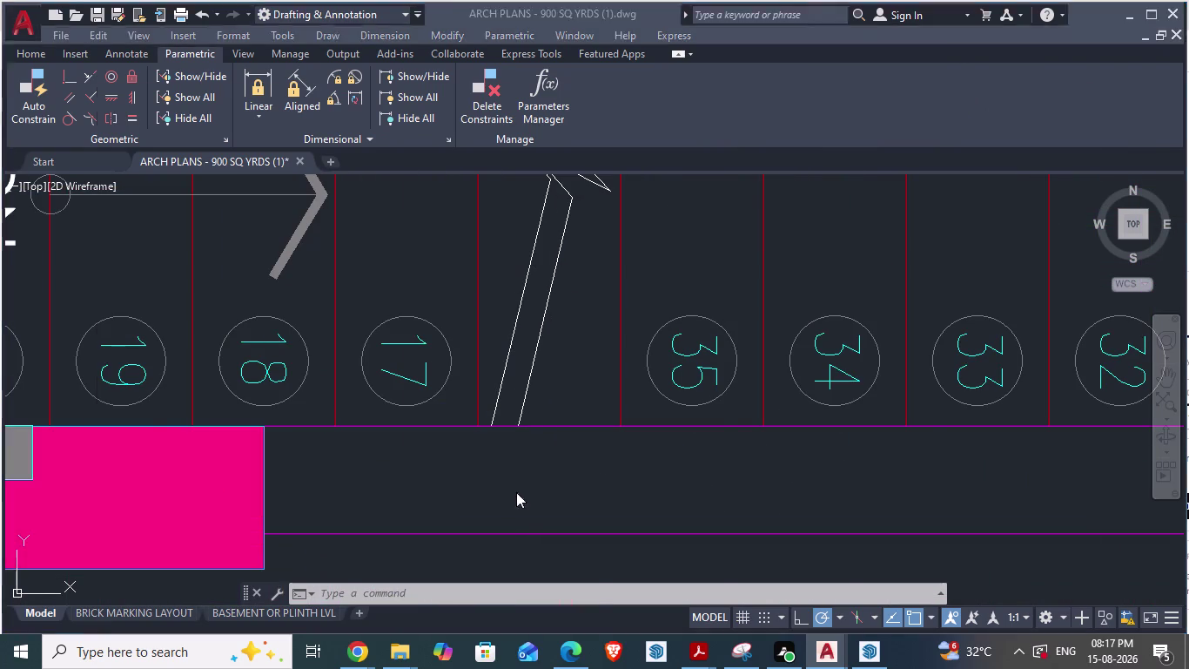
scroll(down, 3)
scroll(up, 3)
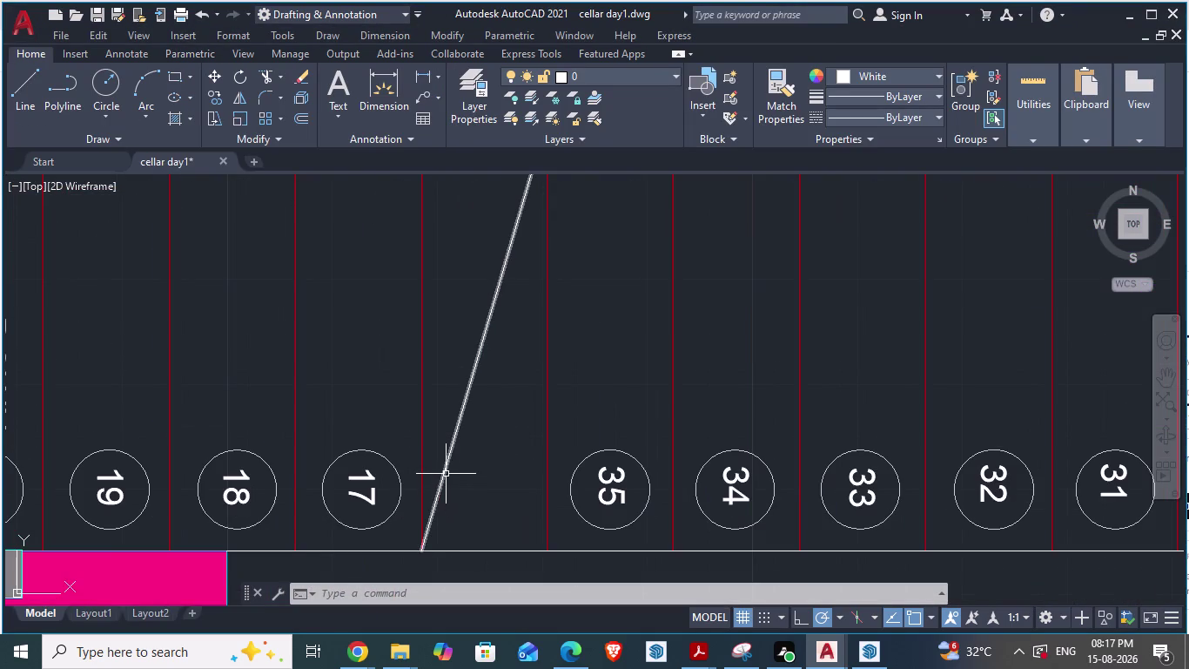
click(444, 473)
Start moving the line, cancel, then reselect it and delete it.
scroll(down, 3)
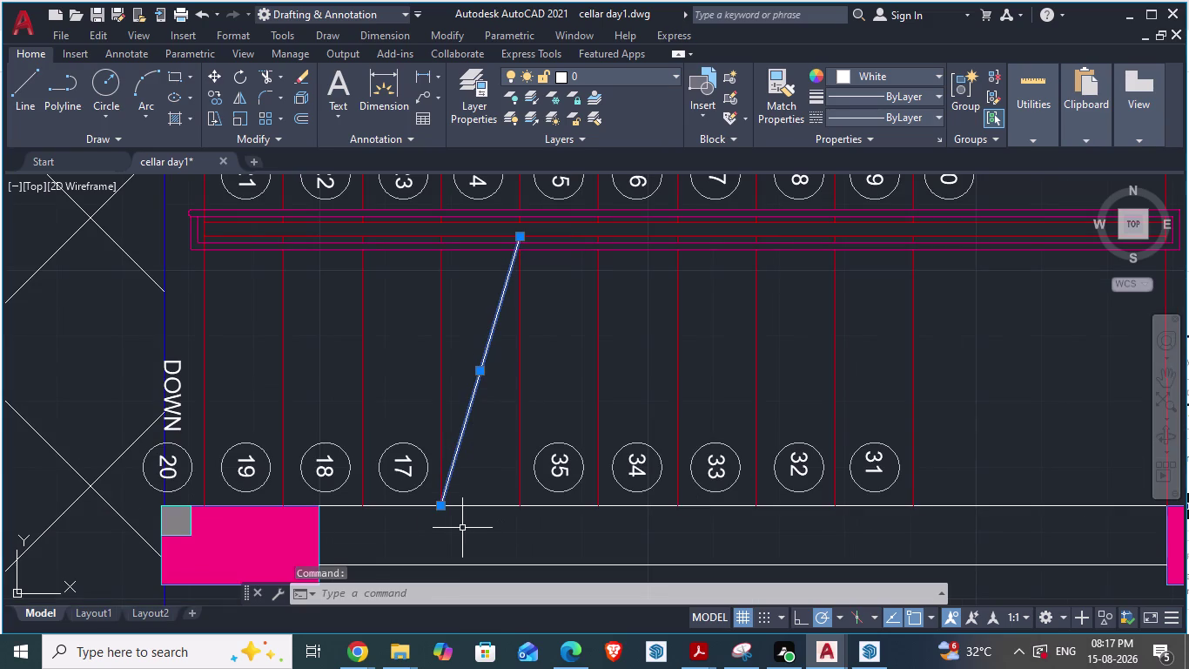
key(m)
key(Return)
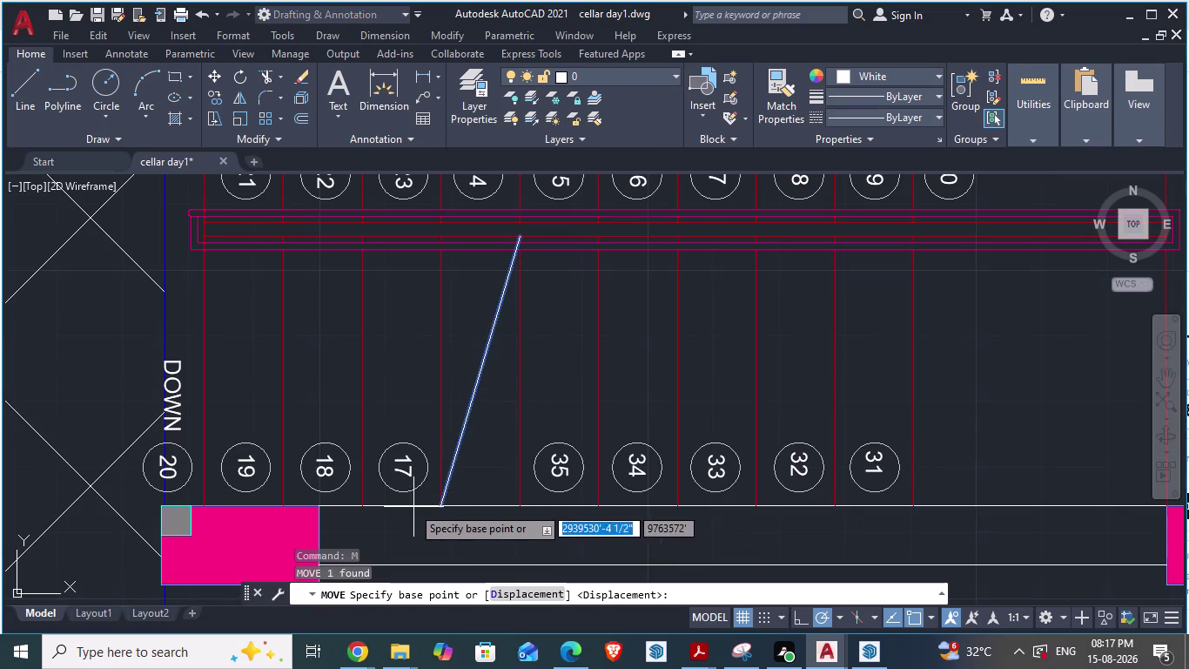
drag(441, 500, 449, 502)
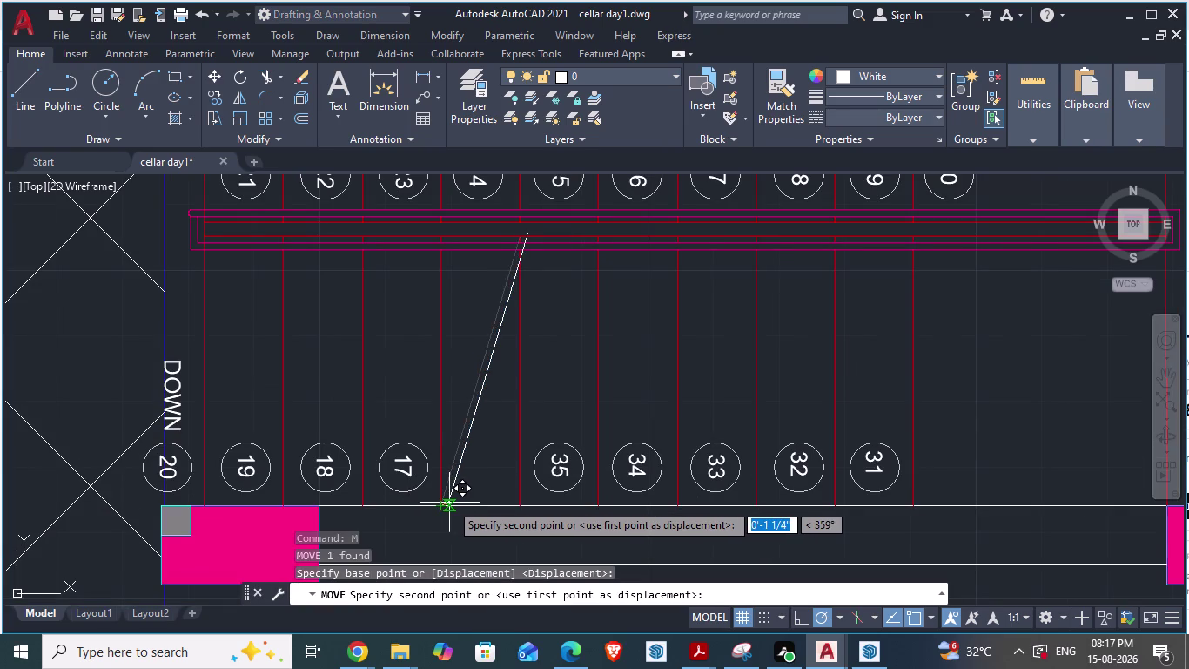
drag(449, 502, 452, 503)
key(Escape)
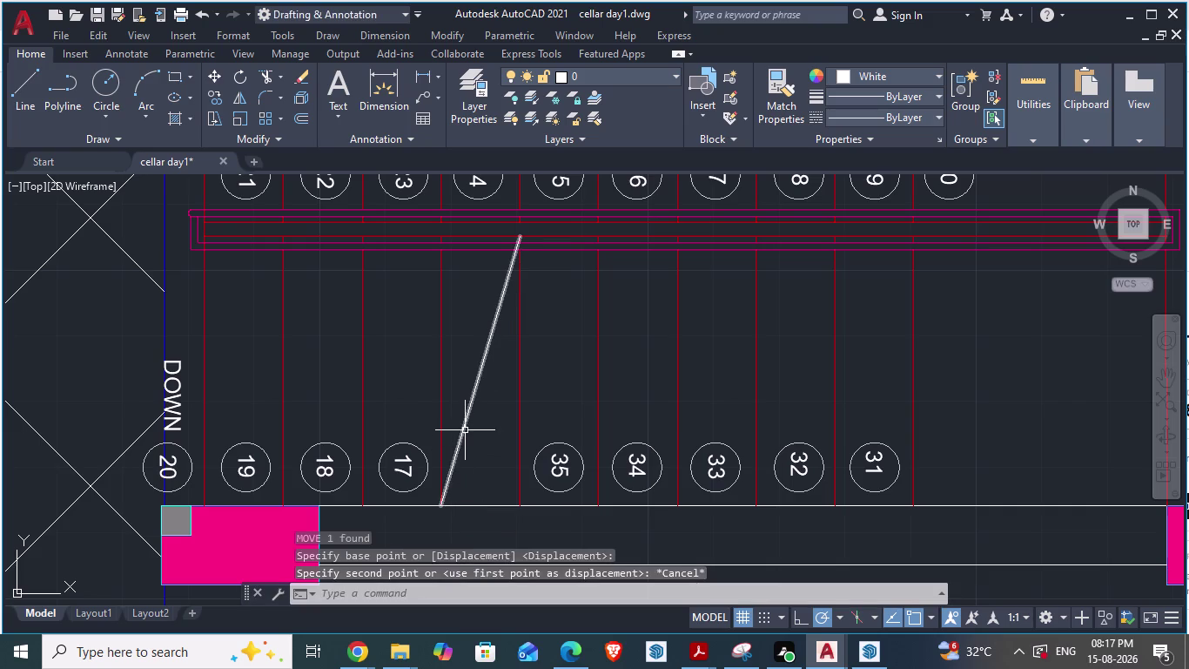
click(465, 430)
key(Delete)
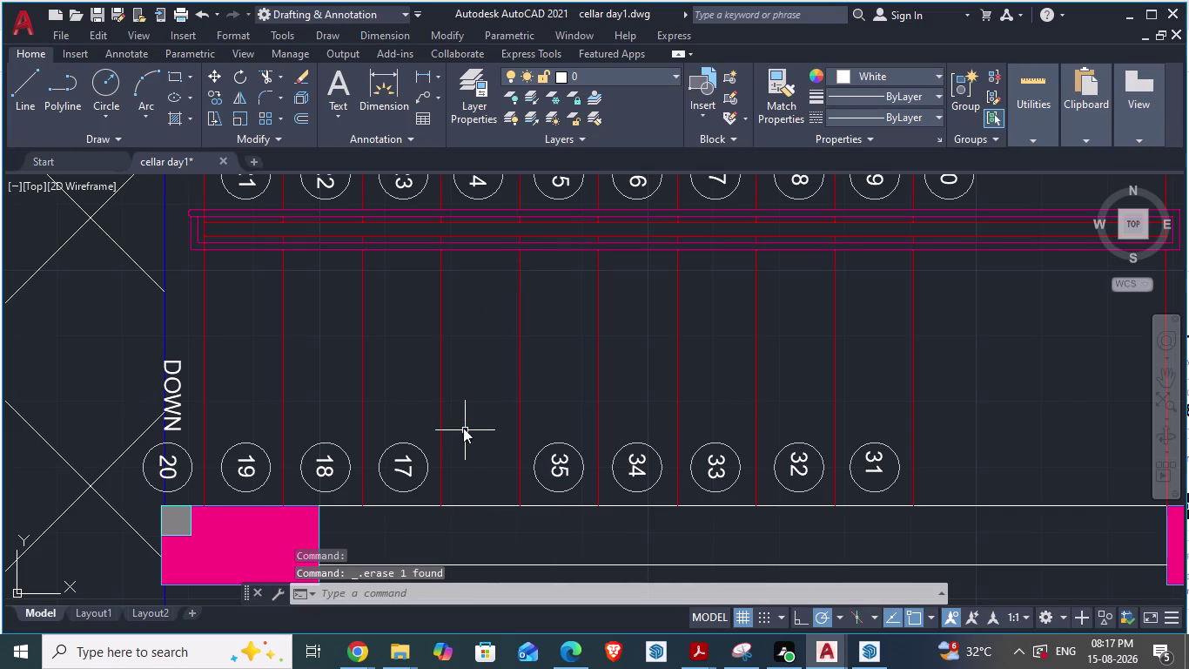
Draw a new diagonal line from the beam to the stair edge.
key(l)
key(Return)
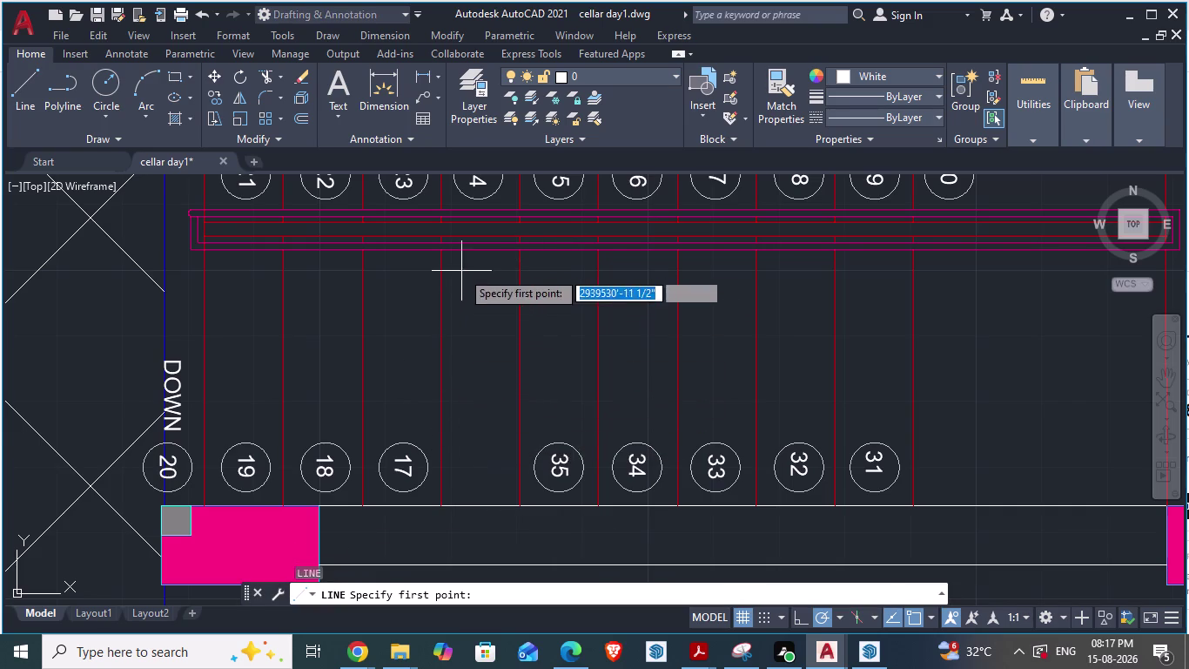
scroll(up, 3)
click(574, 229)
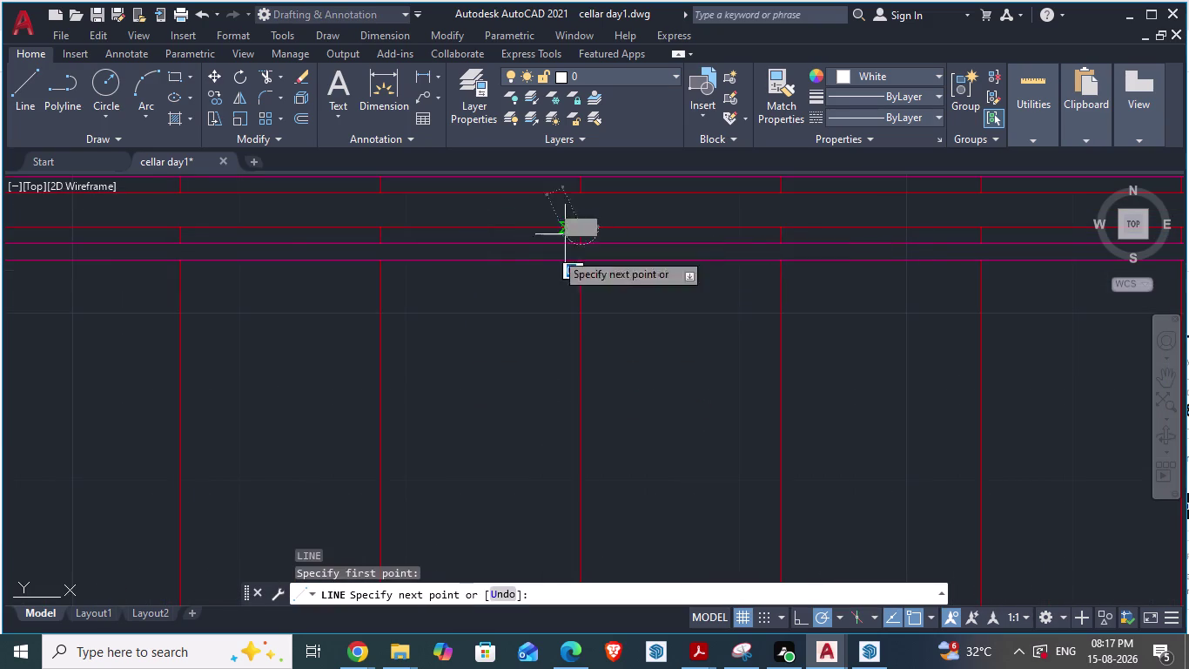
scroll(down, 3)
scroll(up, 3)
scroll(up, 3)
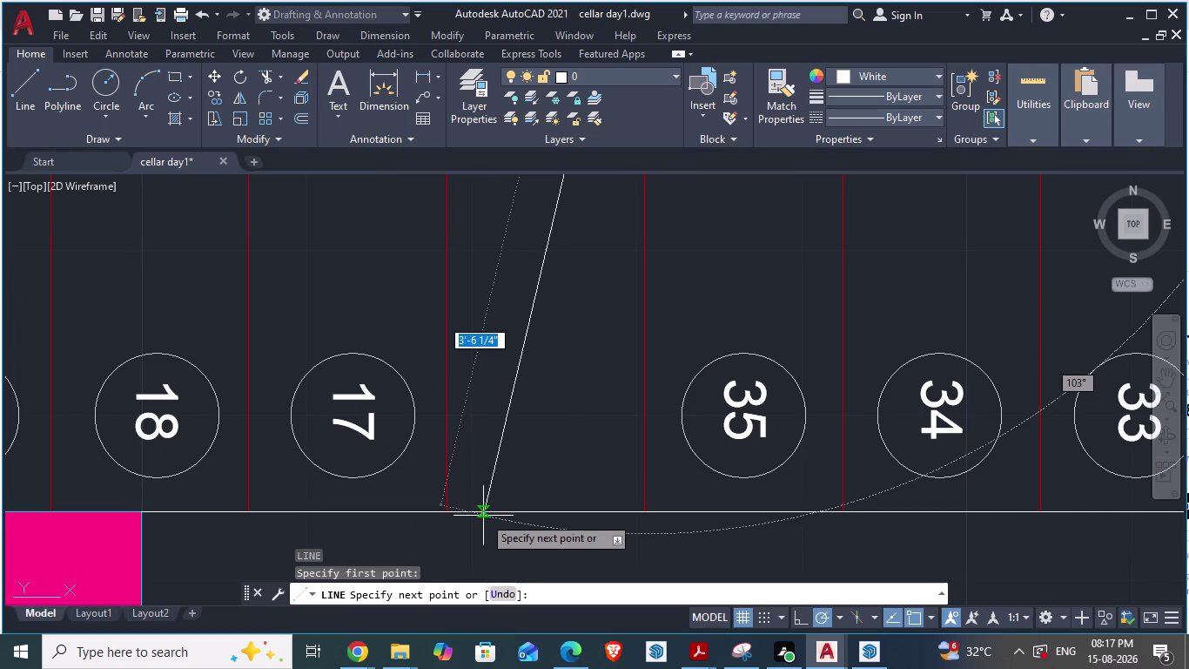
click(486, 516)
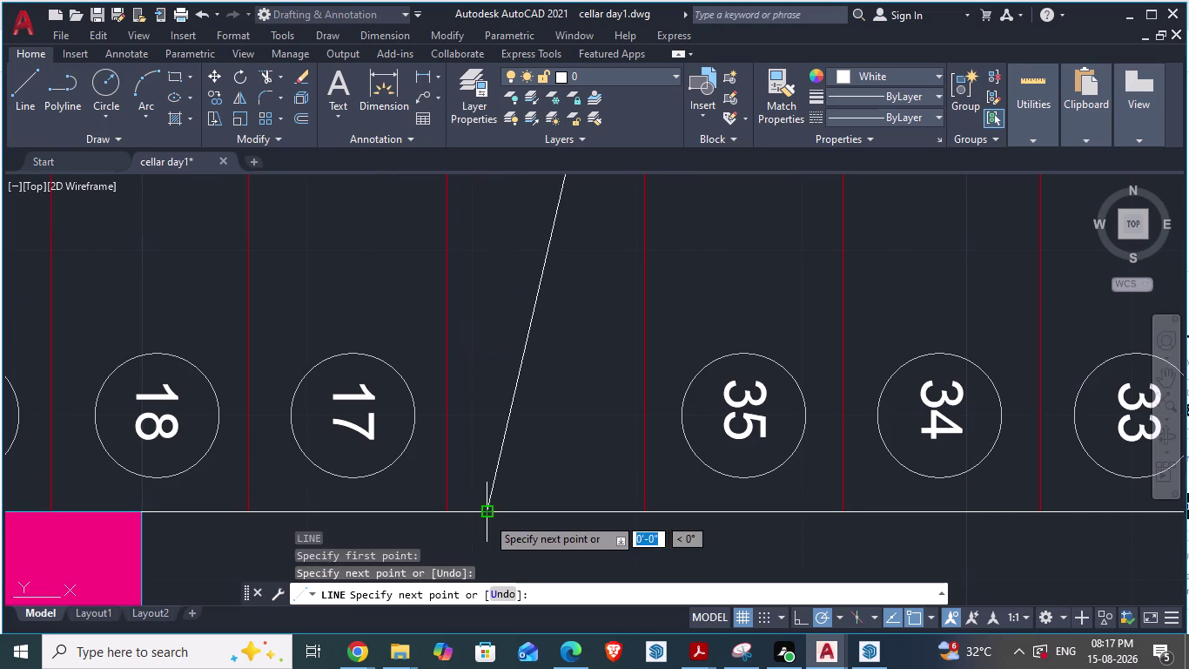
key(Escape)
scroll(down, 3)
scroll(down, 3)
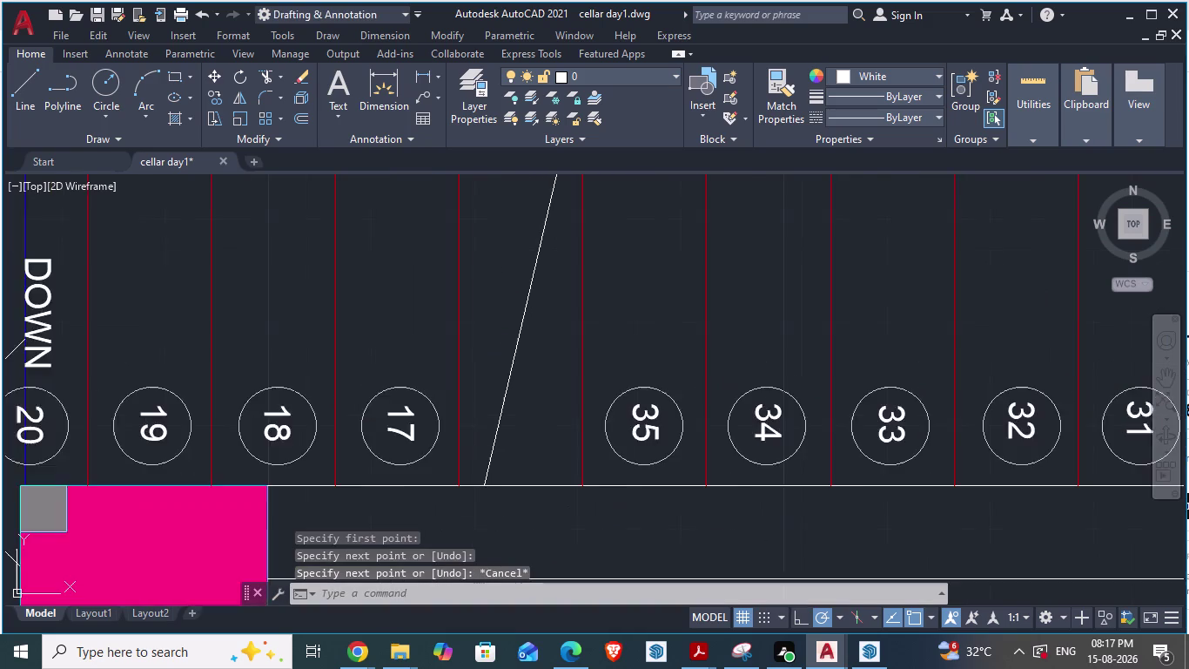
scroll(down, 3)
scroll(up, 3)
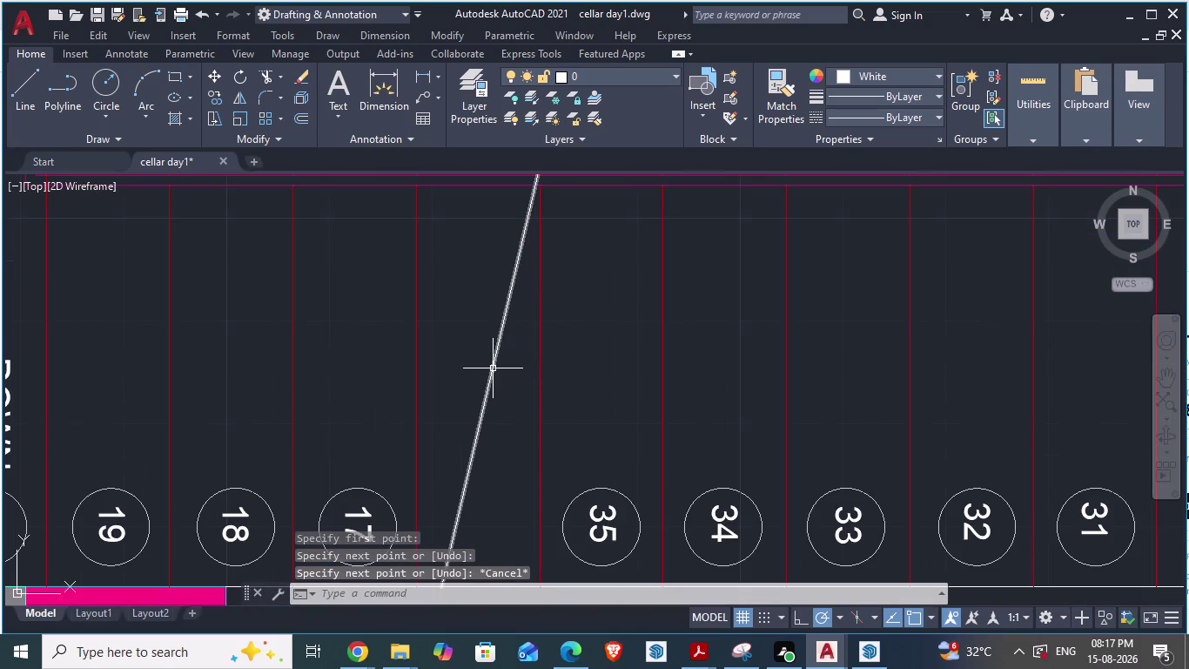
Offset the diagonal line by 2" to create a parallel copy.
click(532, 432)
key(o)
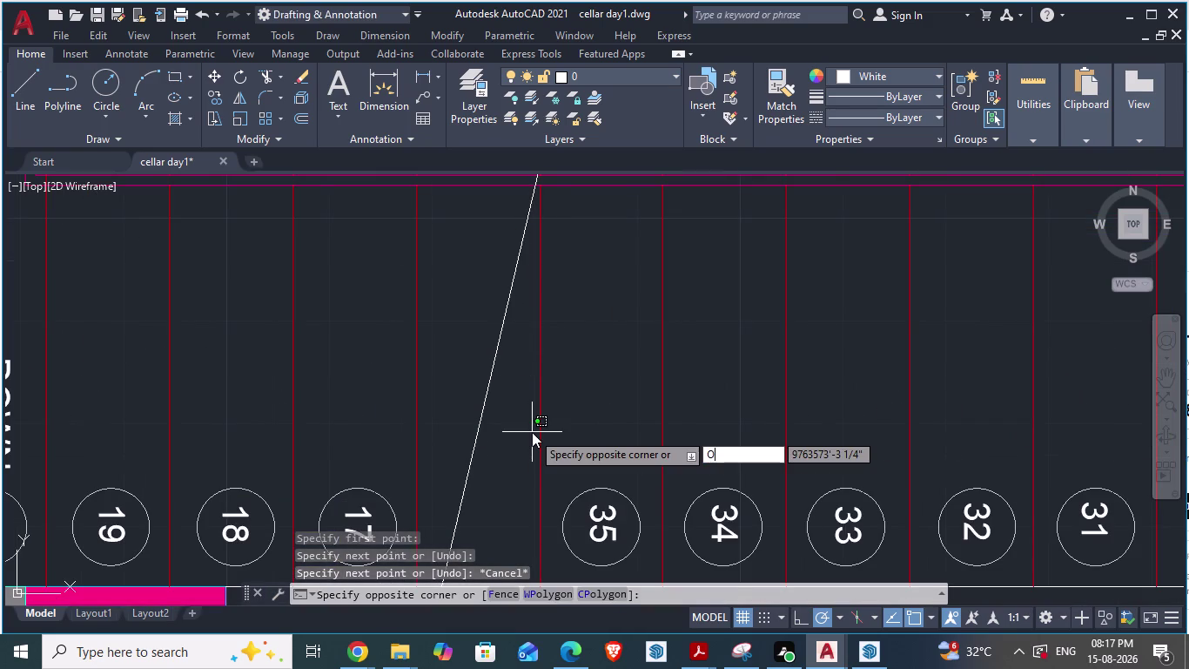
key(Return)
text(2")
key(Return)
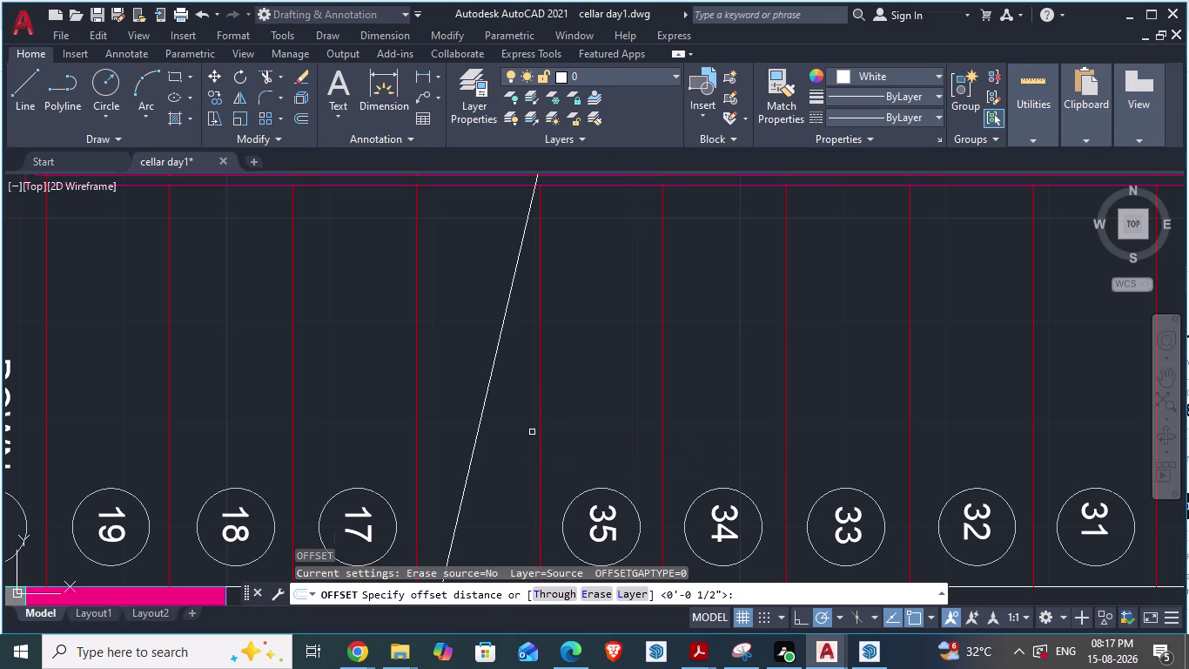
click(480, 411)
click(459, 404)
key(Escape)
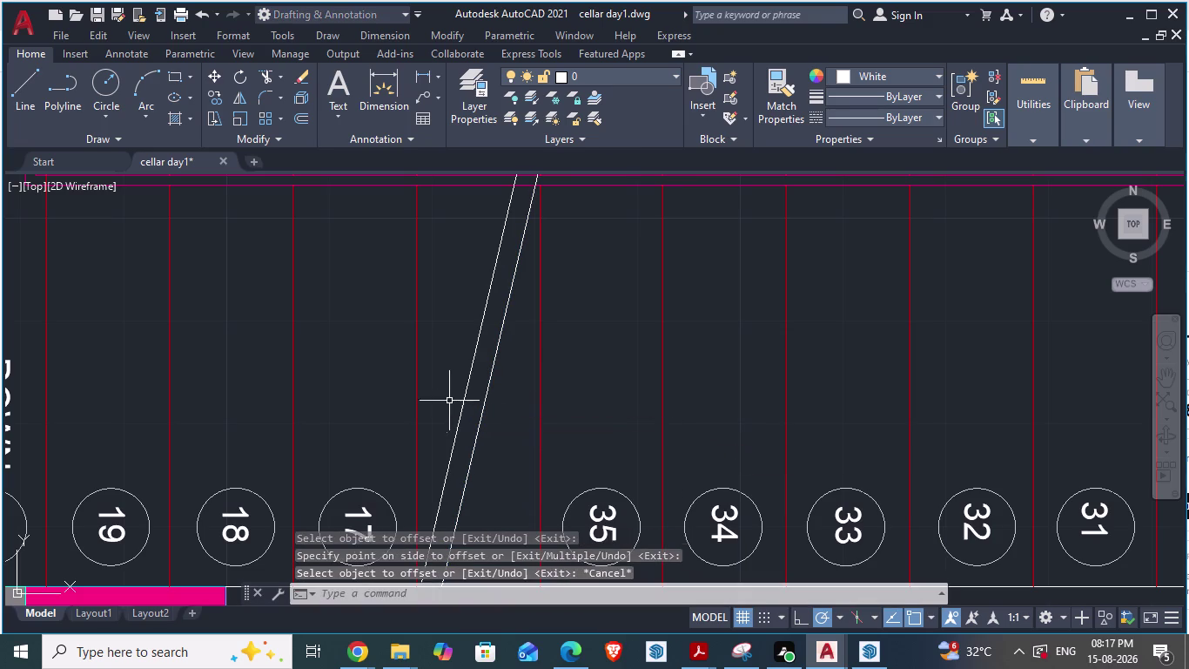
scroll(down, 3)
scroll(up, 3)
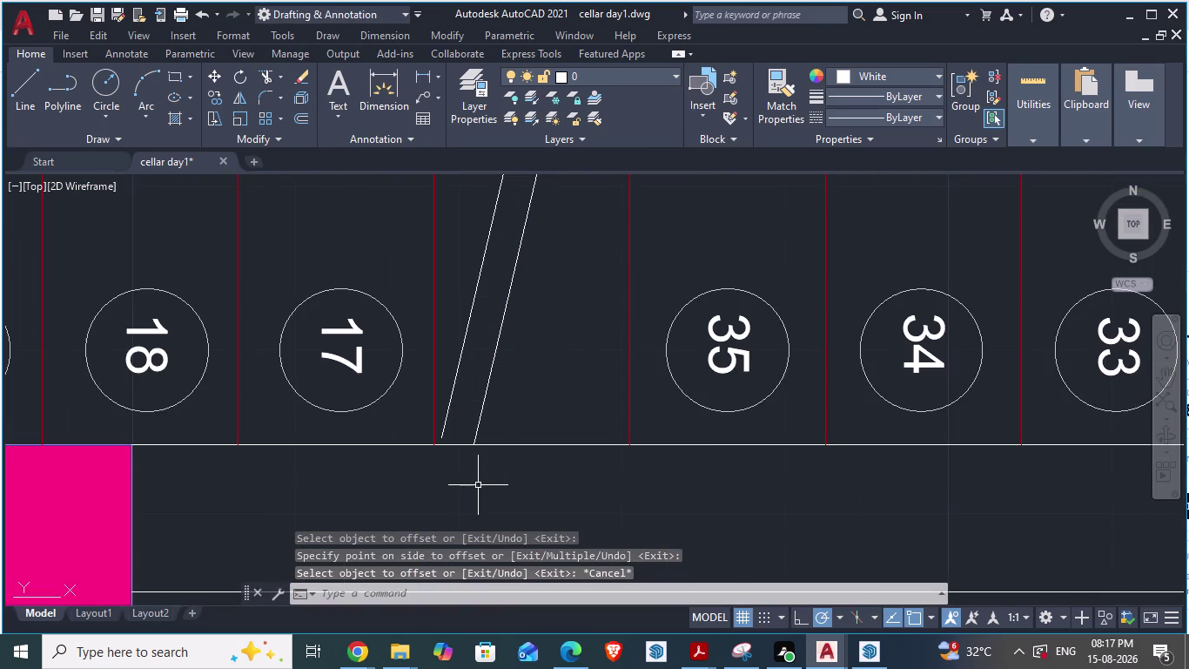
scroll(up, 3)
key(Escape)
Trim three crossing segments near the diagonal lines.
scroll(down, 3)
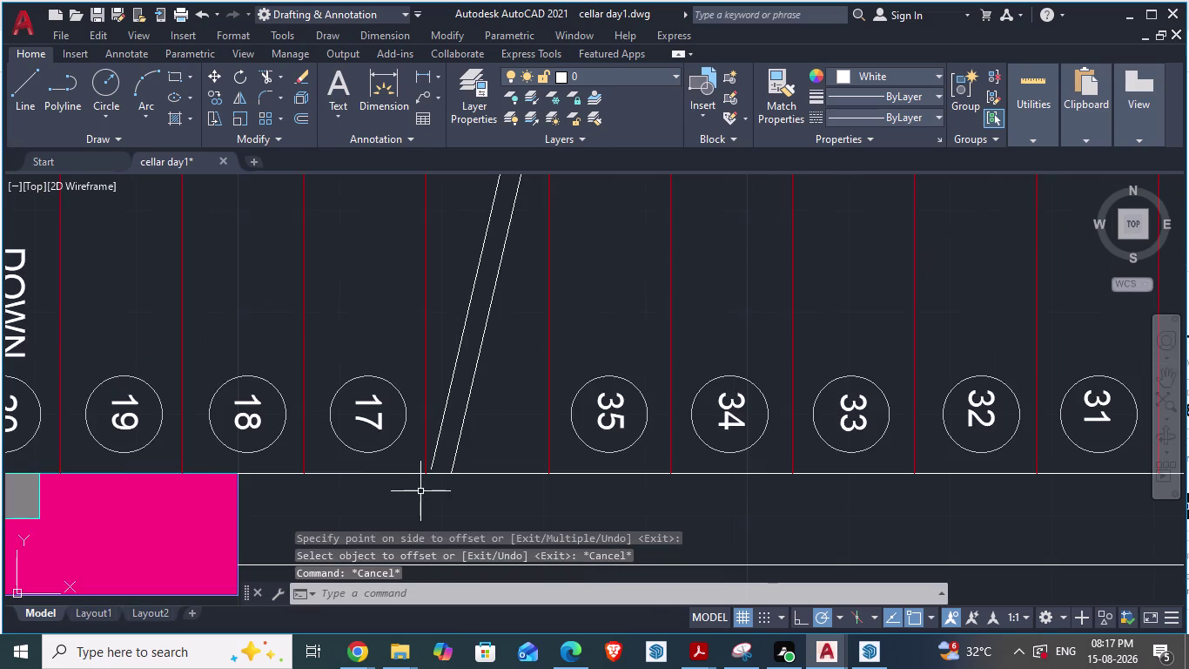
scroll(down, 3)
scroll(up, 3)
scroll(up, 3)
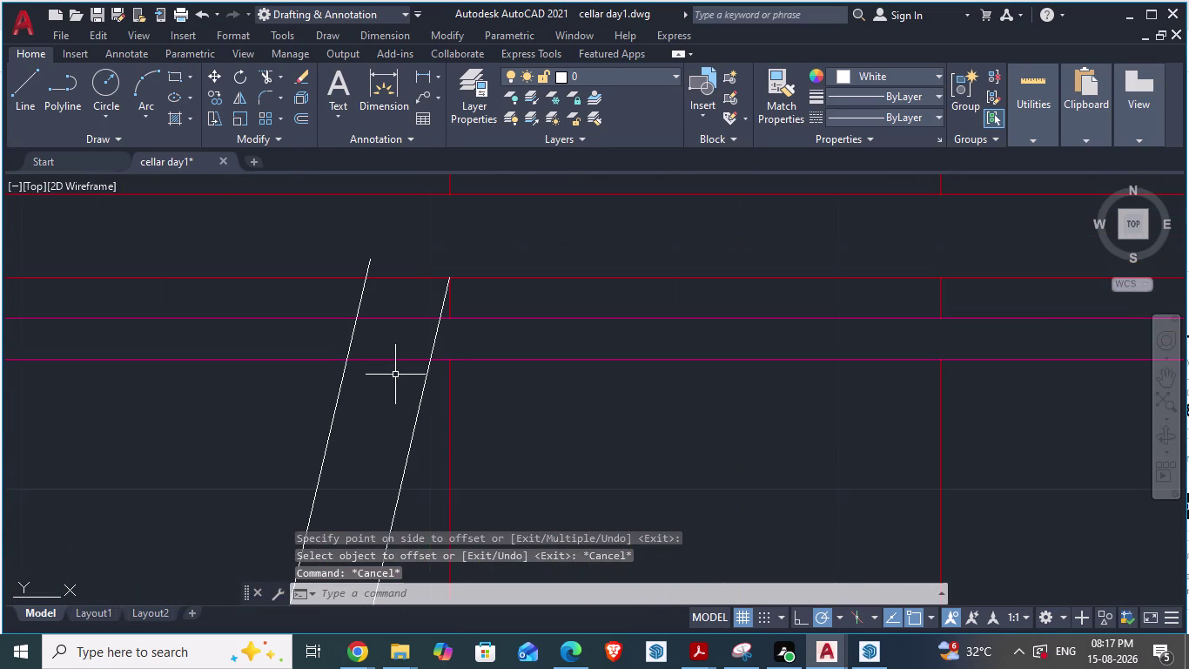
text(TR)
key(Return)
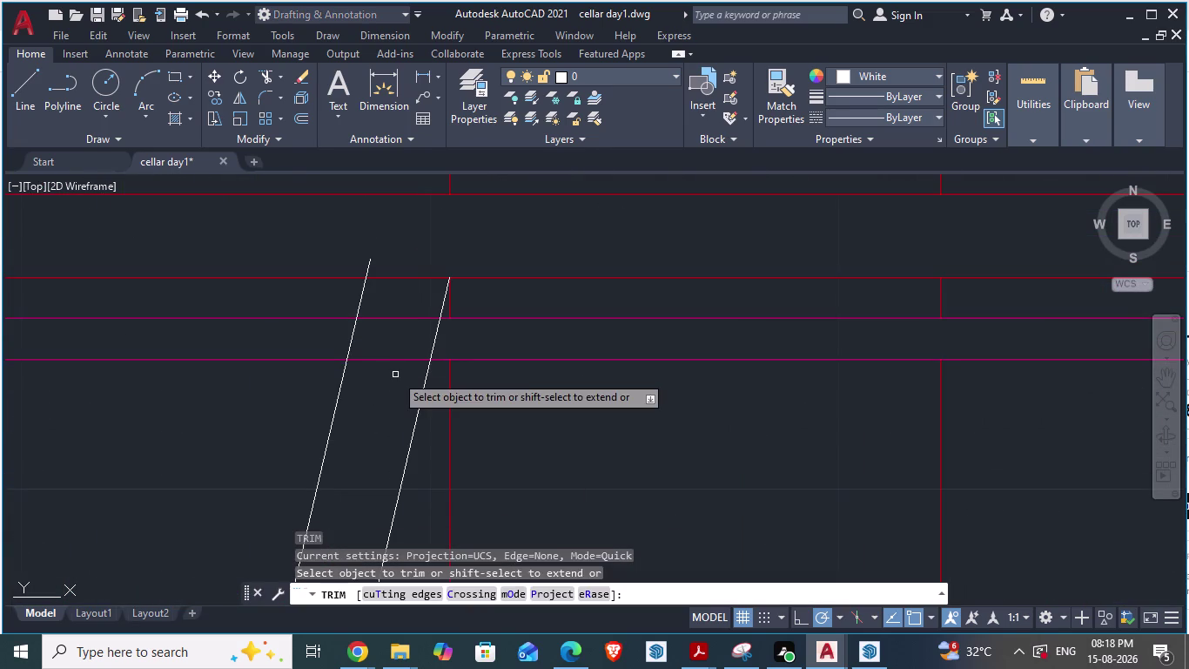
click(388, 279)
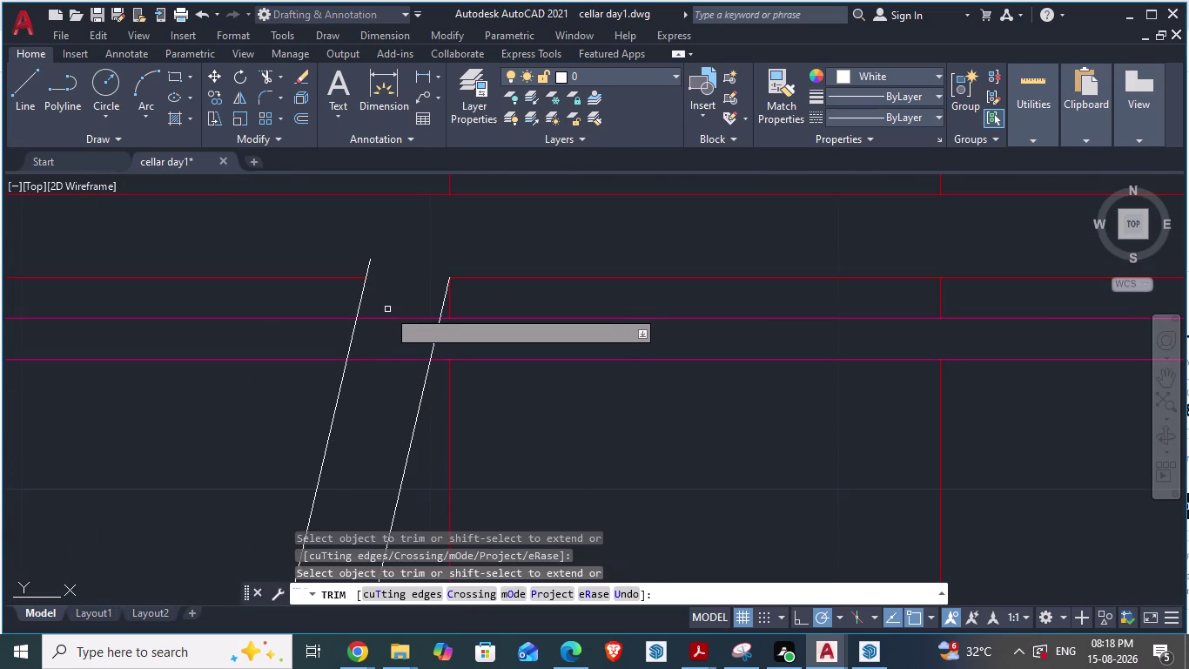
click(384, 320)
click(374, 357)
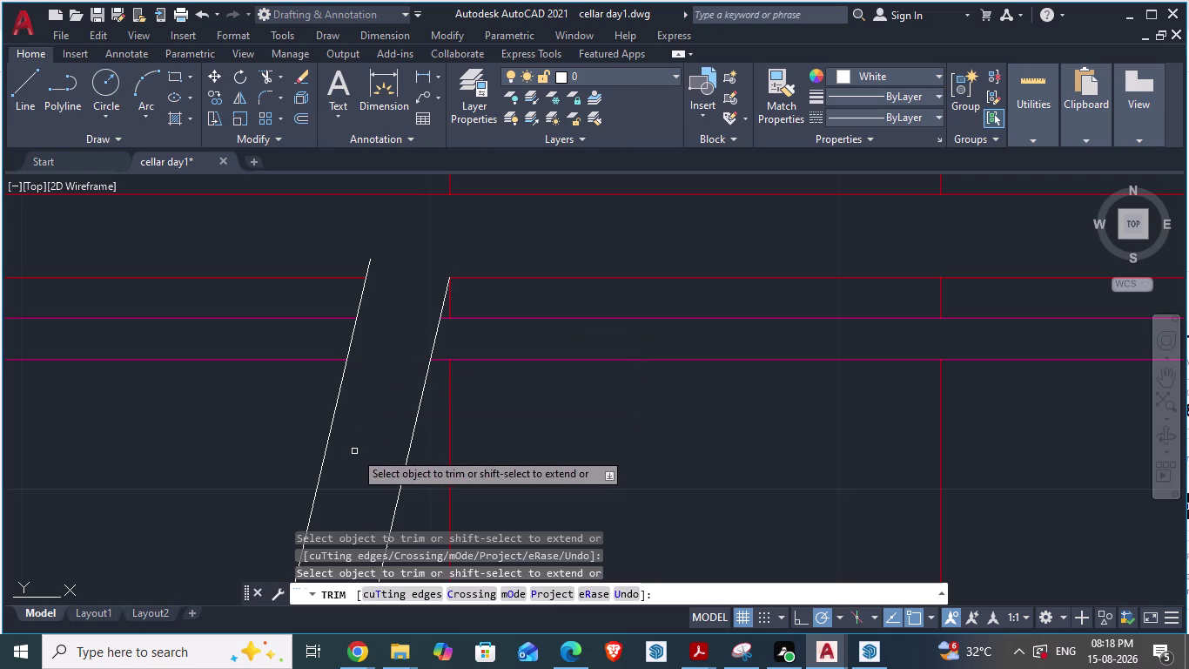
key(Escape)
key(ctrl+s)
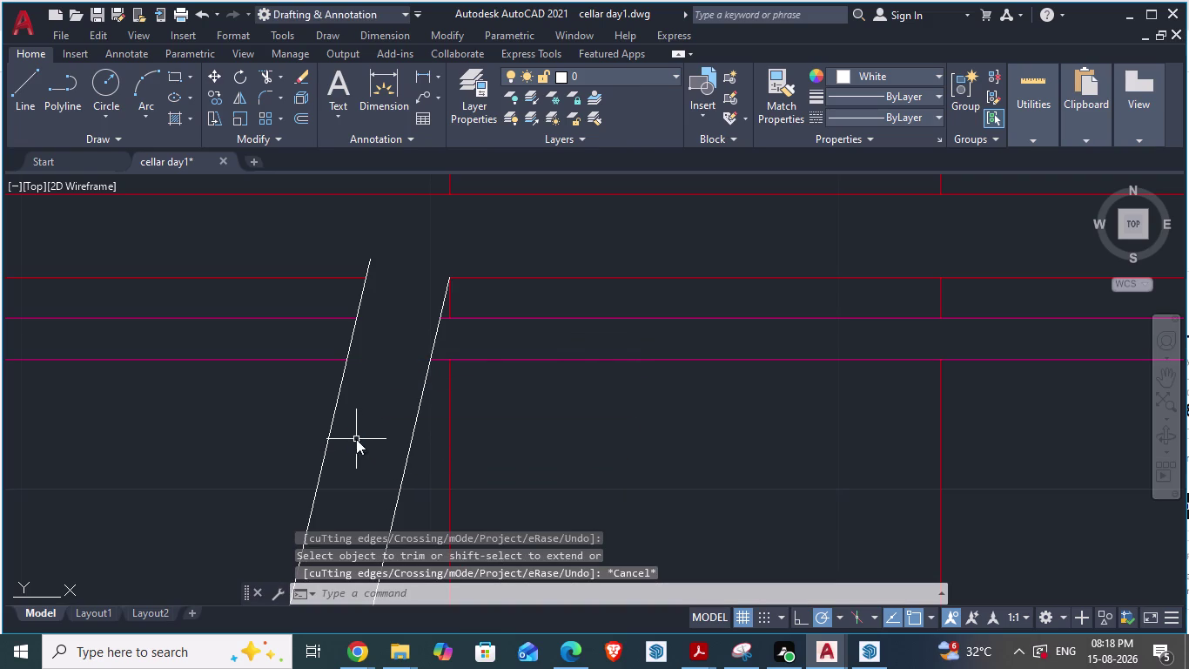
Grip-stretch the top end of the left diagonal line, then view the reference arch plan.
click(370, 262)
drag(370, 261, 366, 272)
click(367, 273)
scroll(down, 3)
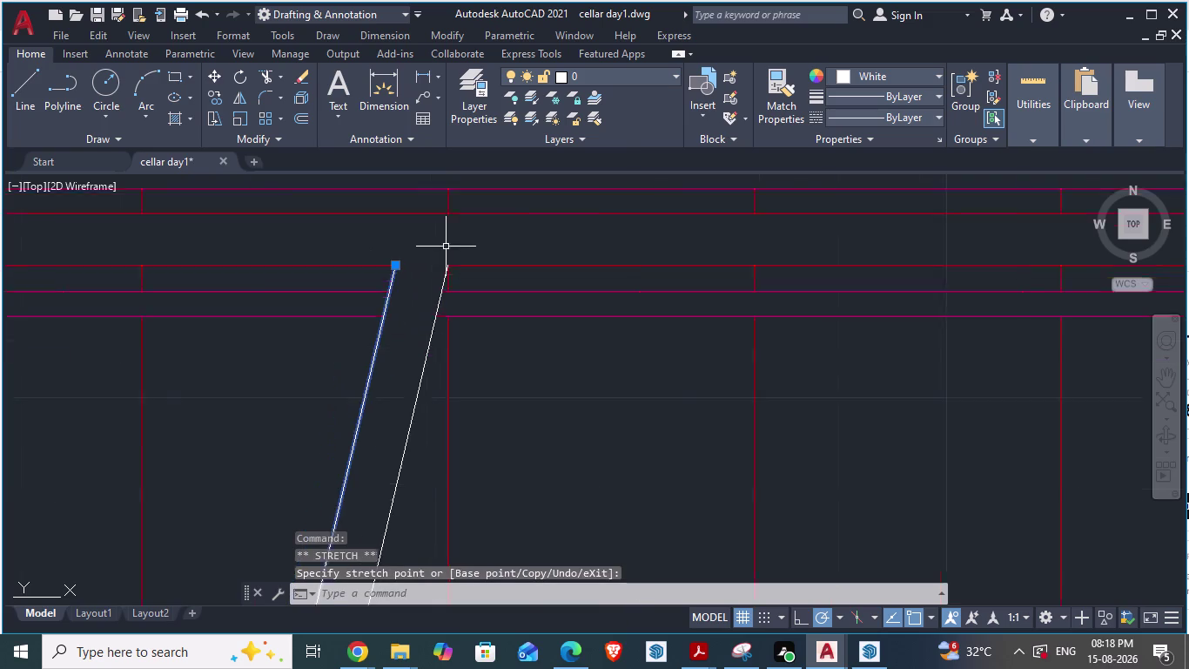
scroll(down, 3)
key(alt+Tab)
Zoom into the zigzag break symbol and start an aligned measurement of its gap, then cancel.
scroll(down, 3)
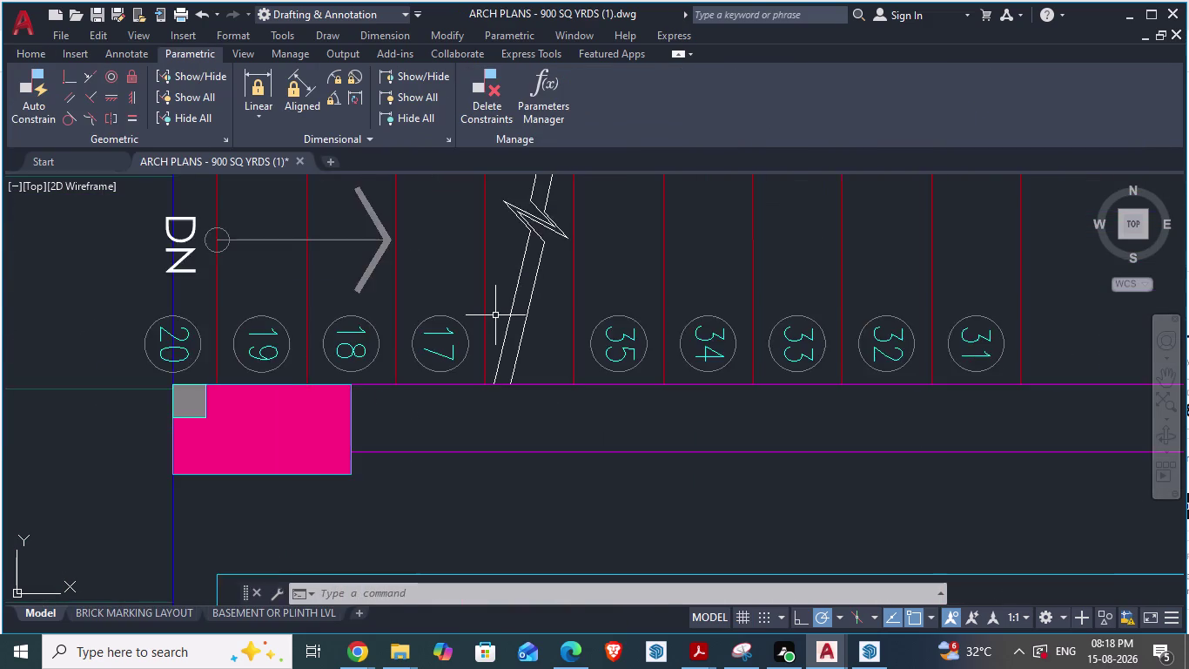
scroll(down, 3)
scroll(down, 3)
scroll(up, 3)
scroll(up, 3)
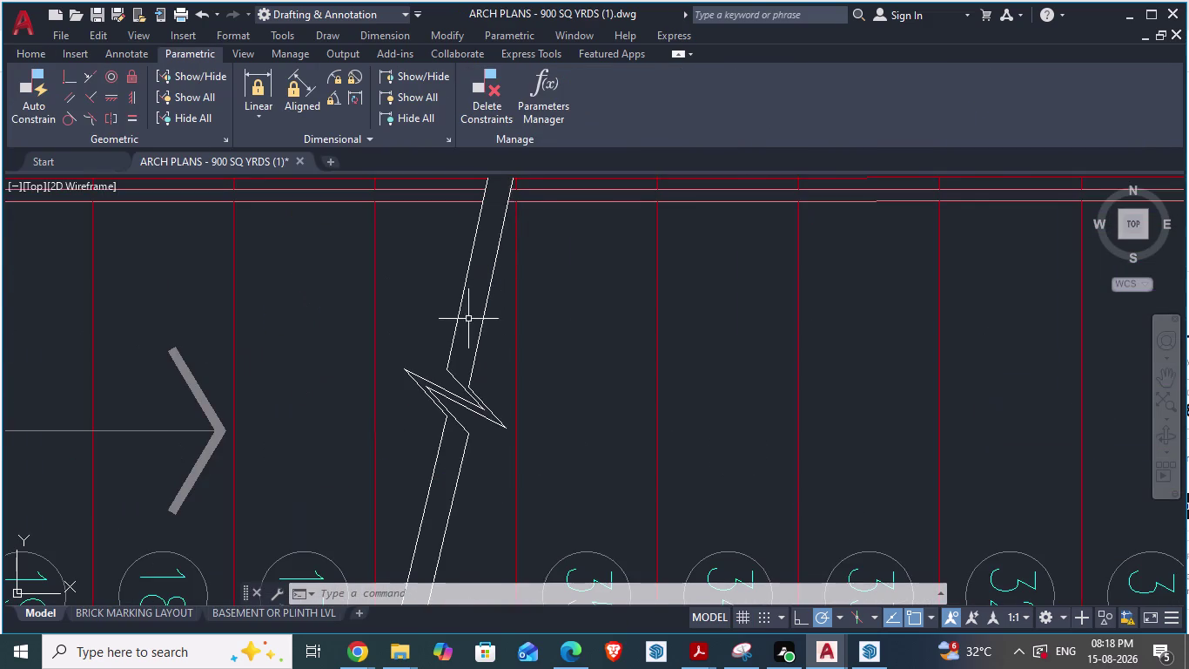
scroll(down, 3)
scroll(up, 3)
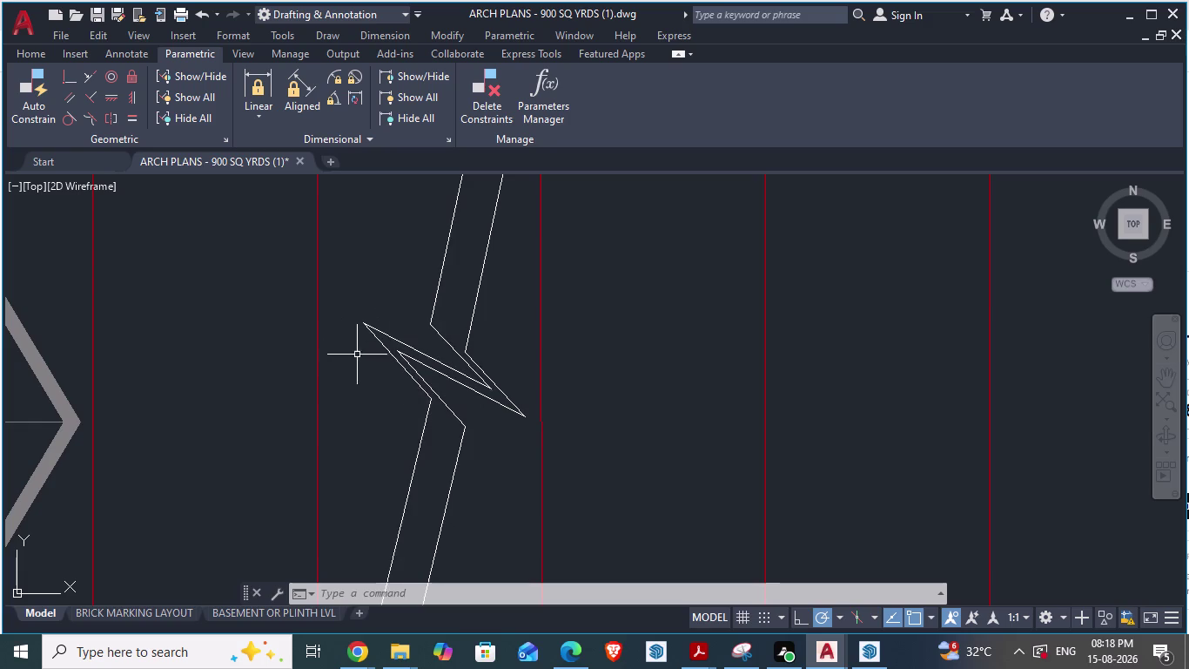
scroll(up, 3)
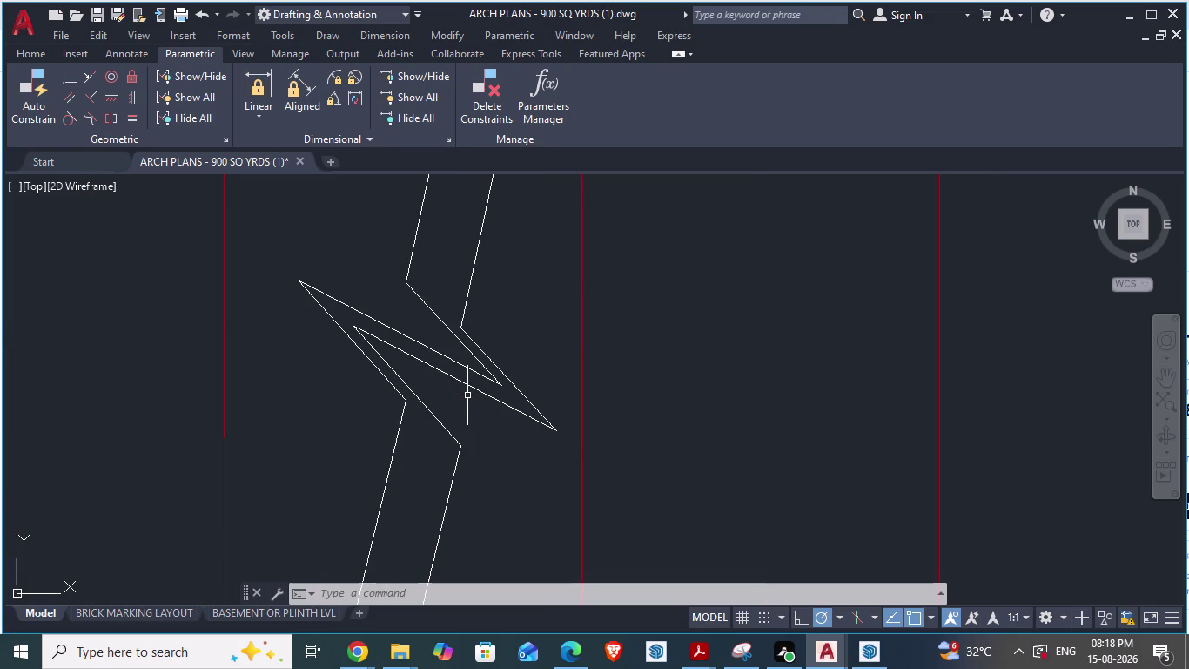
text(DA)
key(Return)
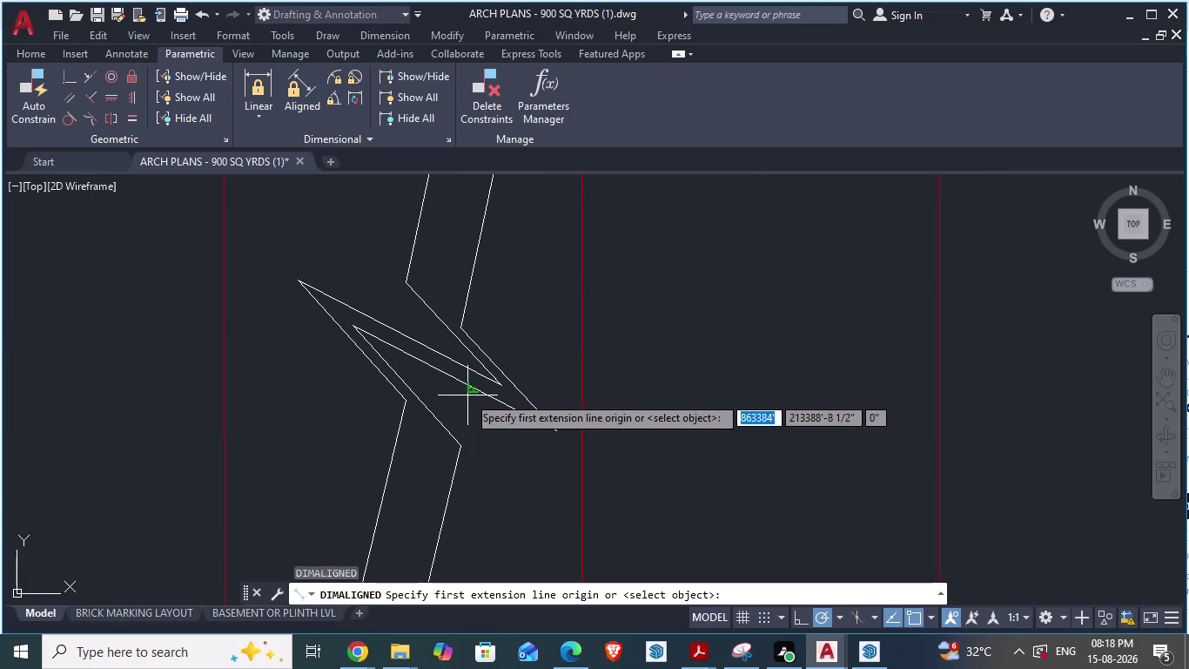
scroll(up, 3)
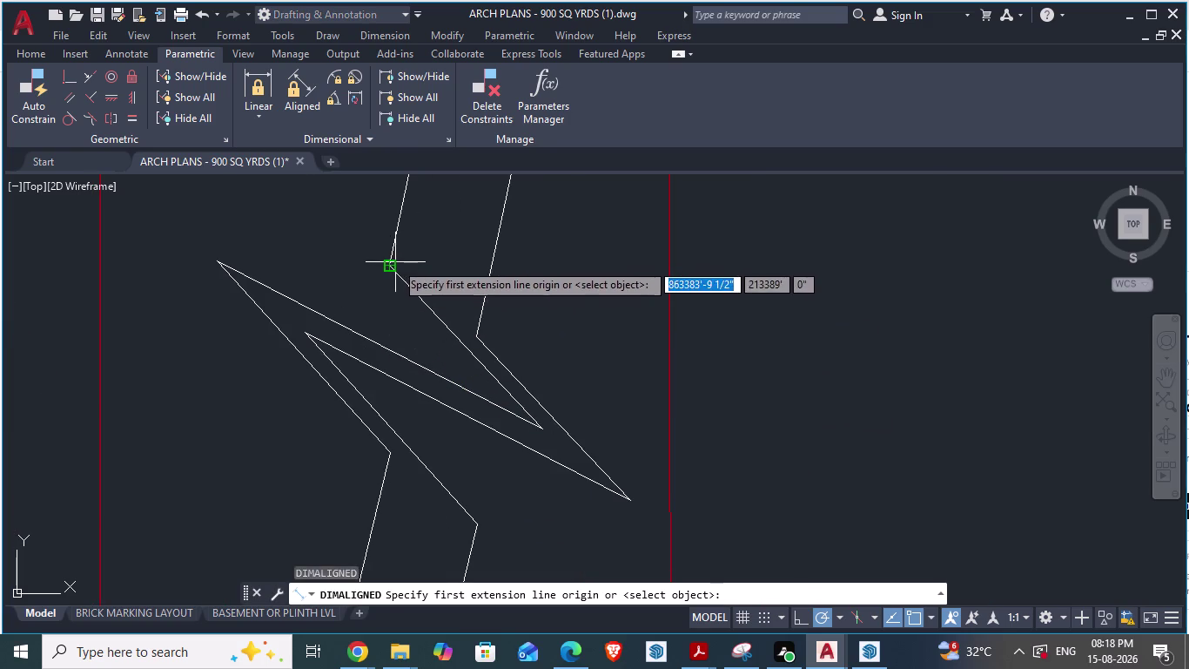
click(396, 262)
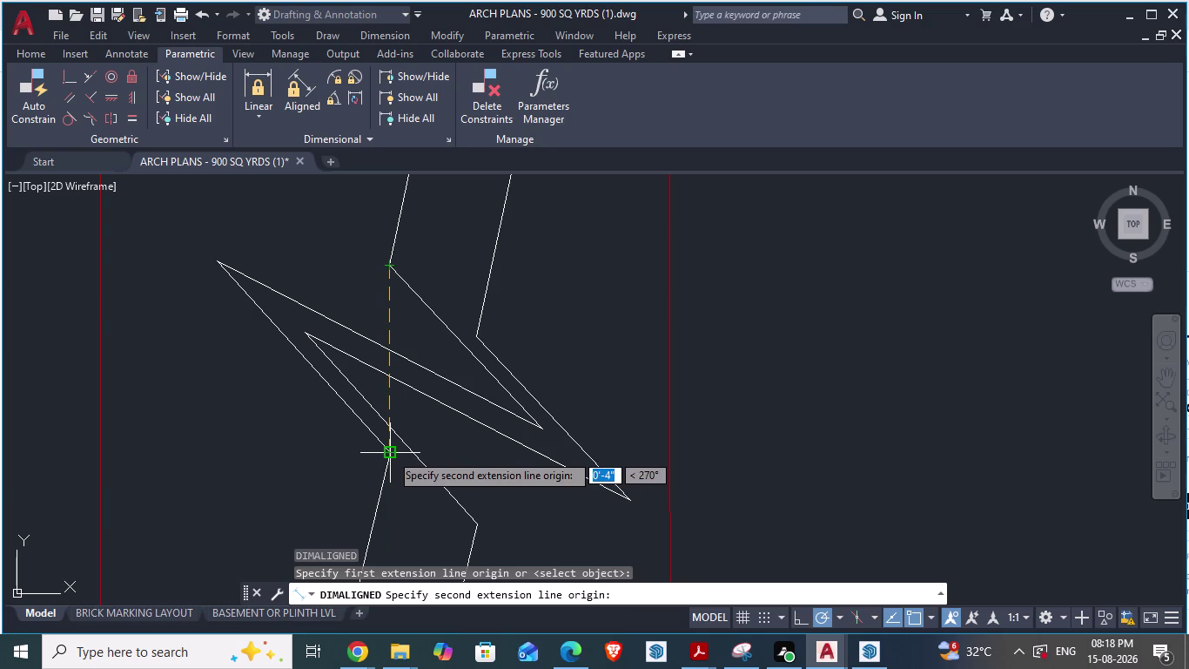
key(Escape)
Return to the cellar day1 drawing.
scroll(down, 3)
key(alt+Tab)
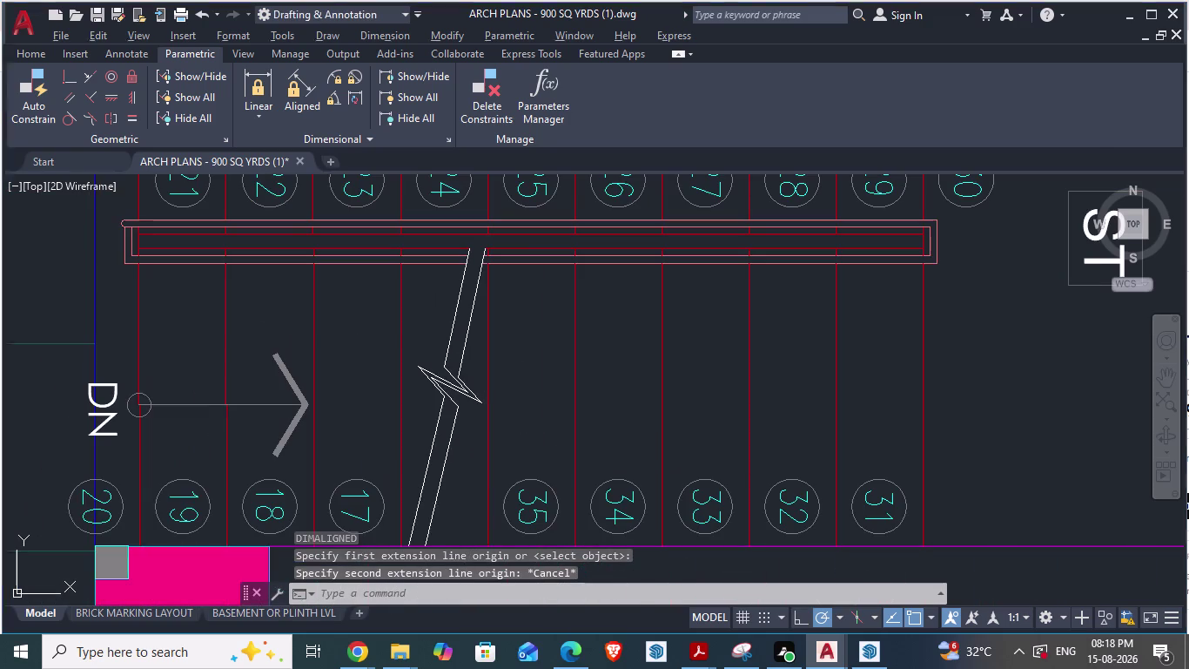
scroll(down, 3)
scroll(up, 3)
scroll(up, 3)
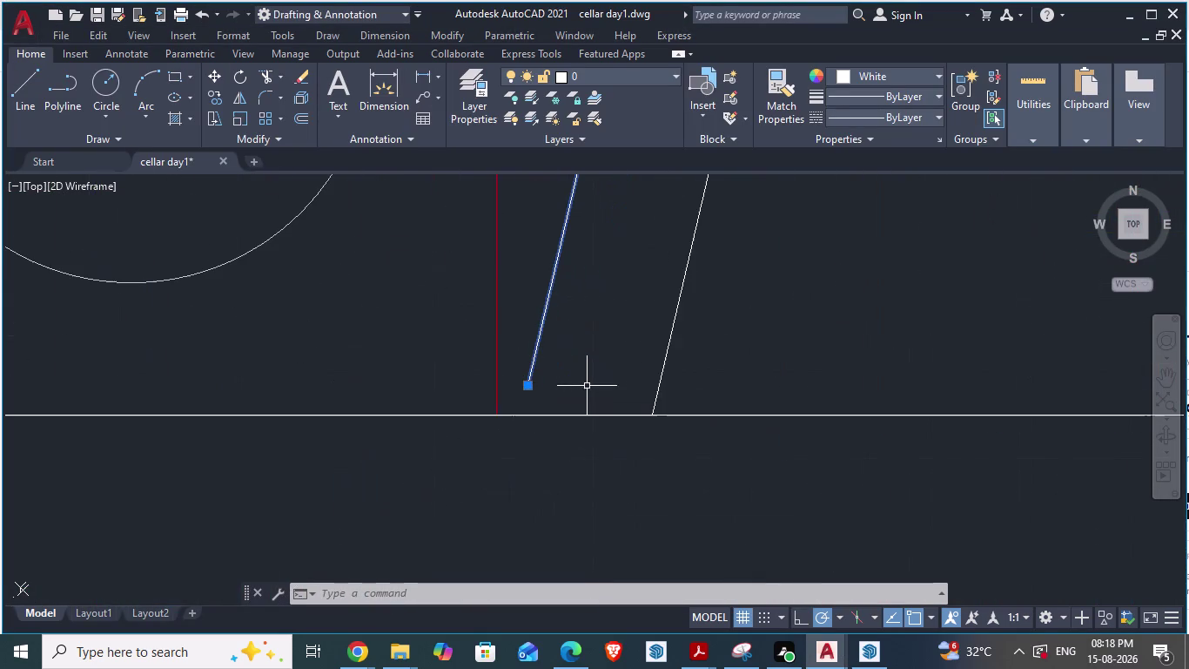
Stretch the inner diagonal break line's lower end down to the horizontal stair edge.
click(528, 388)
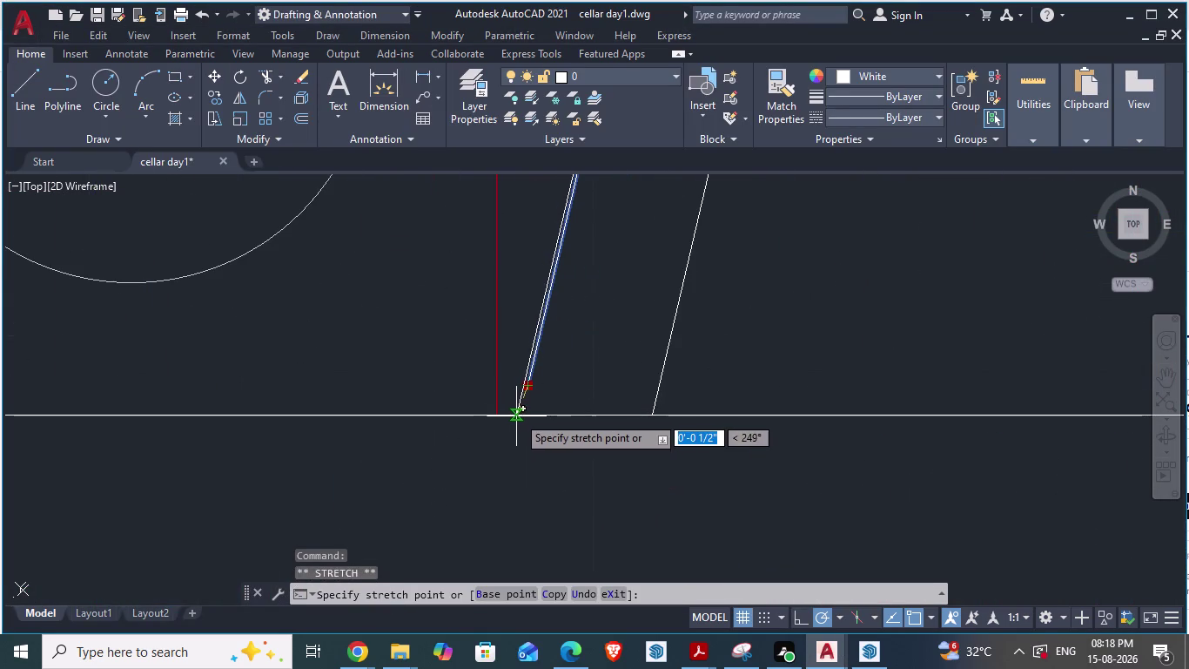
click(521, 415)
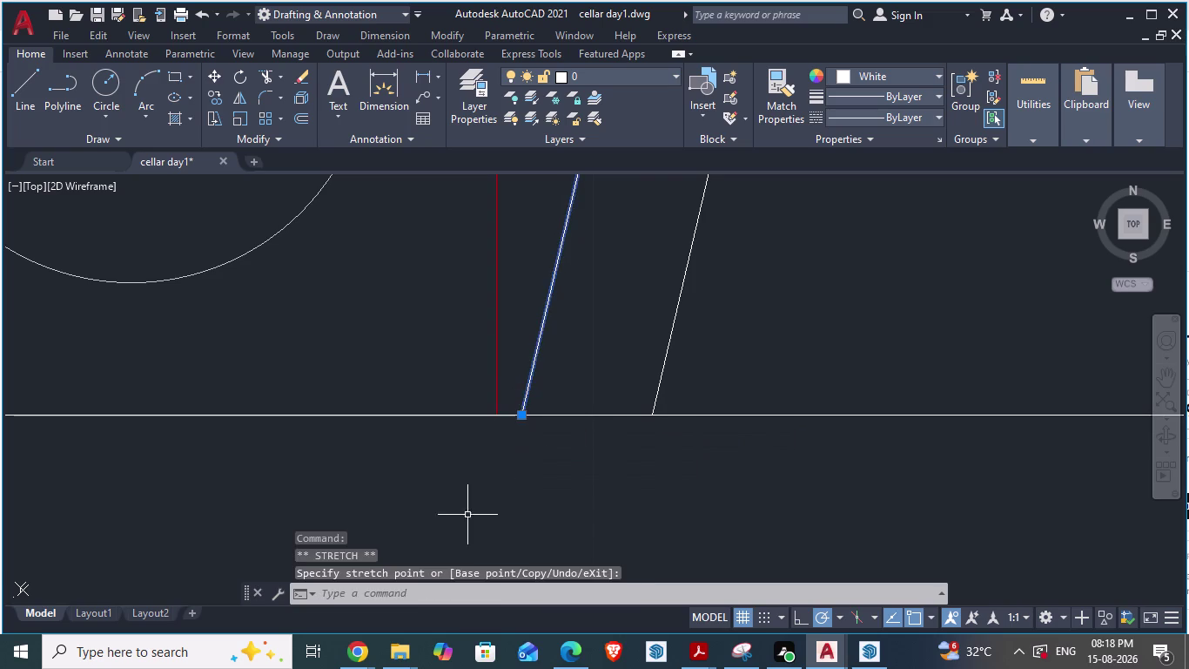
scroll(down, 3)
scroll(down, 3)
key(Escape)
scroll(up, 3)
scroll(down, 3)
scroll(up, 3)
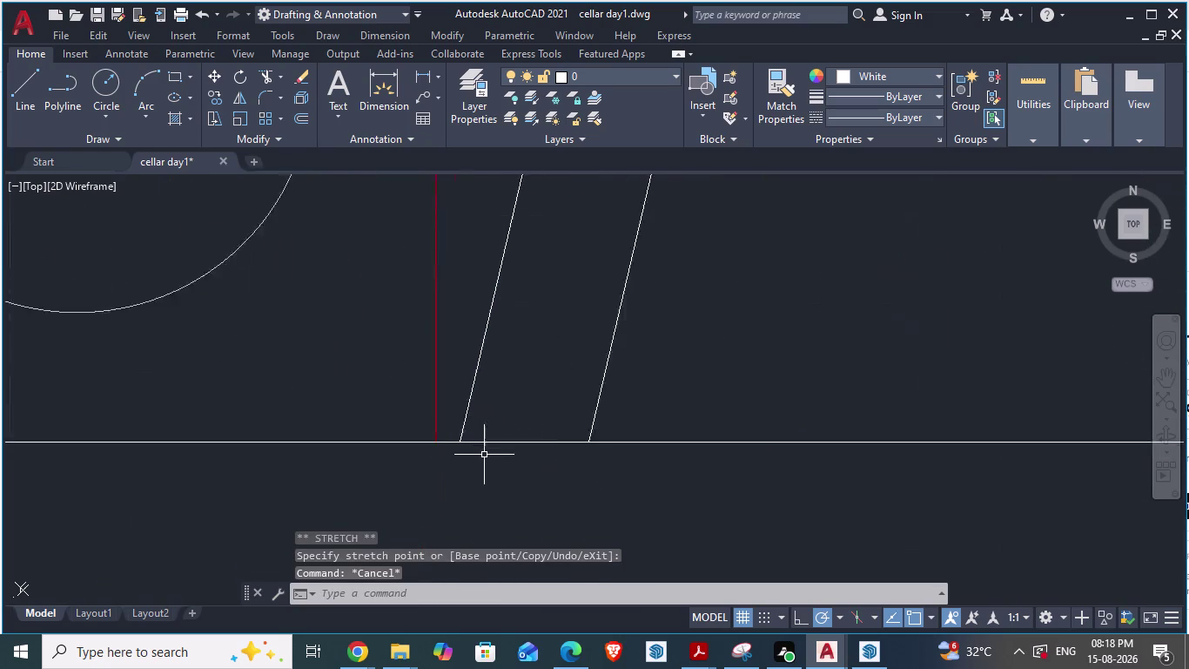
scroll(up, 3)
scroll(up, 3)
scroll(down, 3)
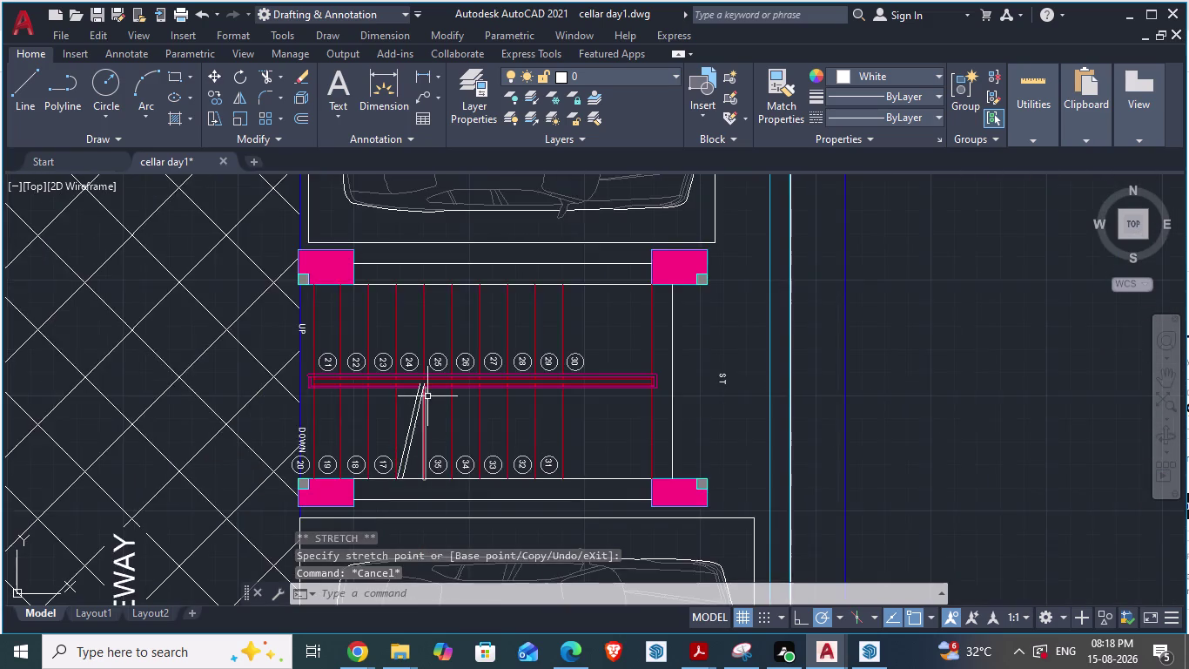
scroll(up, 3)
scroll(up, 3)
scroll(down, 3)
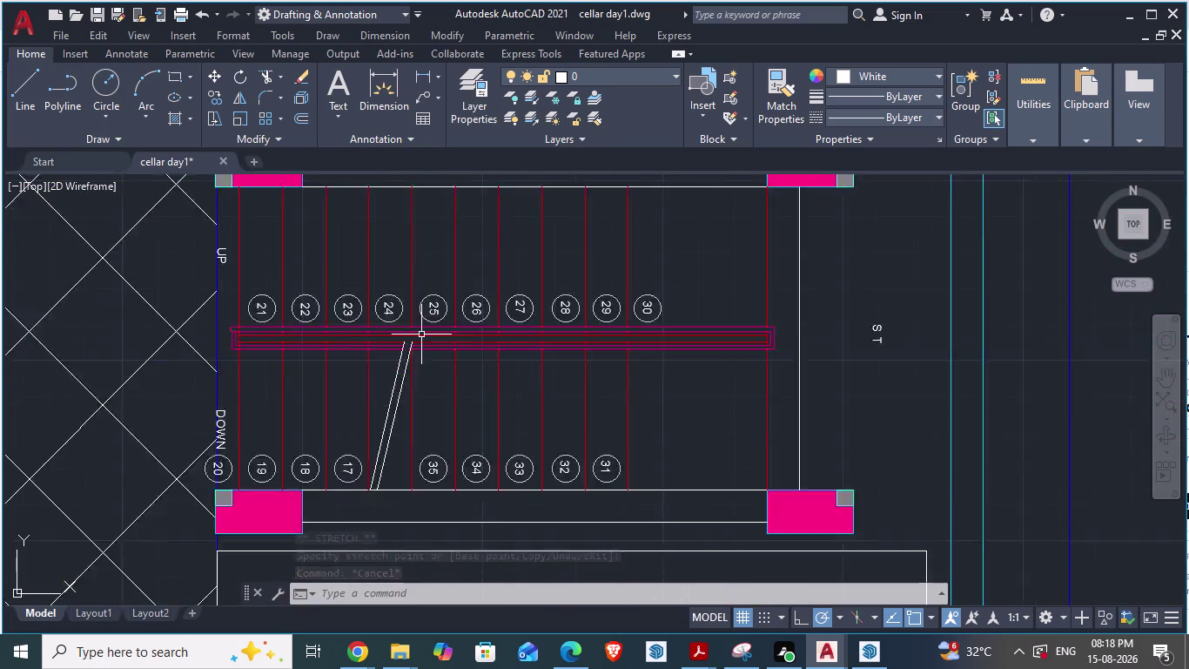
scroll(down, 3)
scroll(up, 3)
scroll(down, 3)
scroll(up, 3)
scroll(down, 3)
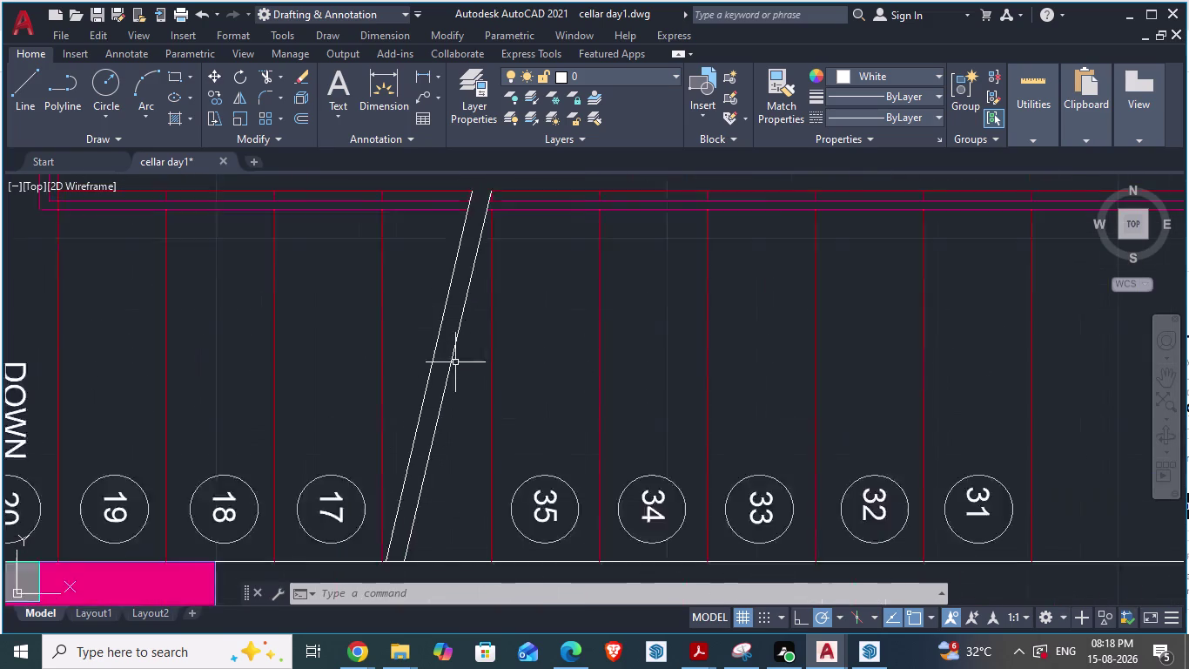
scroll(down, 3)
scroll(up, 3)
Draw a short cross segment bridging the left and right slanted diagonals.
click(446, 373)
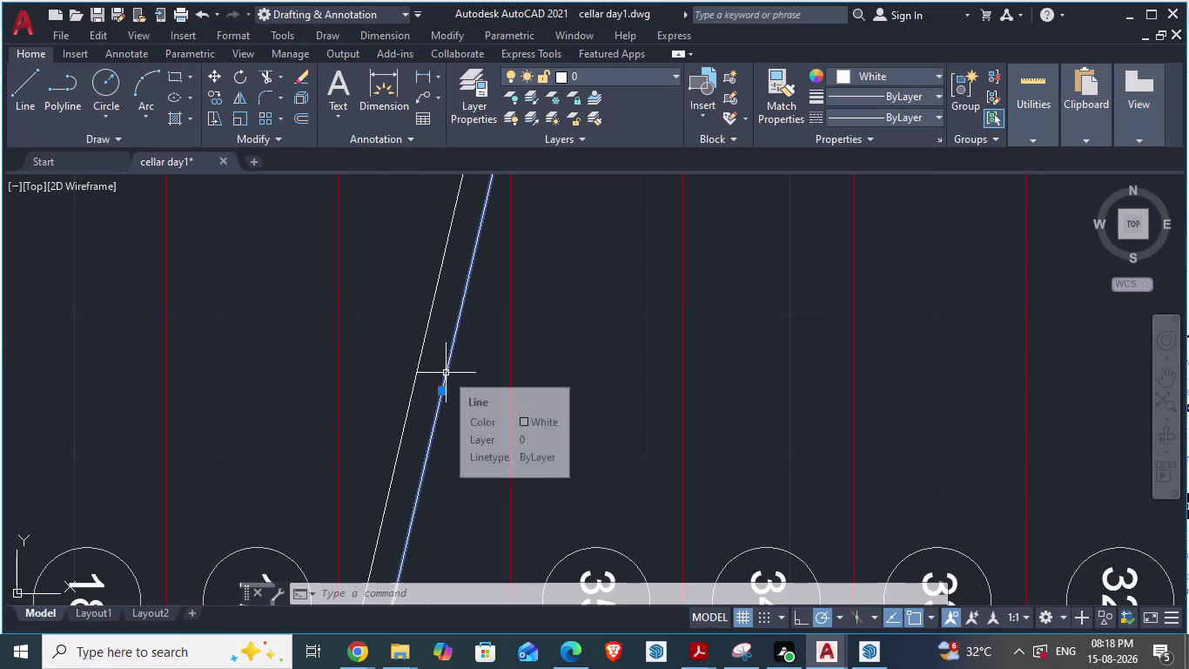
scroll(down, 3)
scroll(up, 3)
scroll(up, 3)
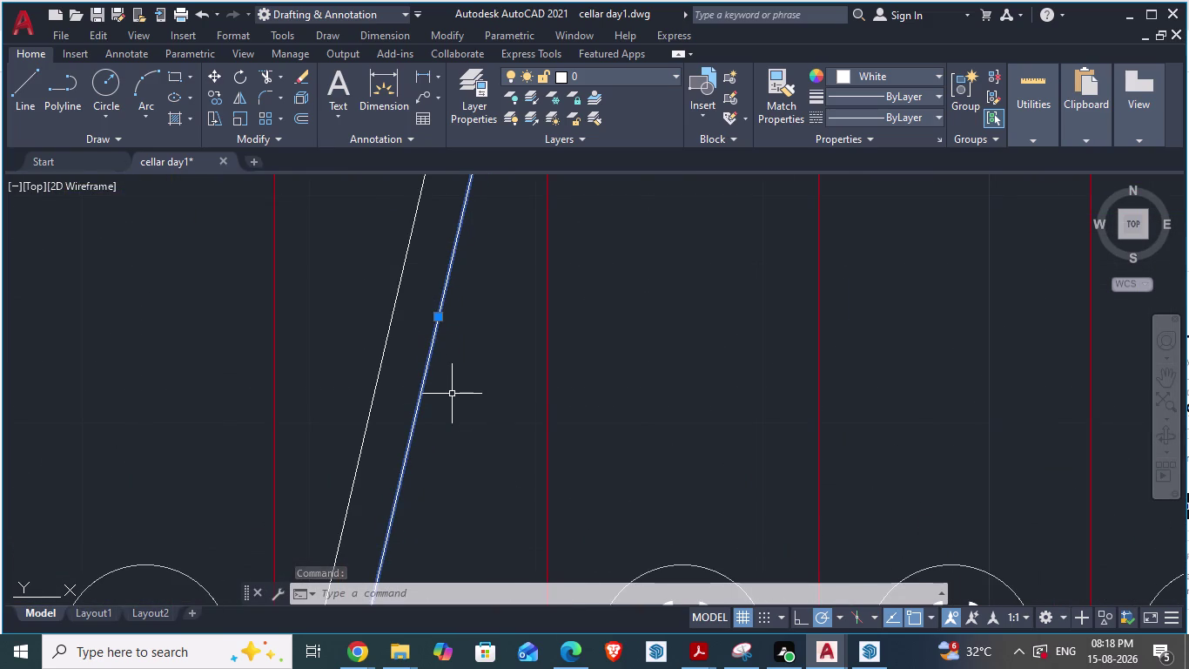
key(l)
key(Return)
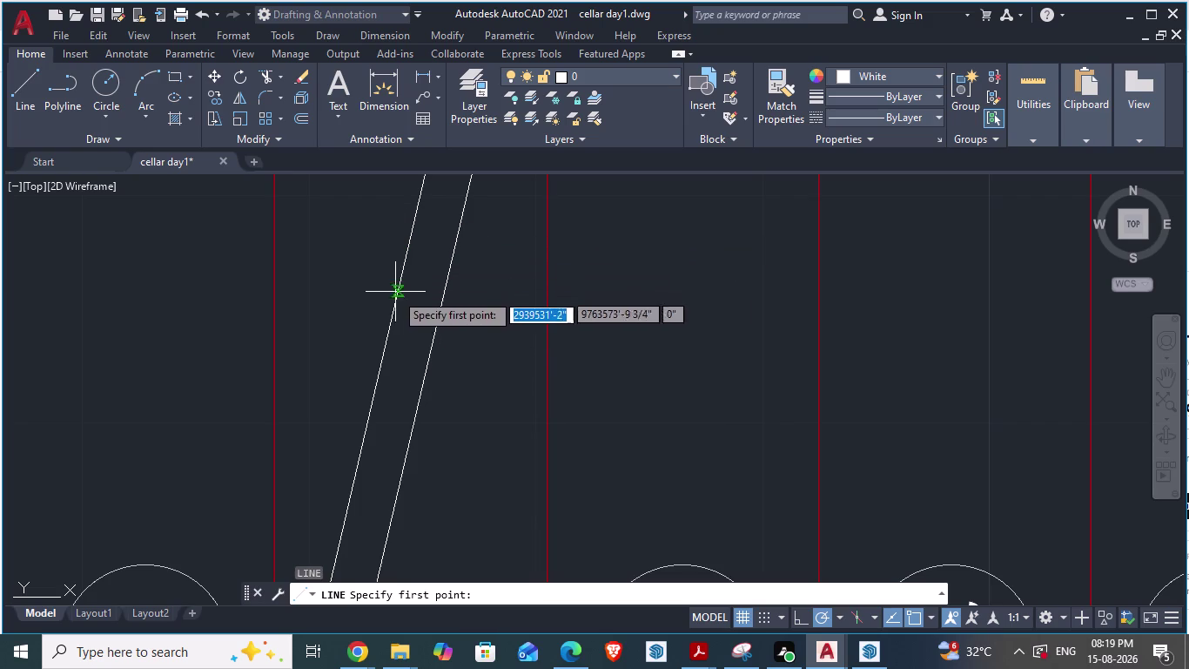
scroll(down, 3)
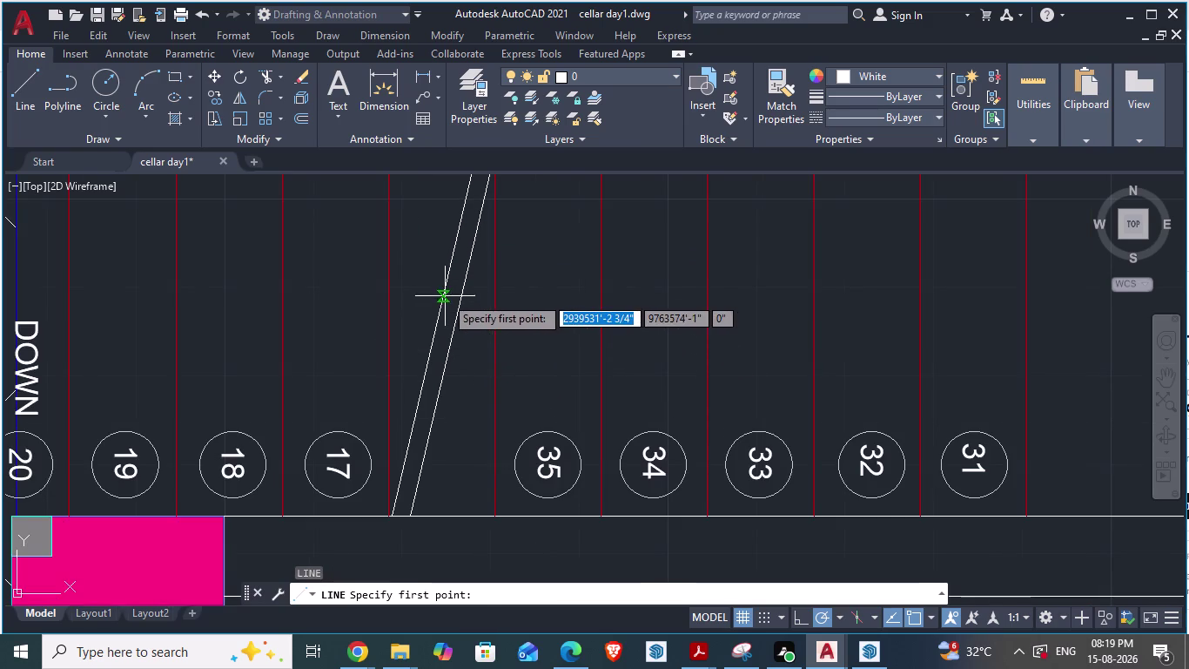
click(444, 296)
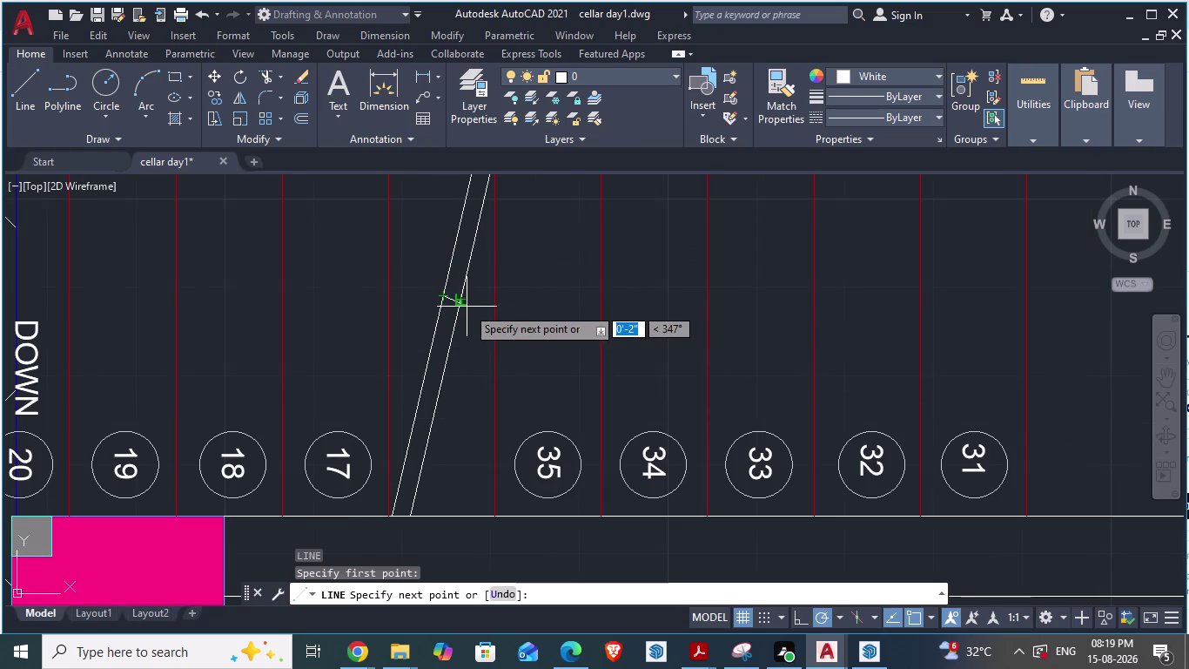
click(467, 307)
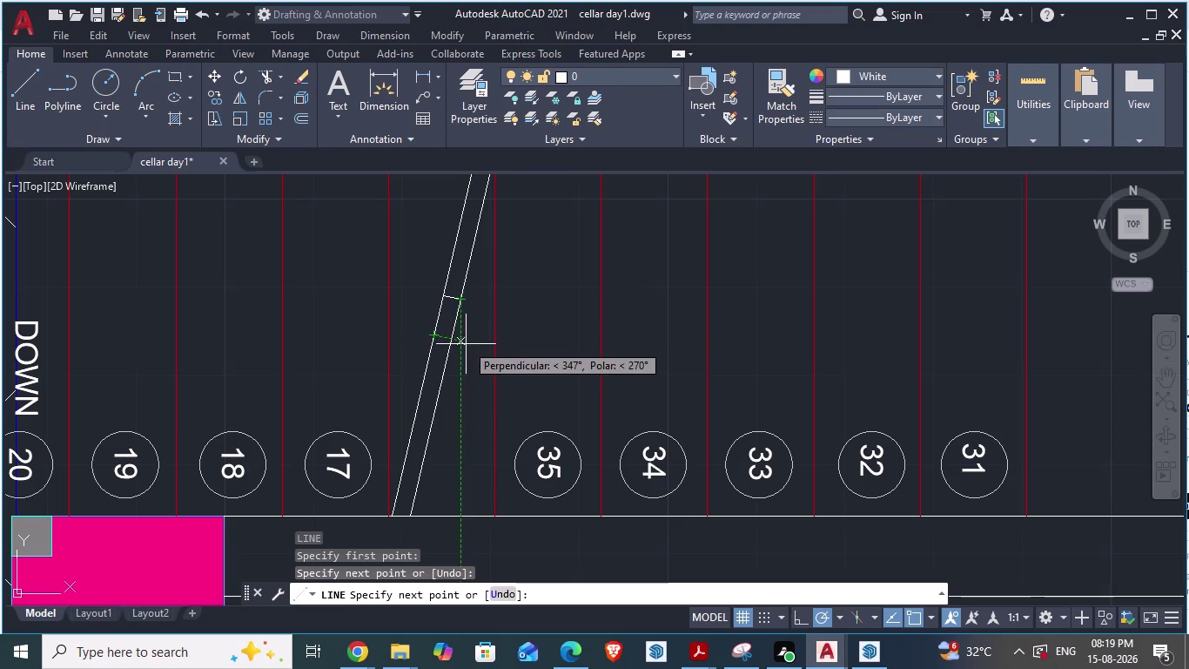
key(Escape)
scroll(up, 3)
key(l)
key(Return)
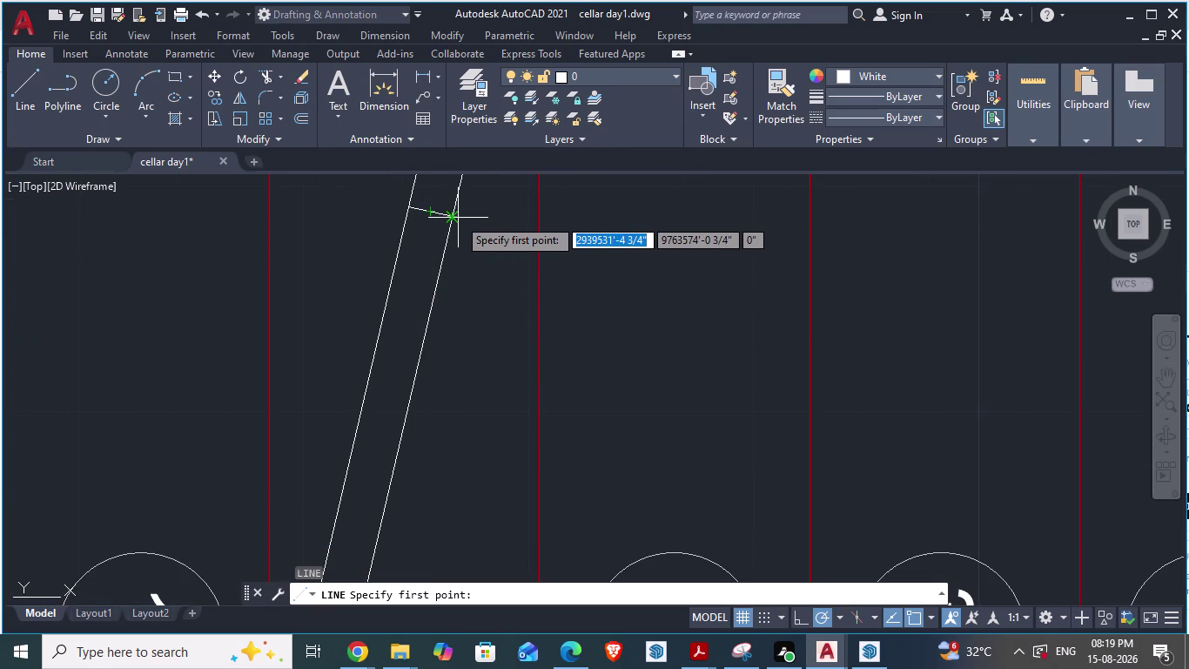
Offset the cross line 4" further down the slanted lines.
key(Escape)
scroll(down, 3)
scroll(up, 3)
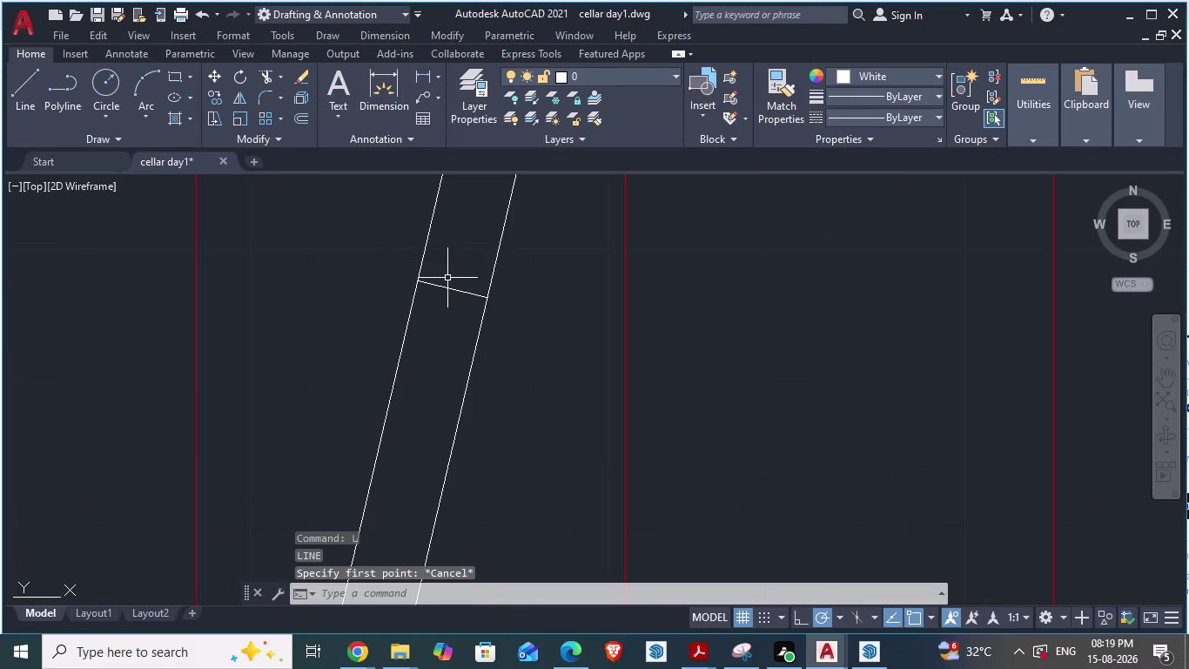
key(o)
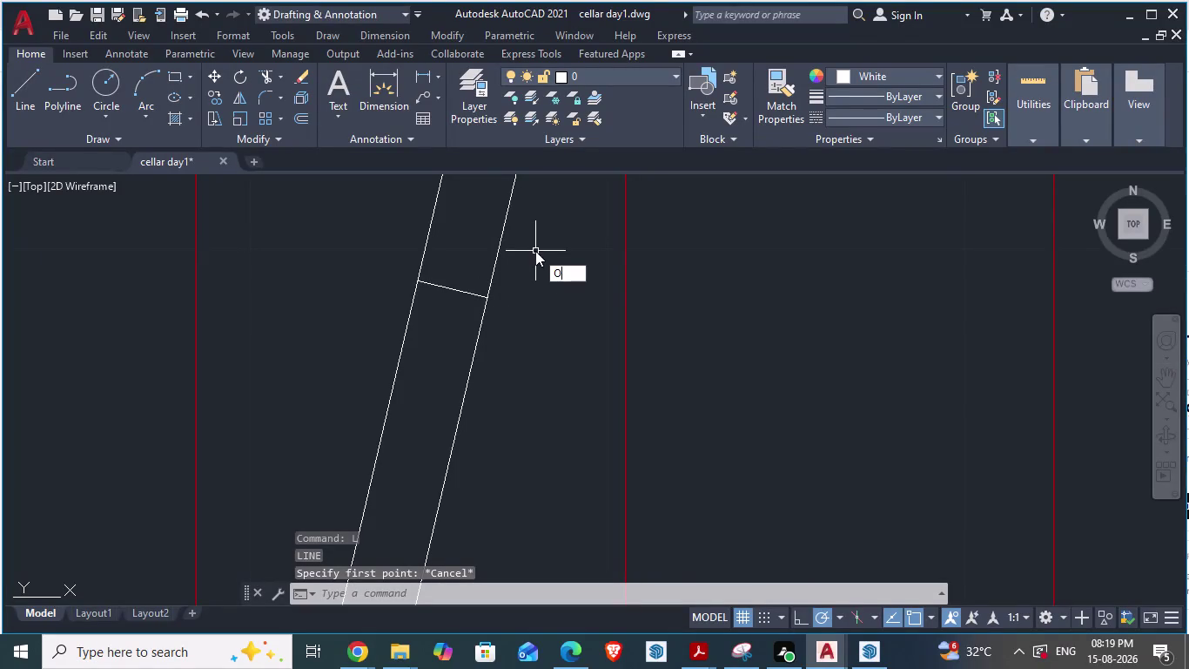
key(Return)
key(4)
key(shift+quotedbl)
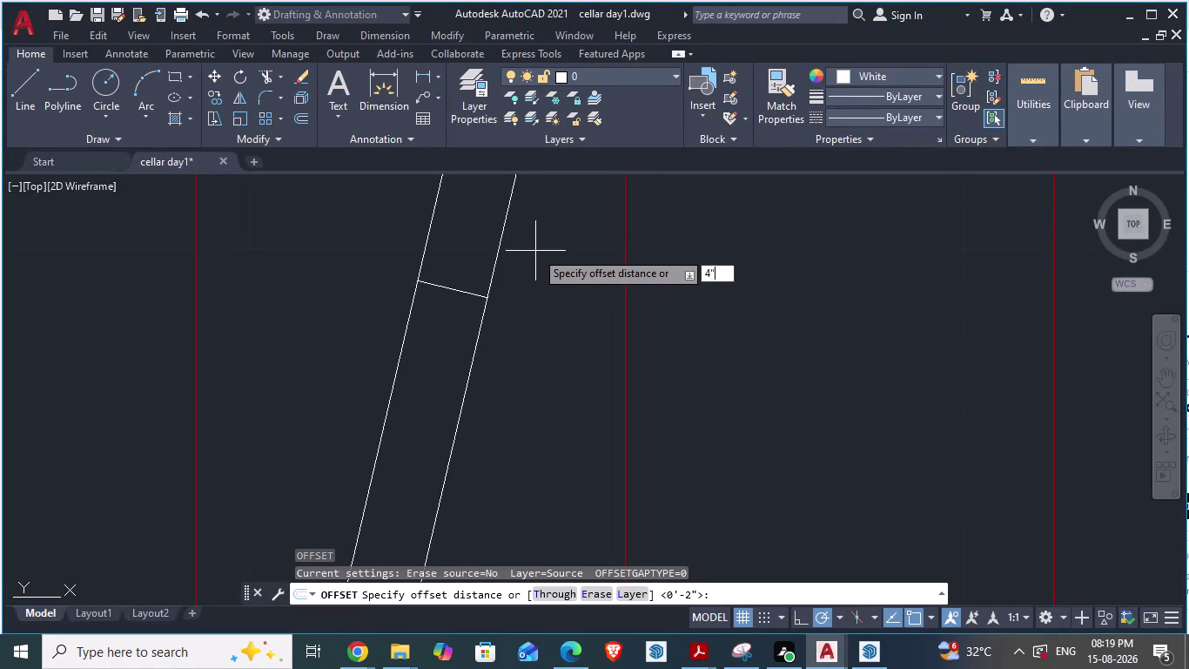
key(Return)
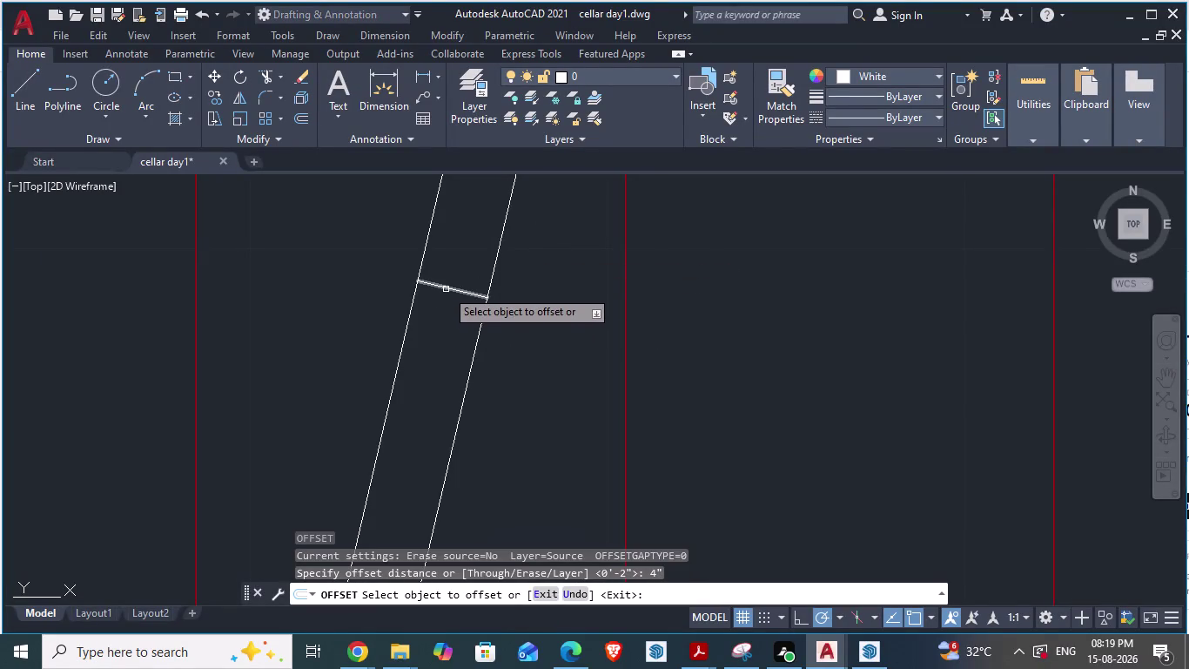
click(447, 288)
click(425, 351)
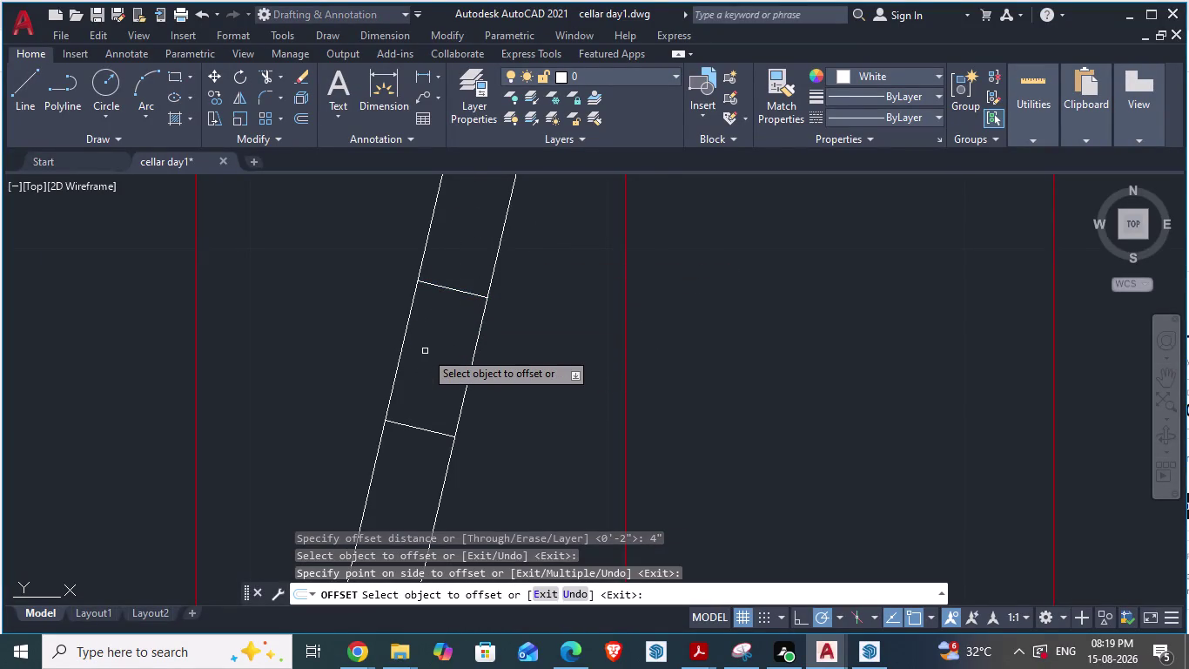
key(Escape)
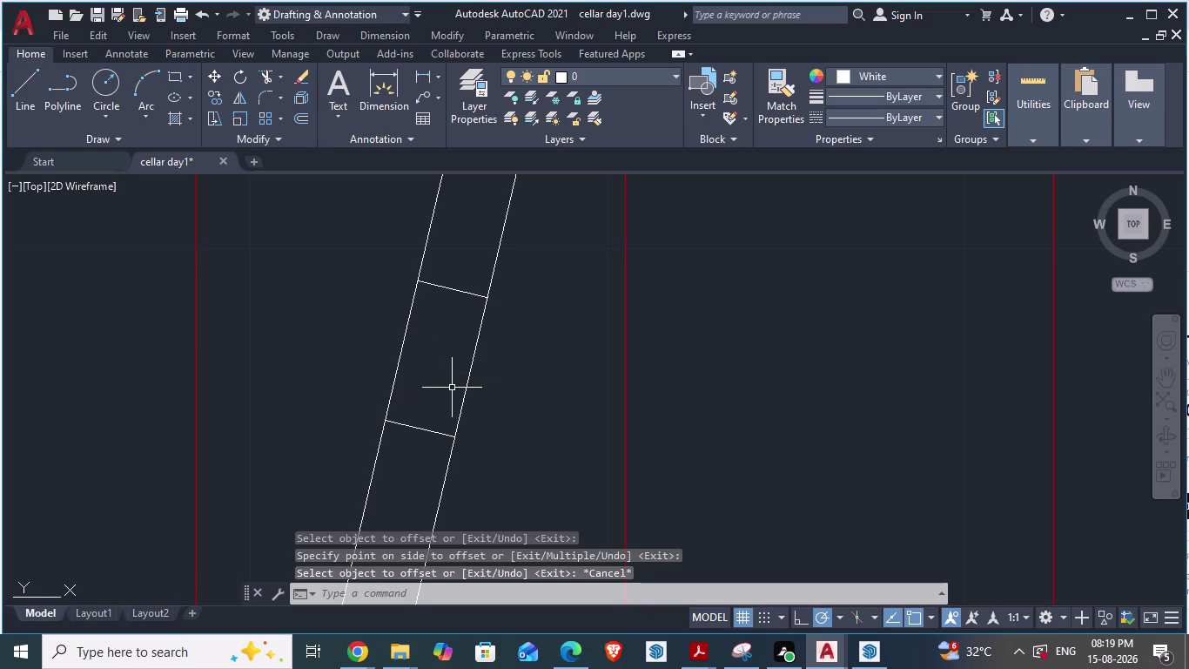
Trim the slanted lines and both cross lines to open the gap, then save.
text(TR)
key(Return)
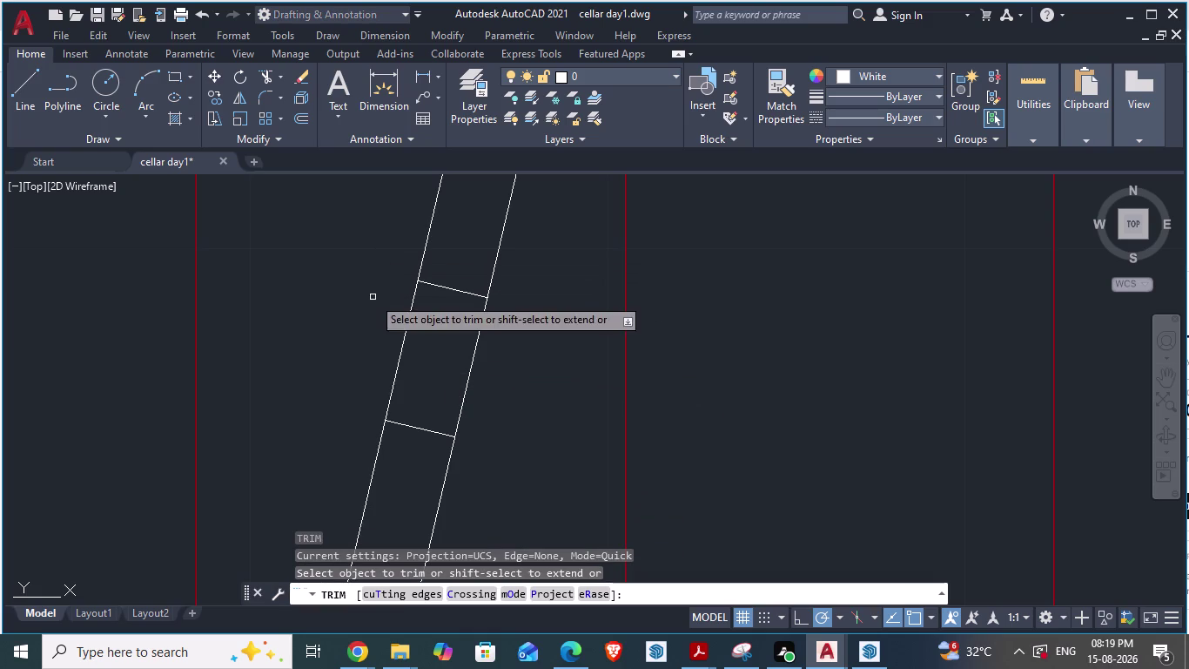
drag(383, 322, 443, 373)
drag(449, 373, 485, 383)
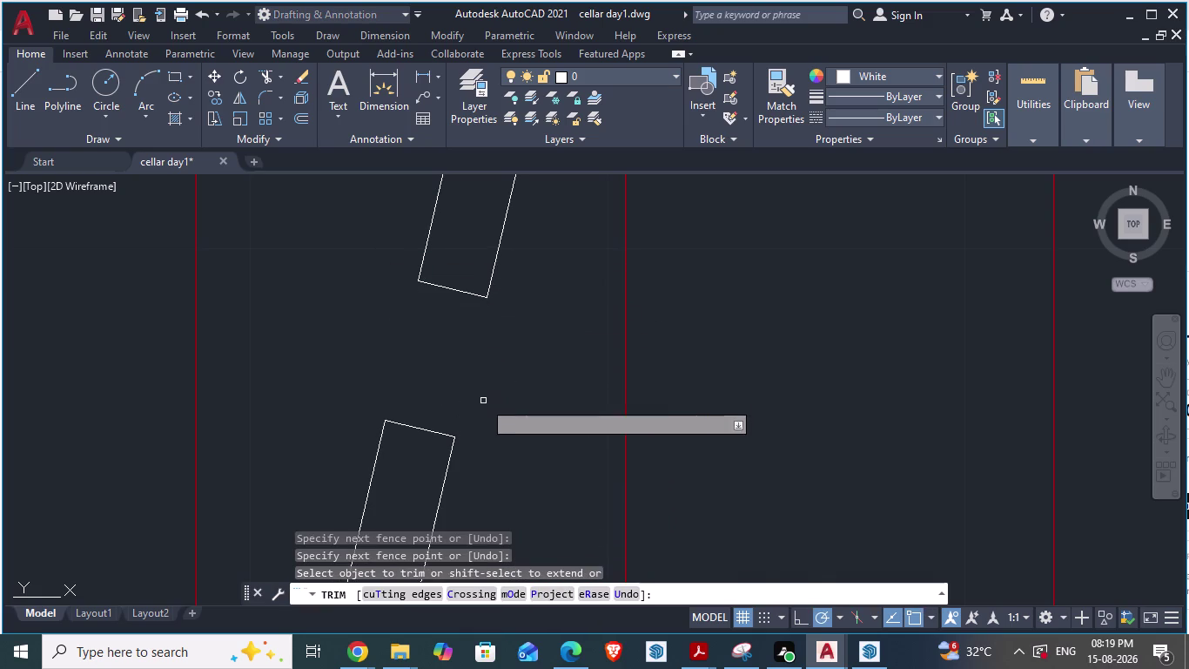
scroll(down, 3)
click(471, 356)
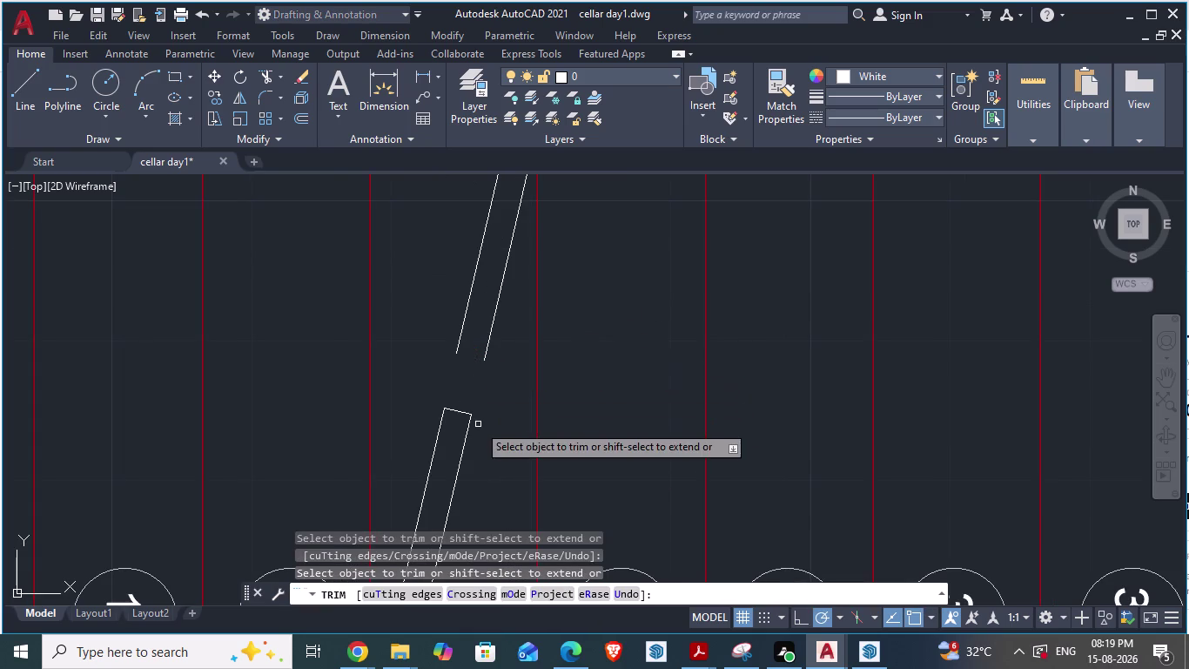
click(456, 410)
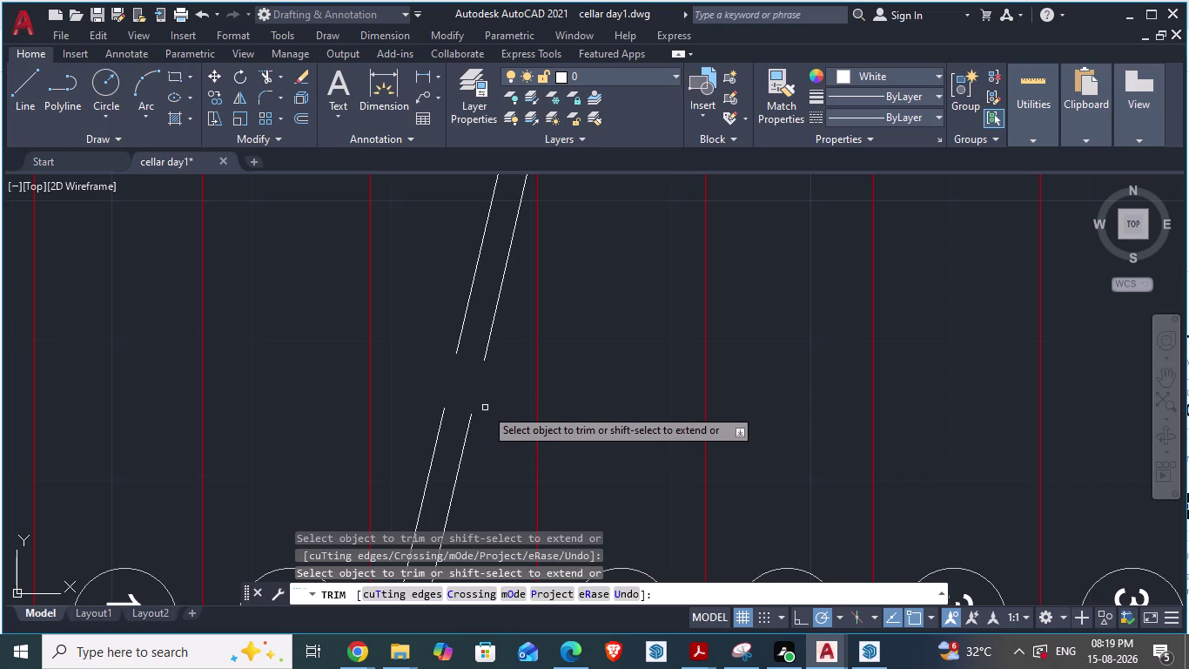
key(ctrl+s)
key(Escape)
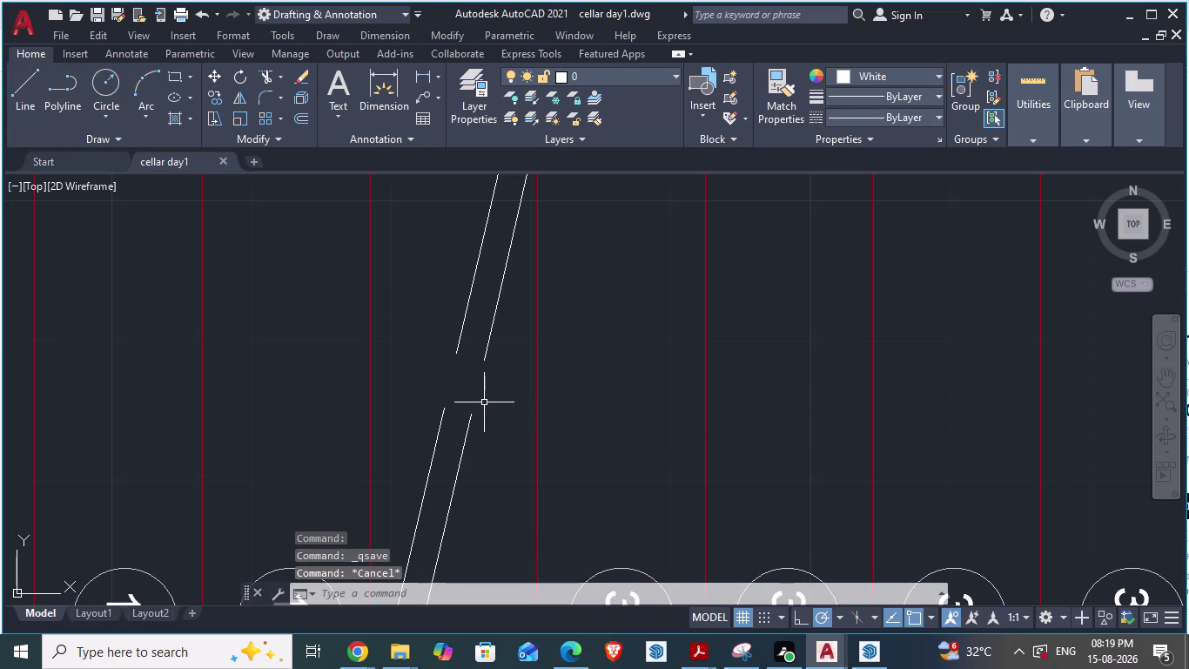
click(21, 100)
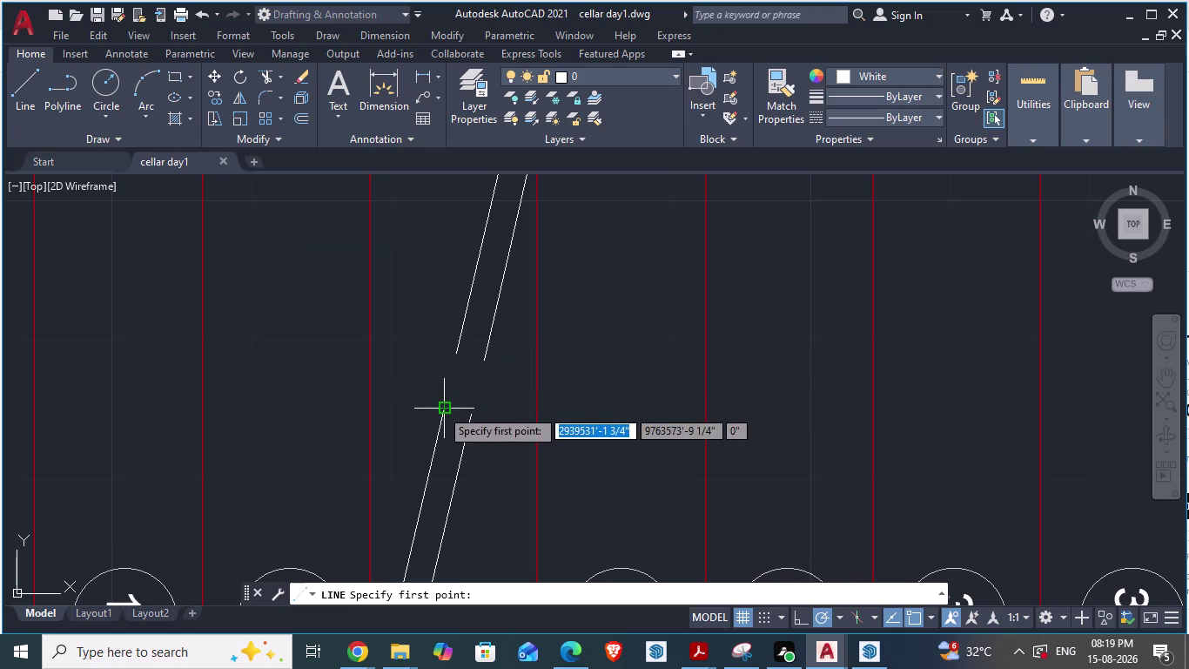
Check ARCH PLANS, then draw a three-segment zigzag joining the left slanted line's ends.
key(alt+Tab)
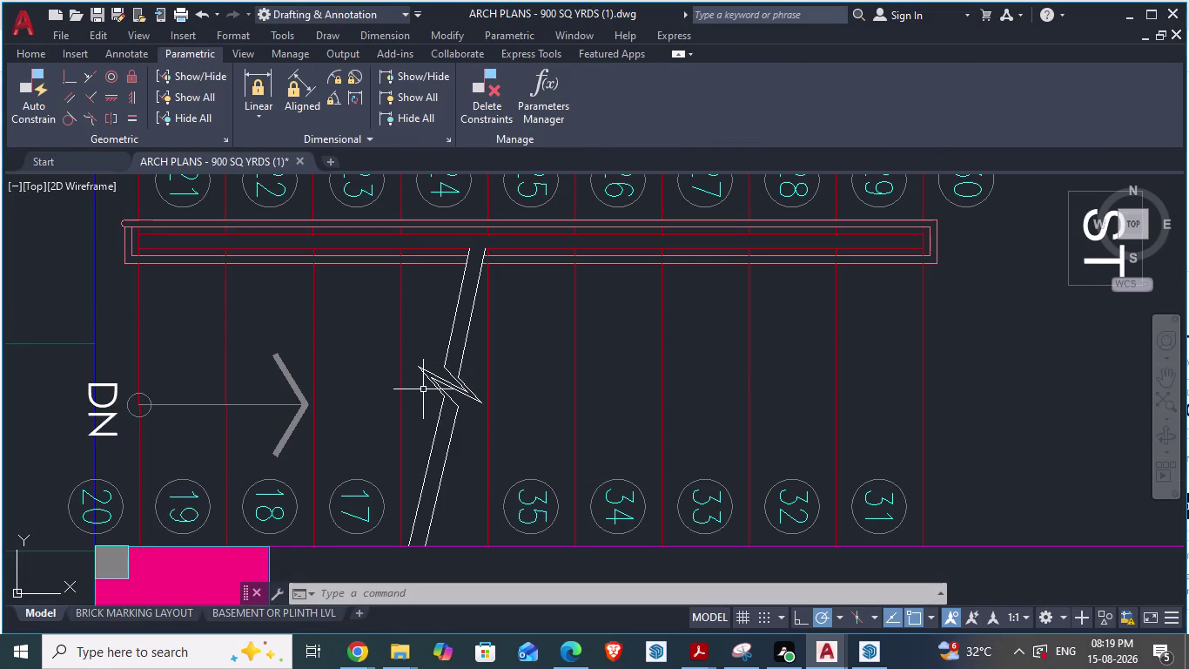
key(alt+Tab)
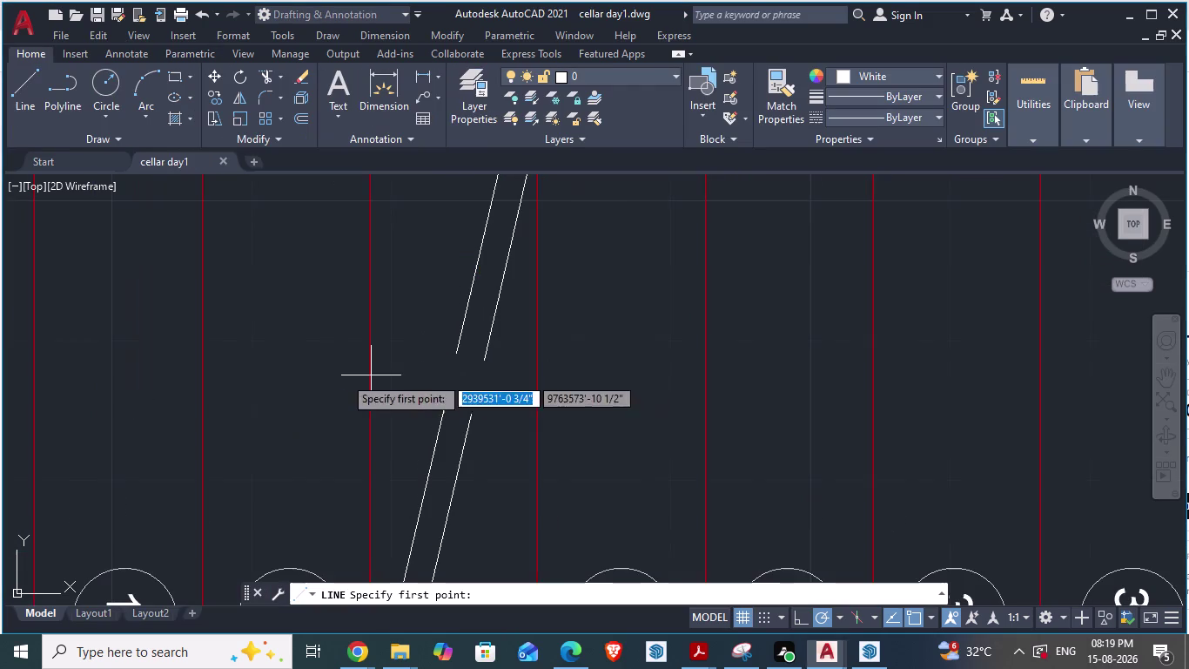
click(443, 410)
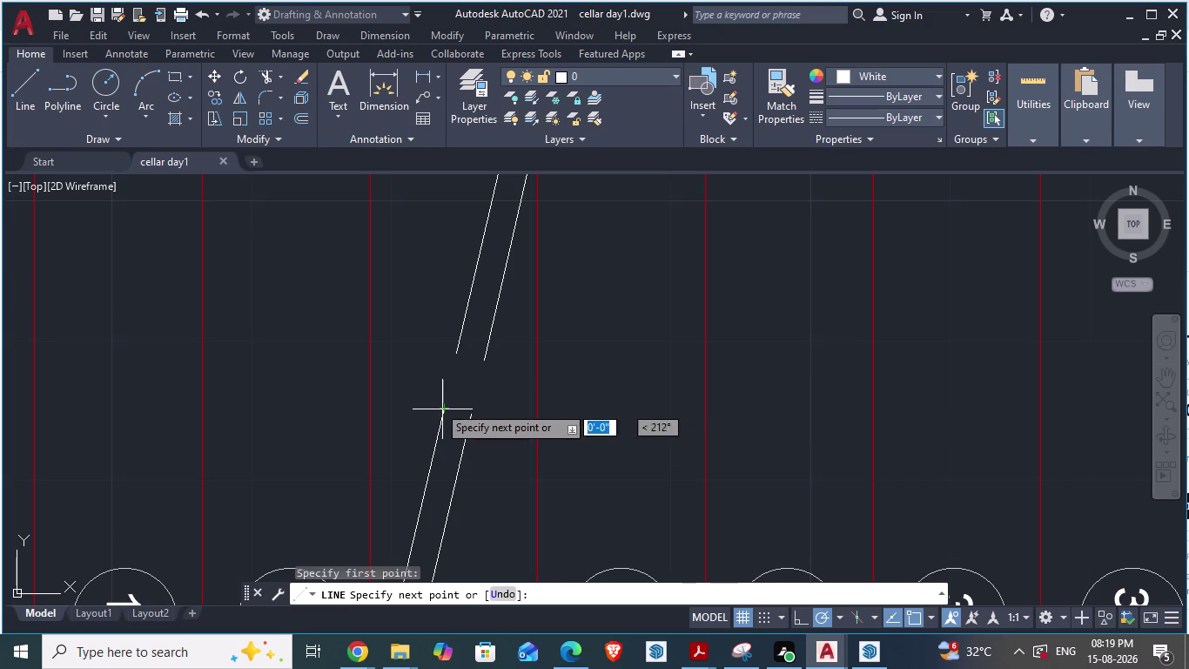
click(403, 377)
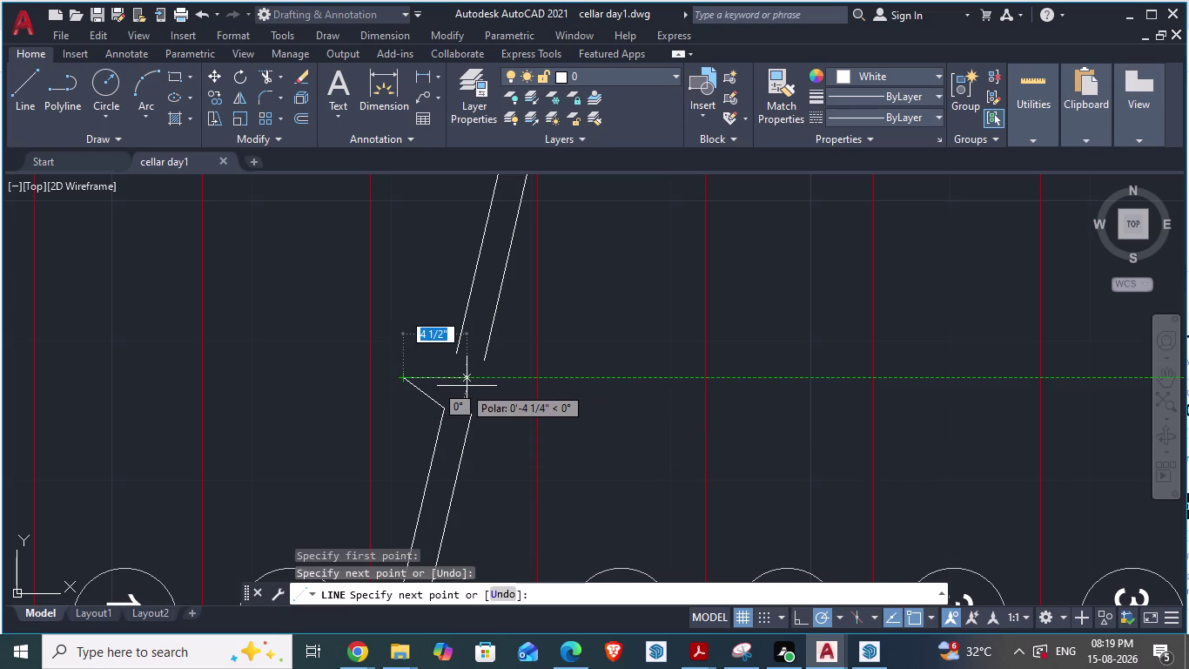
click(474, 387)
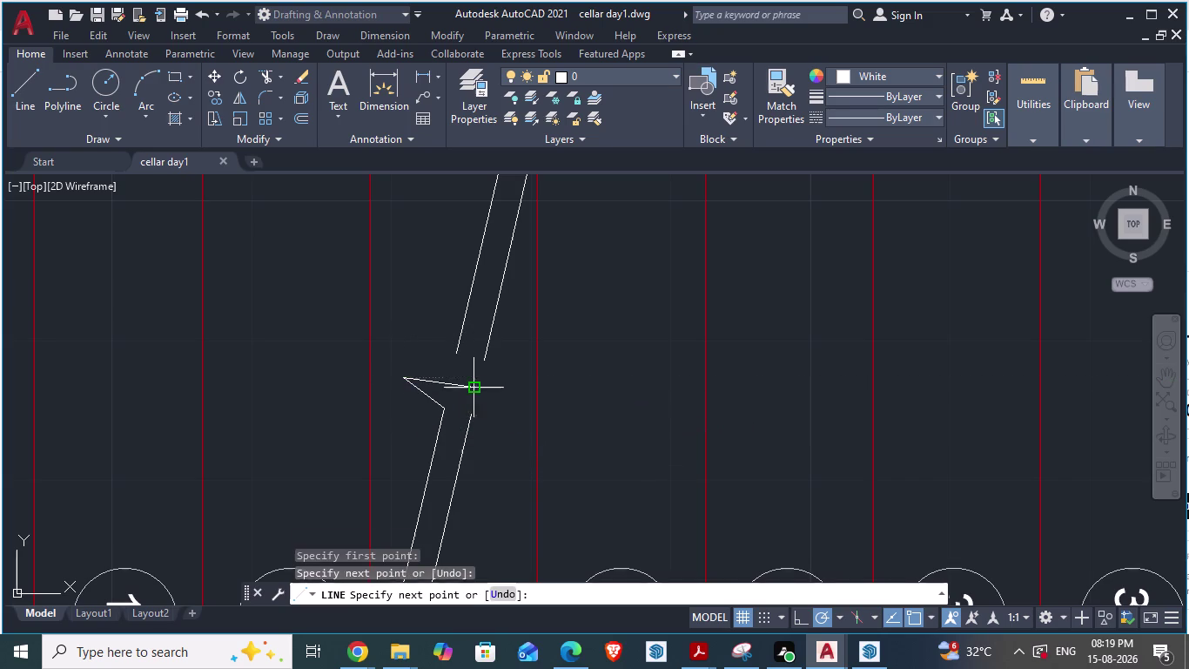
click(453, 354)
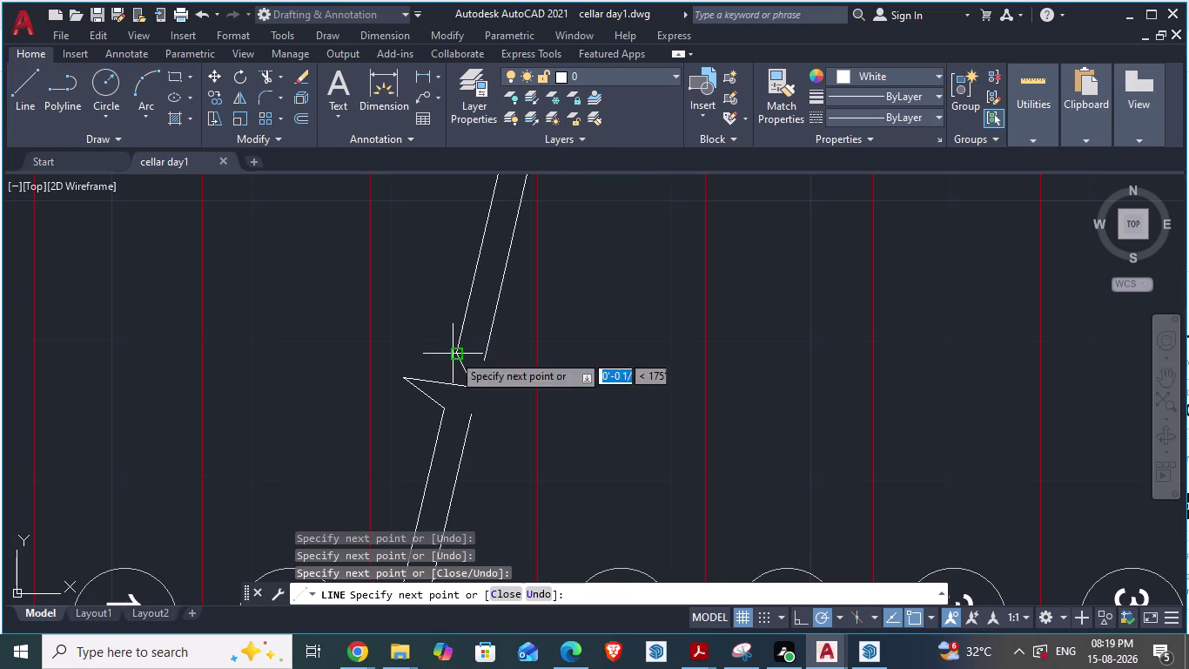
key(Escape)
scroll(up, 3)
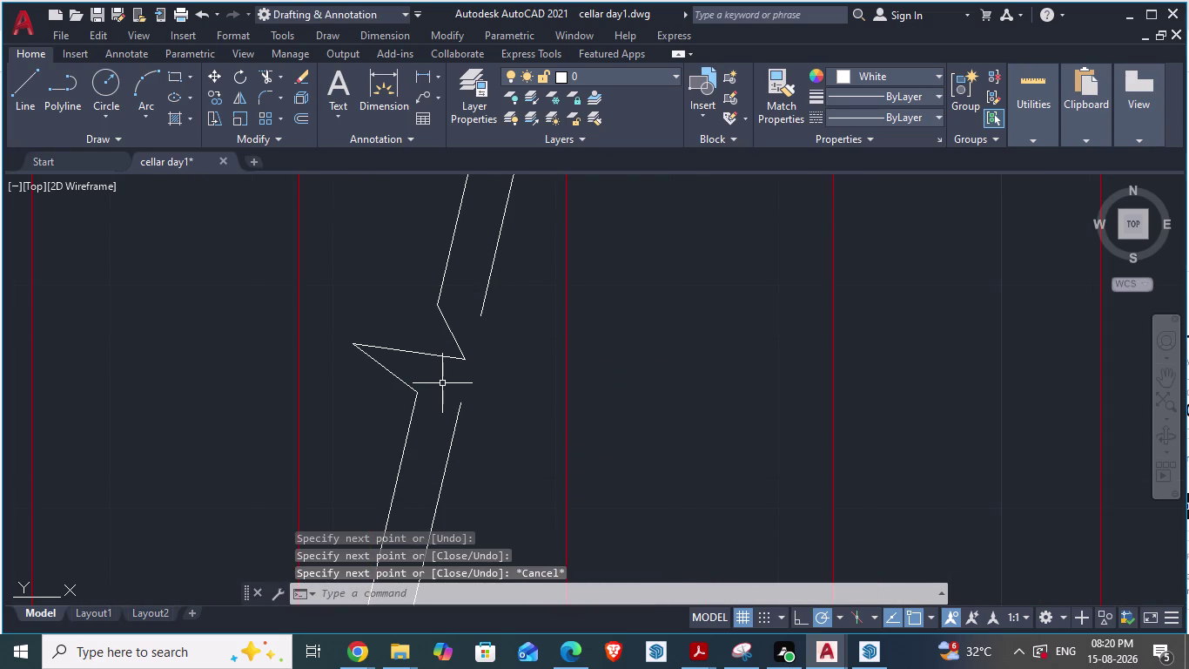
Draw a four-segment zigzag between the right slanted line's ends, parallel to the first.
key(l)
key(Return)
scroll(up, 3)
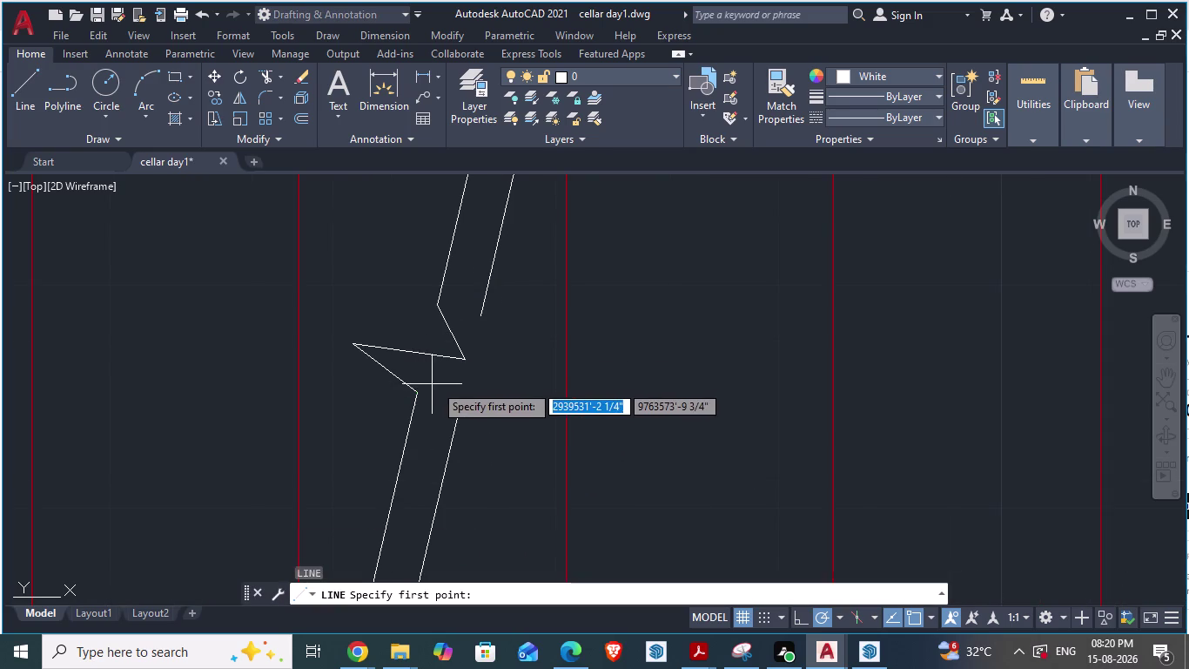
scroll(up, 3)
scroll(down, 3)
scroll(up, 3)
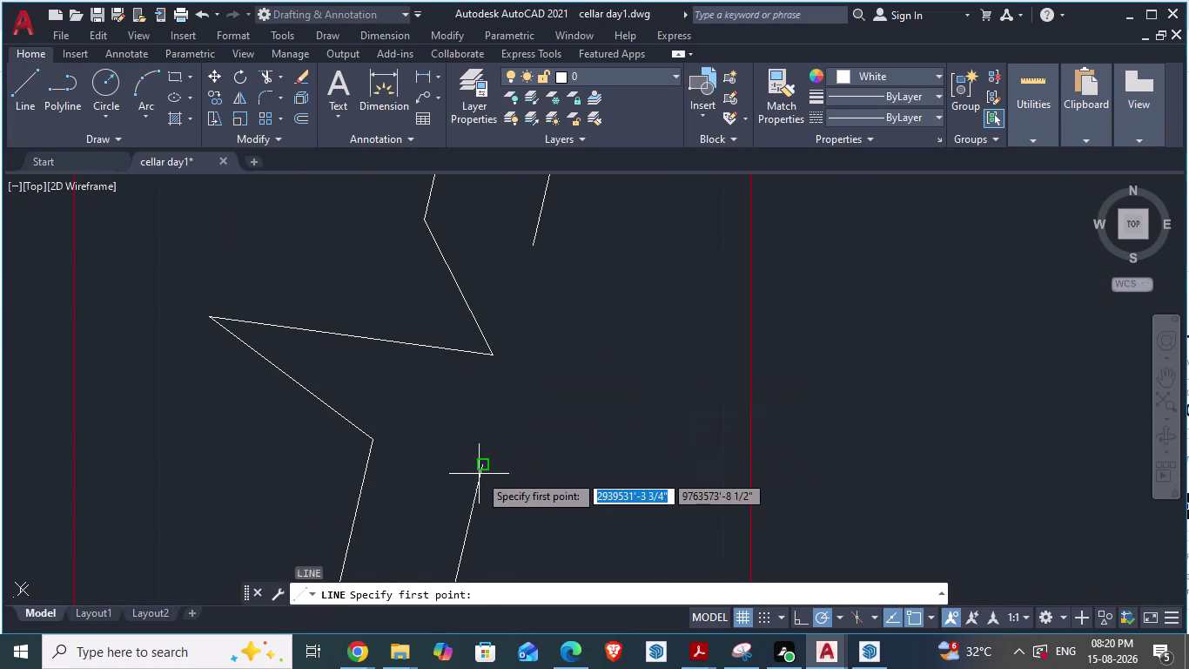
click(482, 469)
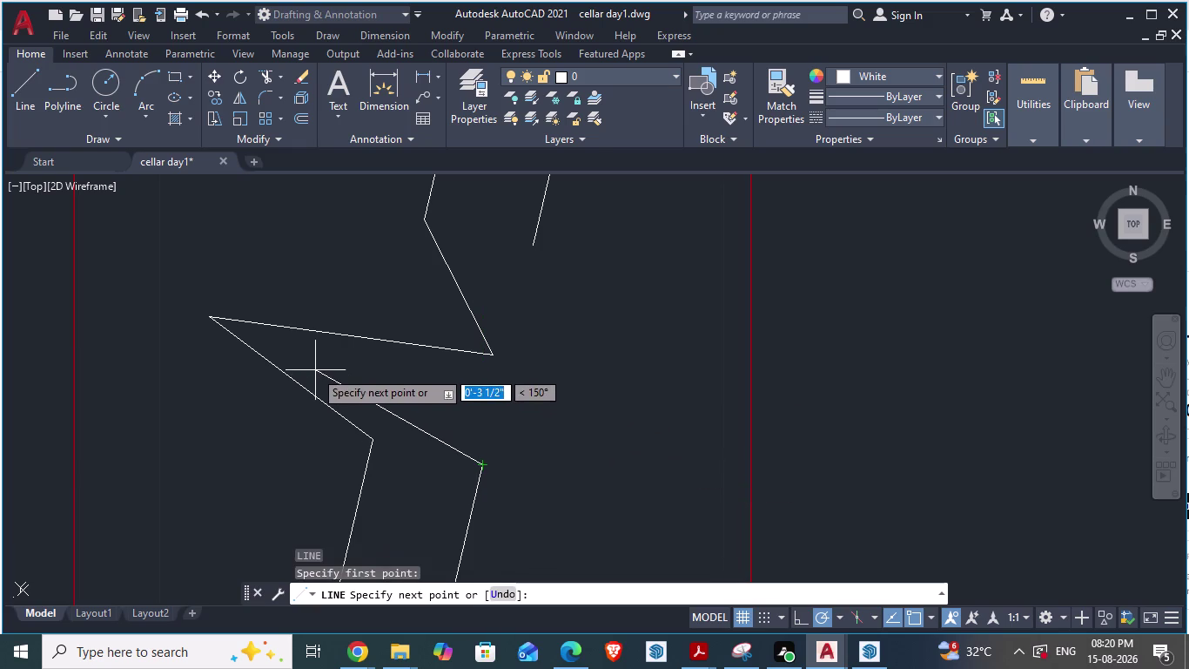
click(303, 359)
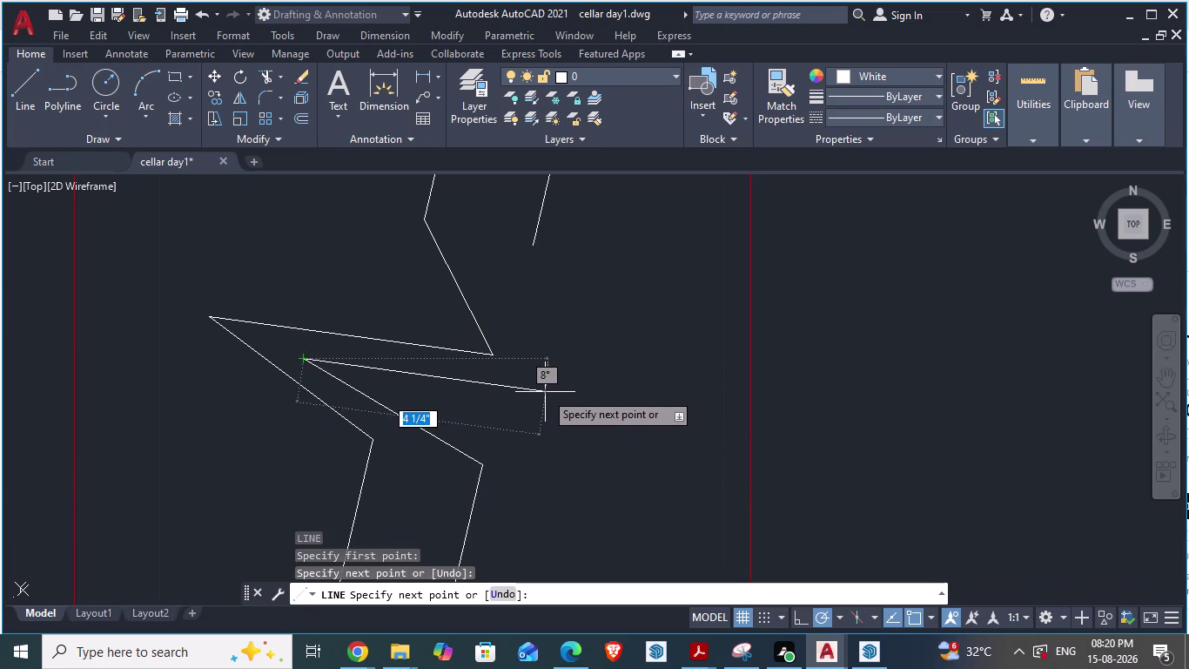
click(545, 388)
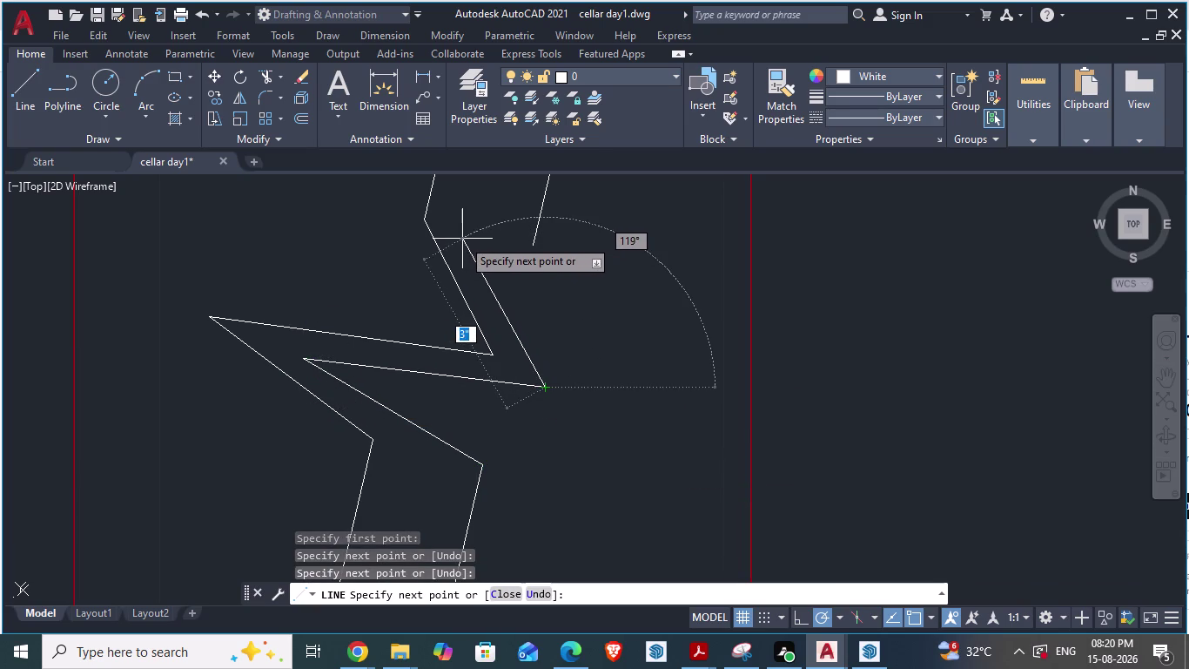
click(459, 232)
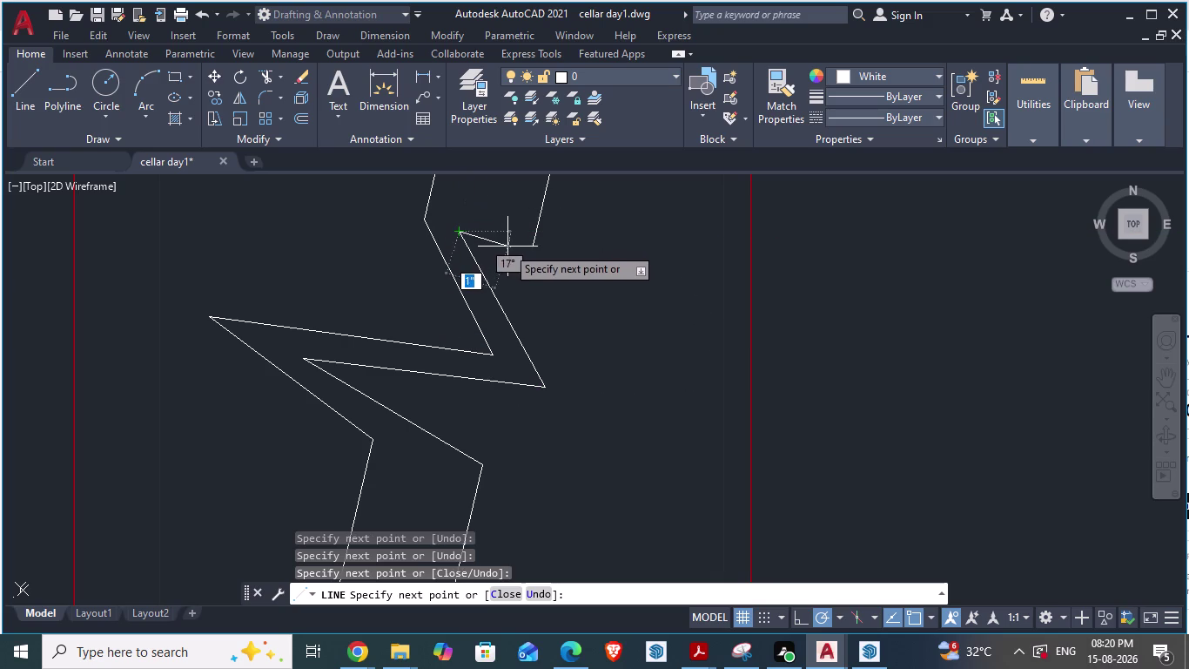
click(532, 246)
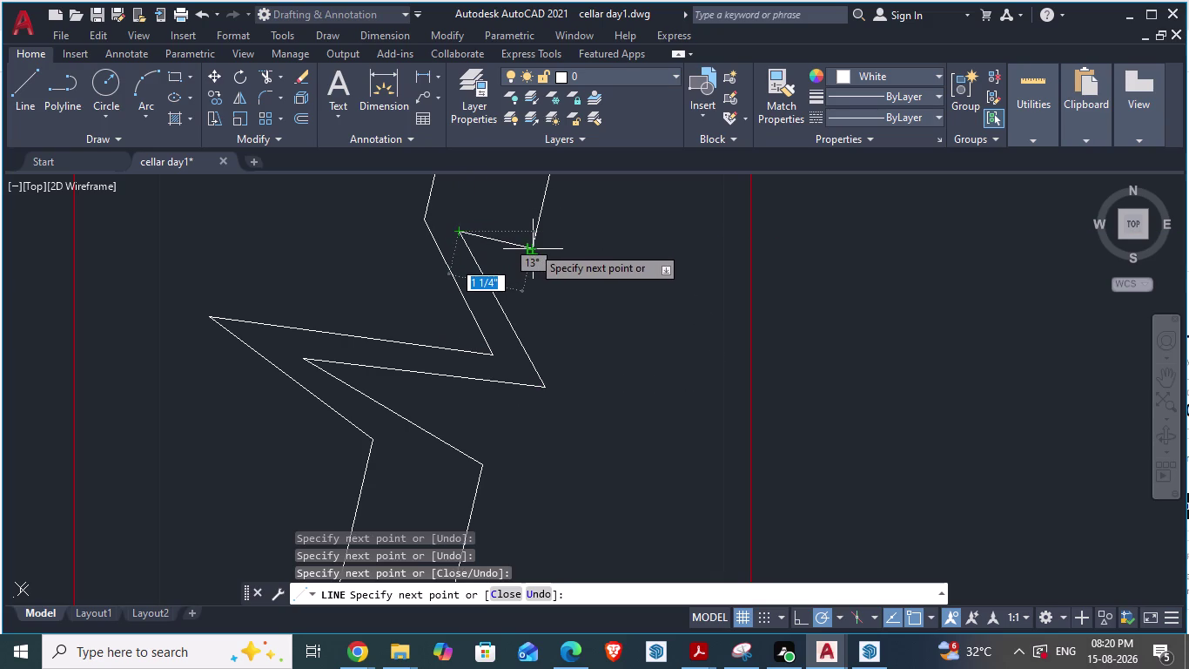
key(Escape)
scroll(down, 3)
scroll(down, 3)
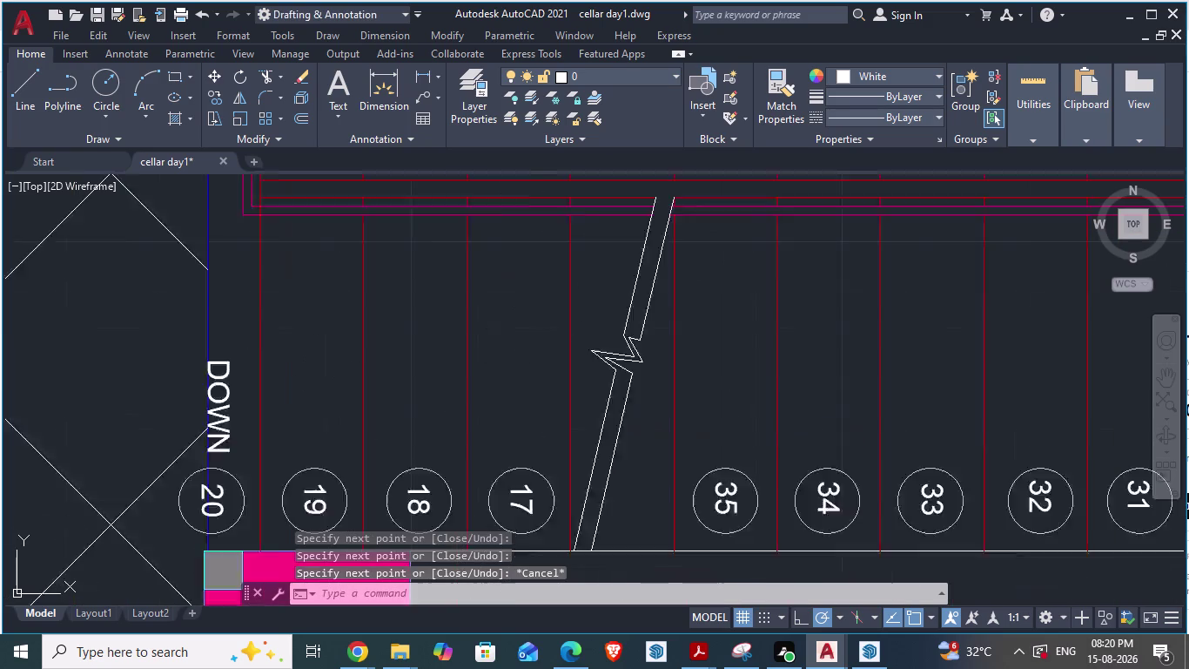
scroll(down, 3)
scroll(up, 3)
scroll(down, 3)
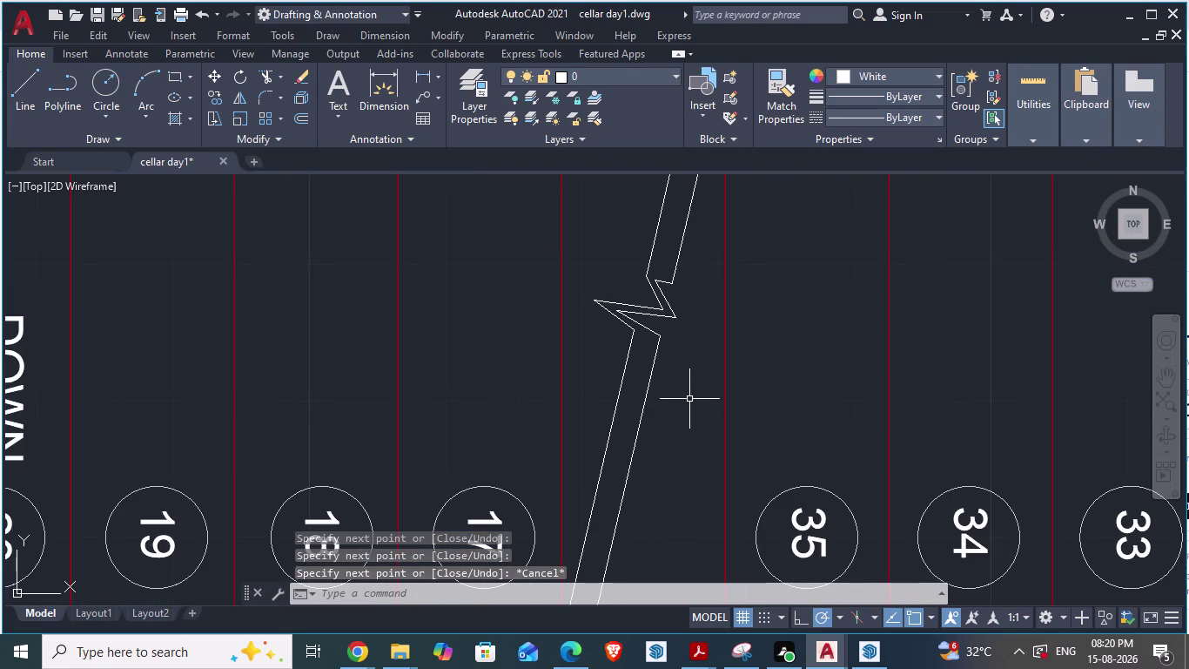
scroll(up, 3)
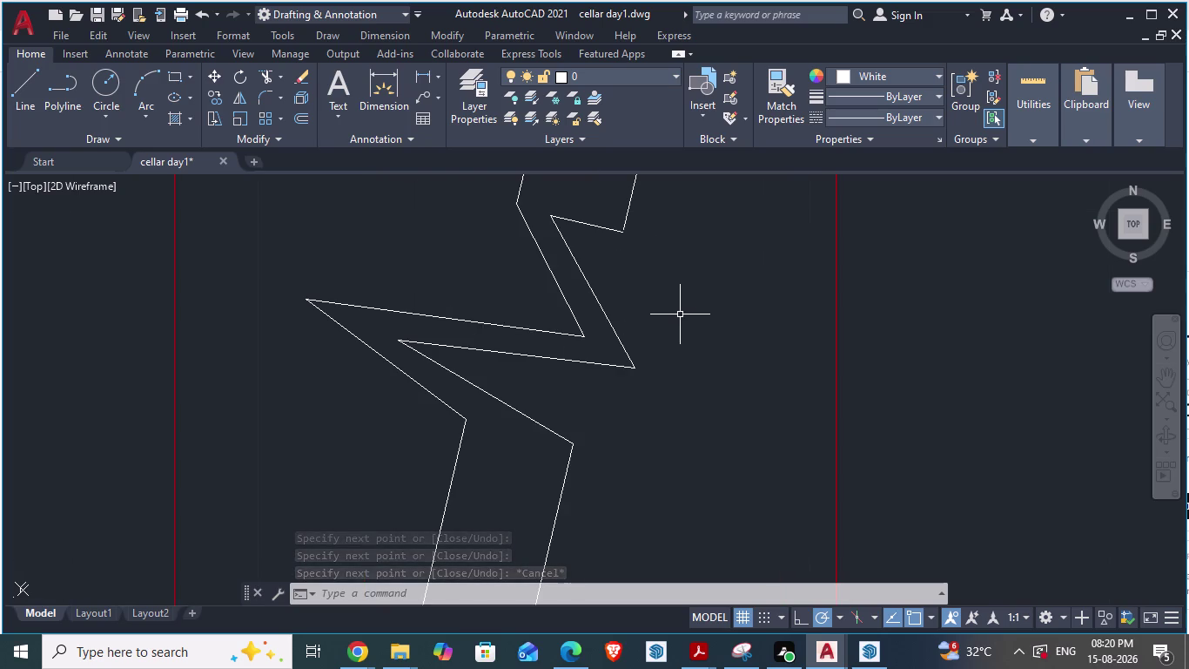
Delete the four old zigzag segments of the stair break symbol.
key(ctrl+c)
key(ctrl+c)
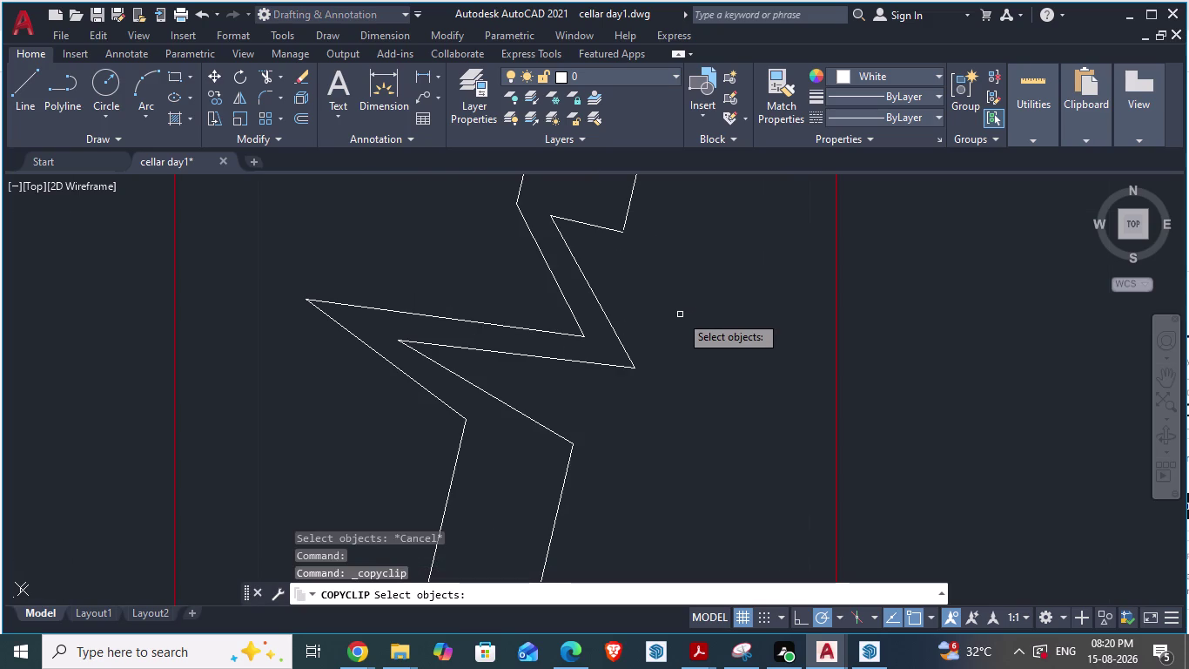
key(ctrl+c)
key(ctrl+c)
key(ctrl+c)
key(ctrl+c)
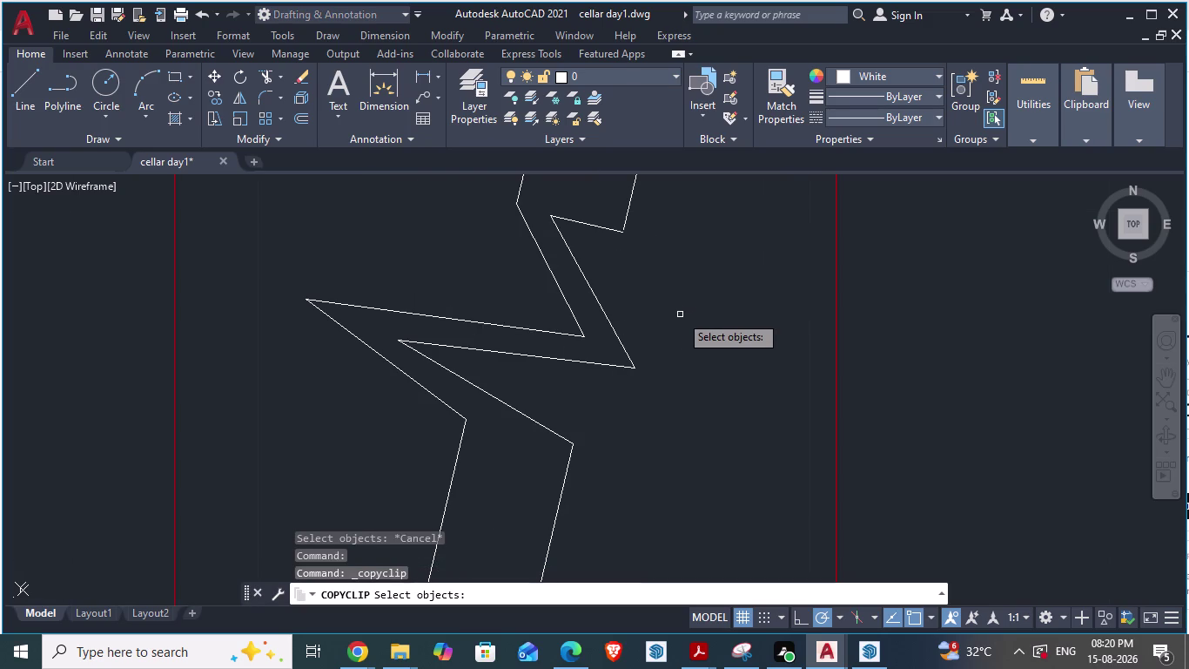
key(Escape)
click(610, 336)
click(614, 332)
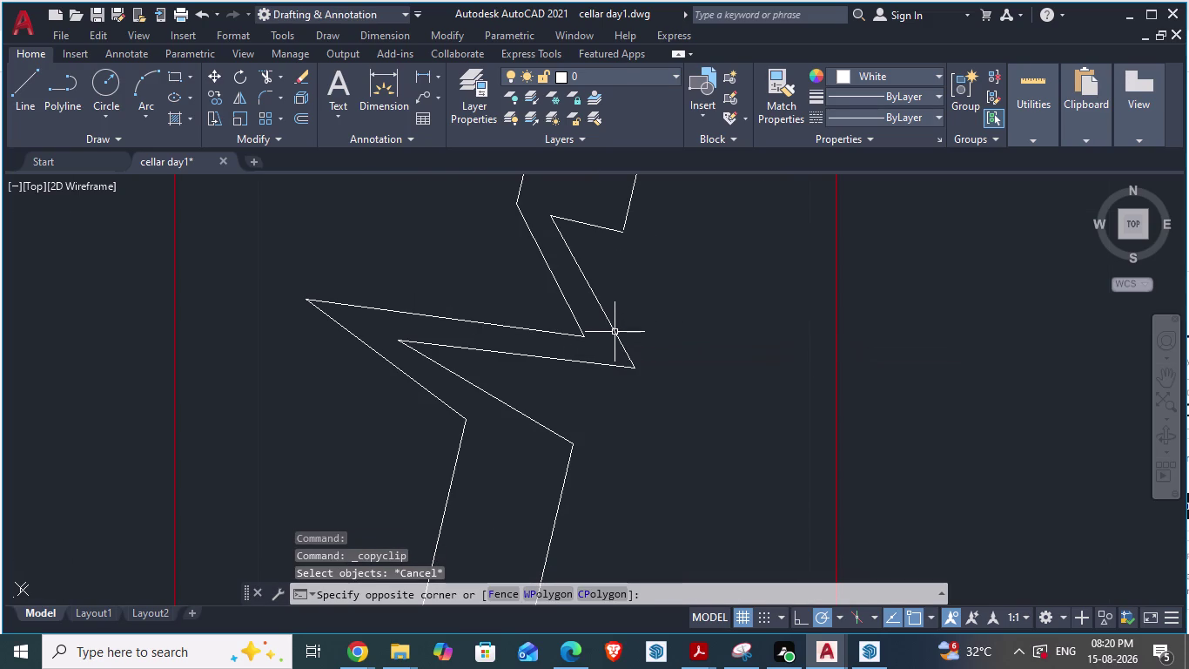
click(606, 313)
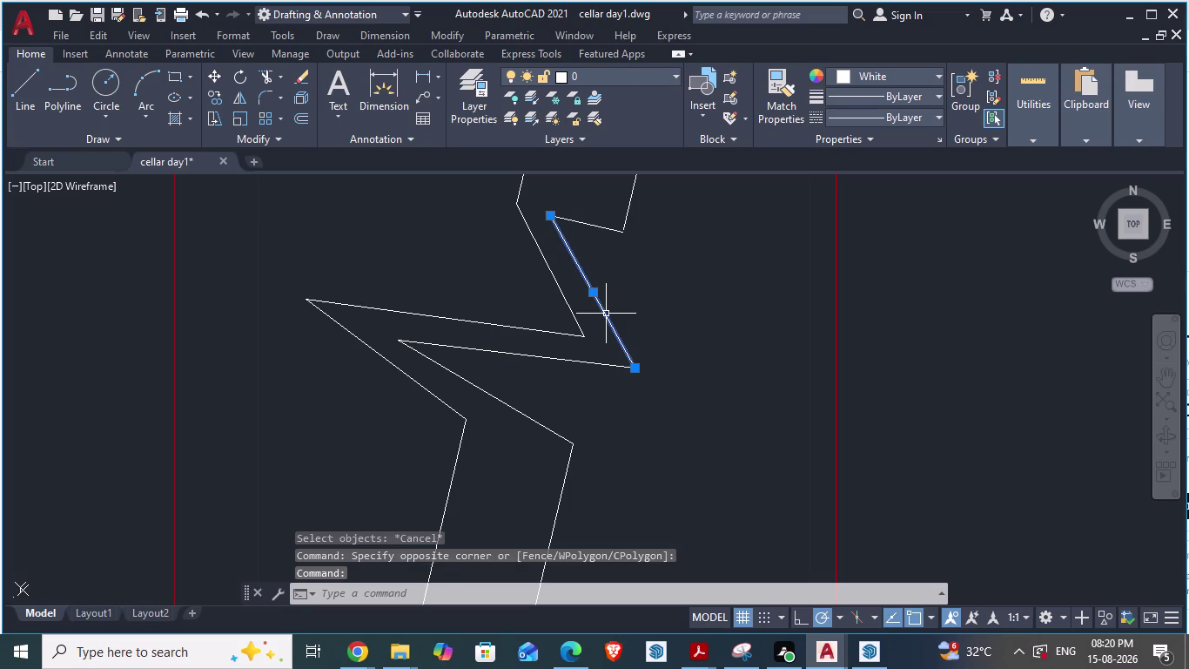
key(Delete)
click(566, 303)
key(Delete)
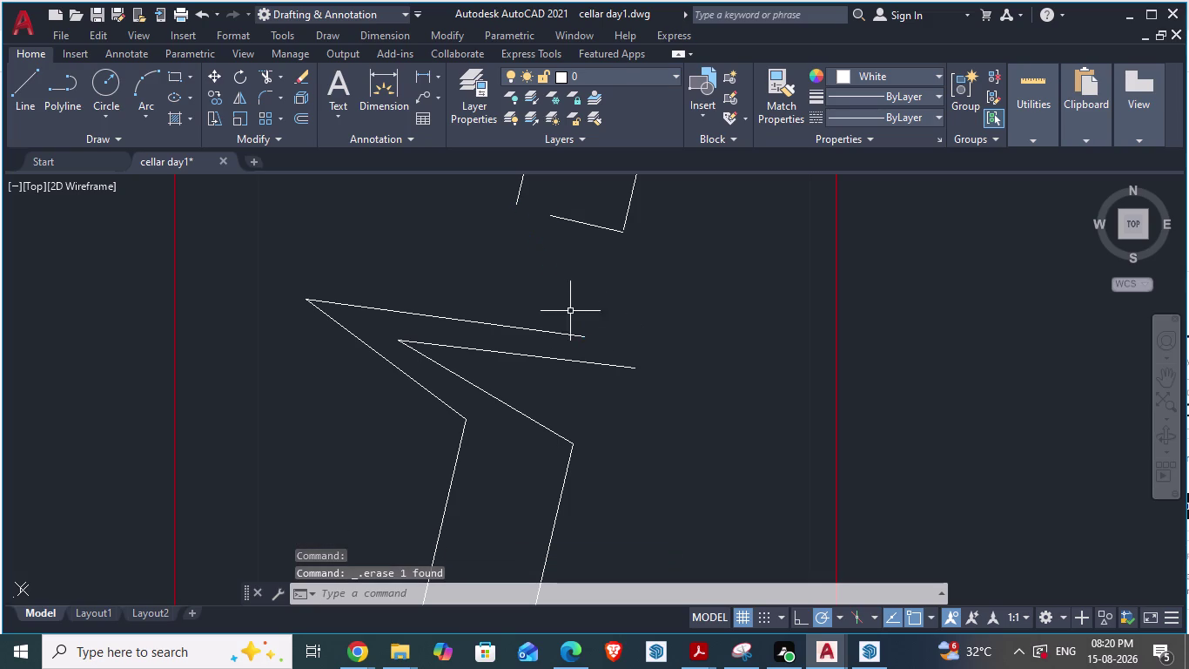
click(617, 366)
key(Delete)
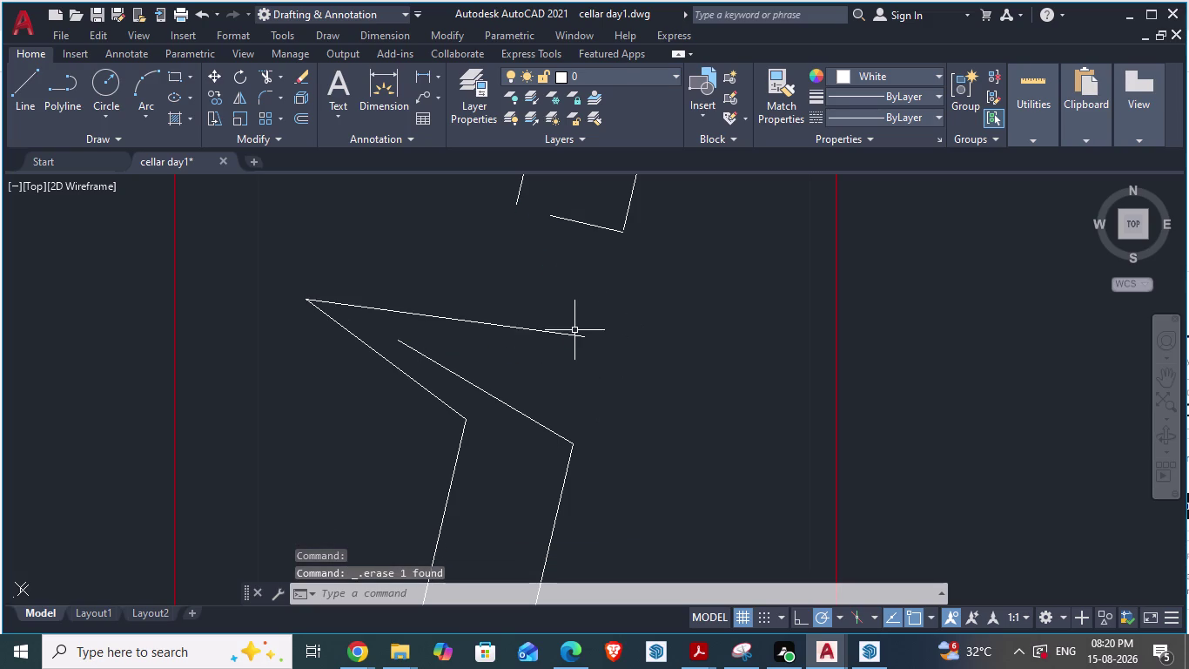
click(572, 334)
key(Delete)
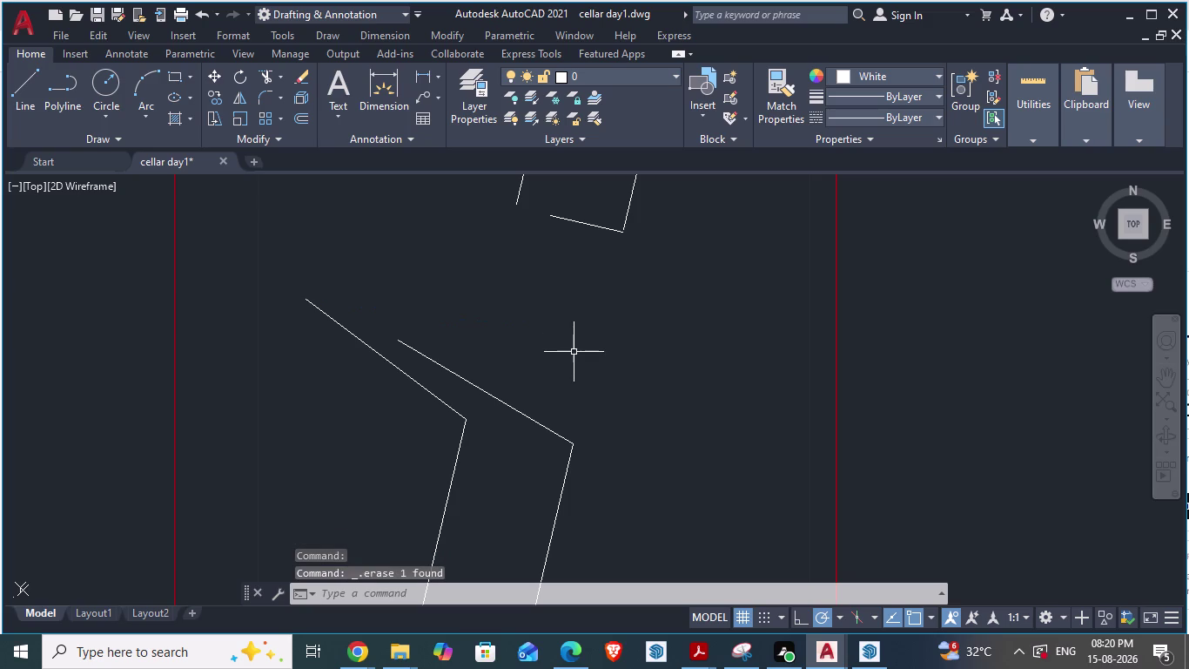
Redraw the break symbol as two new zigzag line runs between the slanted lines.
key(l)
key(Return)
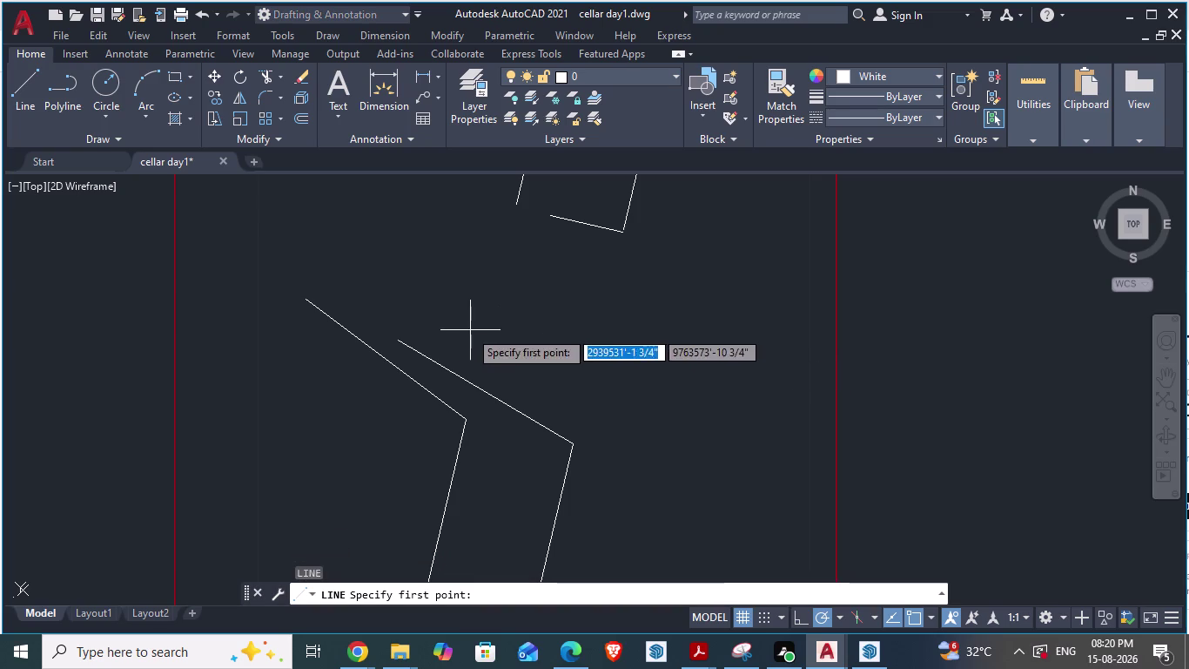
click(309, 298)
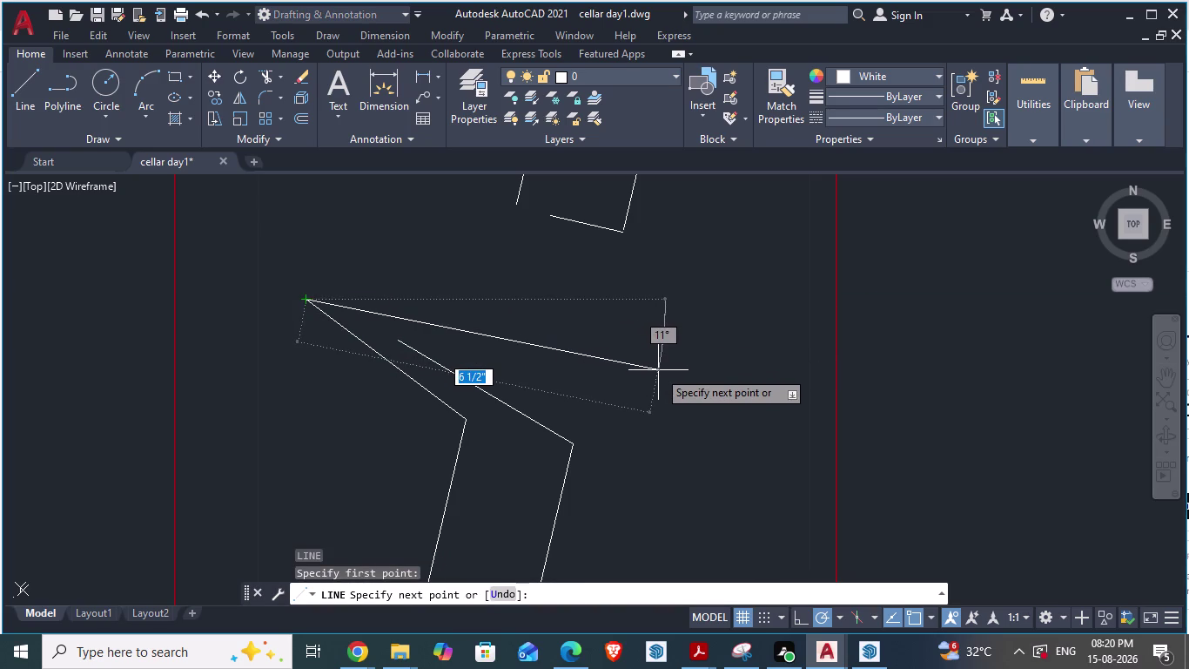
click(622, 341)
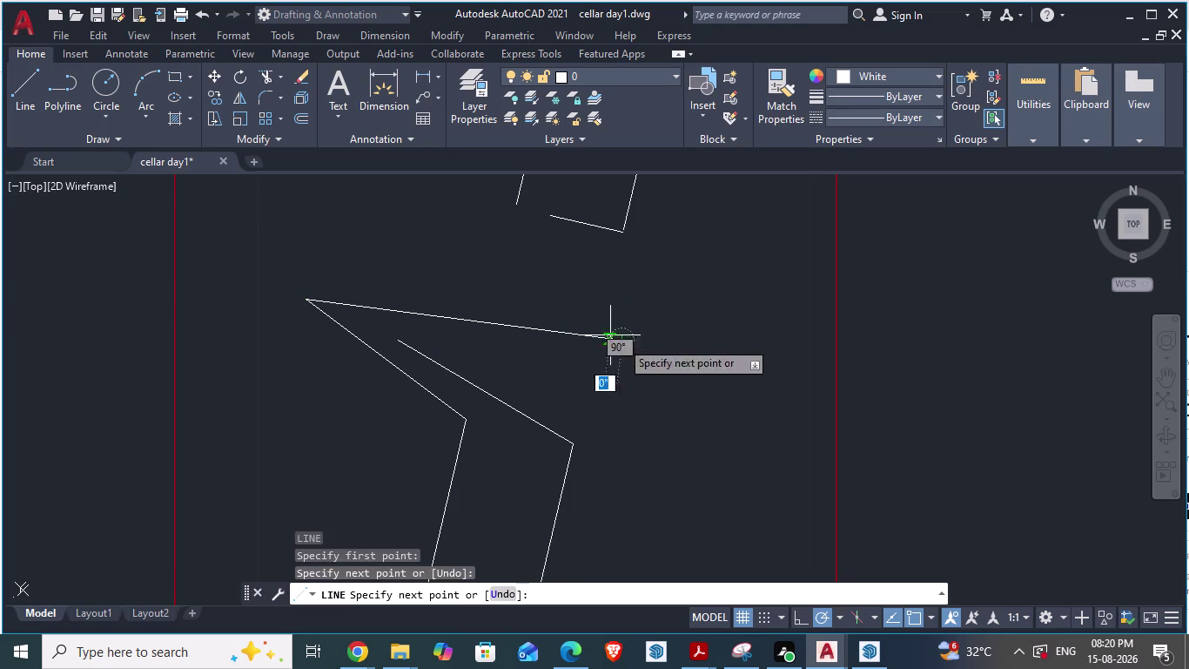
click(512, 205)
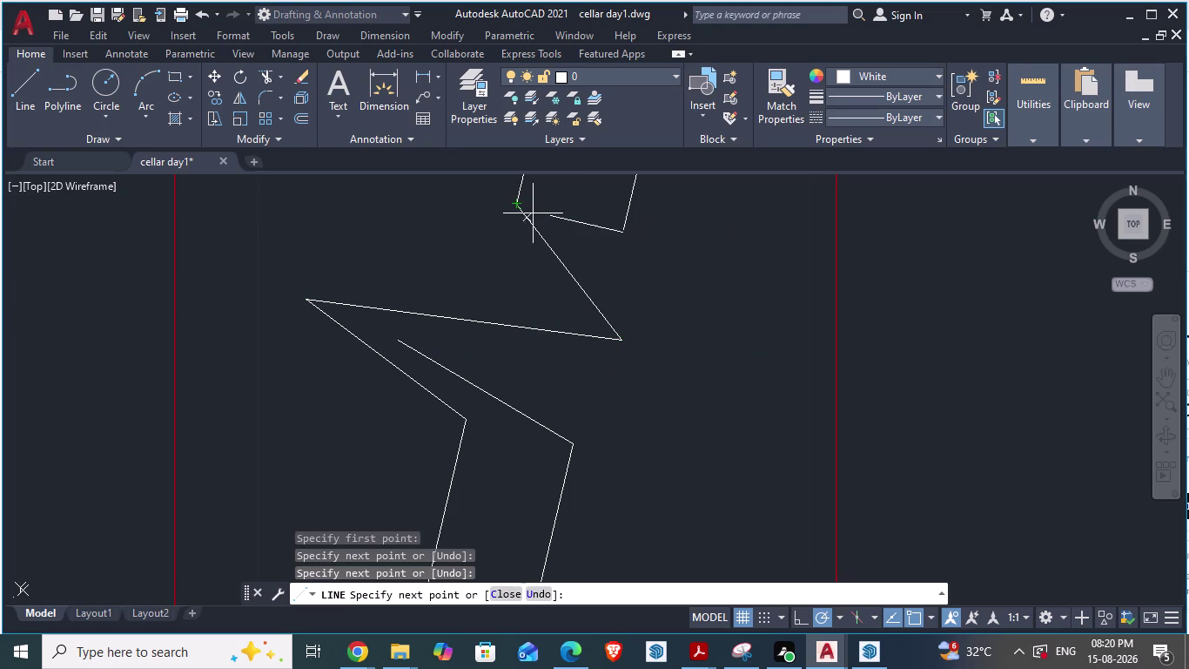
key(Escape)
key(l)
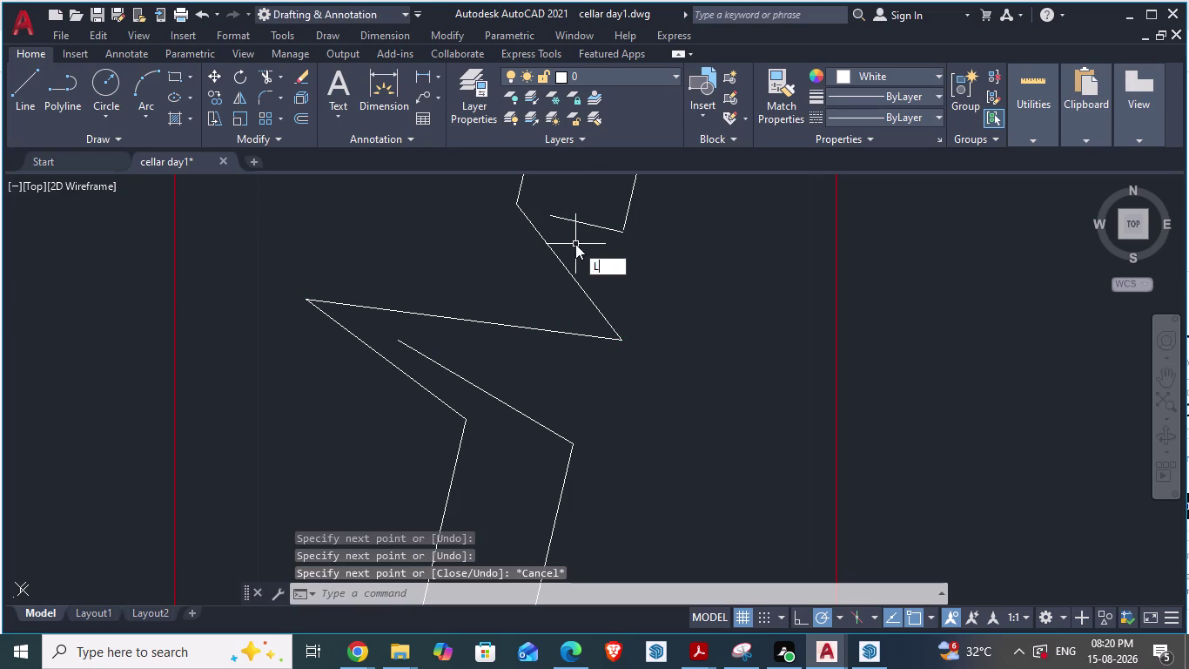
key(Return)
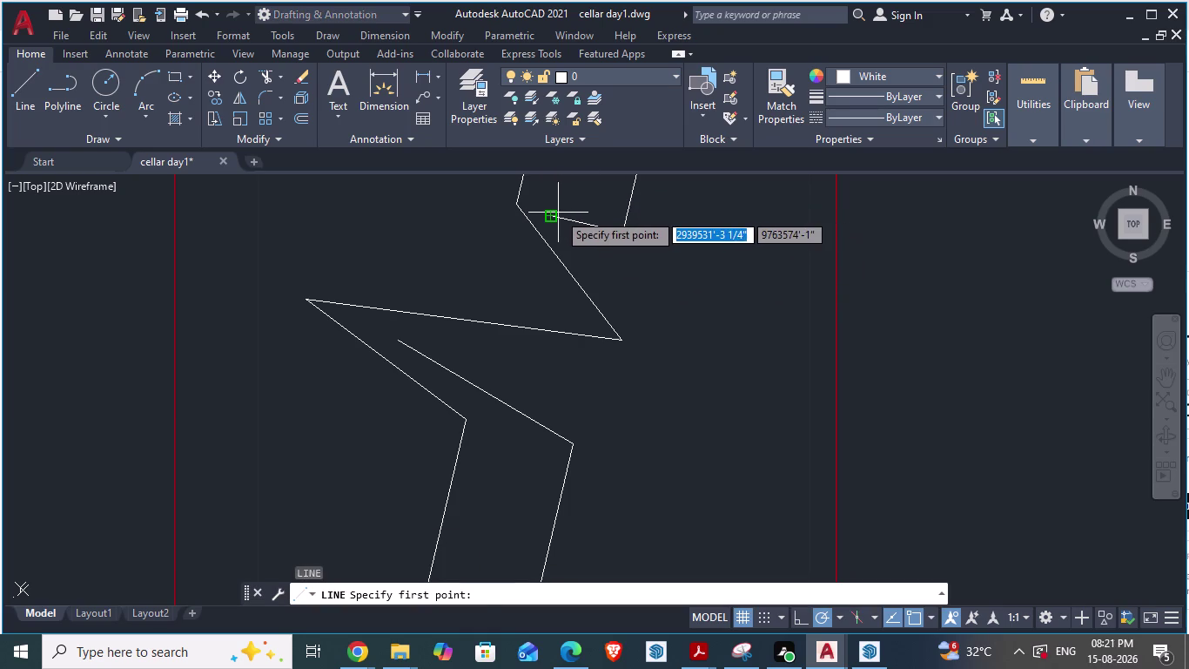
click(559, 213)
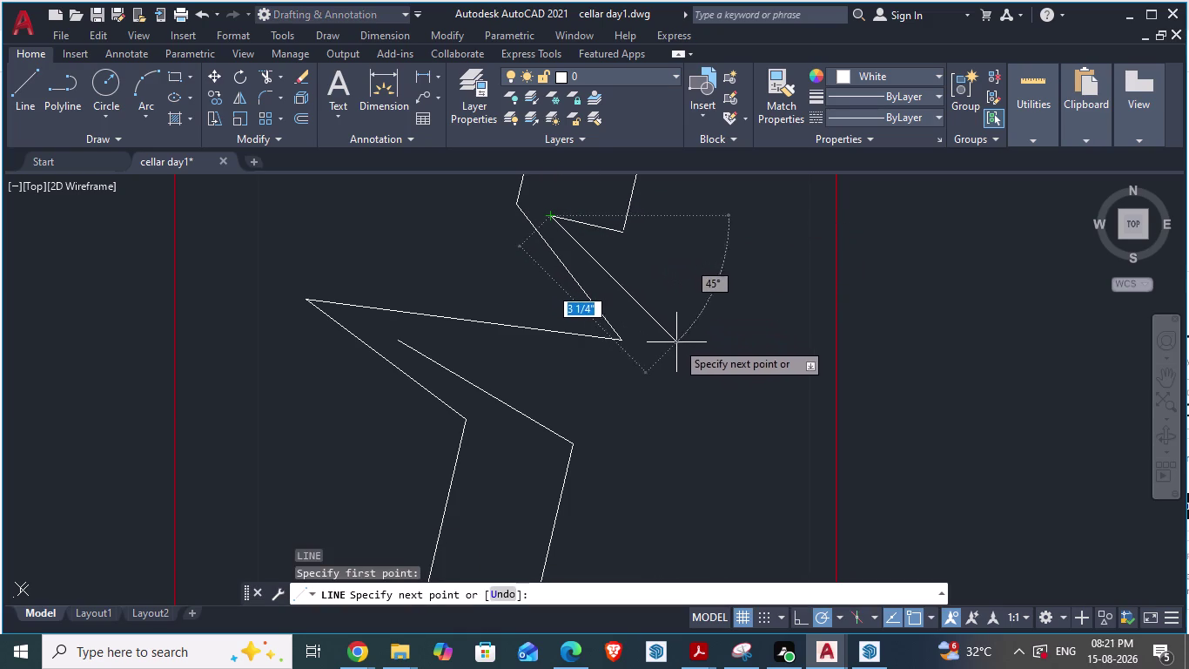
click(682, 363)
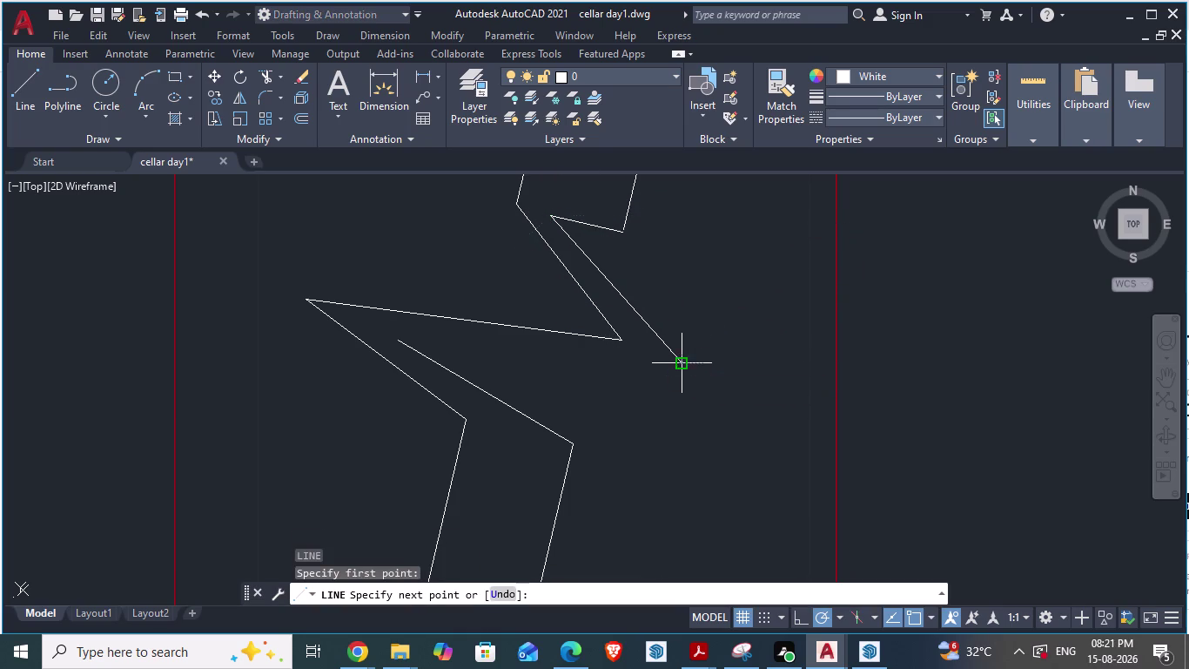
click(397, 337)
key(Escape)
scroll(down, 3)
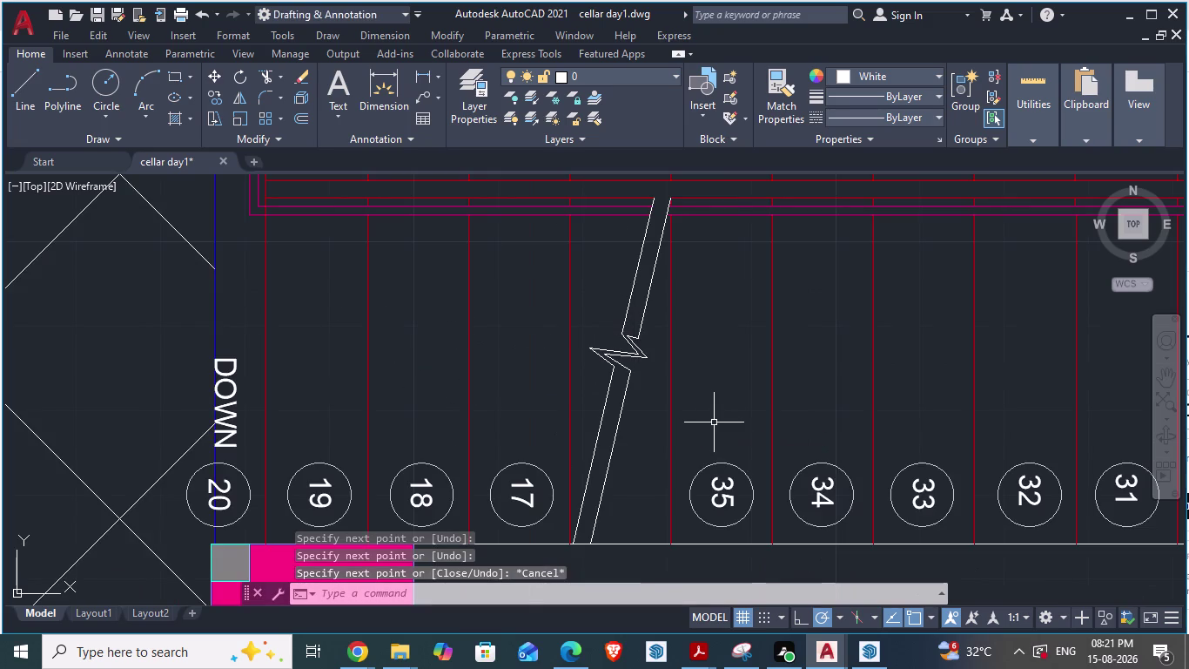
Save cellar day1 and compare its break line against ARCH PLANS.
key(ctrl+s)
scroll(up, 3)
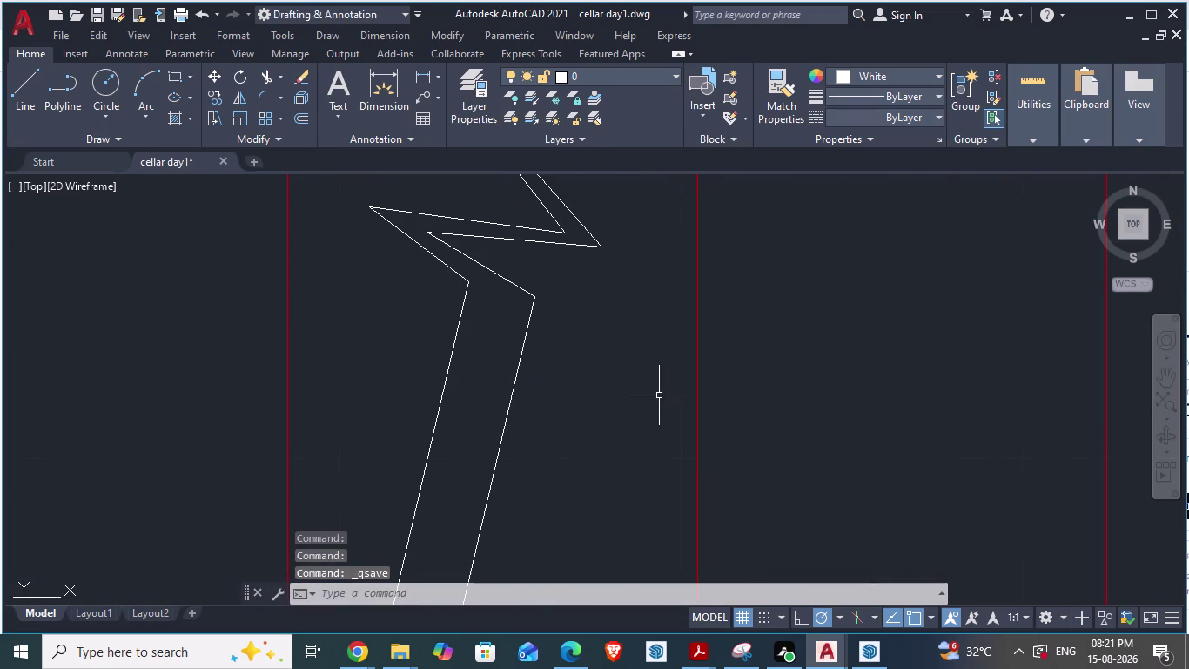
key(alt+Tab)
scroll(down, 3)
scroll(up, 3)
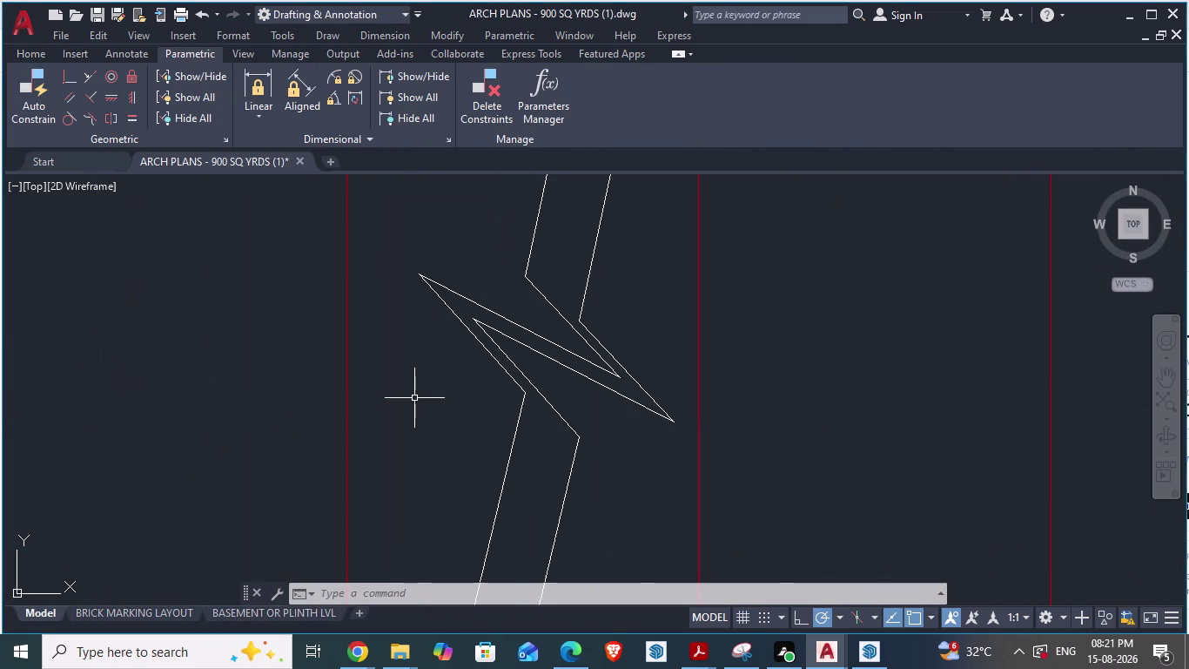
key(alt+Tab)
scroll(down, 3)
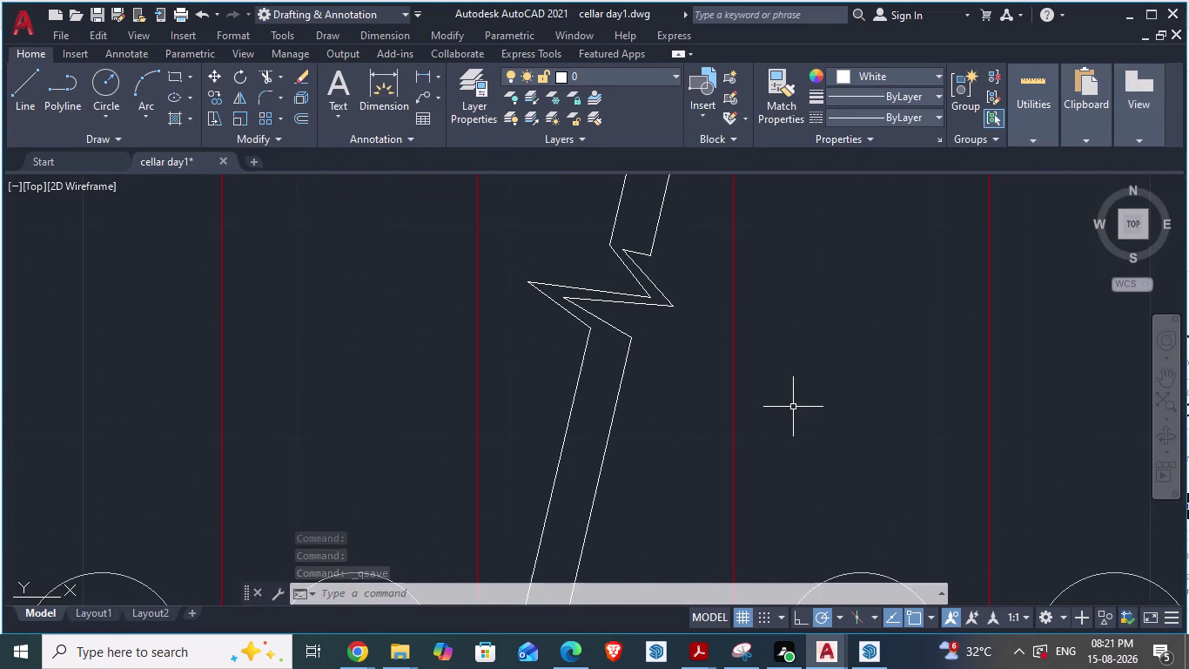
scroll(down, 3)
scroll(down, 3)
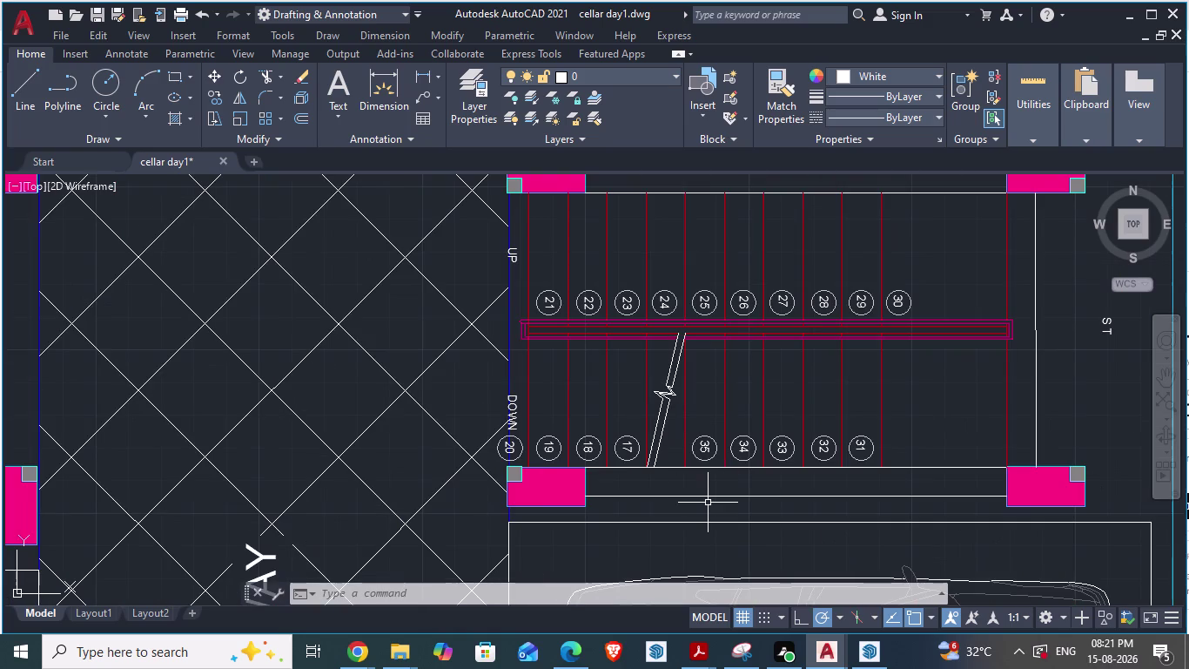
Switch between drawings to locate the reference 14'0" WIDE DRIVEWAY label.
key(alt+Tab)
scroll(down, 3)
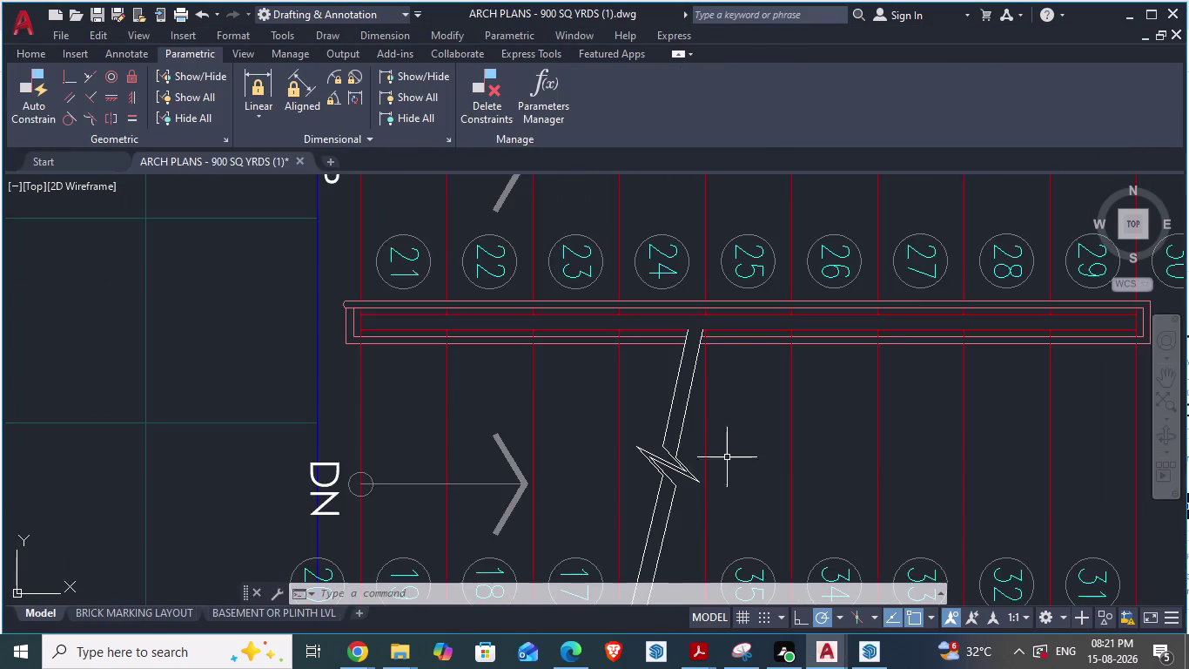
scroll(down, 3)
key(alt+Tab)
scroll(down, 3)
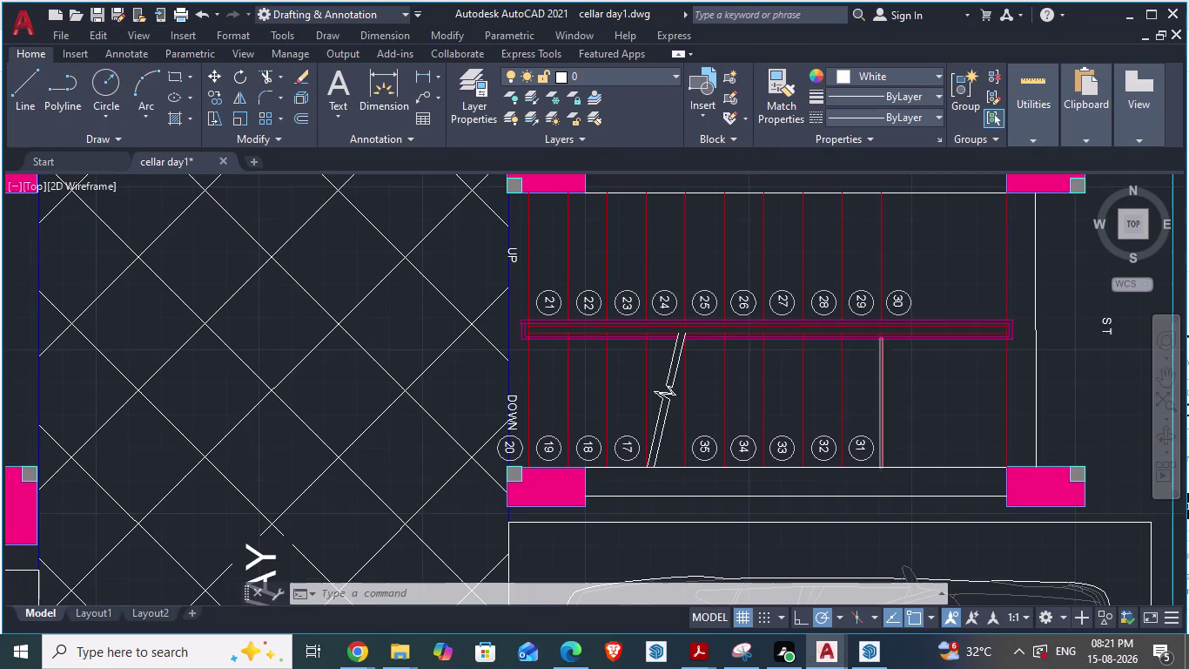
scroll(down, 3)
scroll(down, 3)
key(alt+Tab)
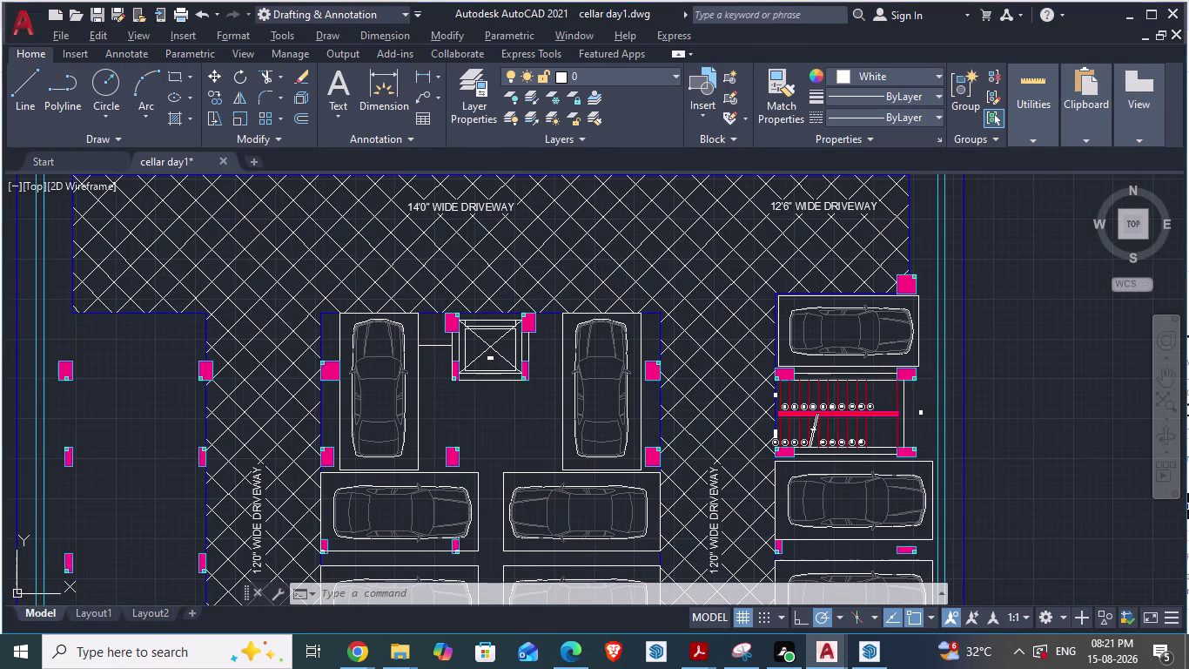
scroll(down, 3)
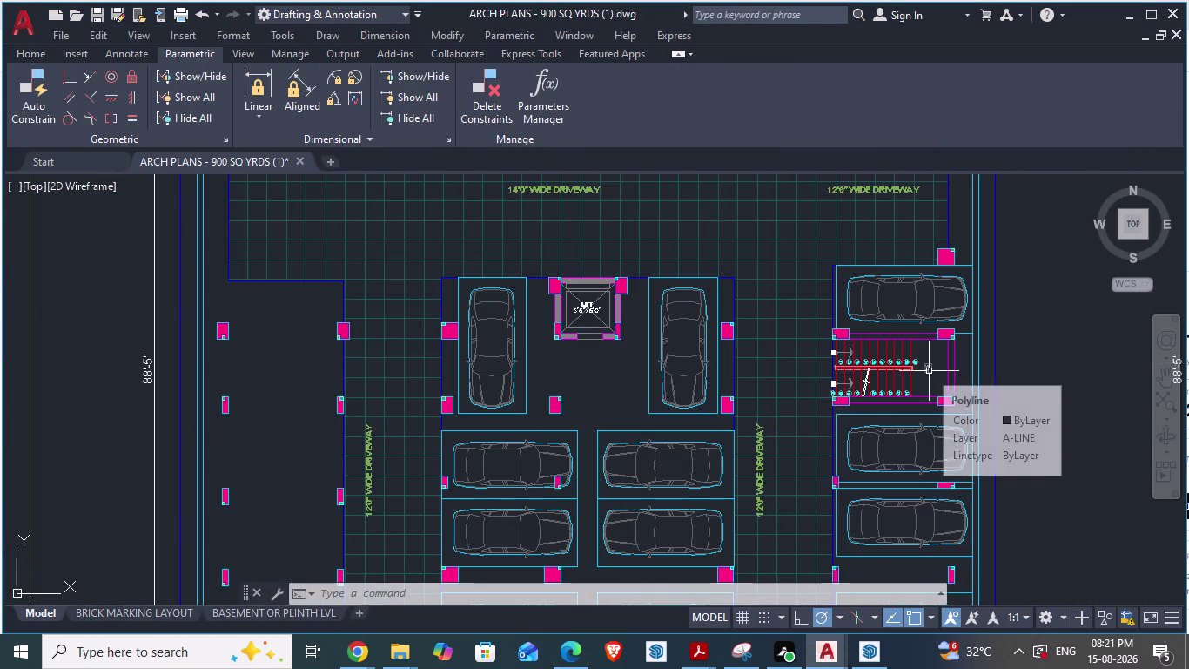
scroll(down, 3)
scroll(up, 3)
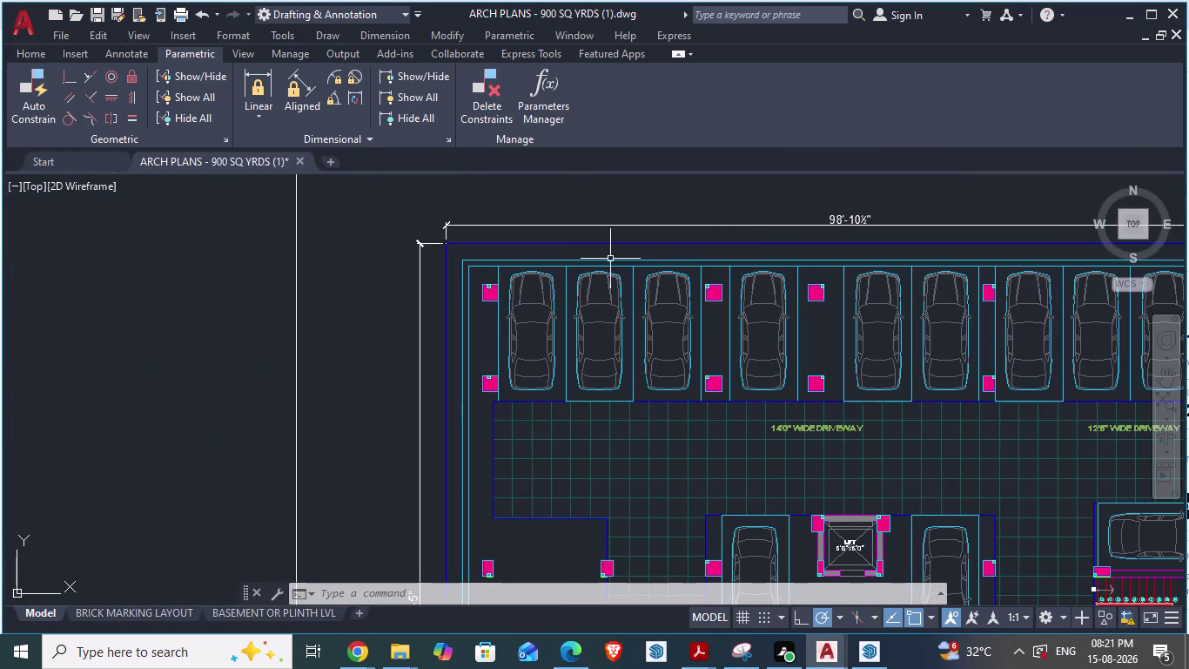
scroll(up, 3)
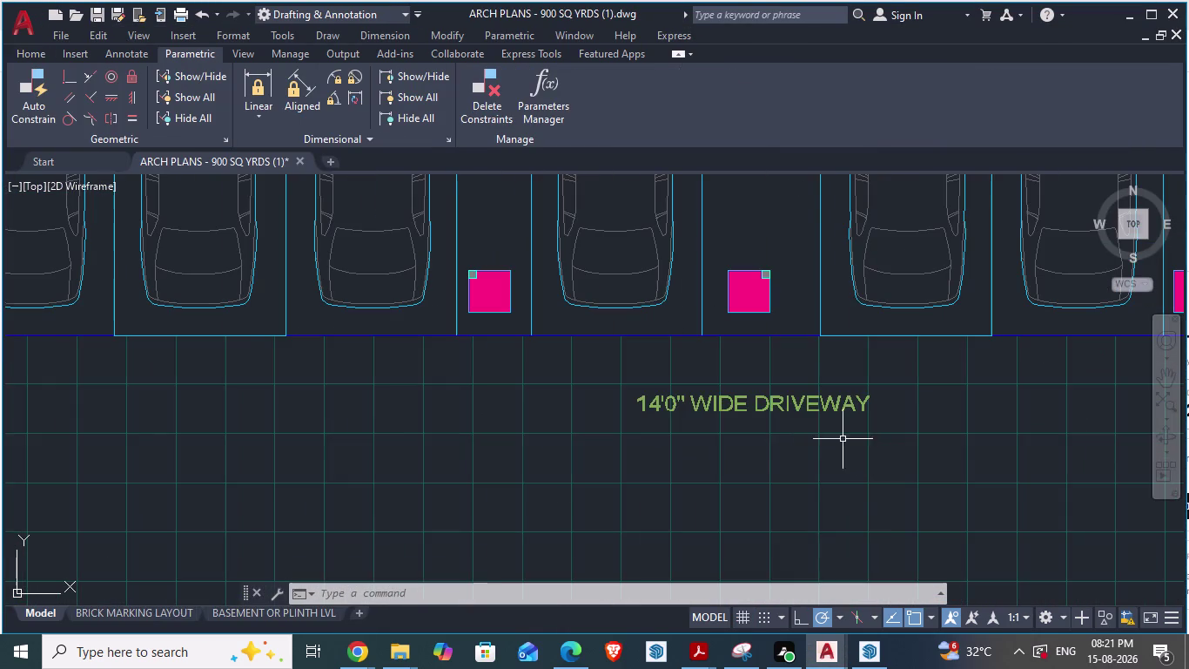
key(alt+Tab)
scroll(down, 3)
scroll(up, 3)
scroll(down, 3)
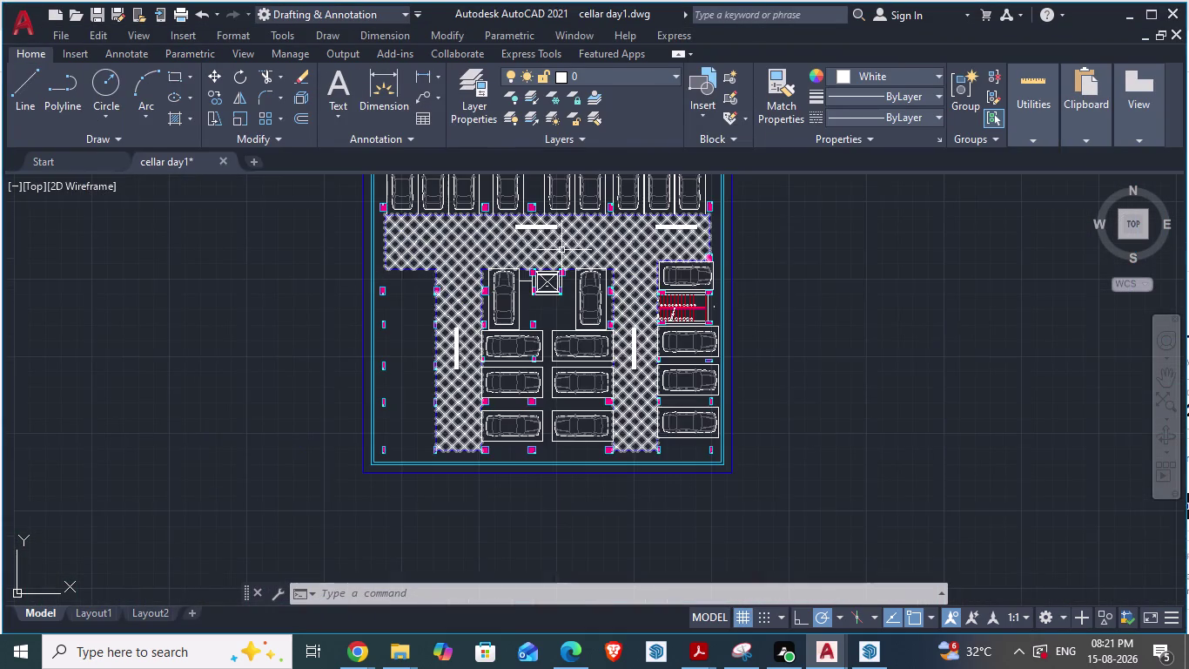
key(alt+Tab)
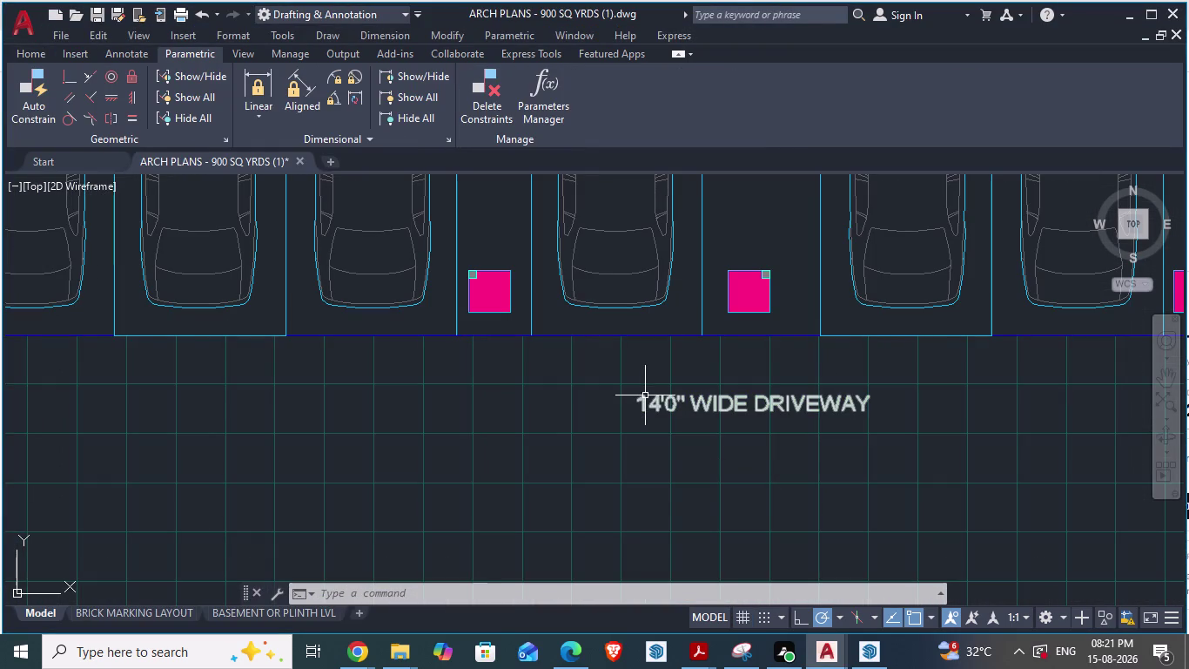
click(363, 644)
click(282, 561)
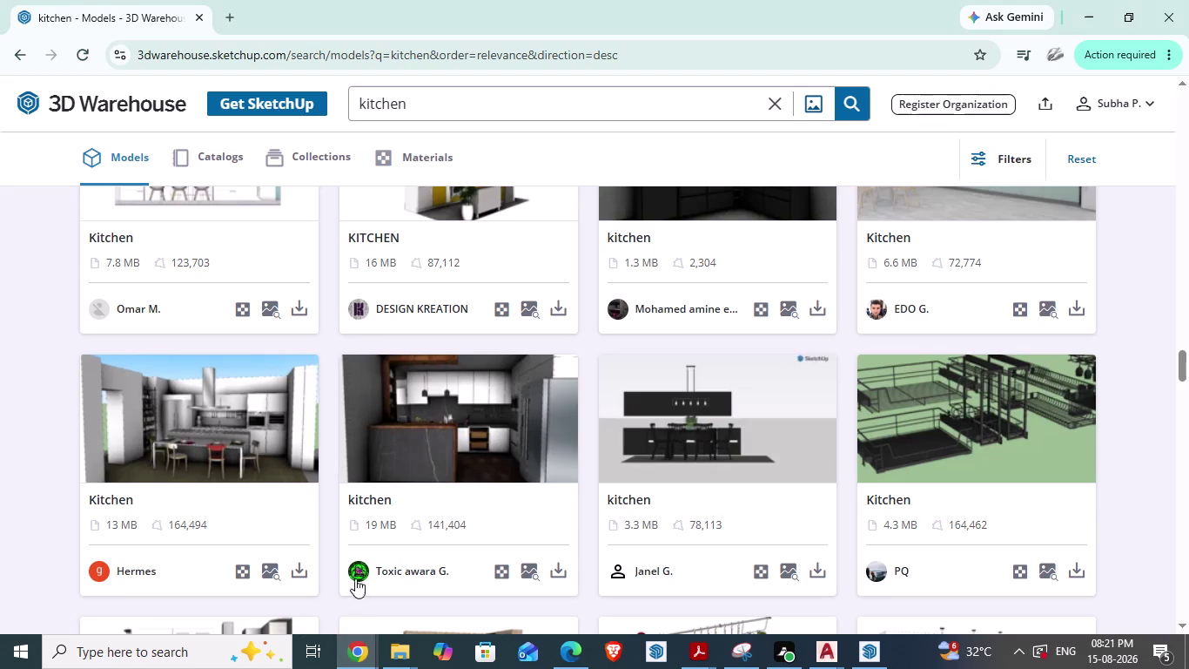
Leave the Chrome 3D Warehouse kitchen results and bring the Acrobat reference PDFs forward.
click(358, 649)
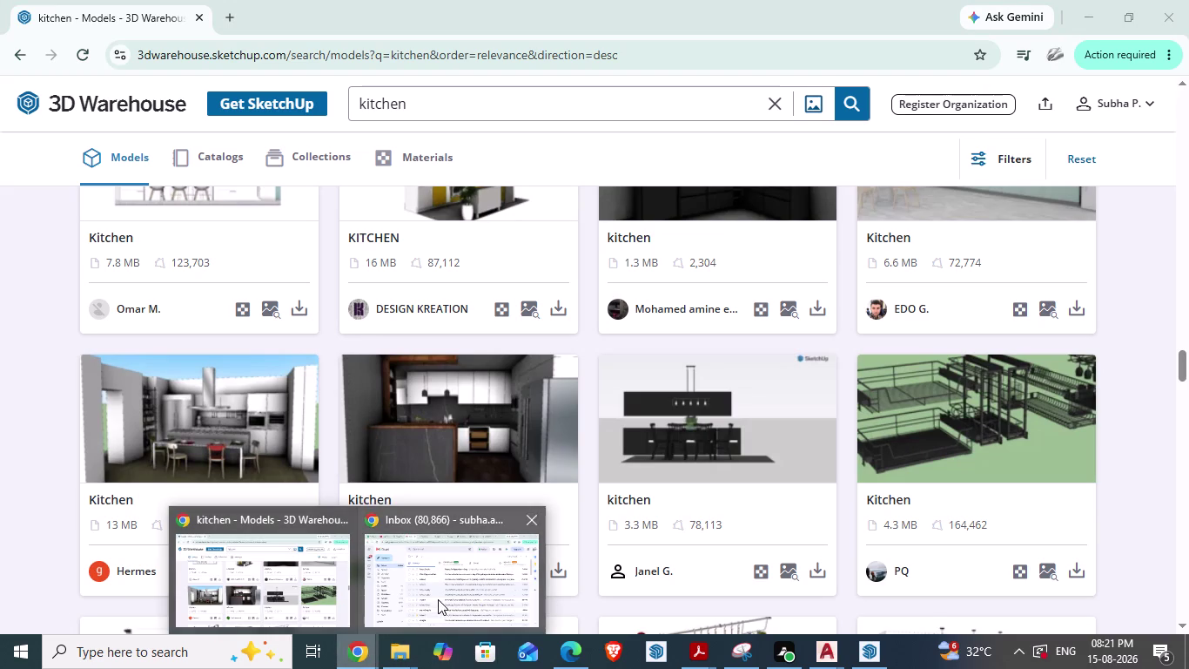
click(713, 652)
click(699, 592)
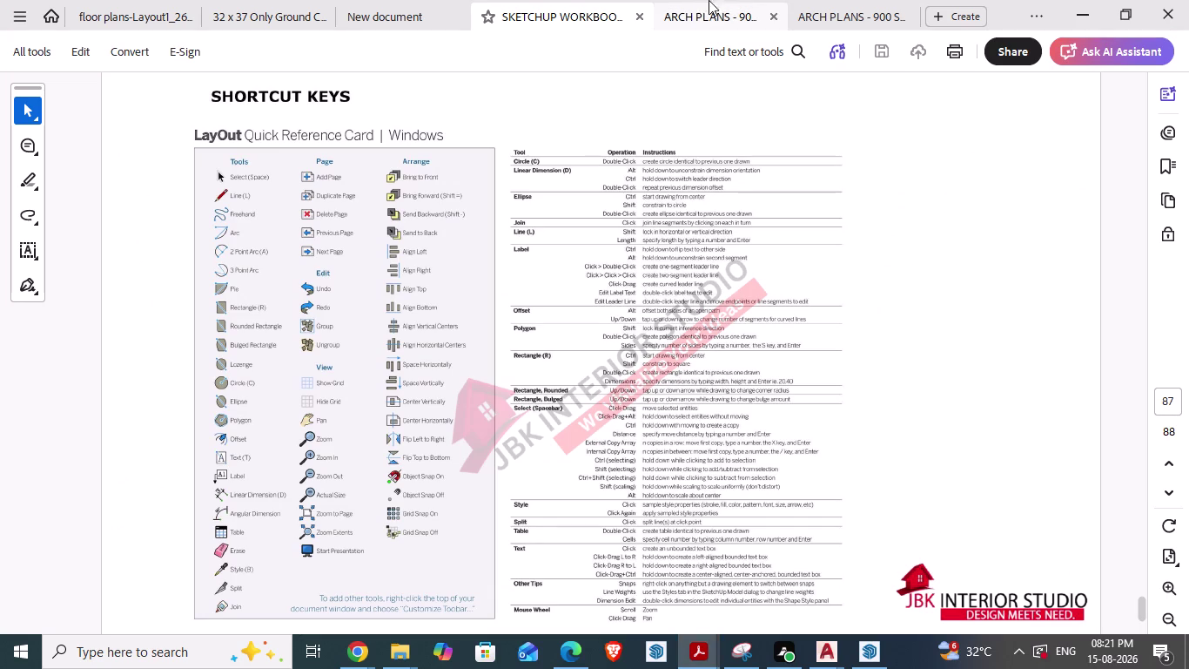
click(740, 16)
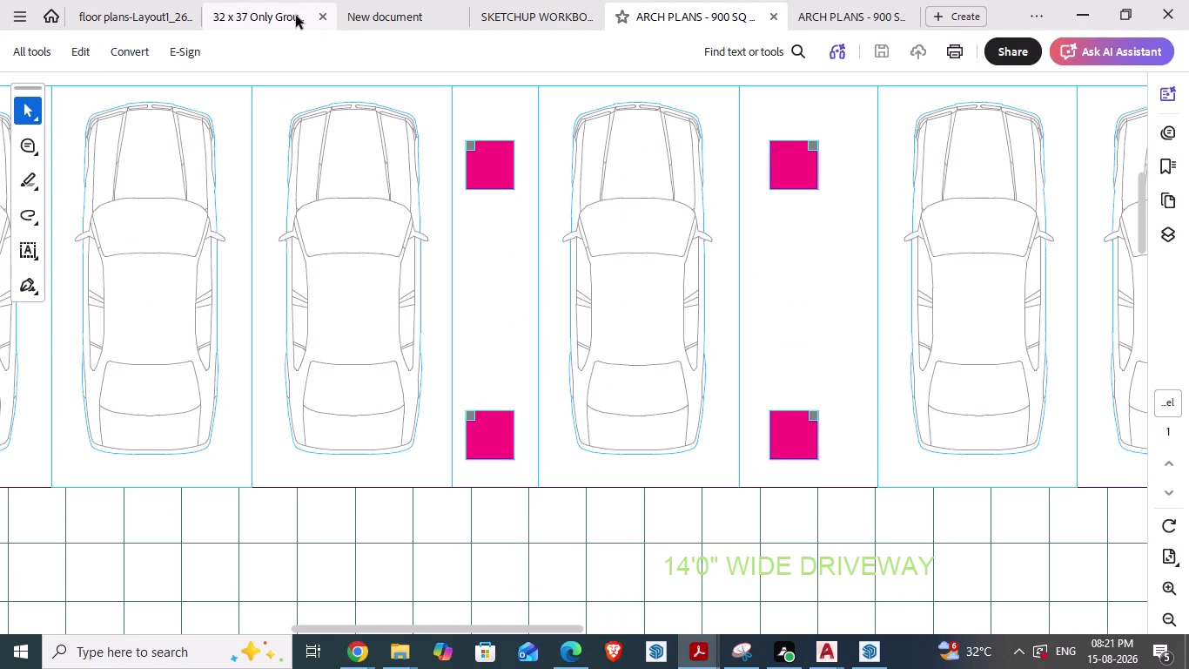
click(296, 16)
click(719, 21)
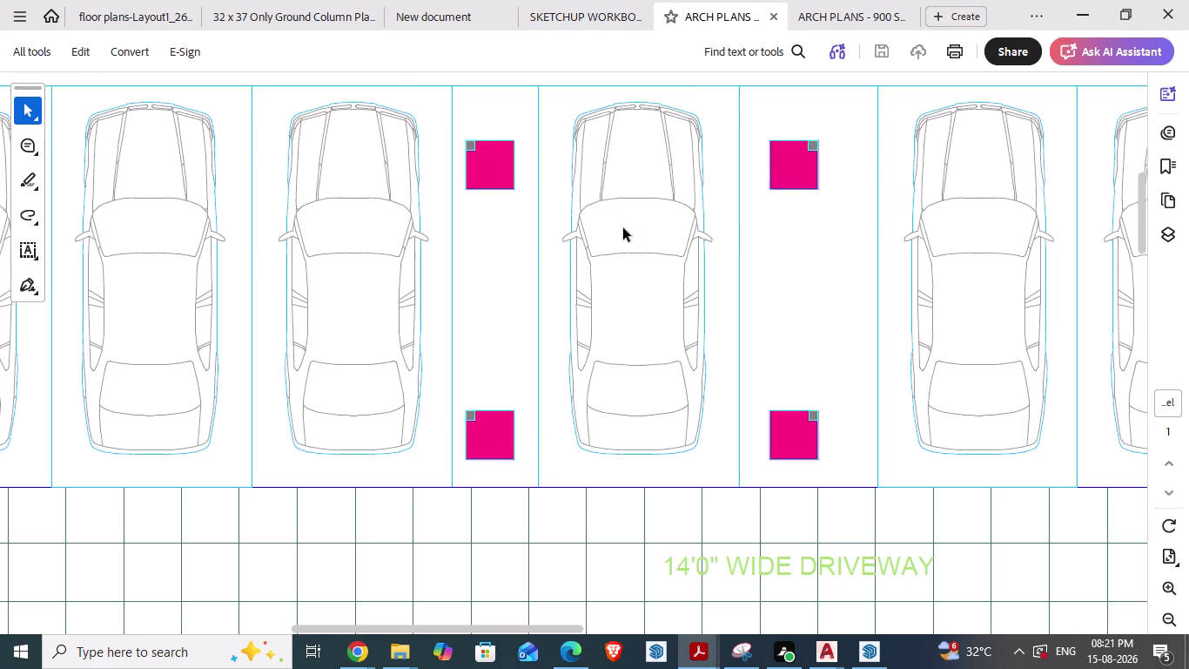
scroll(down, 3)
scroll(down, 3)
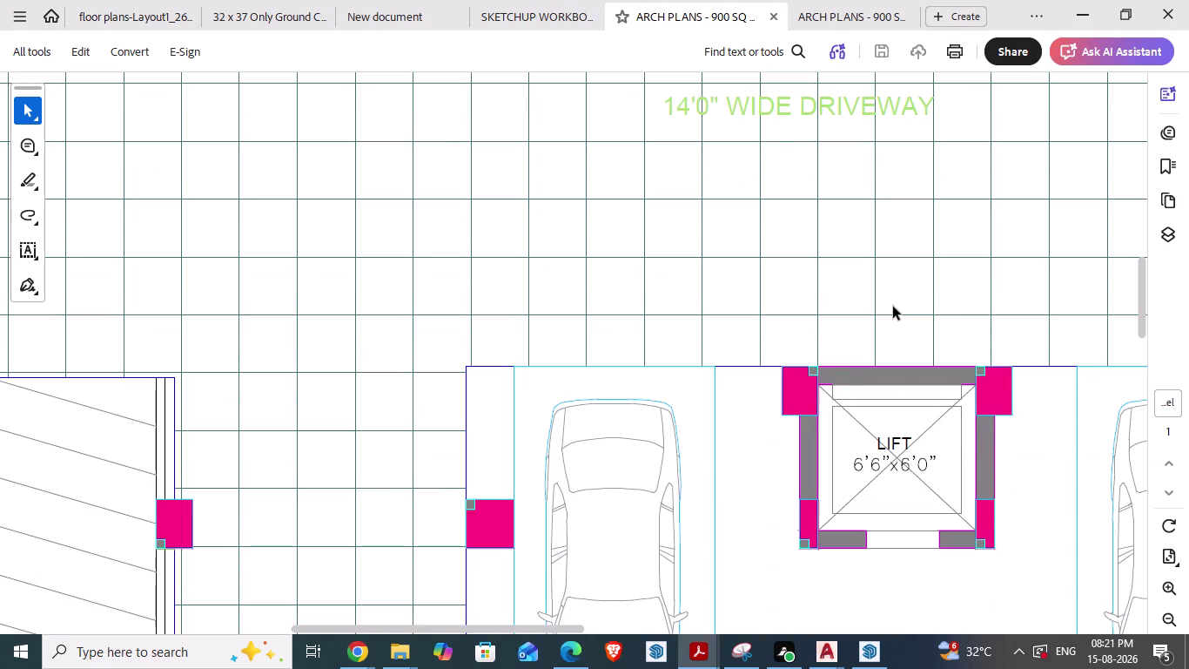
scroll(down, 3)
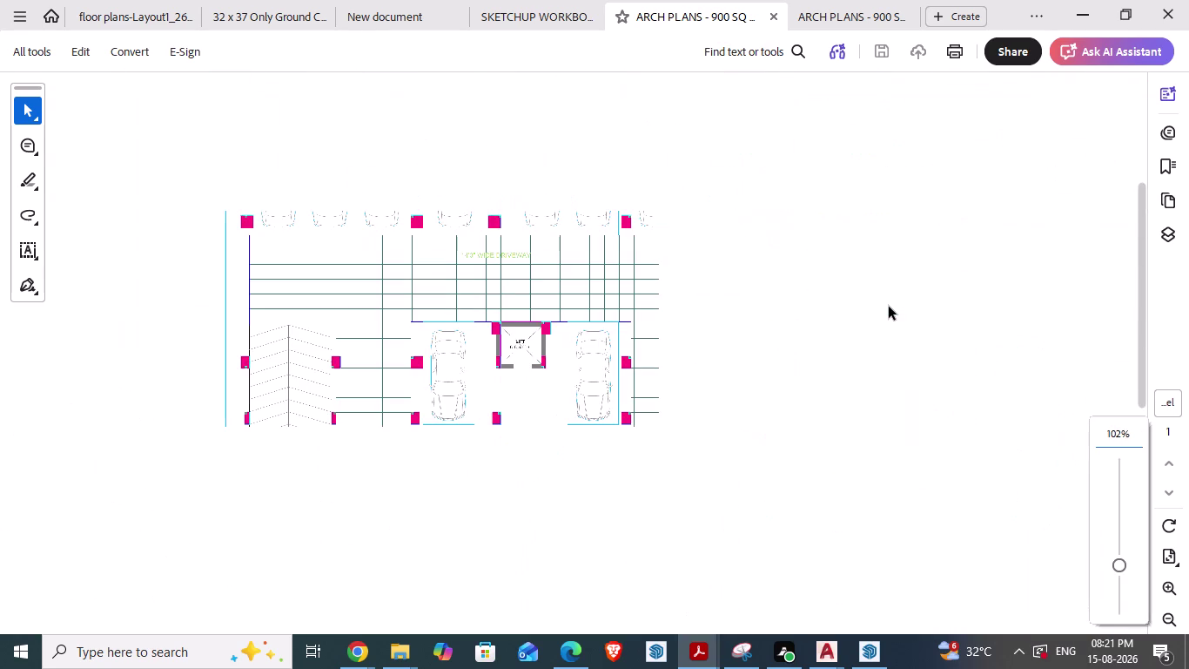
scroll(down, 3)
scroll(up, 3)
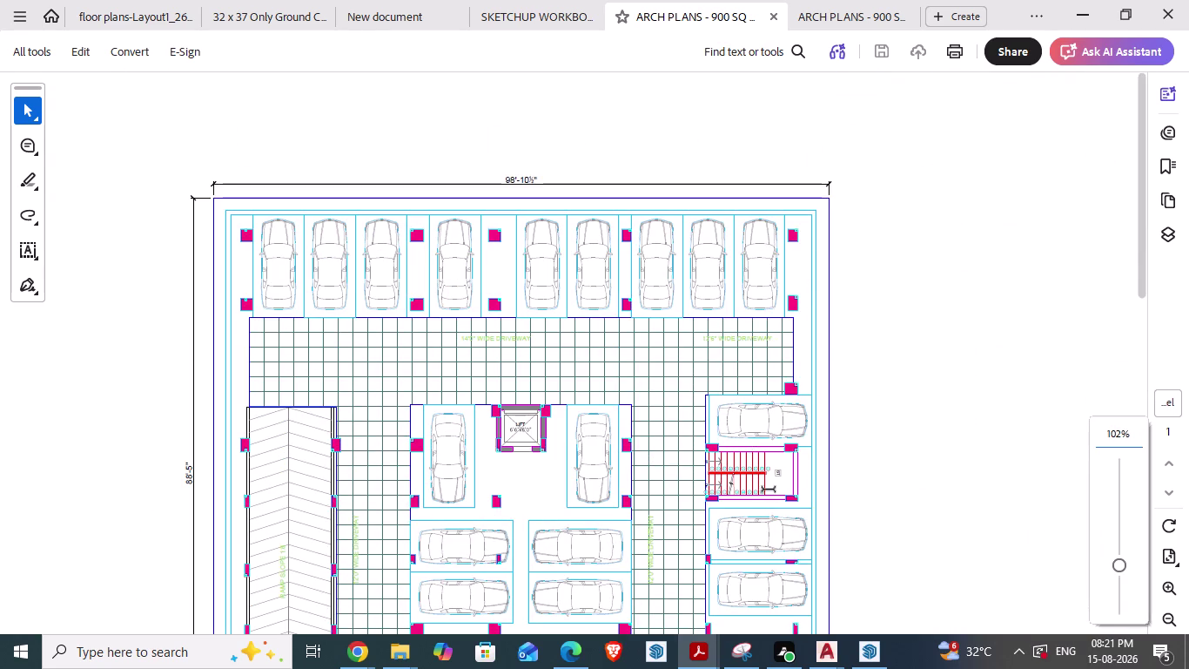
scroll(up, 3)
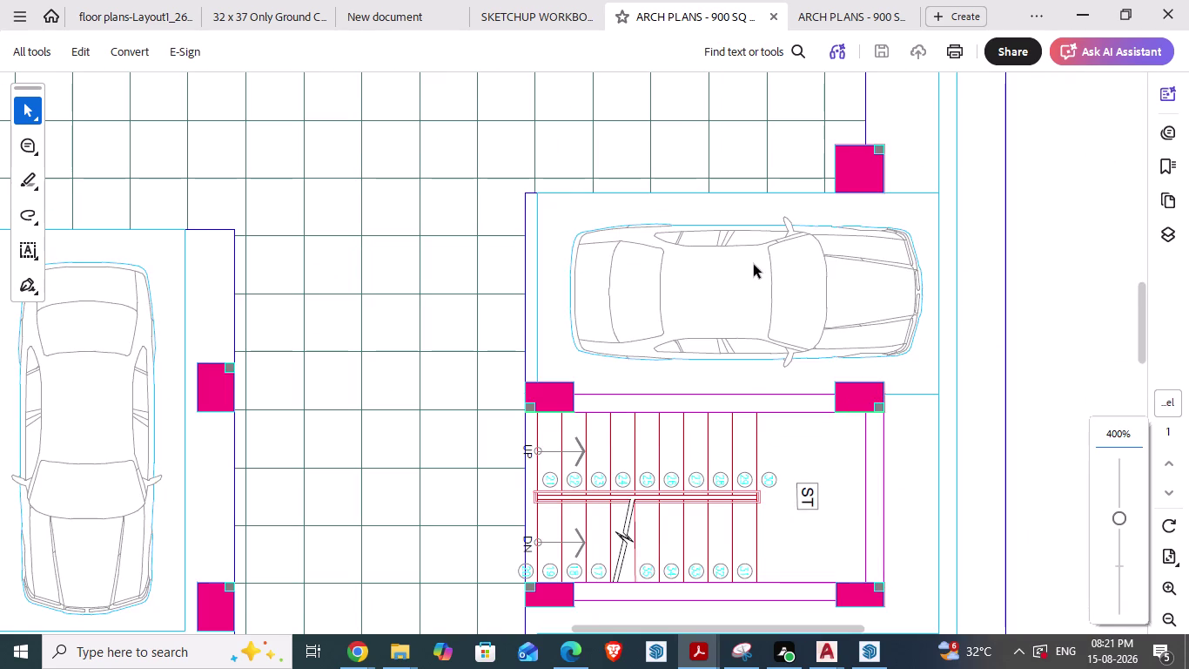
scroll(down, 3)
scroll(down, 3)
scroll(down, 3)
scroll(down, 3)
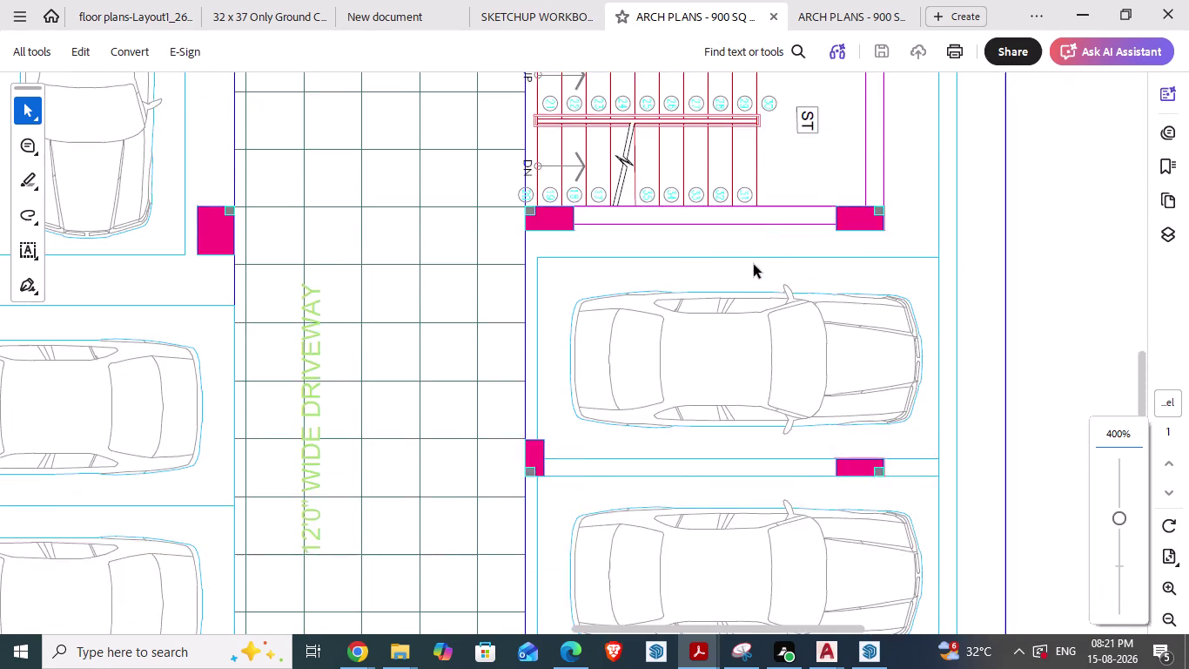
scroll(down, 3)
scroll(down, 3)
scroll(down, 3)
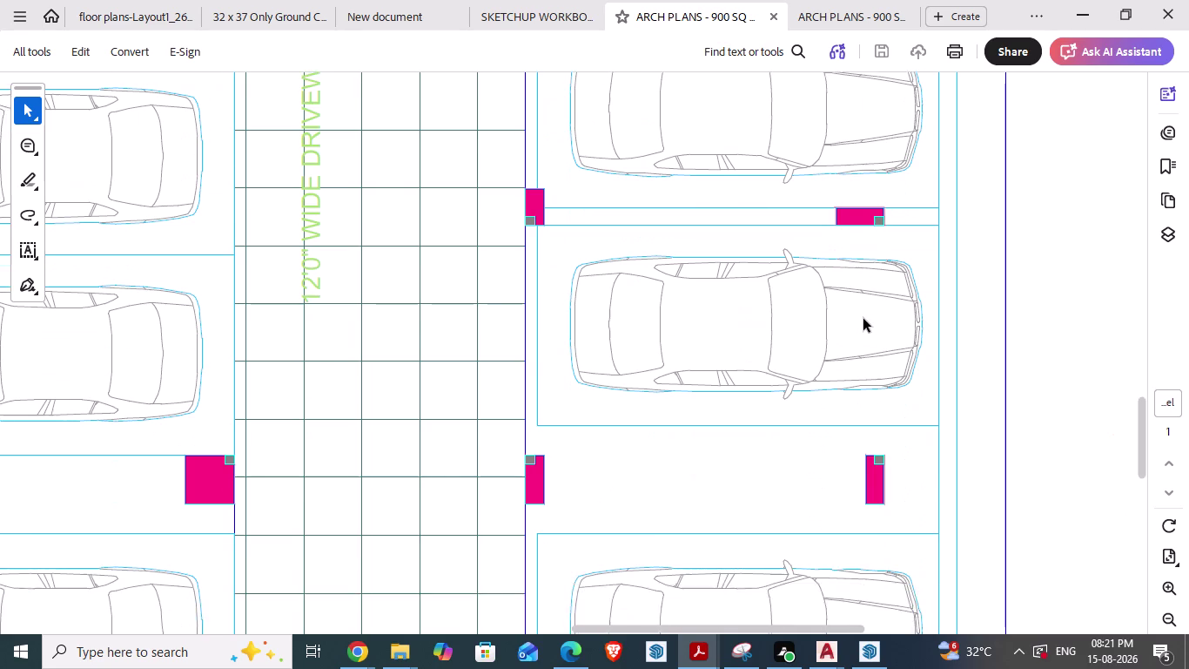
scroll(down, 3)
scroll(down, 3)
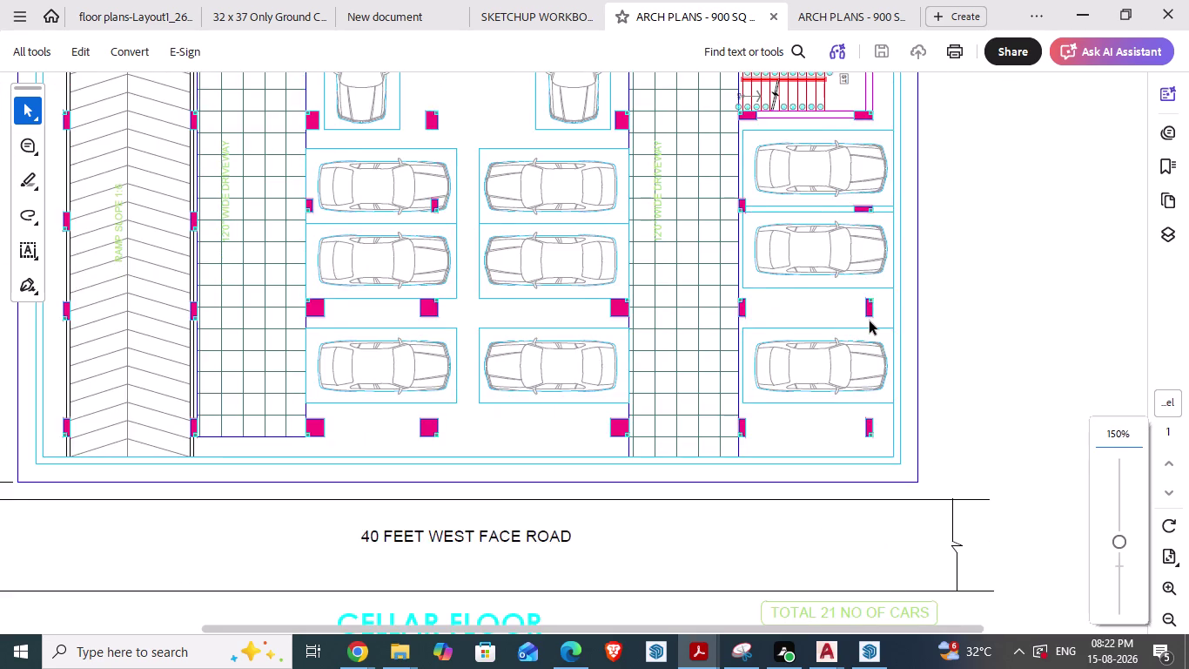
scroll(down, 3)
scroll(down, 3)
scroll(up, 3)
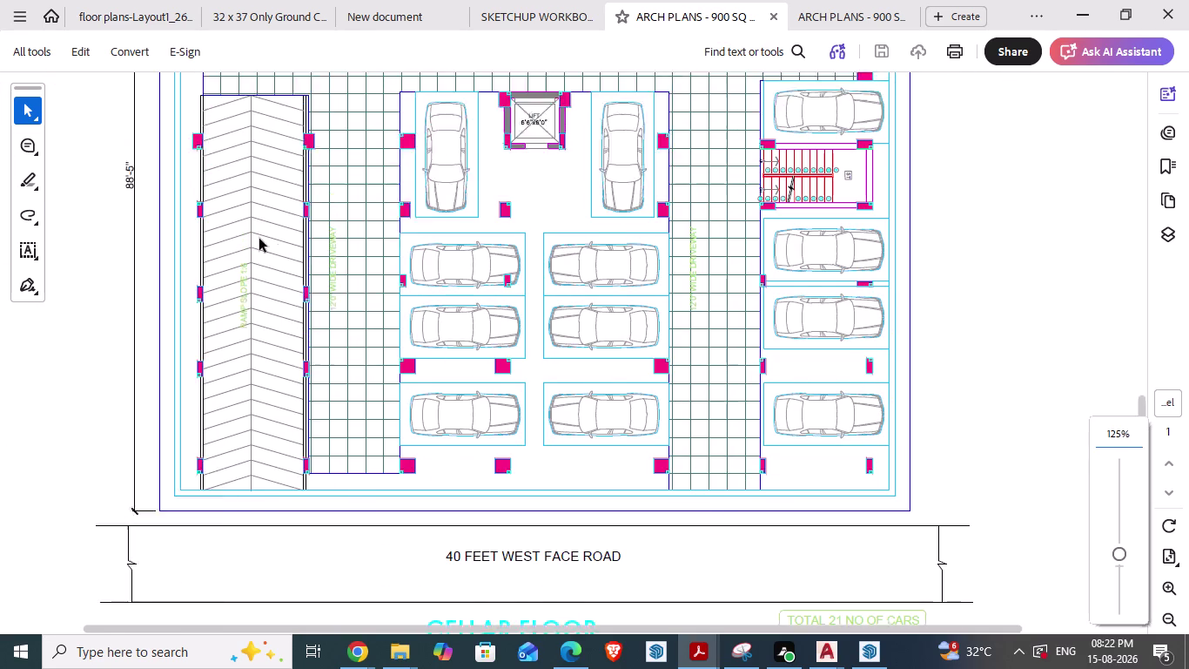
scroll(up, 3)
scroll(up, 3)
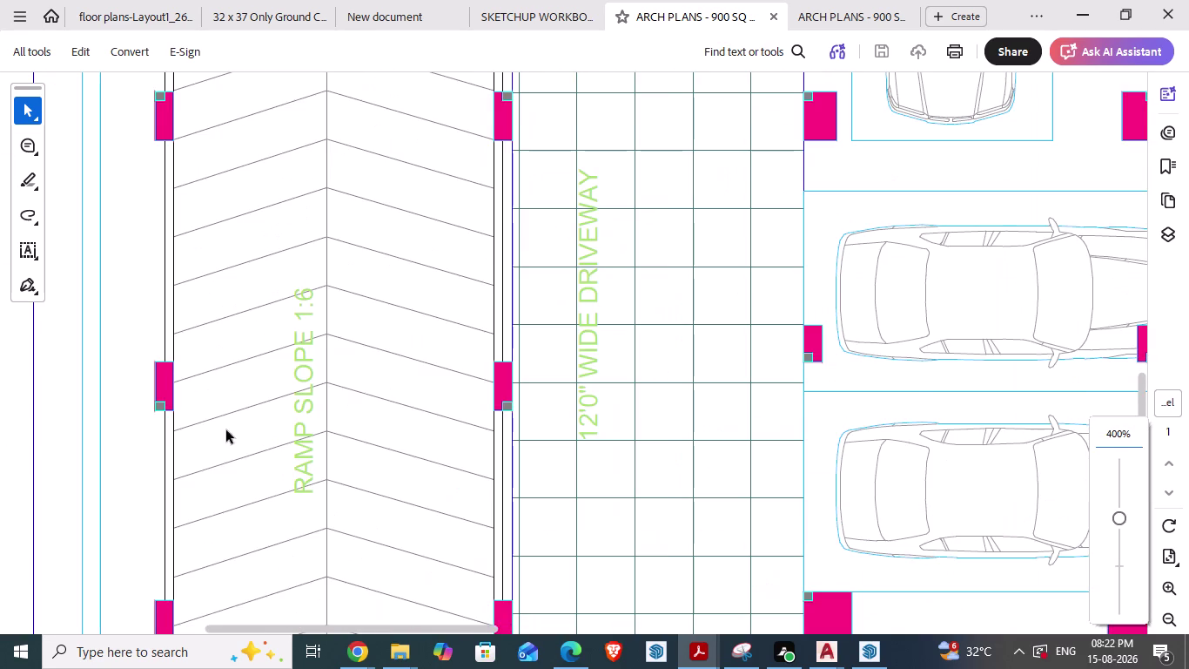
scroll(down, 3)
scroll(down, 3)
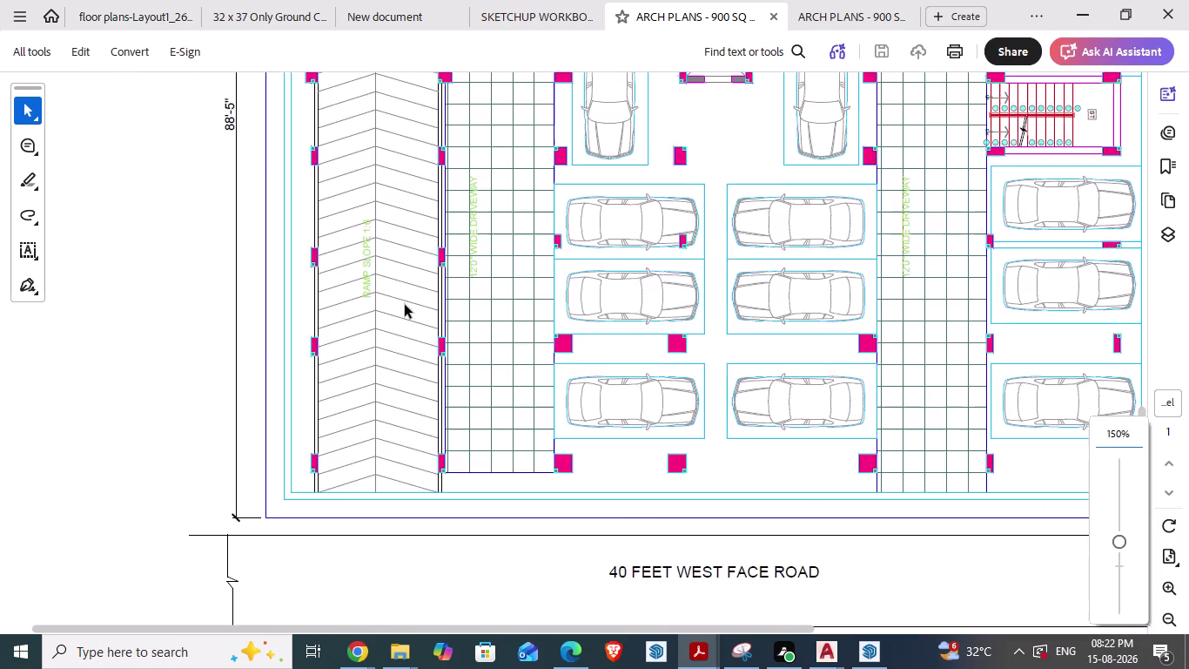
scroll(down, 3)
scroll(down, 3)
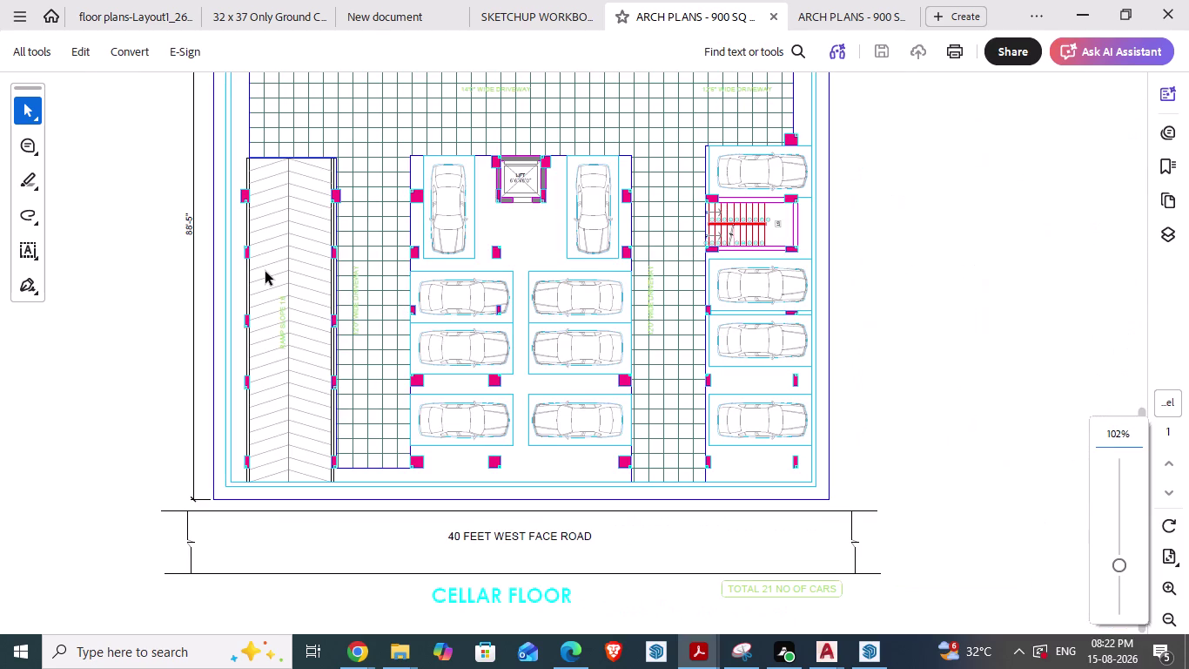
scroll(up, 3)
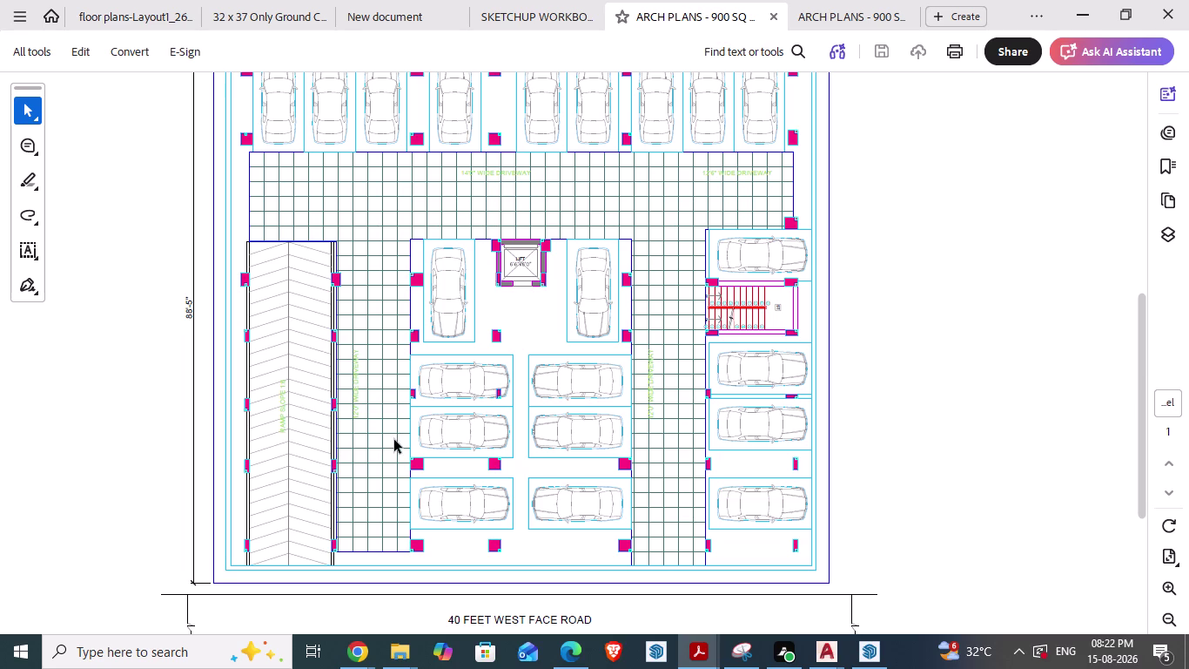
scroll(up, 3)
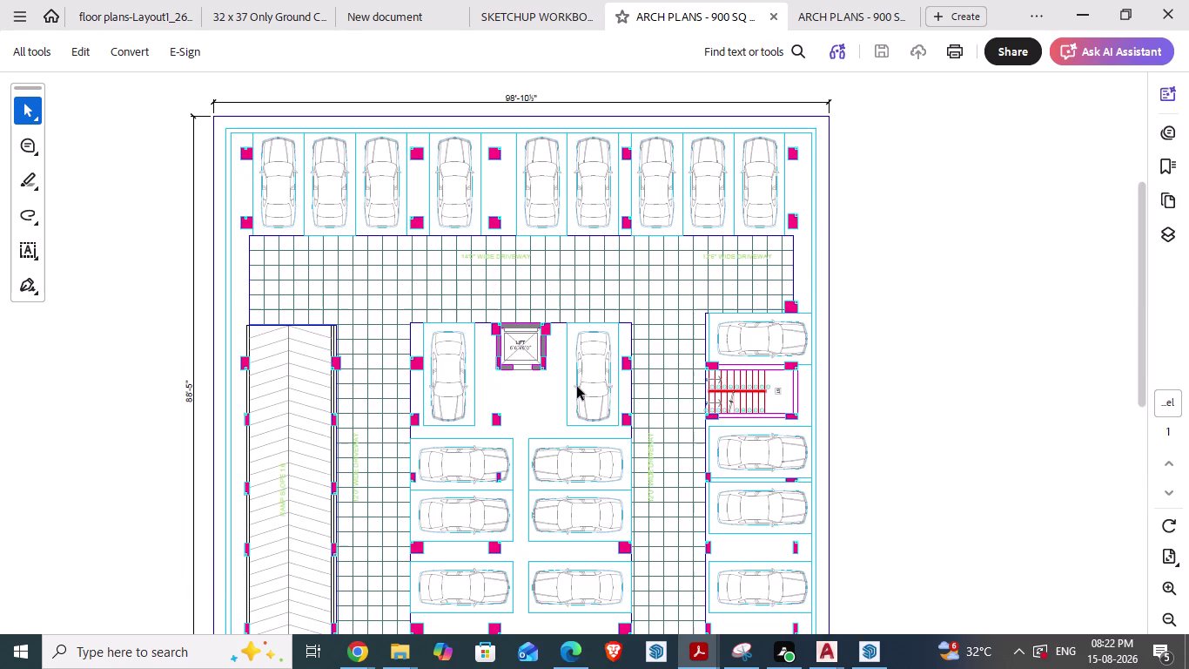
scroll(down, 3)
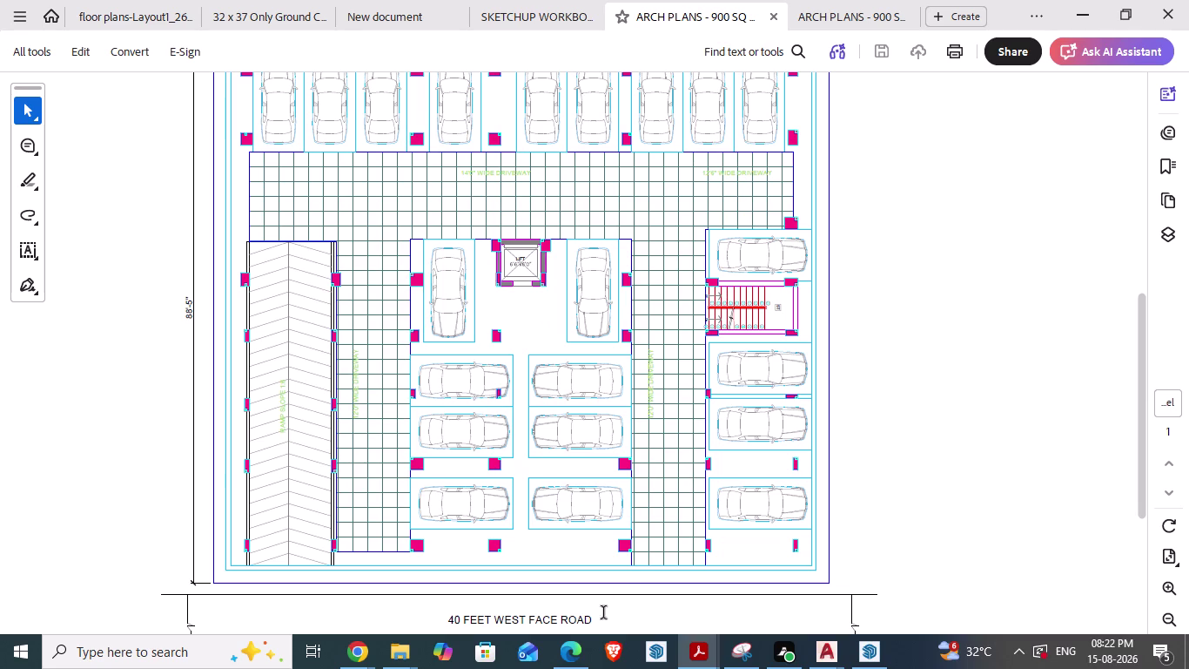
click(840, 643)
click(773, 596)
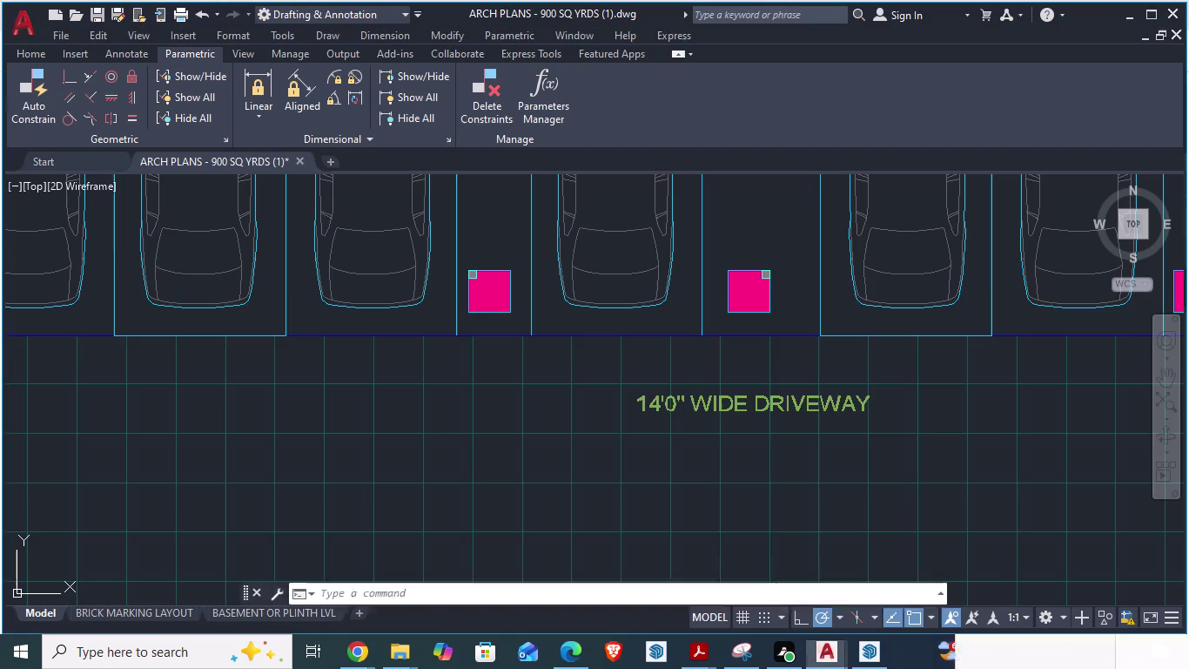
Zoom over the ARCH PLANS floor plans and select the chevron ramp hatch on the ground floor.
scroll(down, 3)
scroll(up, 3)
scroll(down, 3)
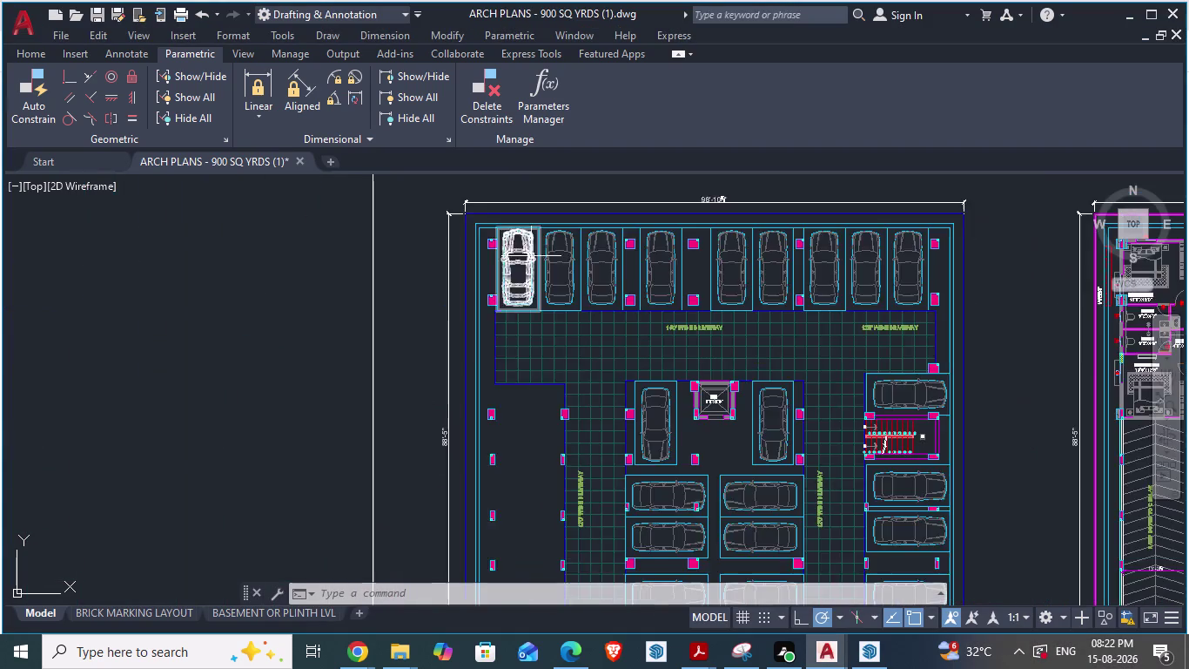
scroll(down, 3)
scroll(up, 3)
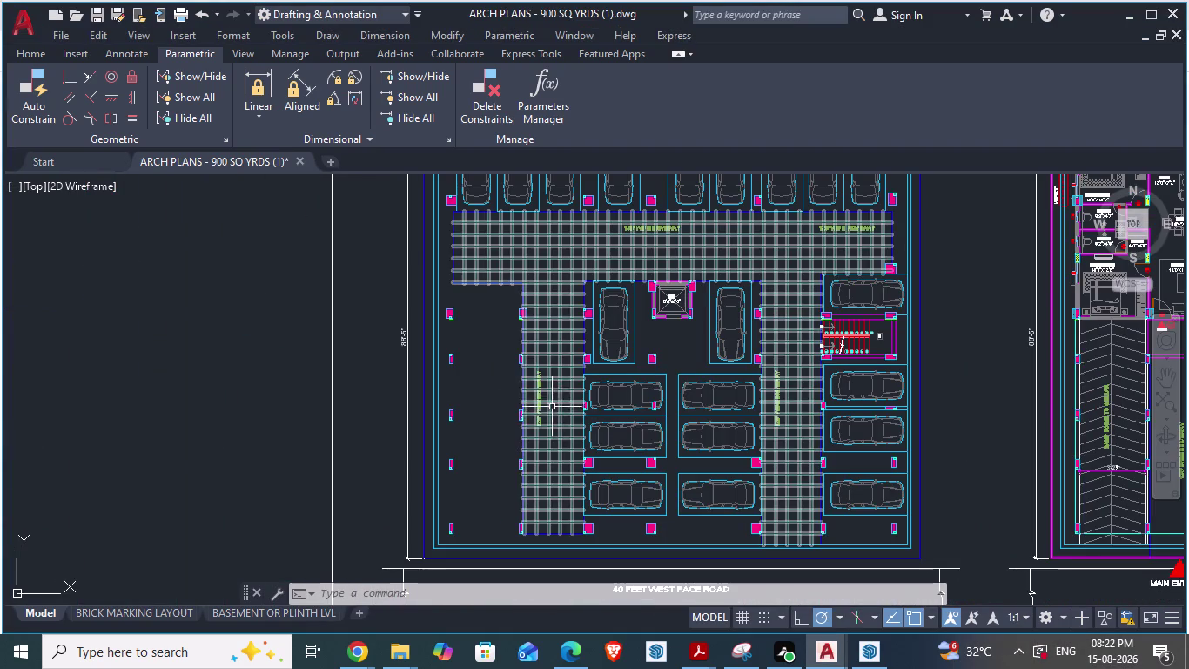
scroll(down, 3)
scroll(up, 3)
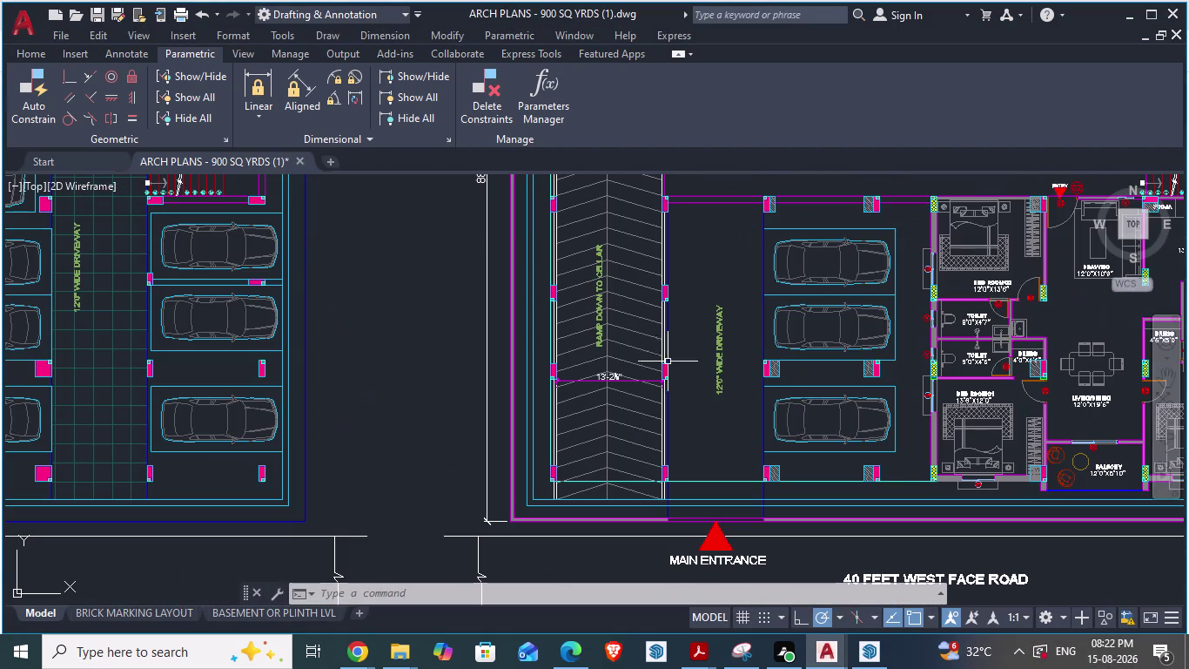
scroll(up, 3)
scroll(down, 3)
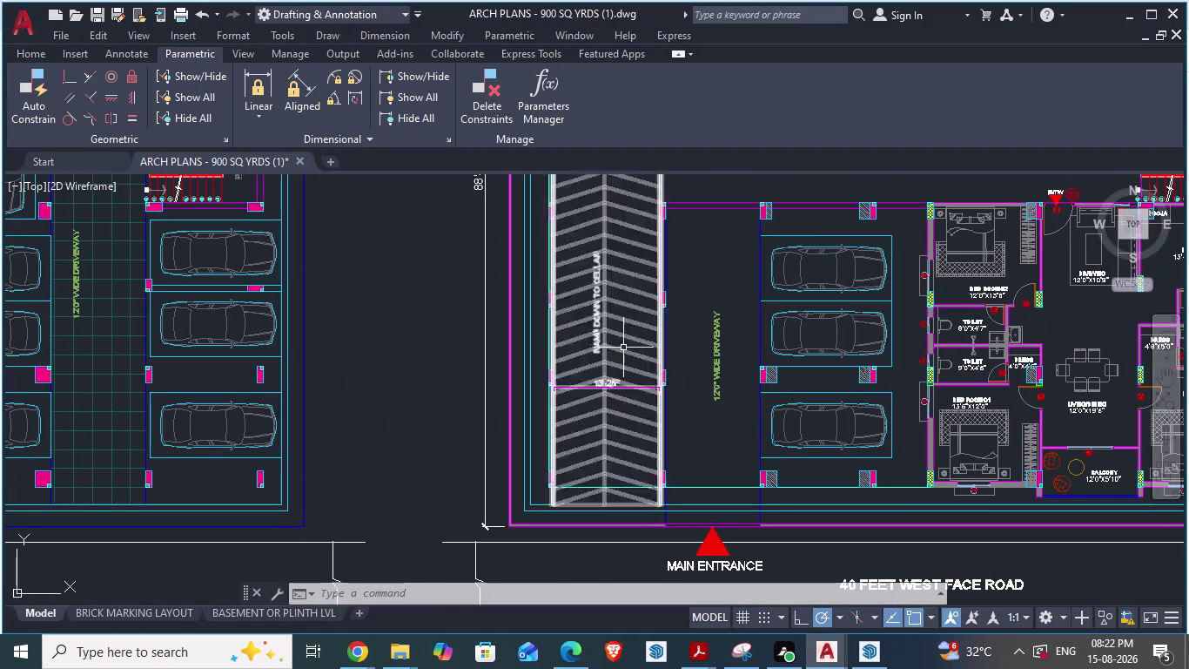
click(624, 334)
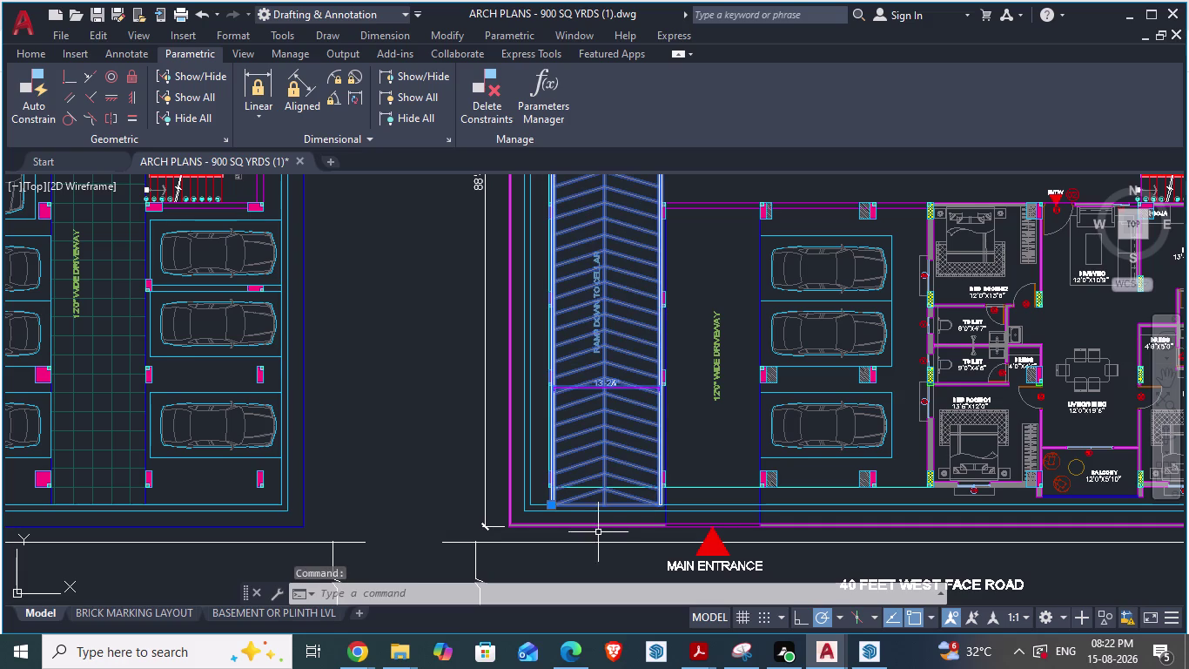
Review the cellar, ground and typical floor plans, then switch to the cellar day1 drawing.
scroll(down, 3)
scroll(up, 3)
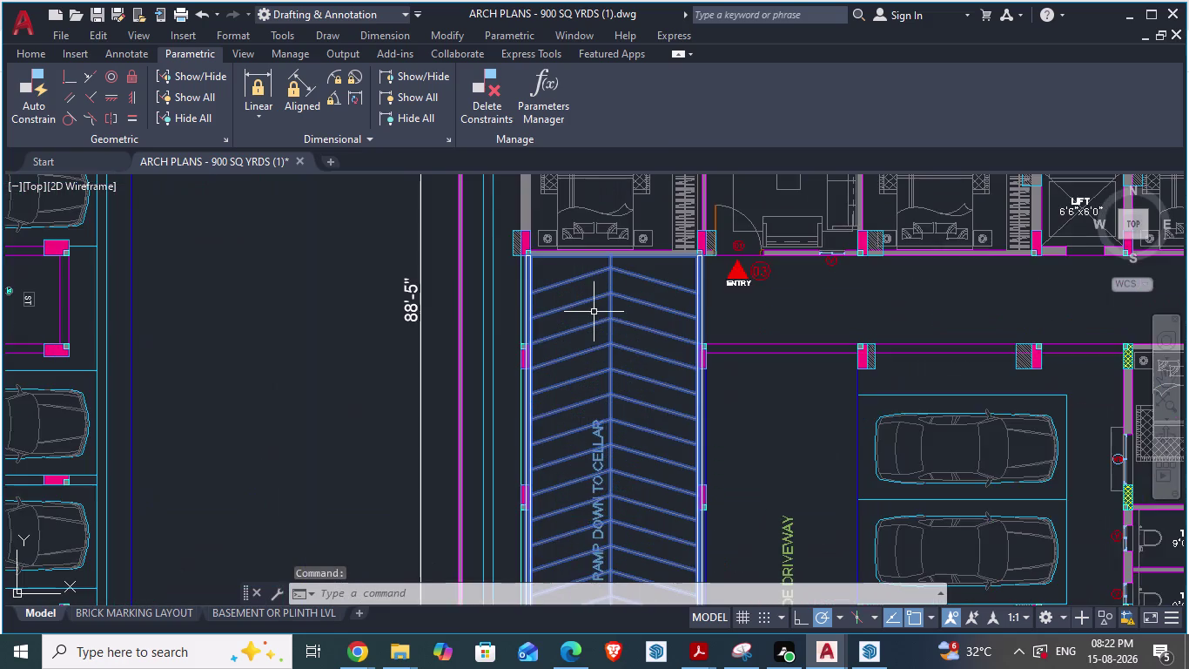
scroll(up, 3)
scroll(up, 3)
scroll(down, 3)
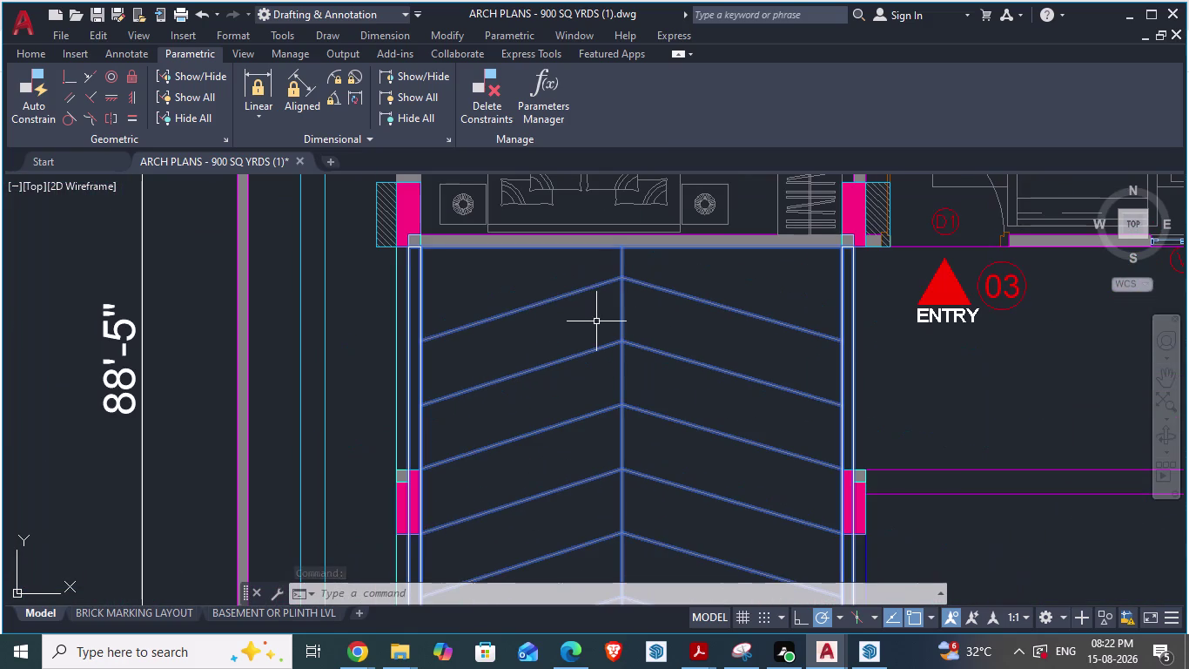
scroll(up, 3)
scroll(down, 3)
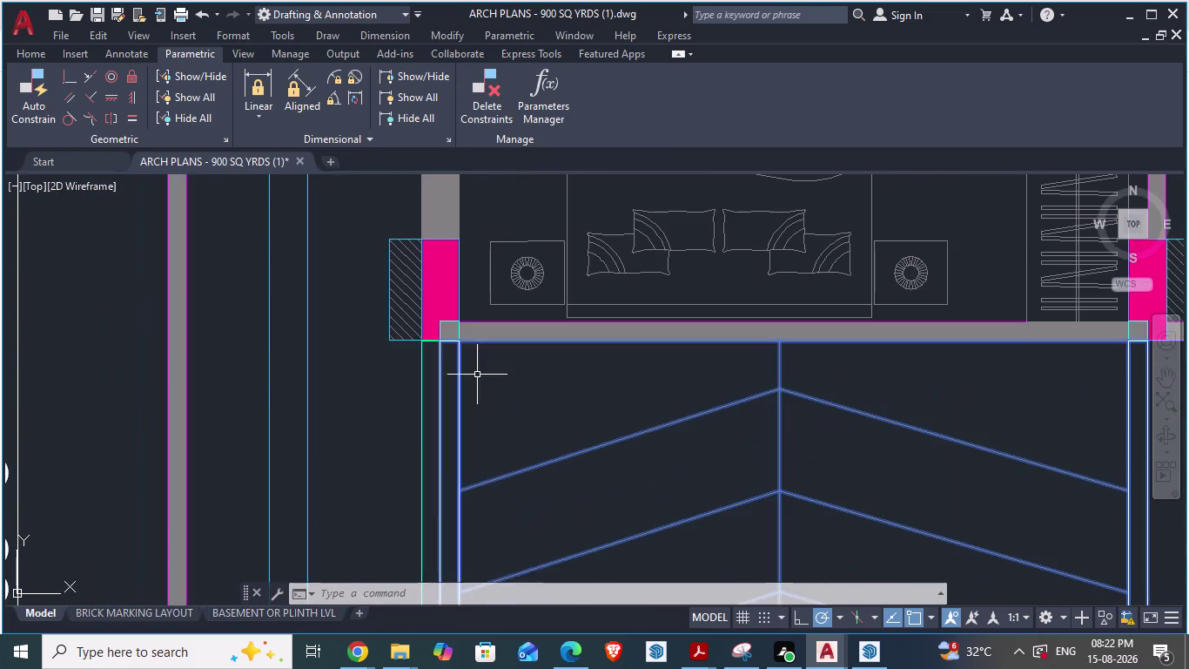
scroll(down, 3)
scroll(down, 3)
scroll(down, 3)
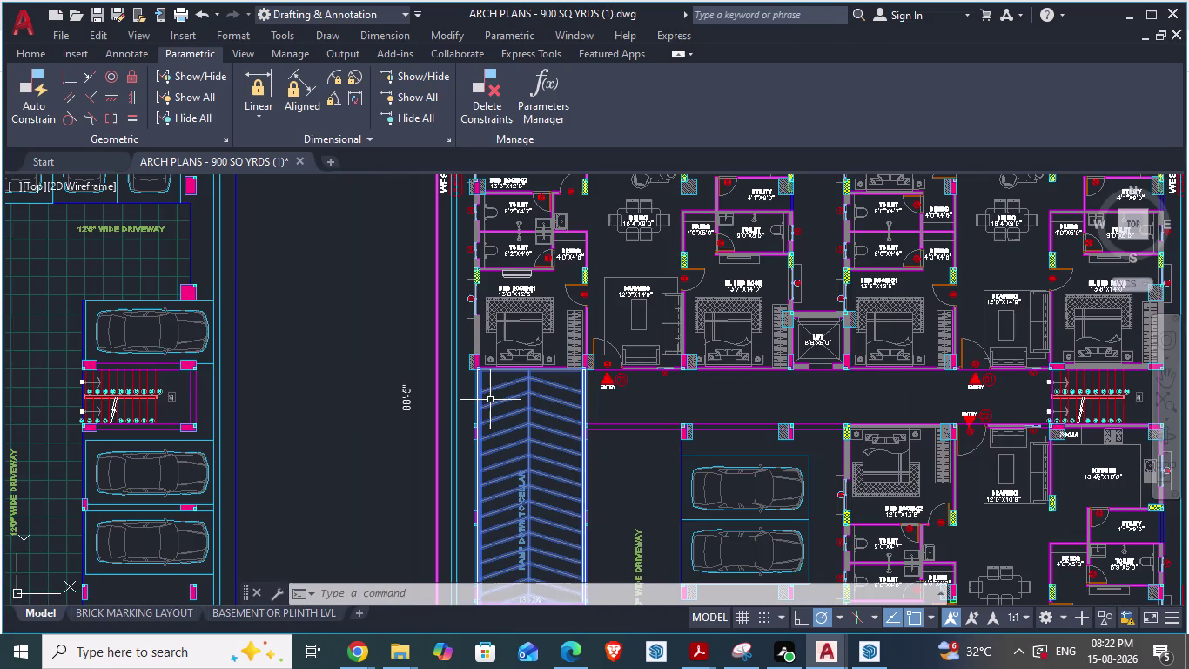
scroll(down, 3)
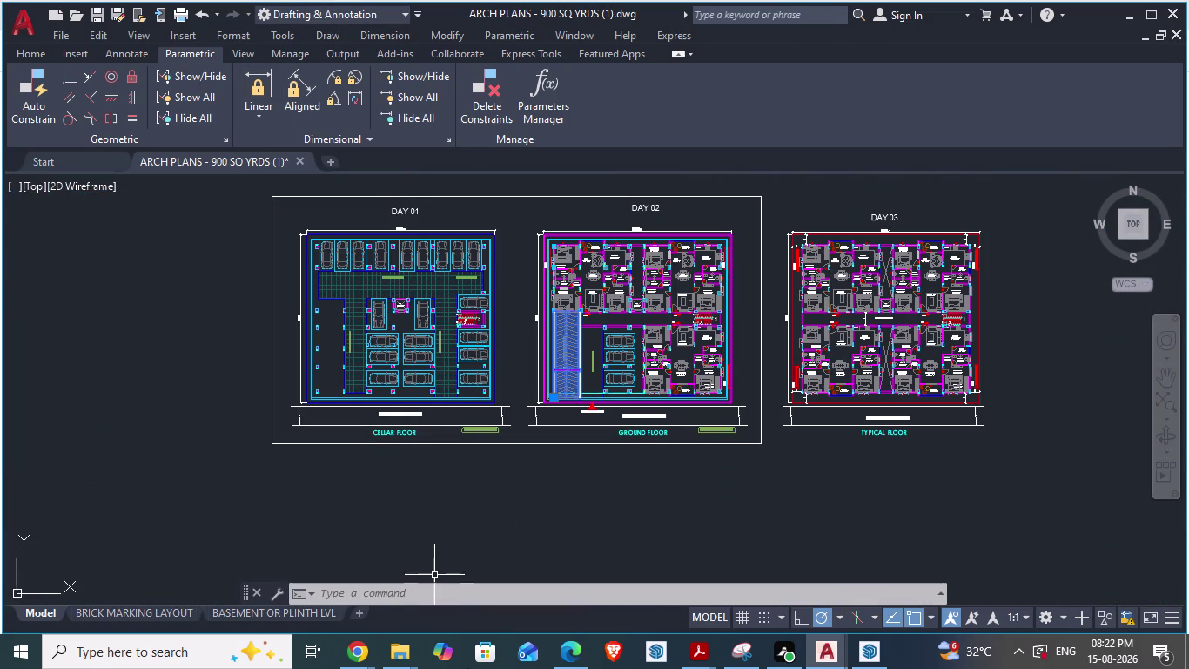
click(813, 645)
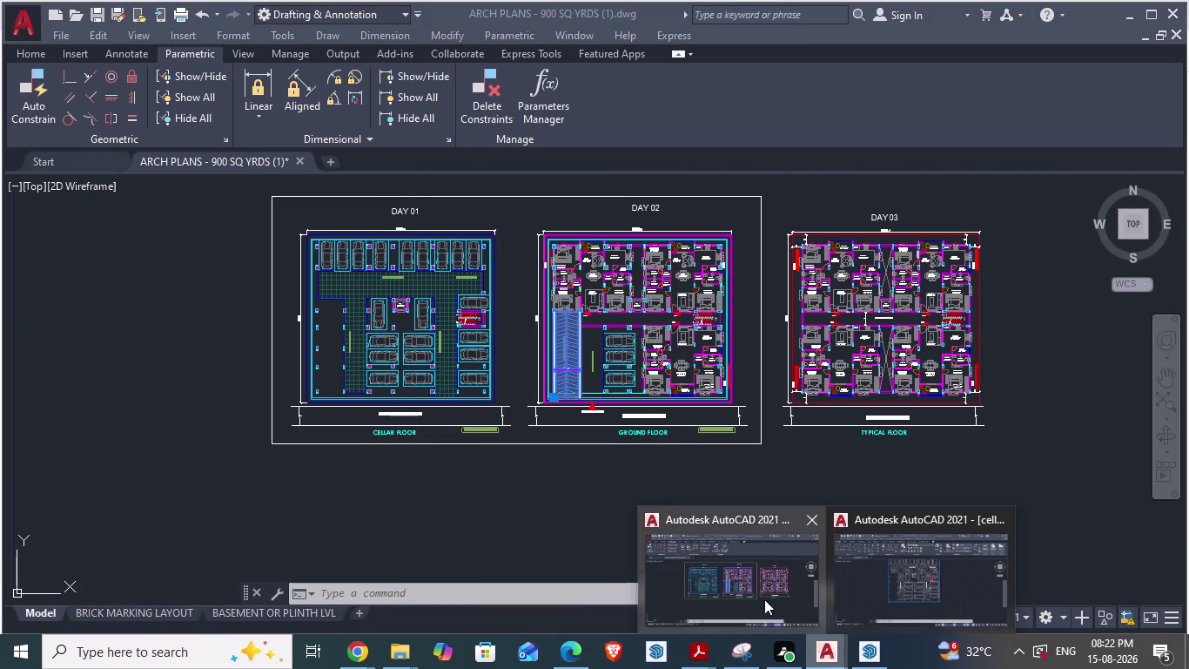
click(906, 576)
Pick the chevron ramp block from the ARCH PLANS library in the Blocks palette.
scroll(down, 3)
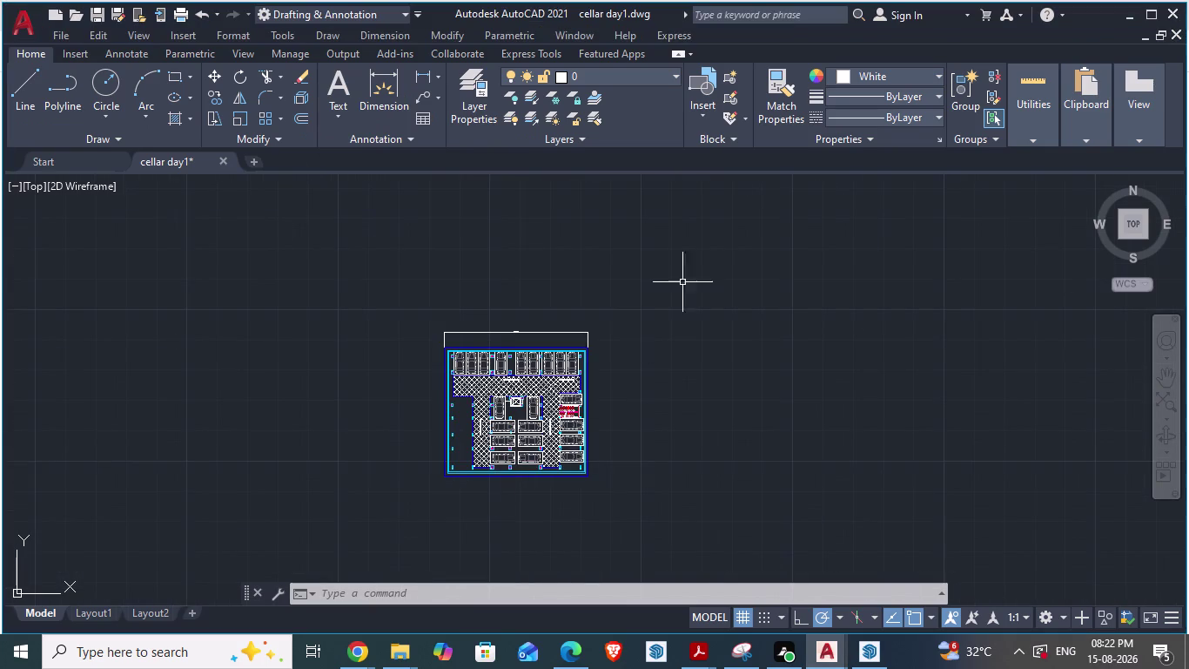
click(703, 110)
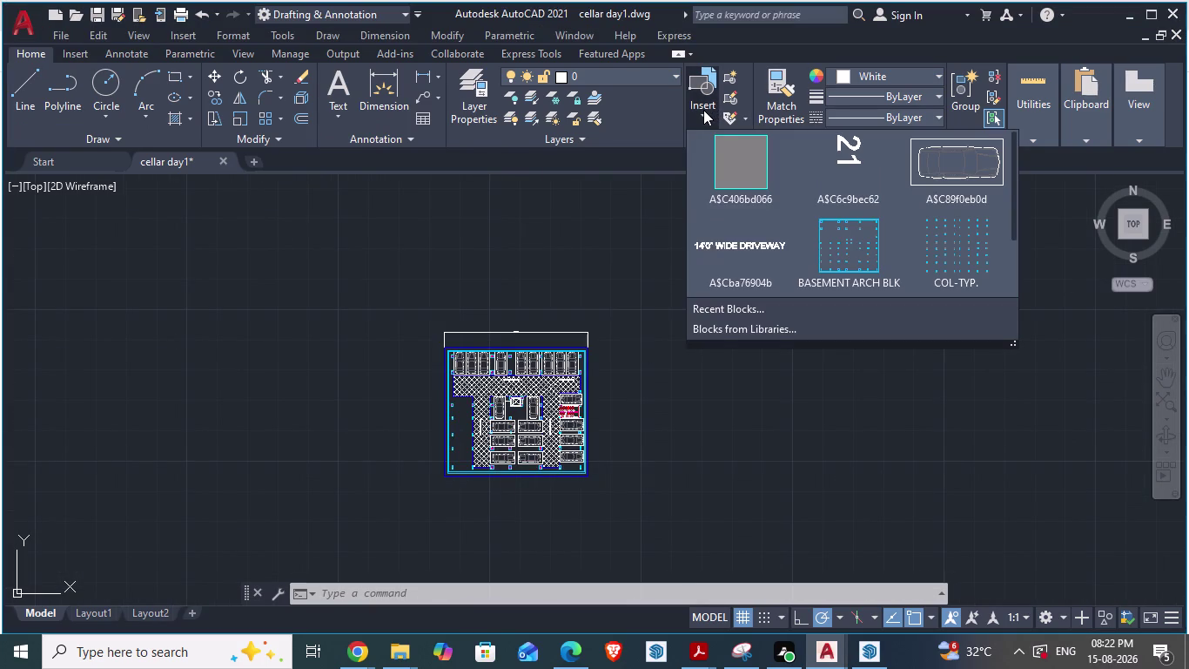
click(741, 329)
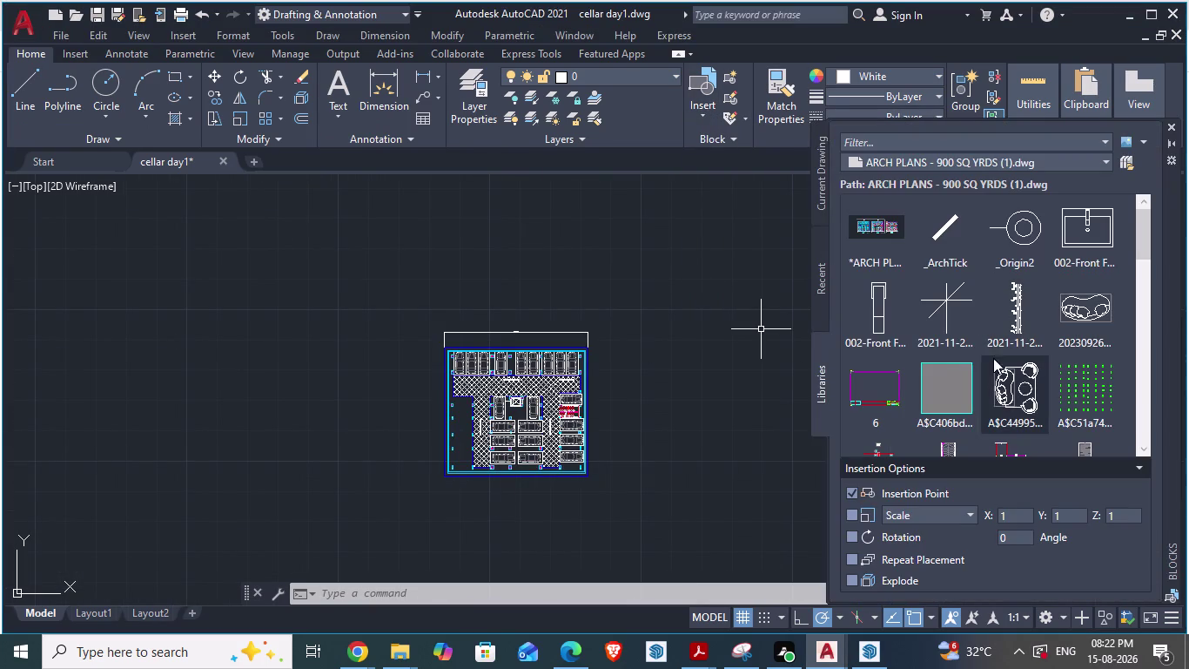
scroll(up, 3)
scroll(down, 3)
scroll(down, 3)
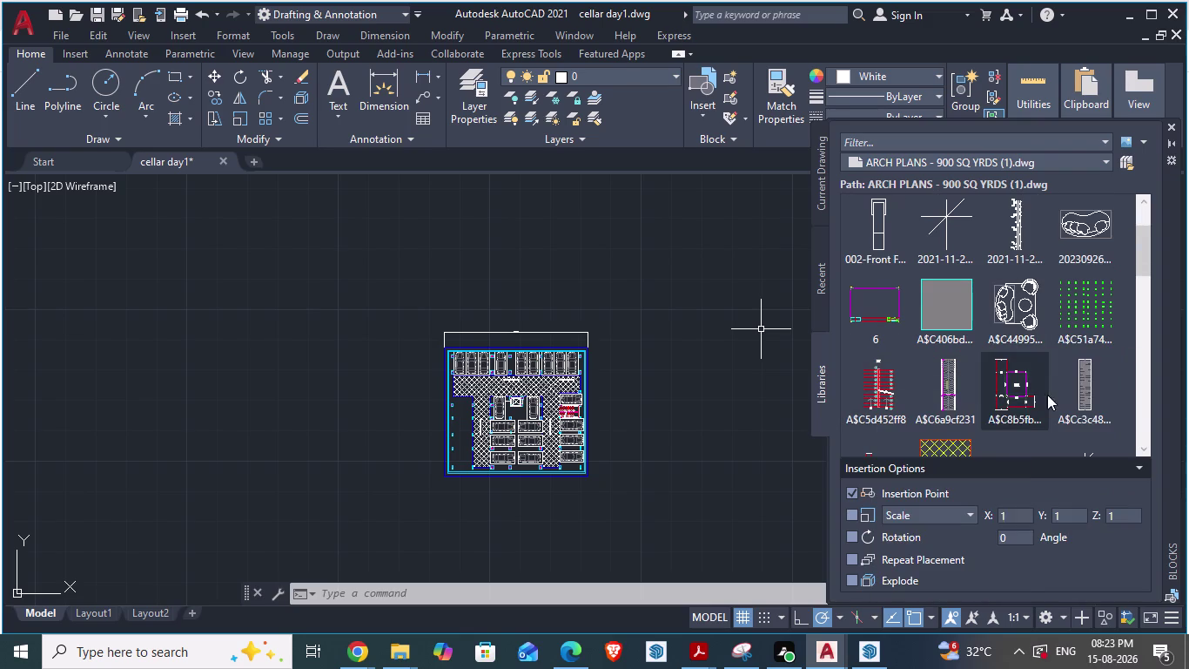
click(949, 382)
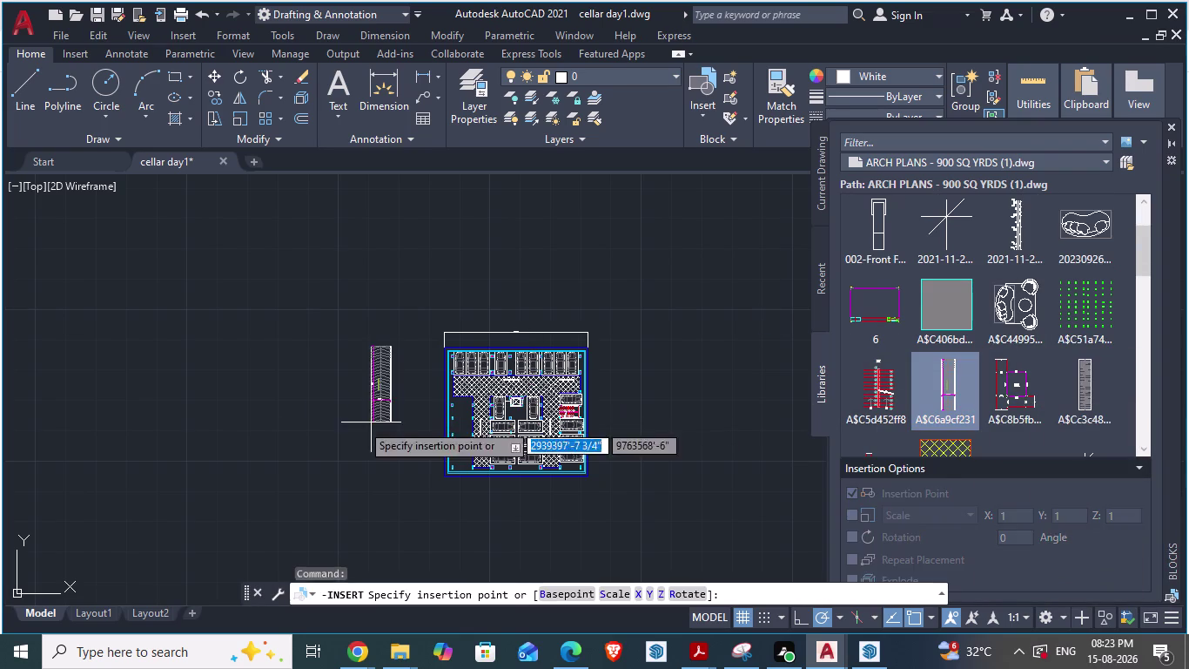
Place the ramp block at an insertion point near the cellar day1 ramp.
scroll(up, 3)
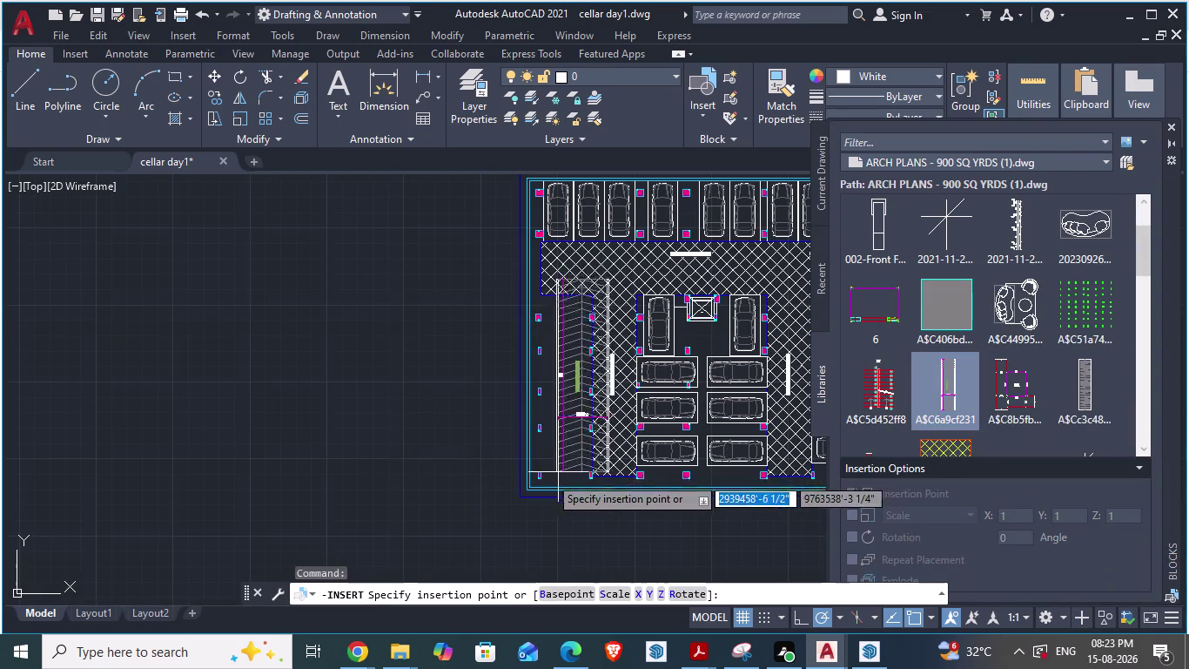
scroll(up, 3)
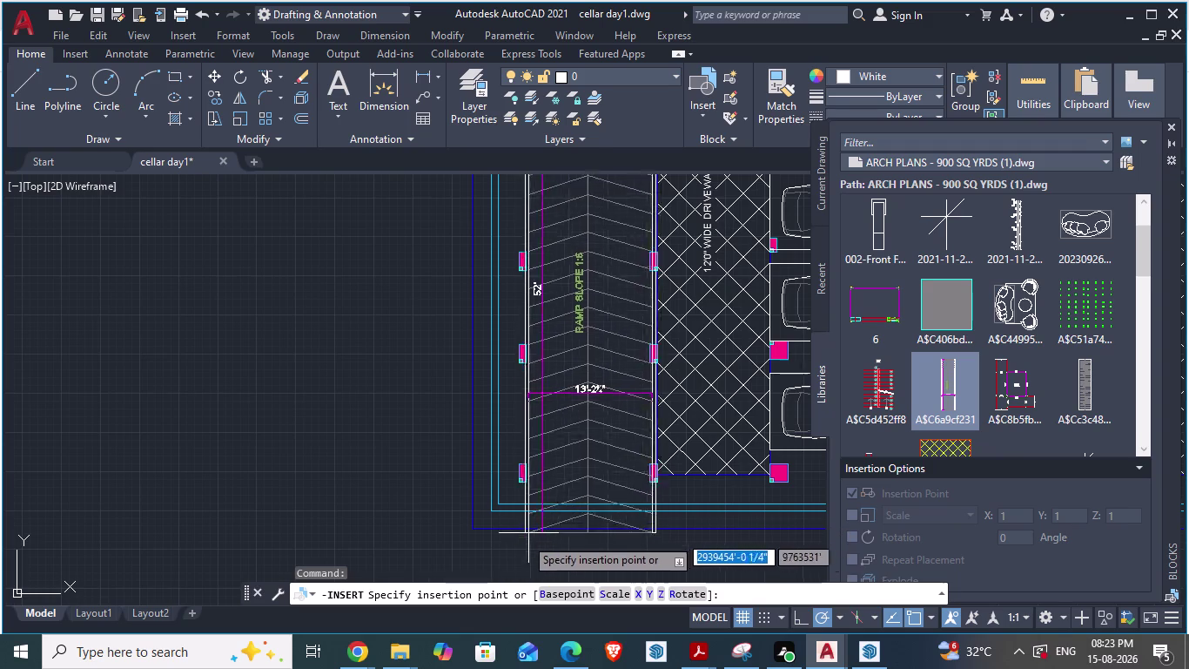
scroll(down, 3)
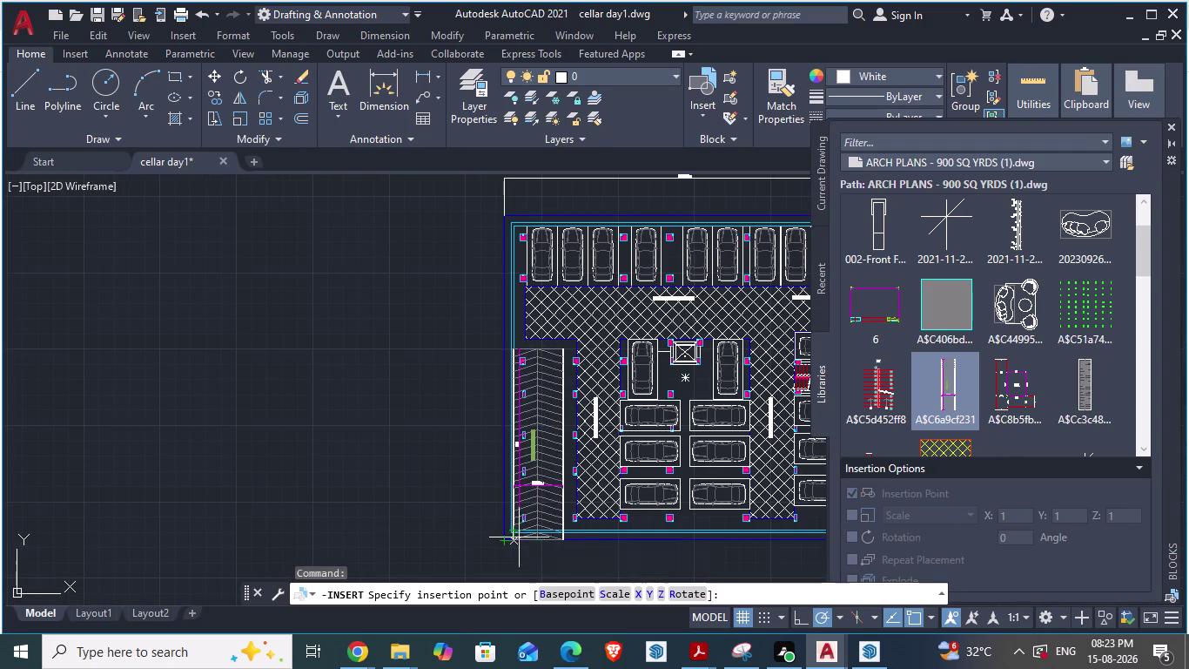
click(527, 536)
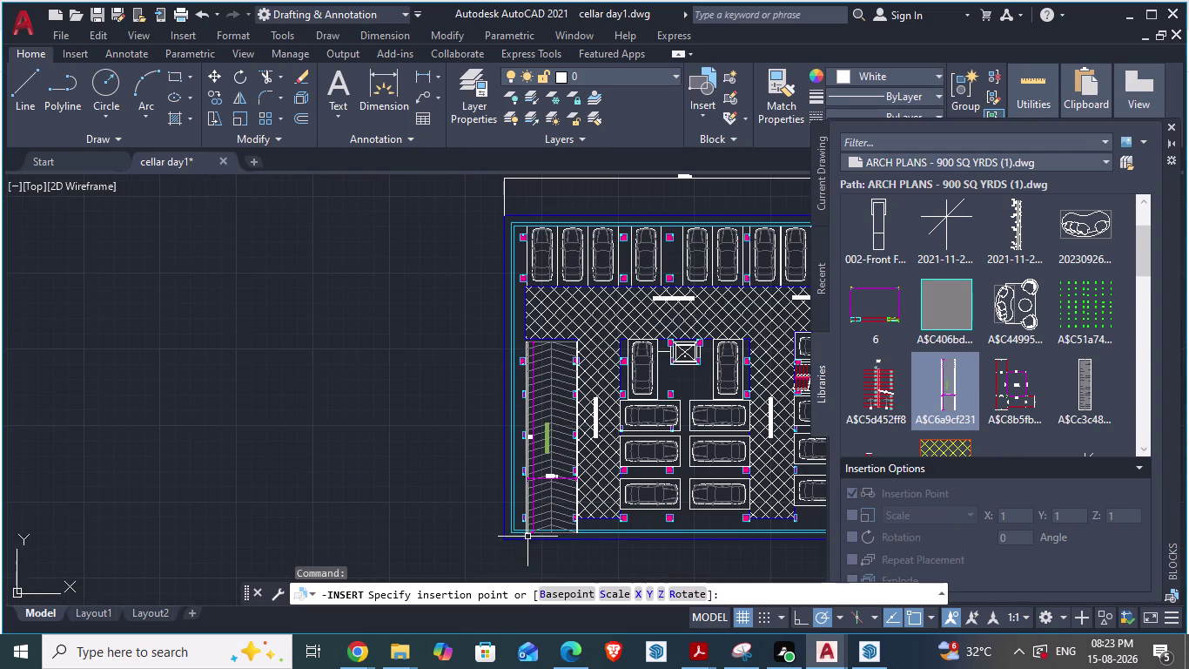
scroll(up, 3)
scroll(down, 3)
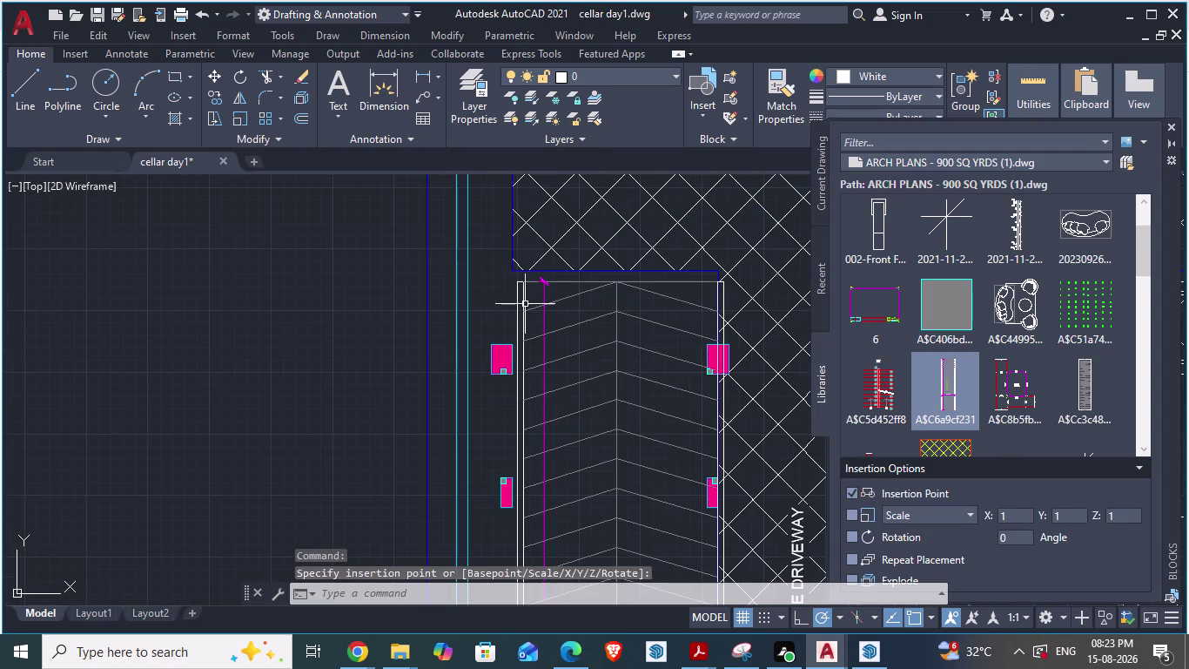
Move the chevron ramp block so its corner snaps to the ramp's top corner.
click(523, 286)
key(m)
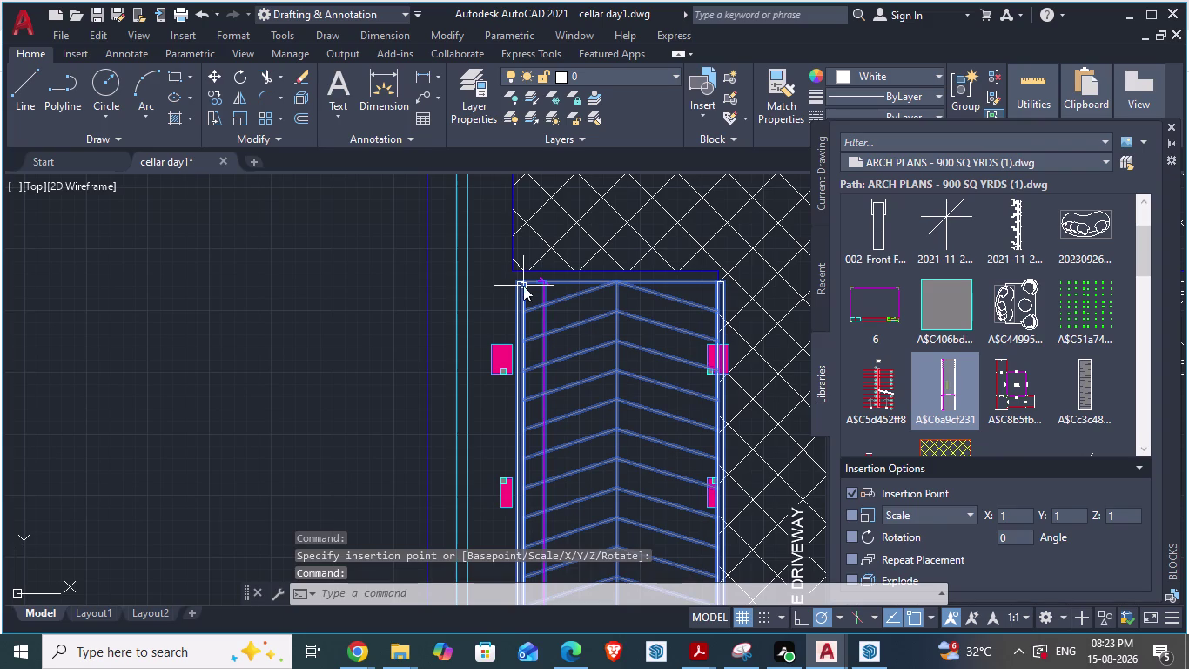
key(Return)
scroll(up, 3)
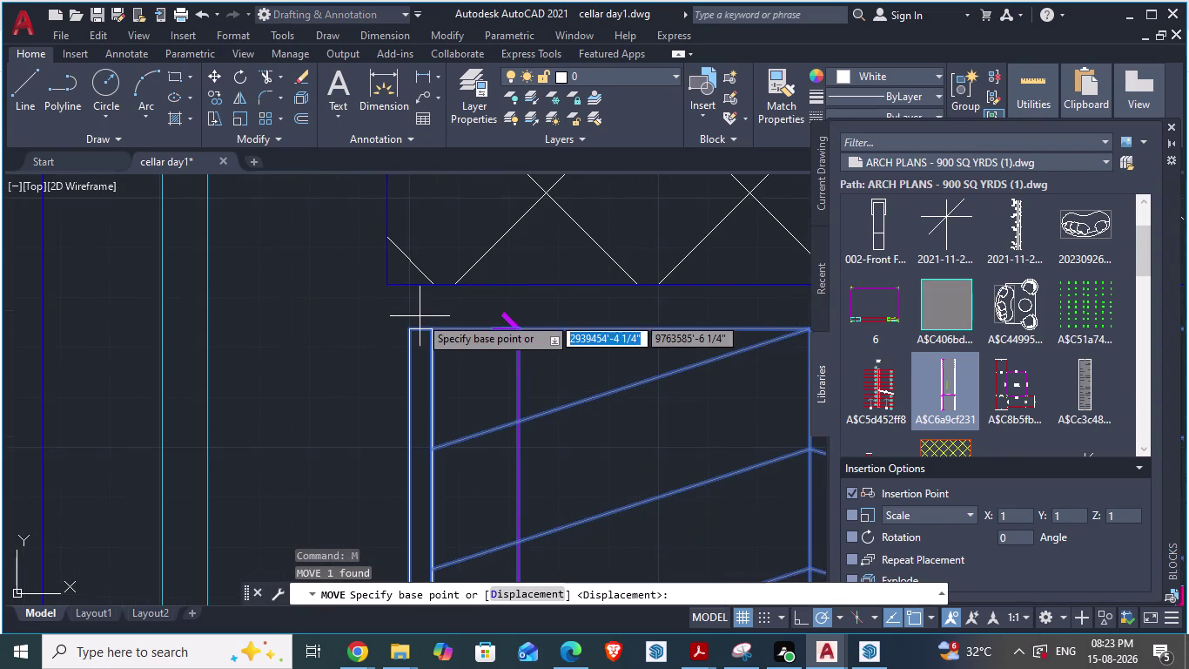
drag(427, 334, 388, 291)
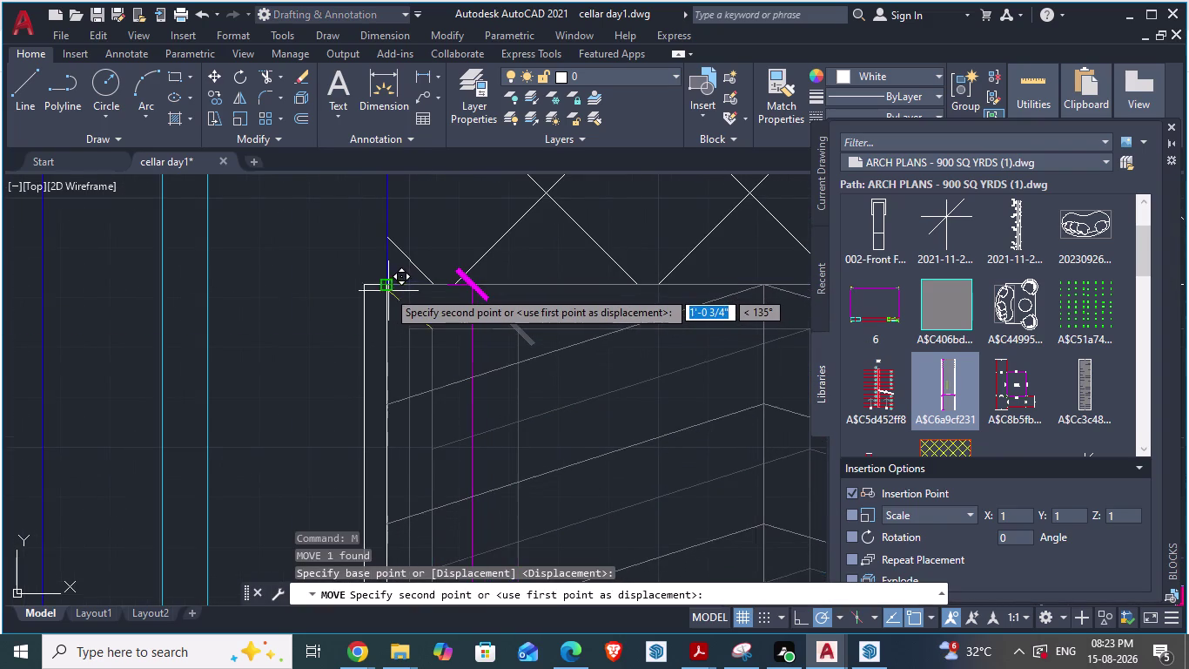
drag(388, 291, 388, 290)
click(388, 290)
Zoom over the aligned ramp, then switch to the ARCH PLANS reference drawing.
scroll(down, 3)
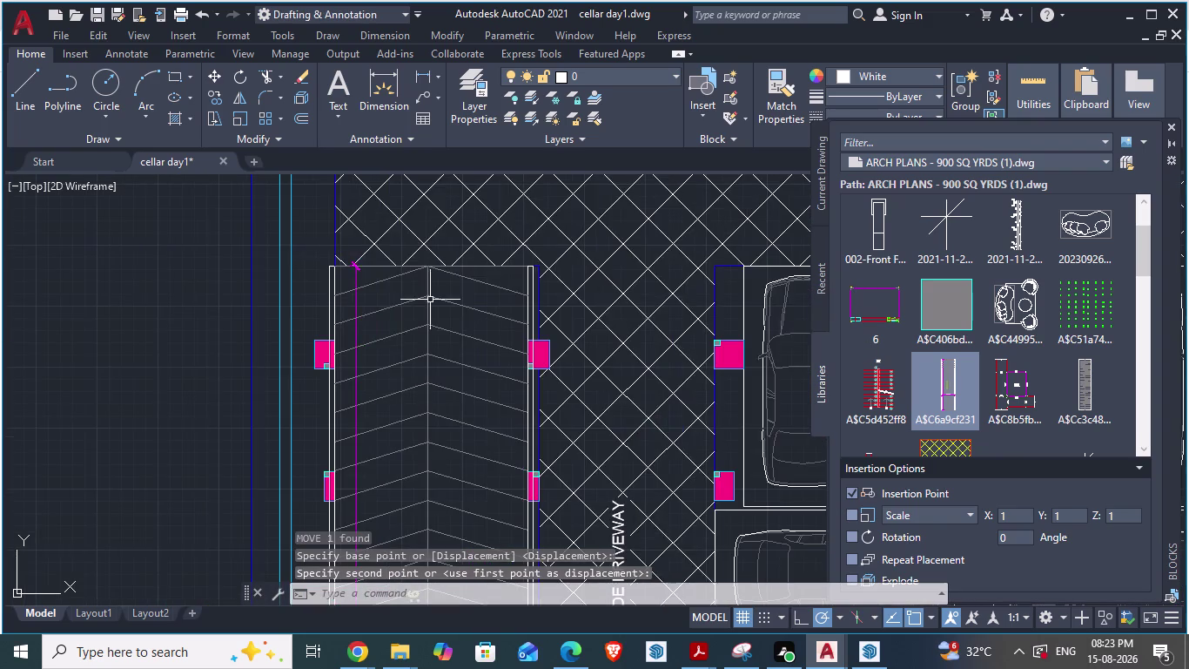
scroll(down, 3)
scroll(down, 3)
scroll(up, 3)
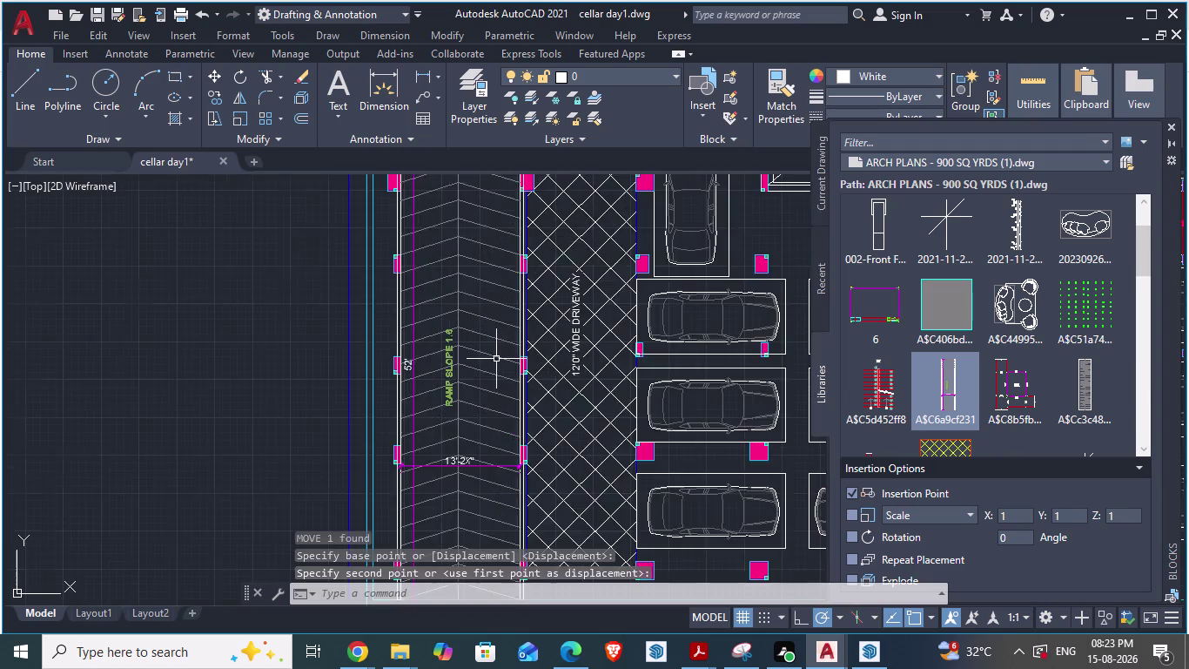
scroll(down, 3)
scroll(up, 3)
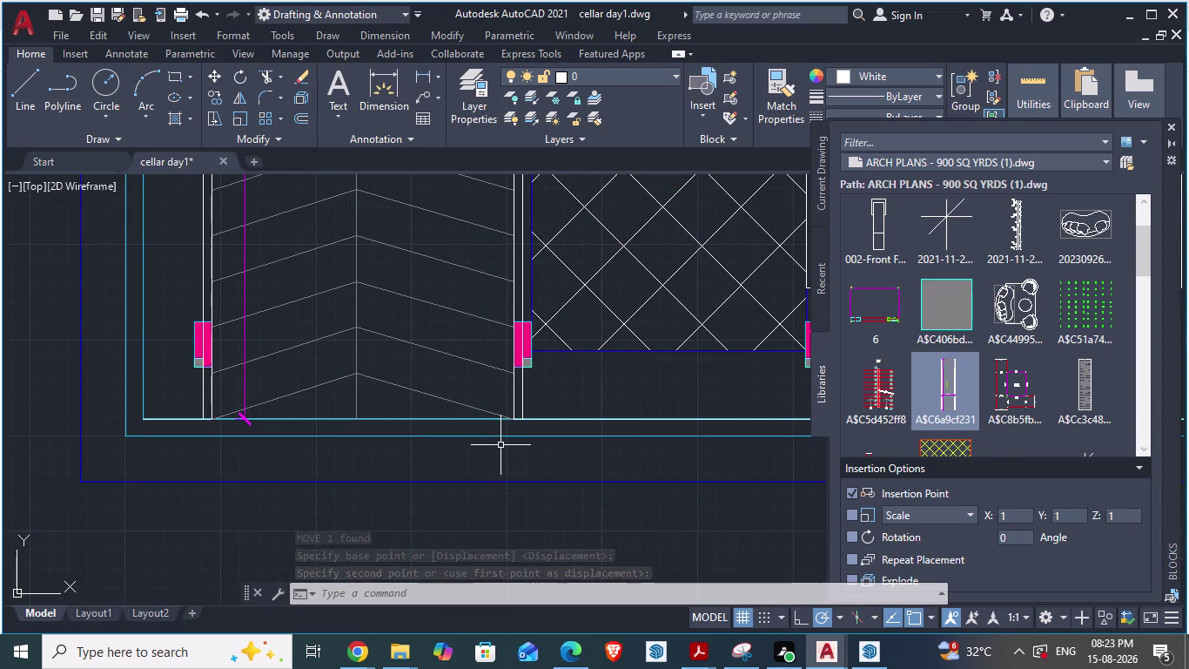
scroll(down, 3)
scroll(down, 3)
scroll(up, 3)
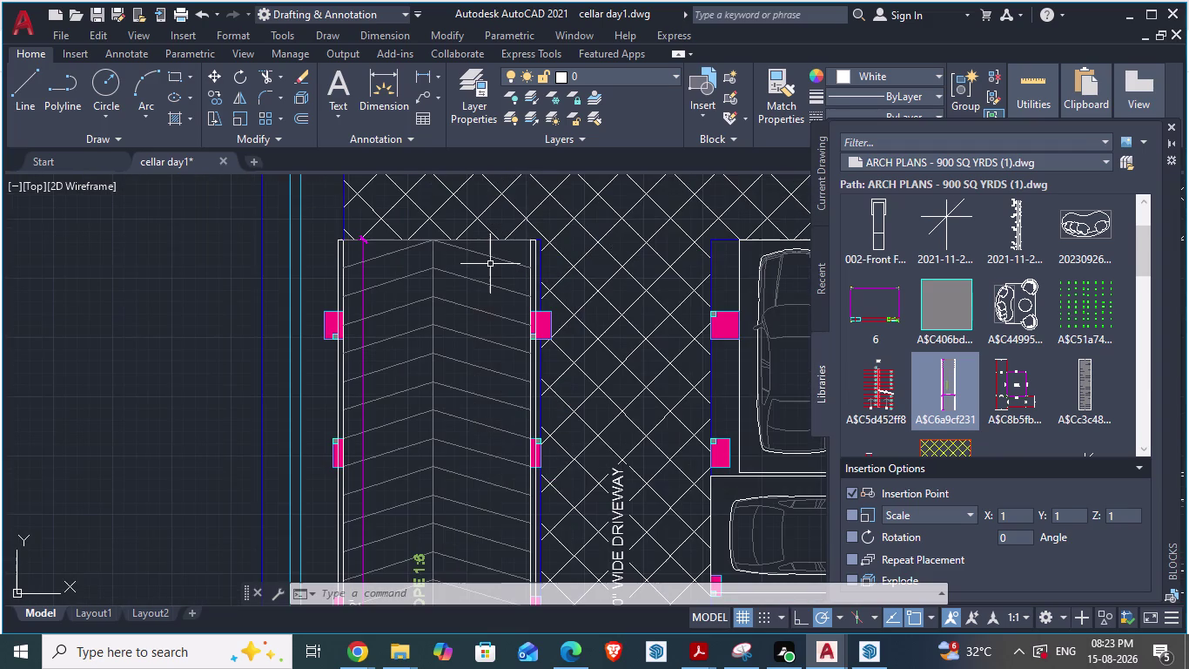
scroll(up, 3)
scroll(down, 3)
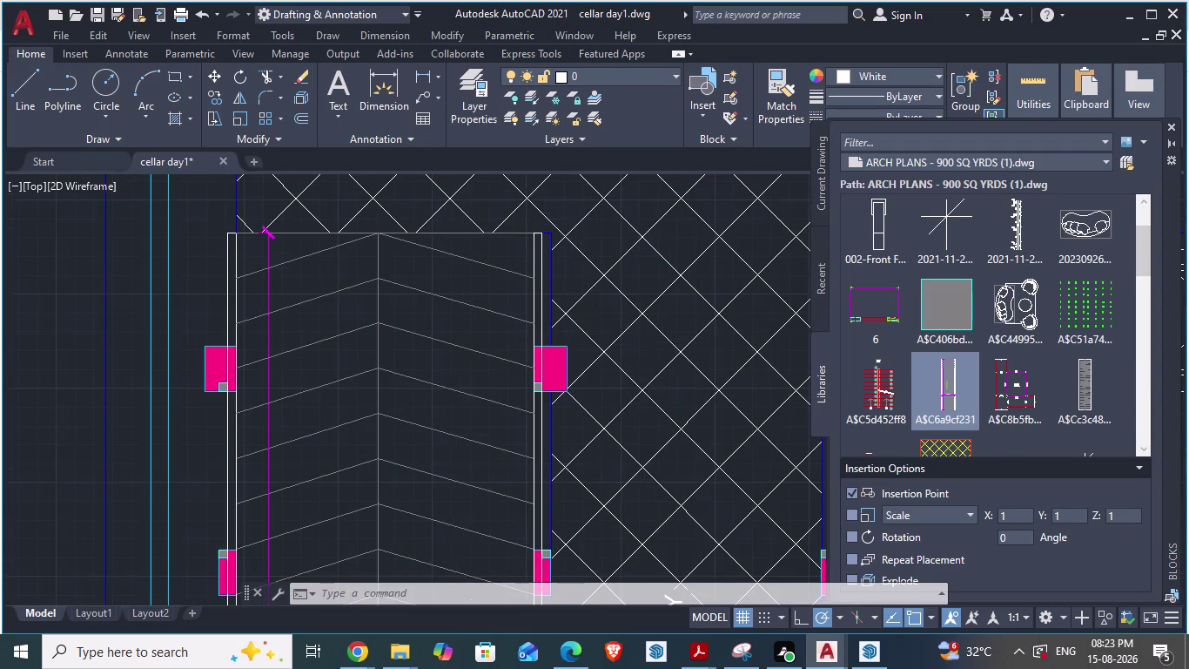
key(alt+Tab)
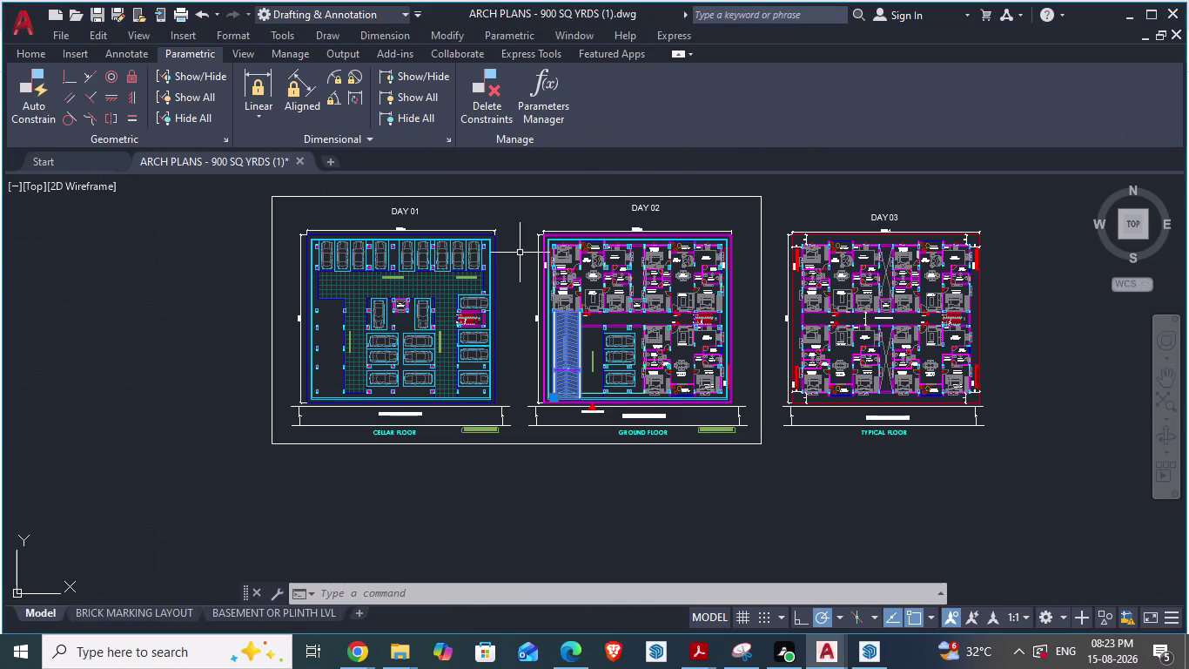
Zoom on the ground-floor ramp in ARCH PLANS, then switch back to cellar day1.
scroll(up, 3)
scroll(up, 3)
scroll(up, 3)
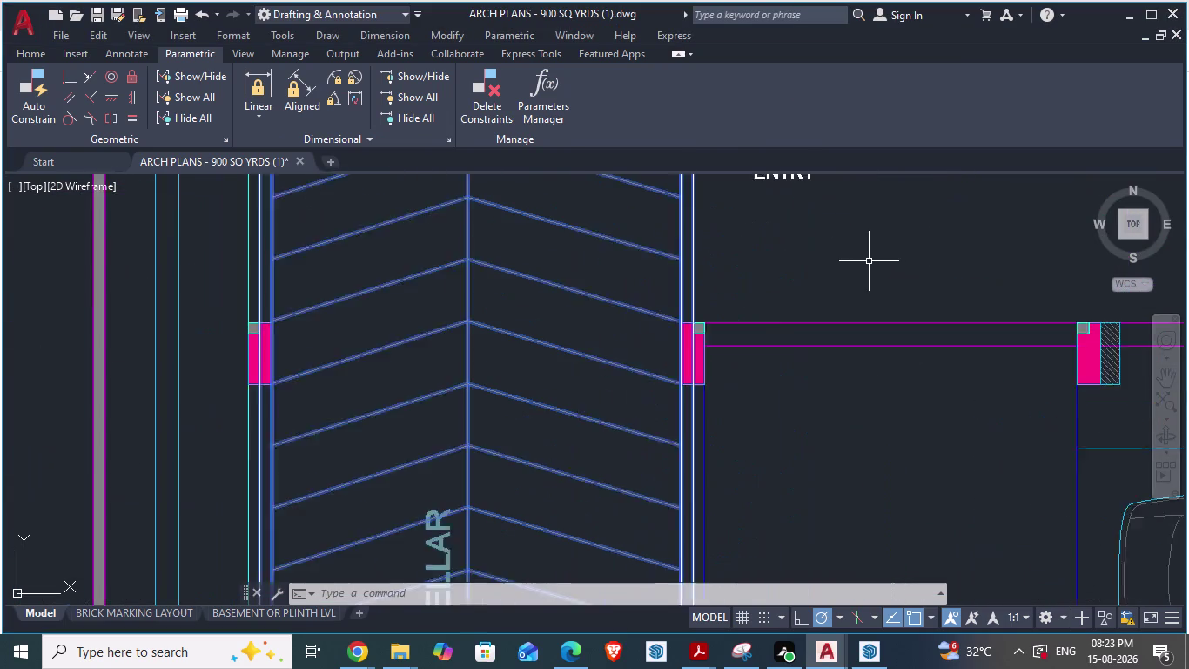
scroll(up, 3)
scroll(down, 3)
scroll(down, 3)
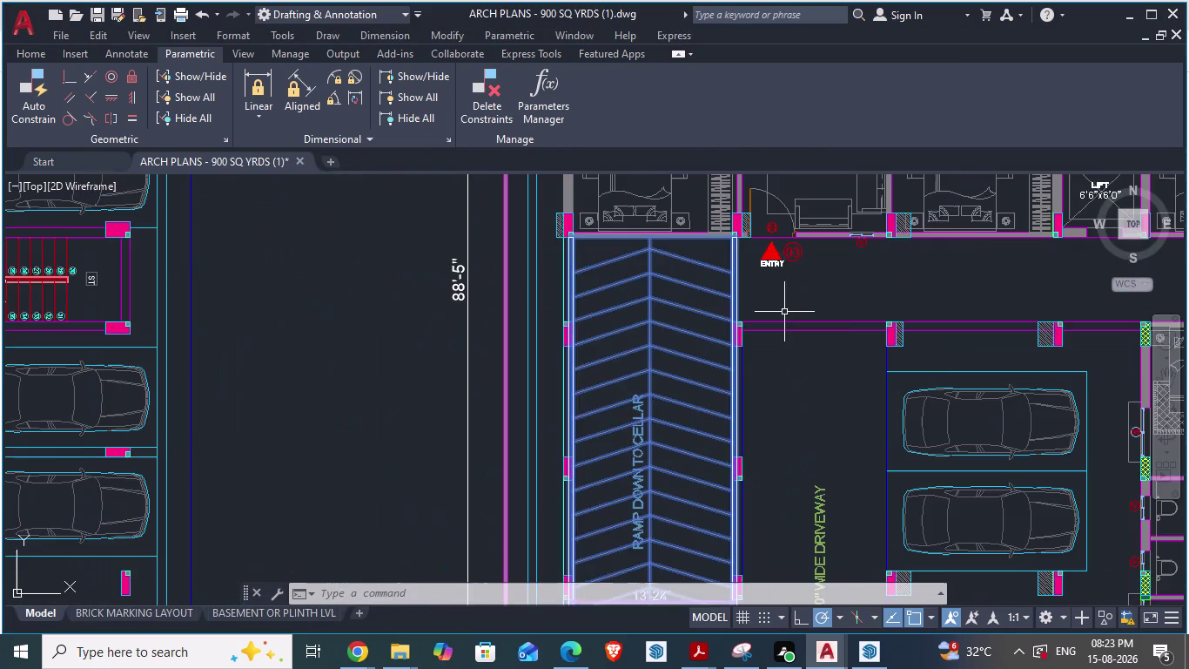
scroll(down, 3)
scroll(up, 3)
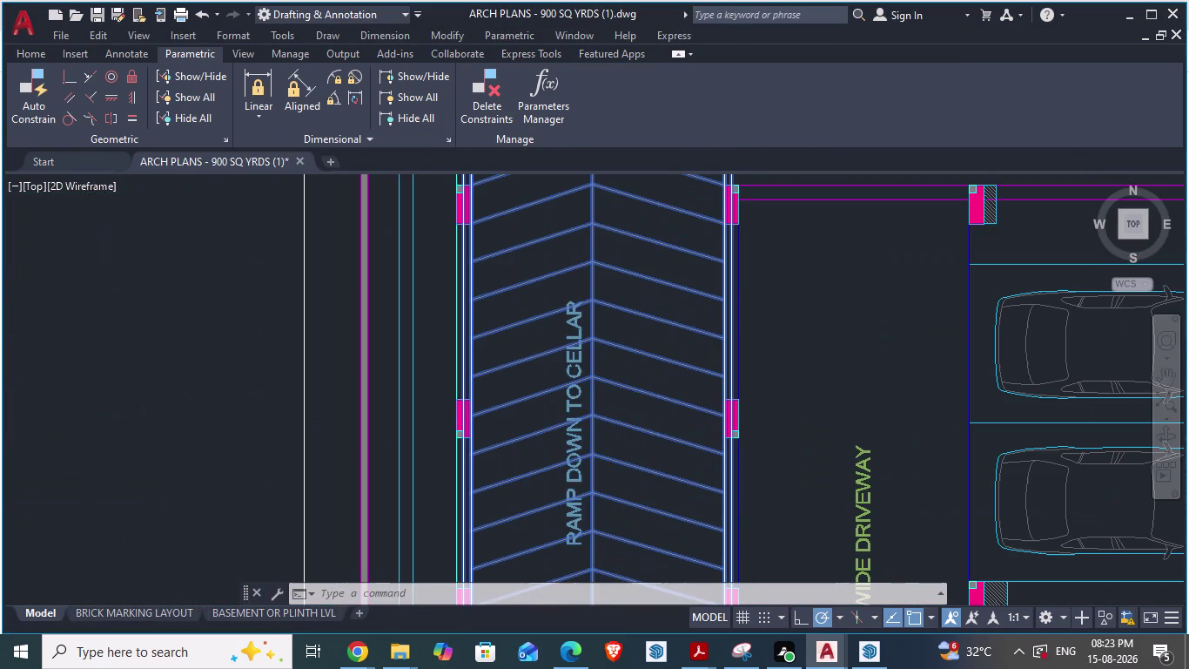
key(alt+Tab)
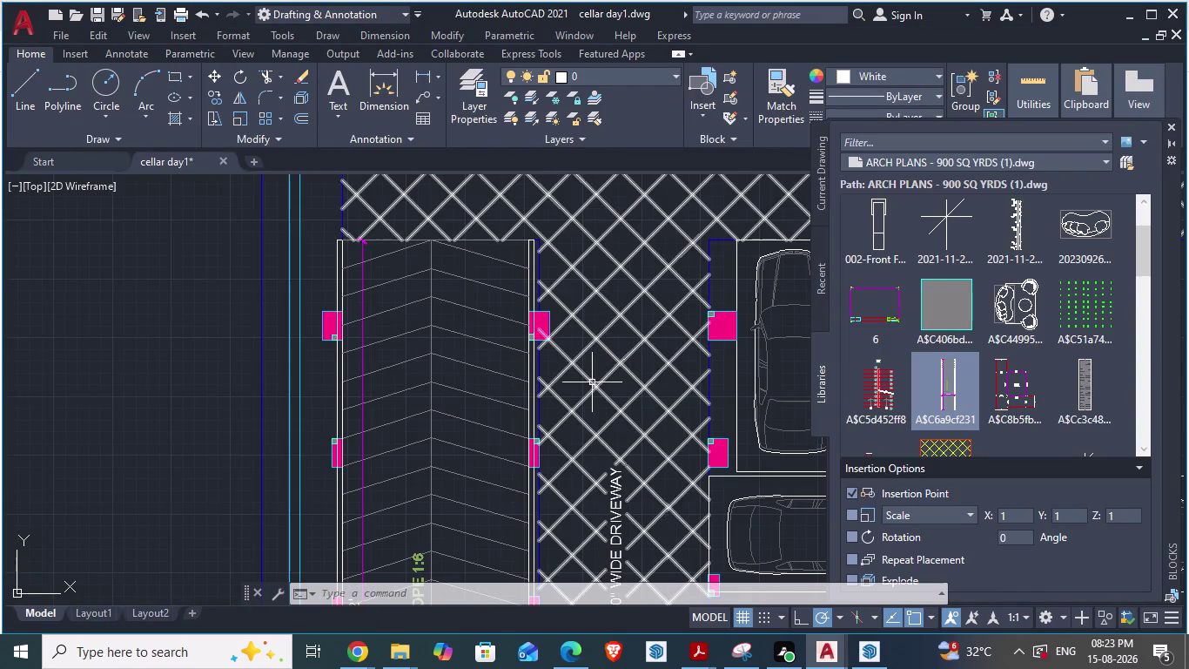
Cancel the pending command, check the ARCH PLANS PDF, and return to AutoCAD.
key(Escape)
scroll(down, 3)
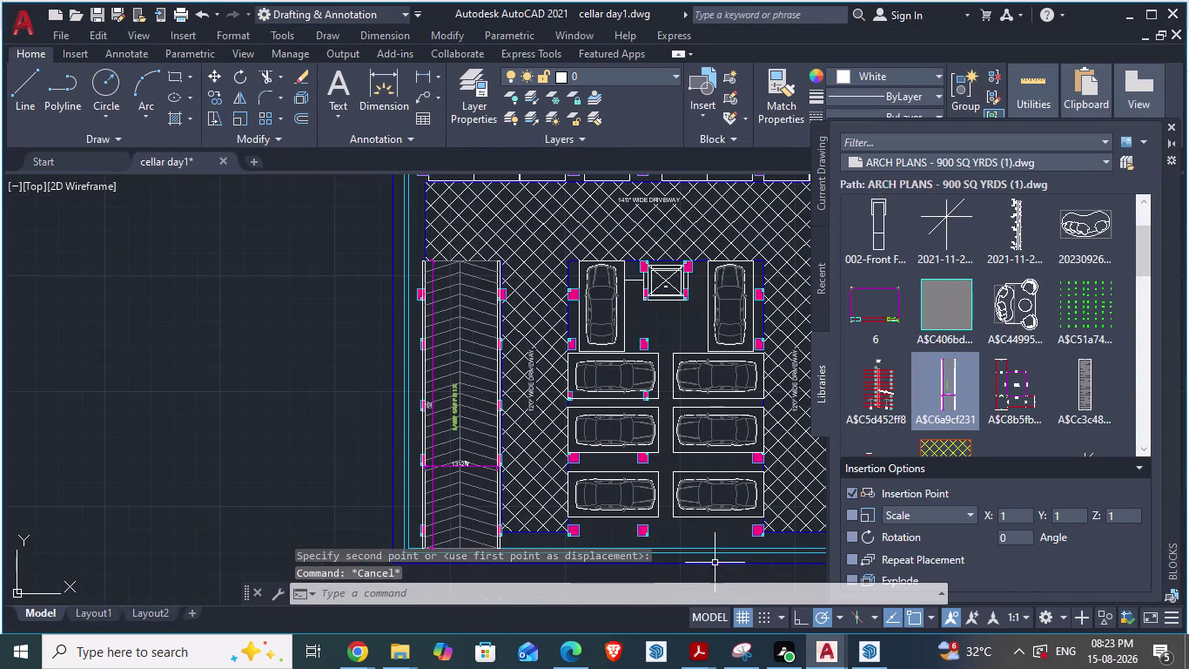
click(693, 645)
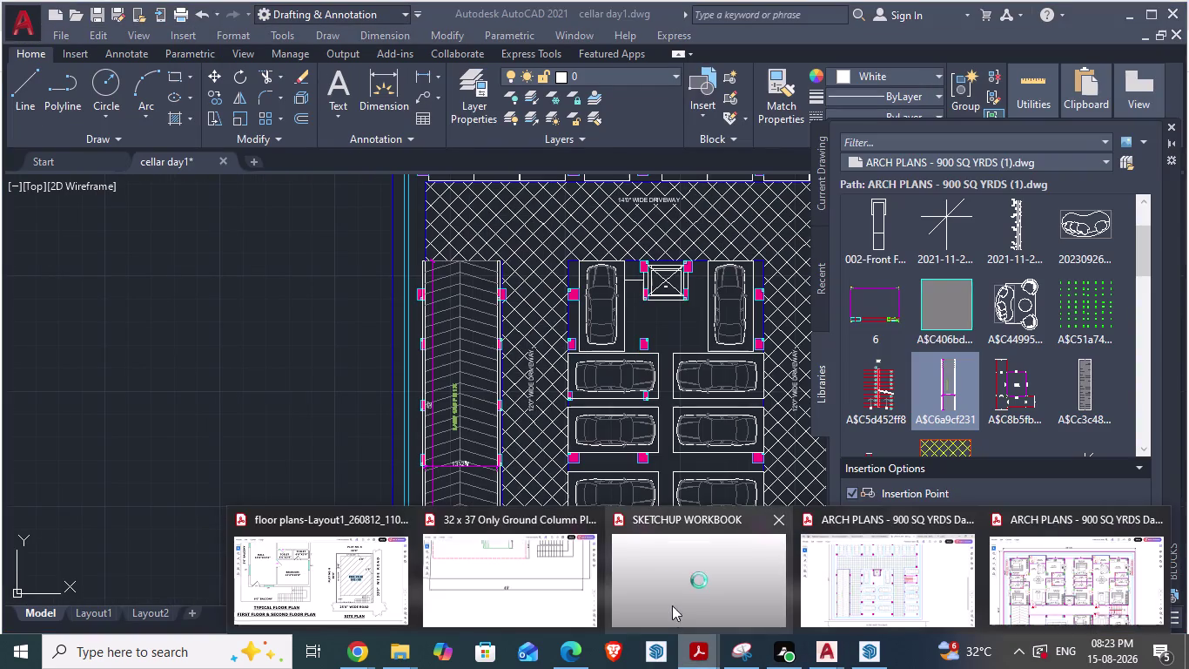
click(878, 583)
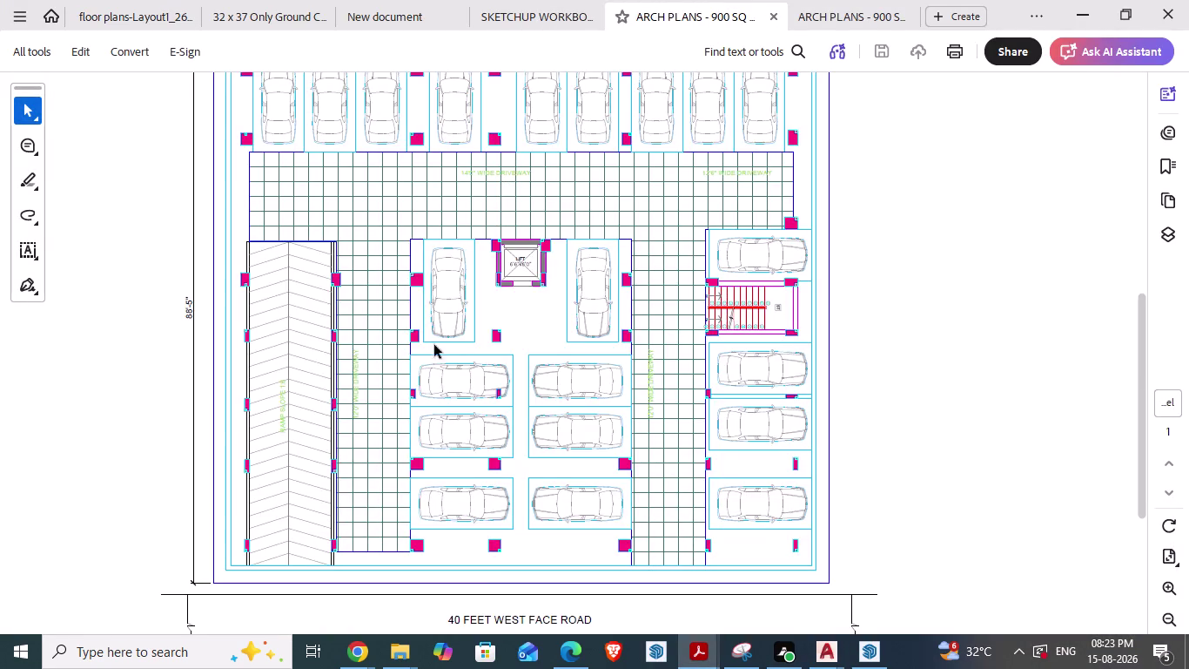
scroll(up, 3)
scroll(down, 3)
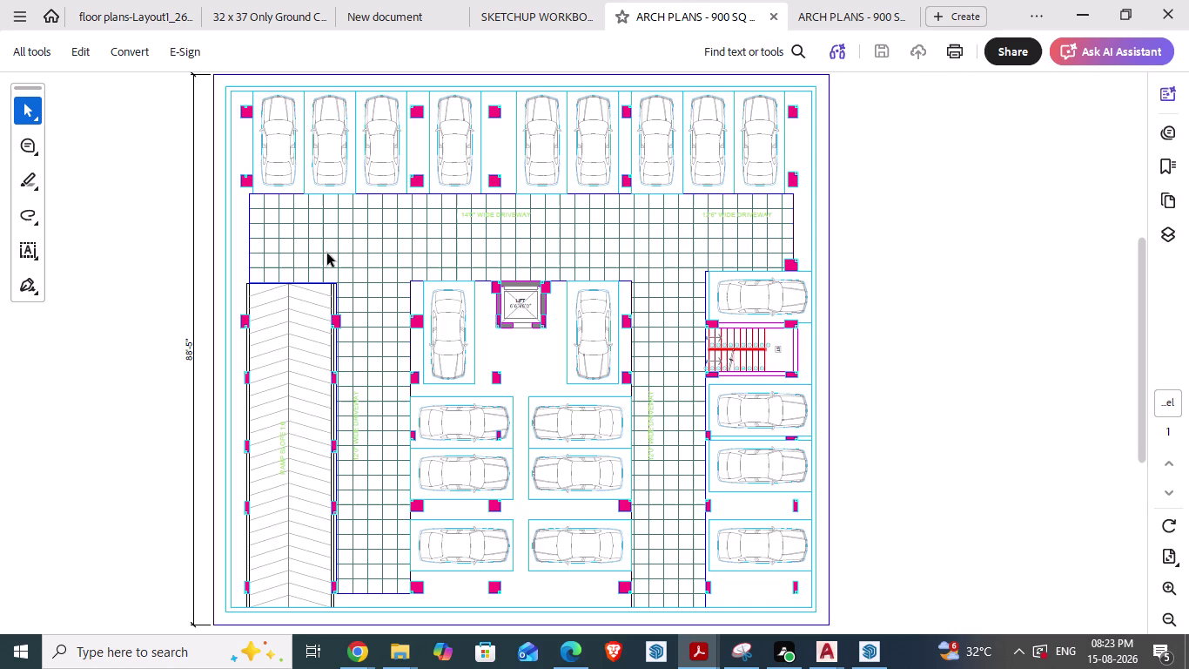
key(alt+Tab)
scroll(up, 3)
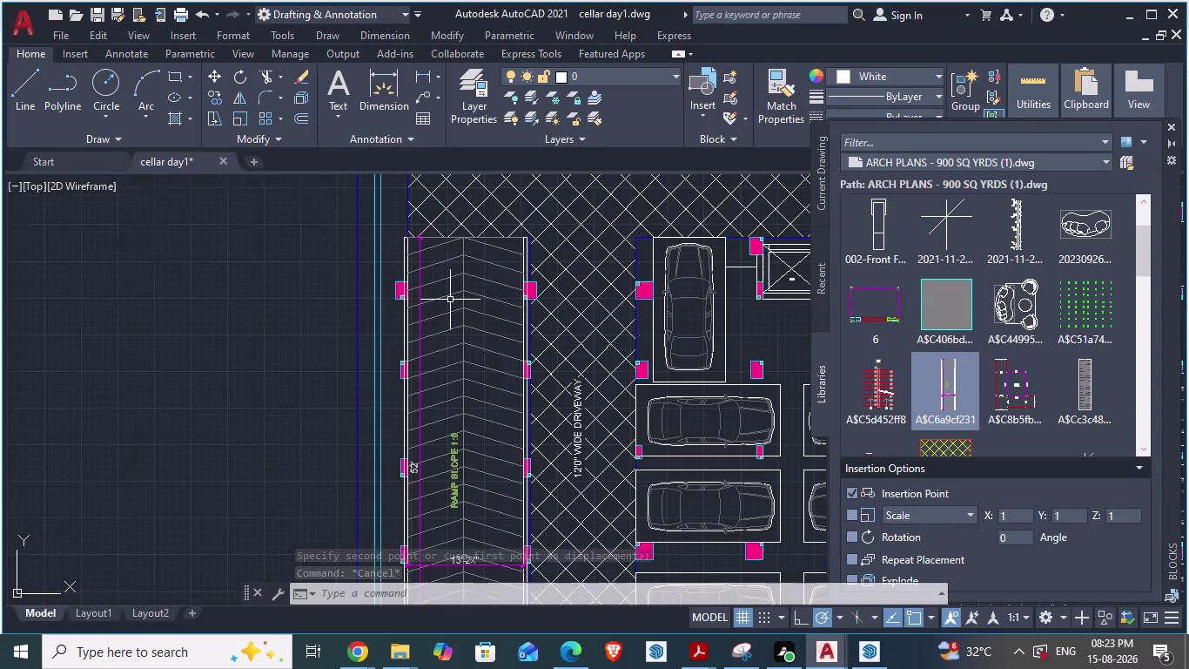
Cancel the pending command and stray selection windows in the cellar day1 drawing.
key(Escape)
click(263, 344)
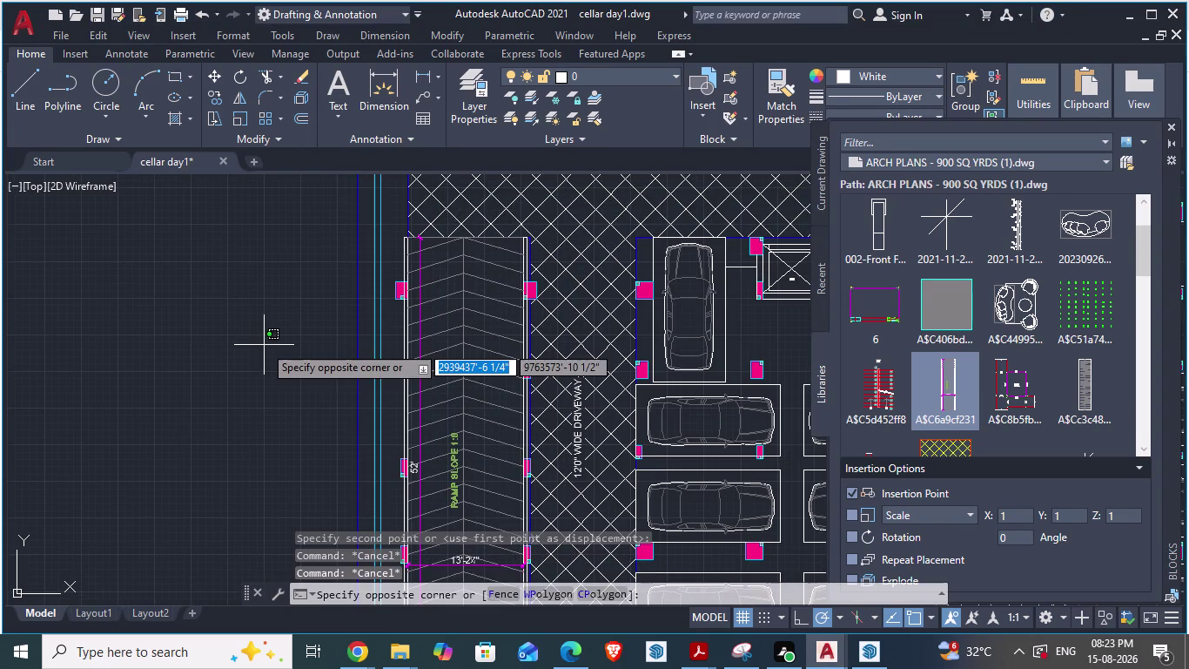
key(Escape)
click(264, 345)
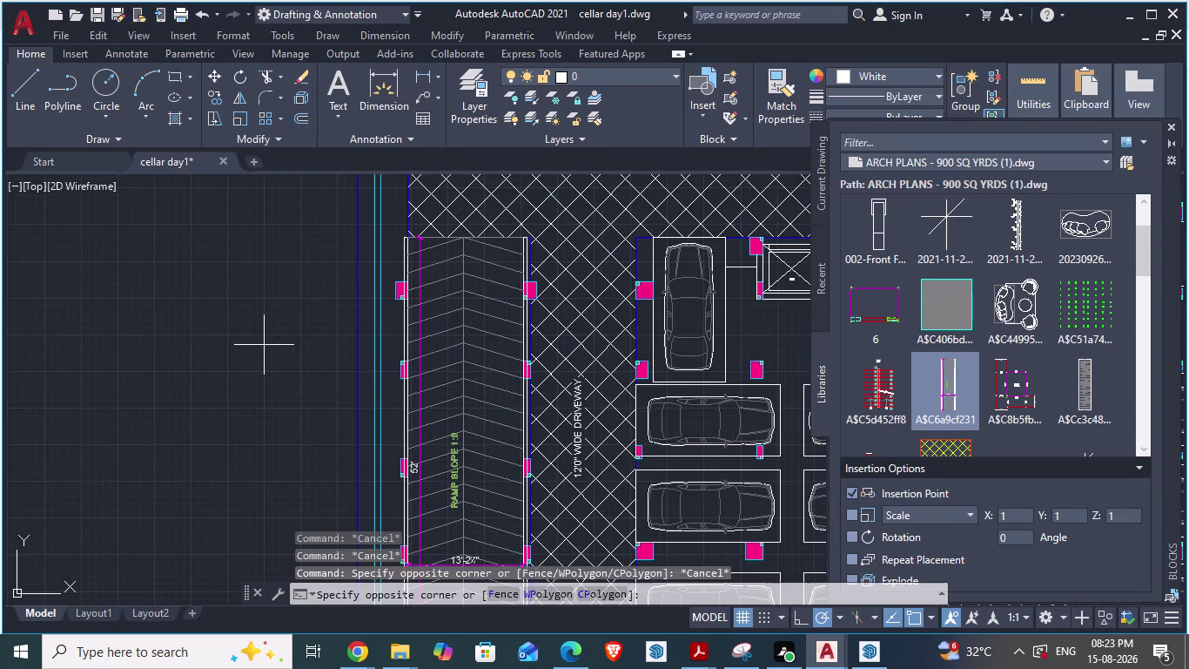
scroll(down, 3)
key(Escape)
scroll(down, 3)
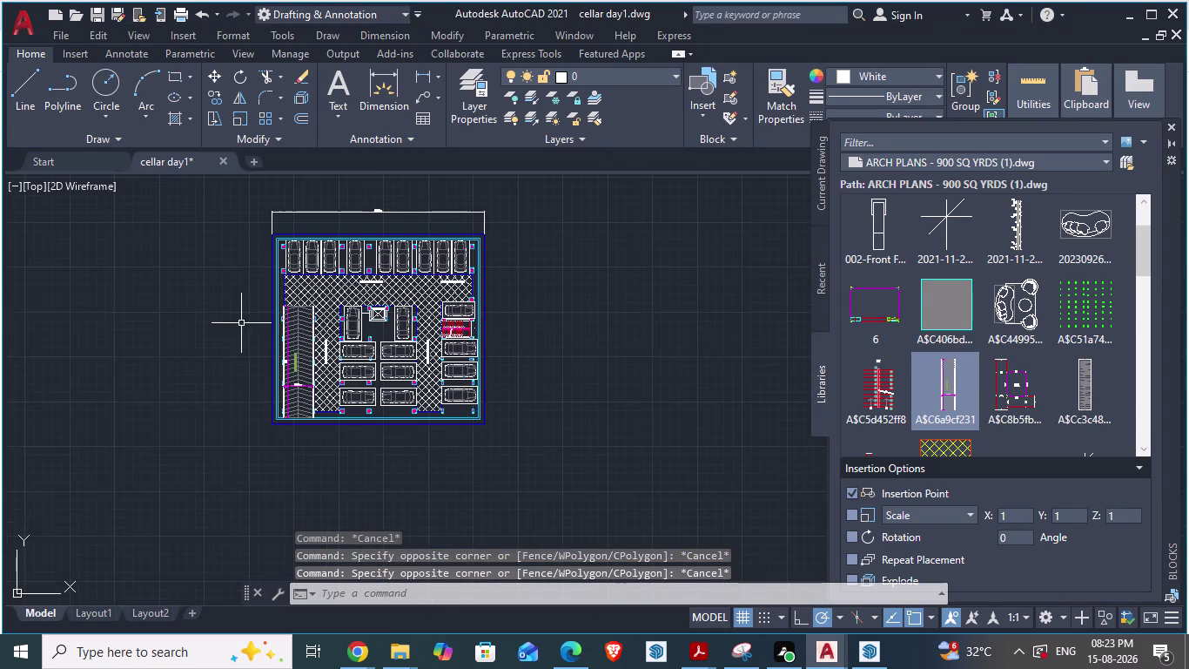
scroll(up, 3)
scroll(down, 3)
scroll(down, 3)
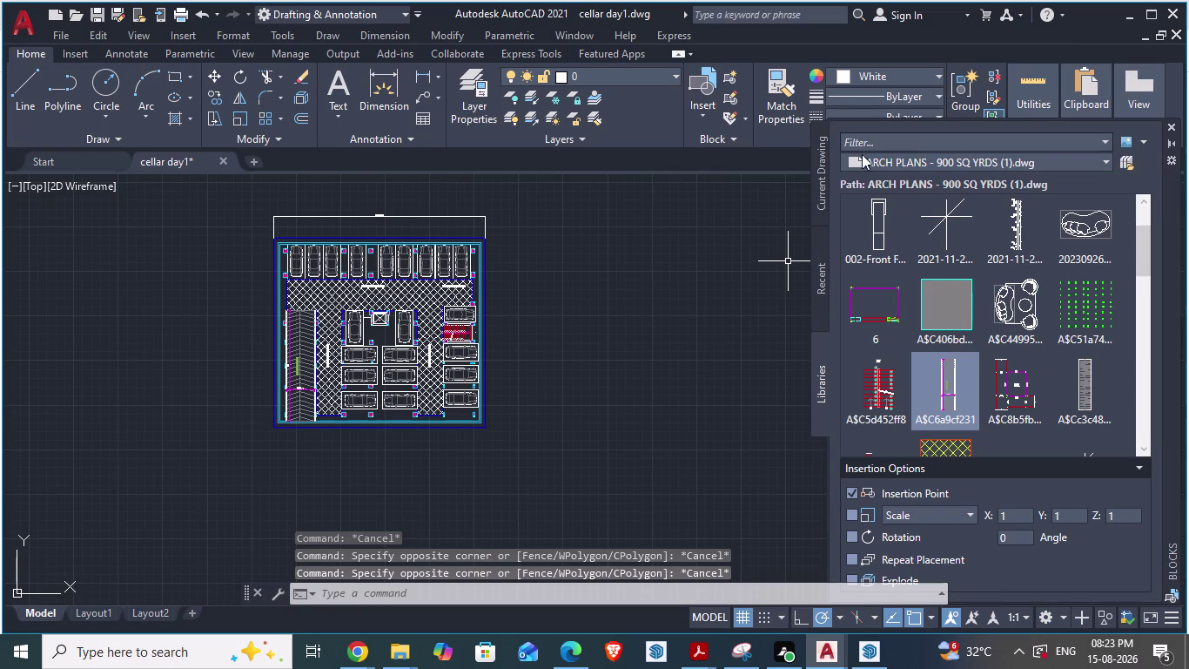
Close the Blocks palette, review the plan, and switch to the cellar floor PDF.
click(1167, 125)
scroll(down, 3)
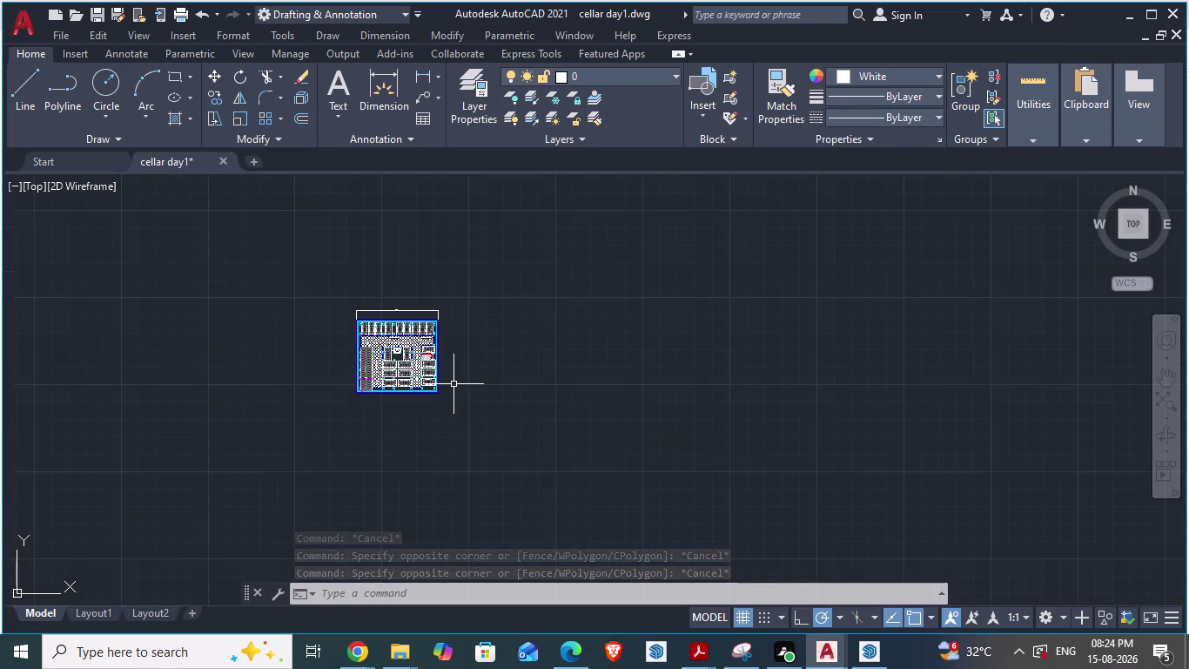
scroll(up, 3)
scroll(up, 3)
scroll(up, 3)
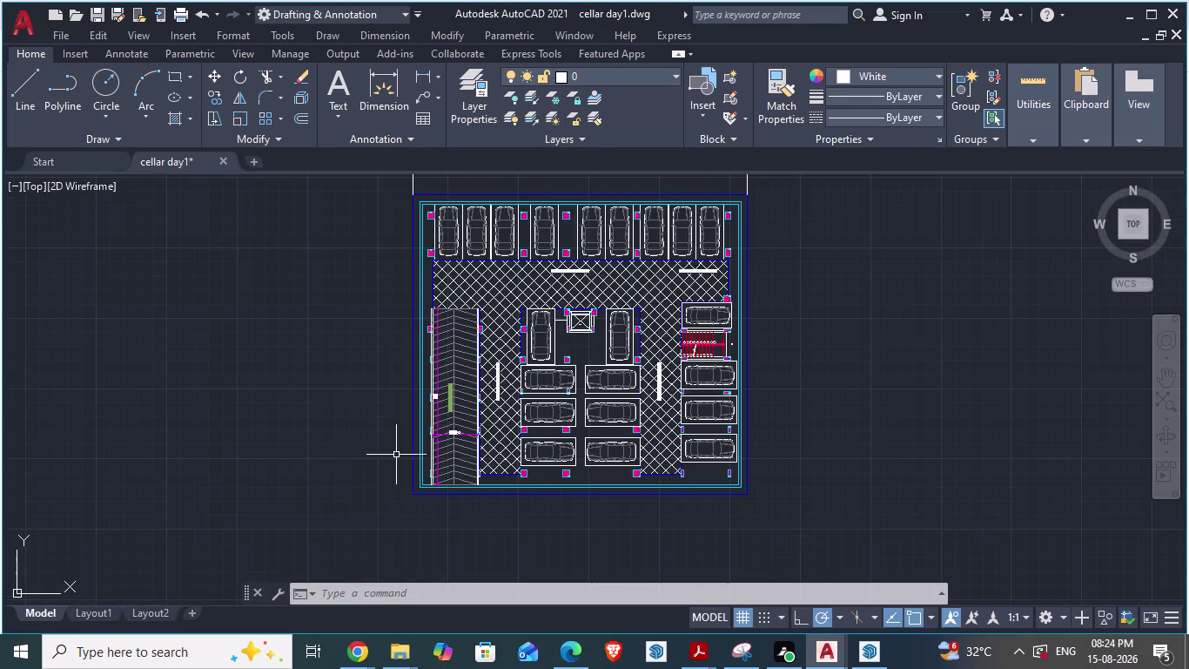
scroll(down, 3)
scroll(up, 3)
scroll(down, 3)
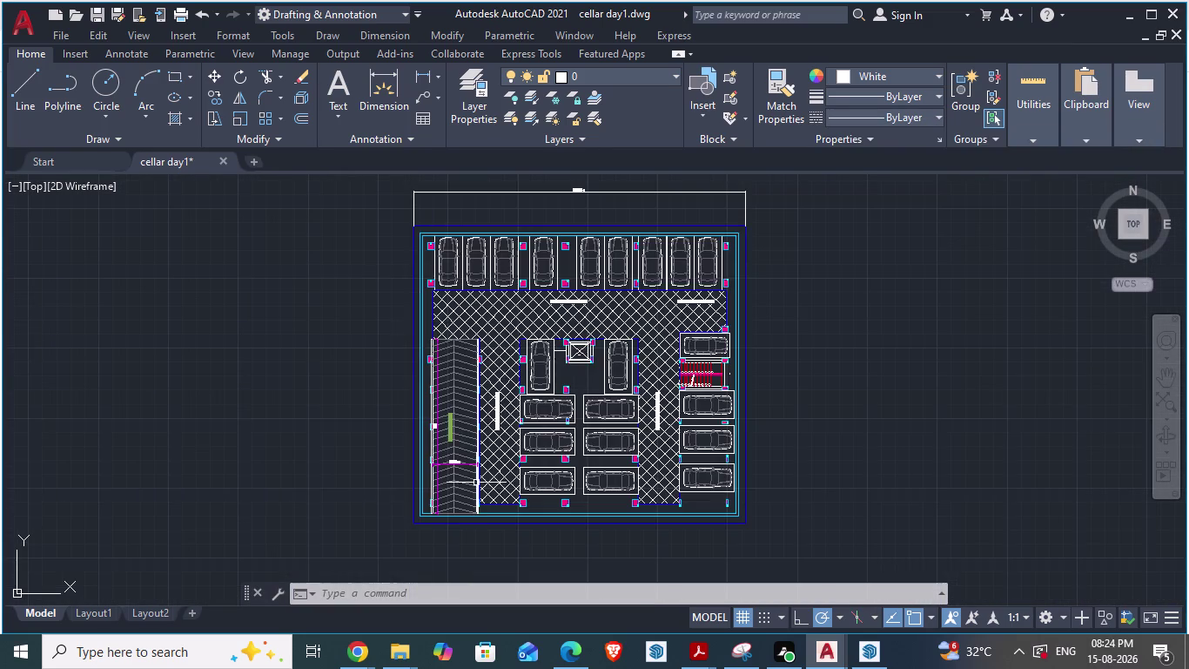
scroll(up, 3)
scroll(up, 3)
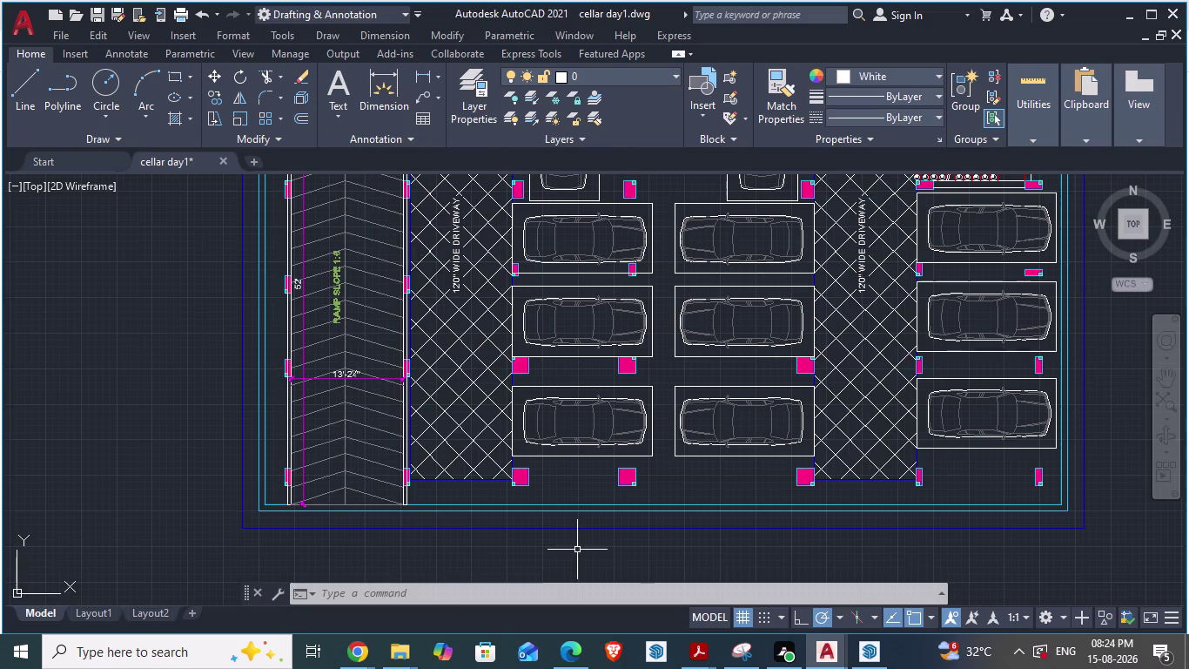
key(alt+Tab)
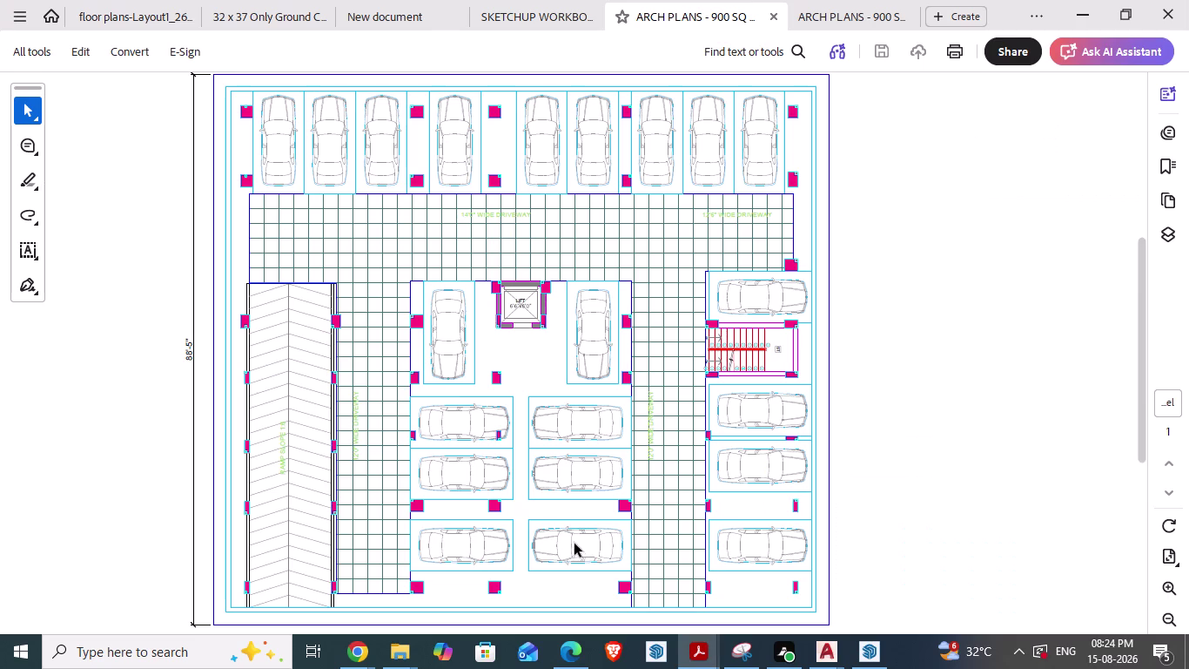
Scroll the cellar floor PDF to its road and car-count notes, then cycle to ARCH PLANS.
scroll(down, 3)
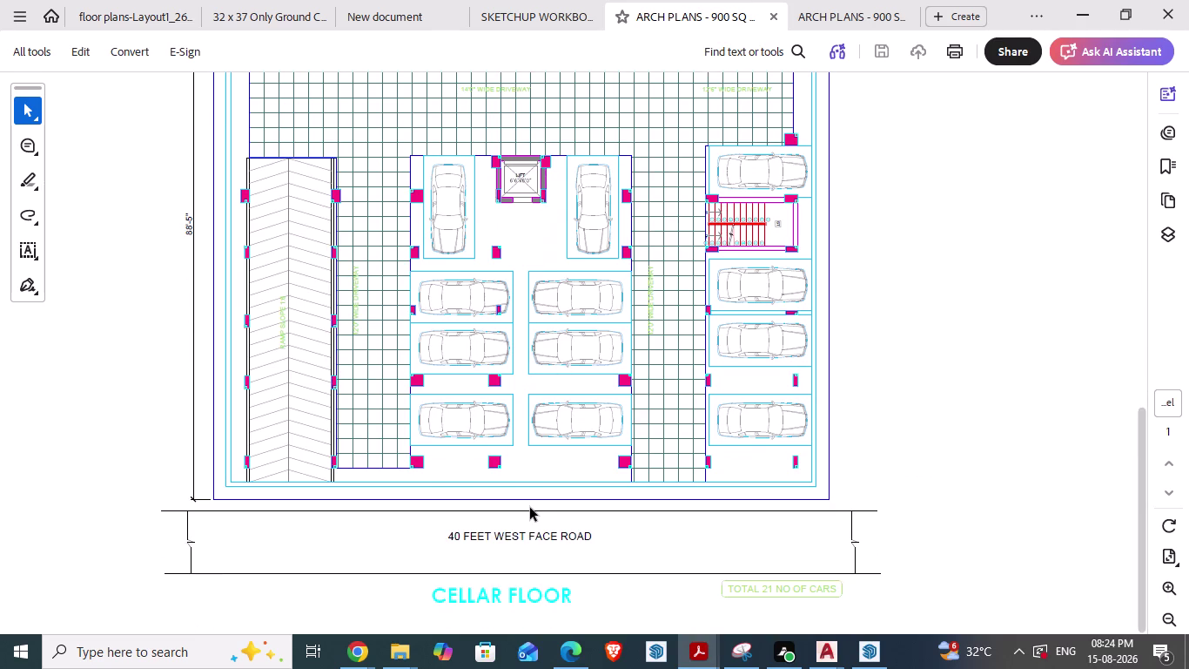
key(alt+Tab)
scroll(up, 3)
key(alt+Tab)
key(alt+Tab)
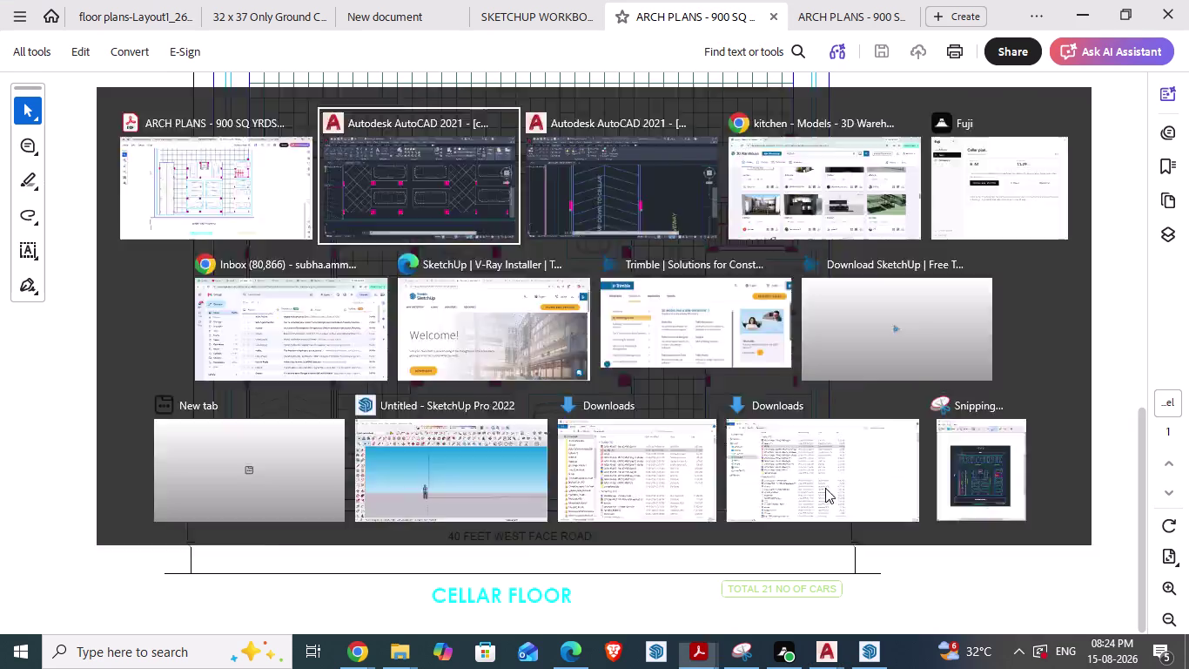
key(alt+Tab)
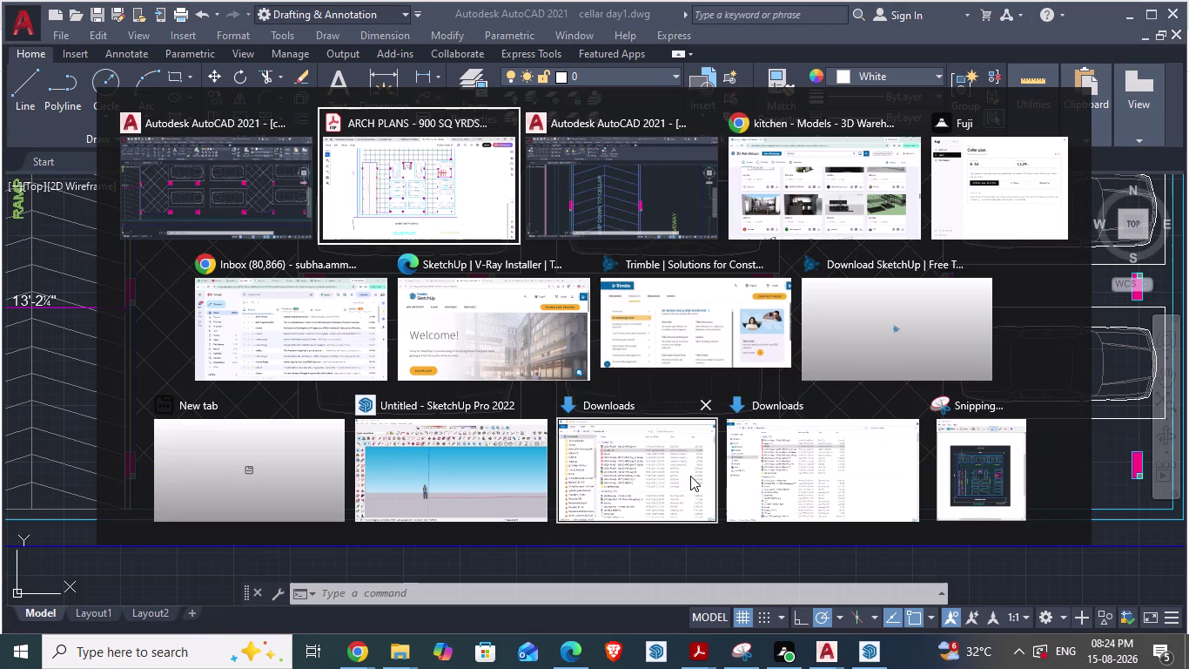
key(alt+Tab)
scroll(down, 3)
Zoom on the ARCH PLANS cellar road edge, then switch to the cellar day1 drawing.
scroll(down, 3)
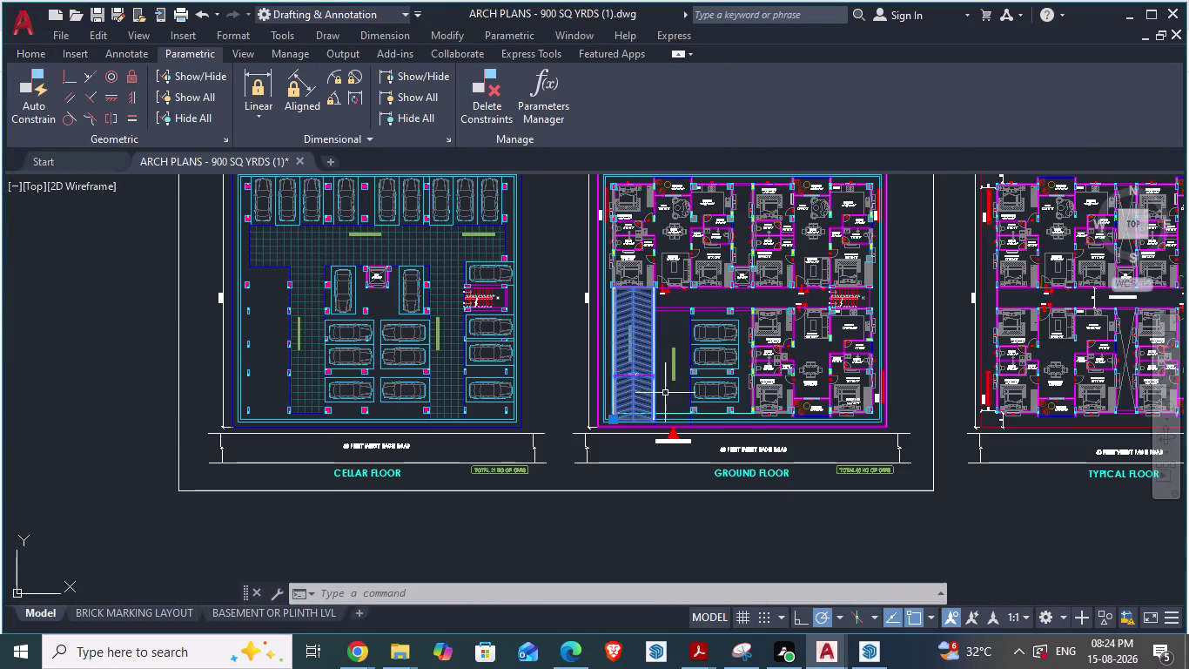
scroll(up, 3)
scroll(up, 3)
key(alt+Tab)
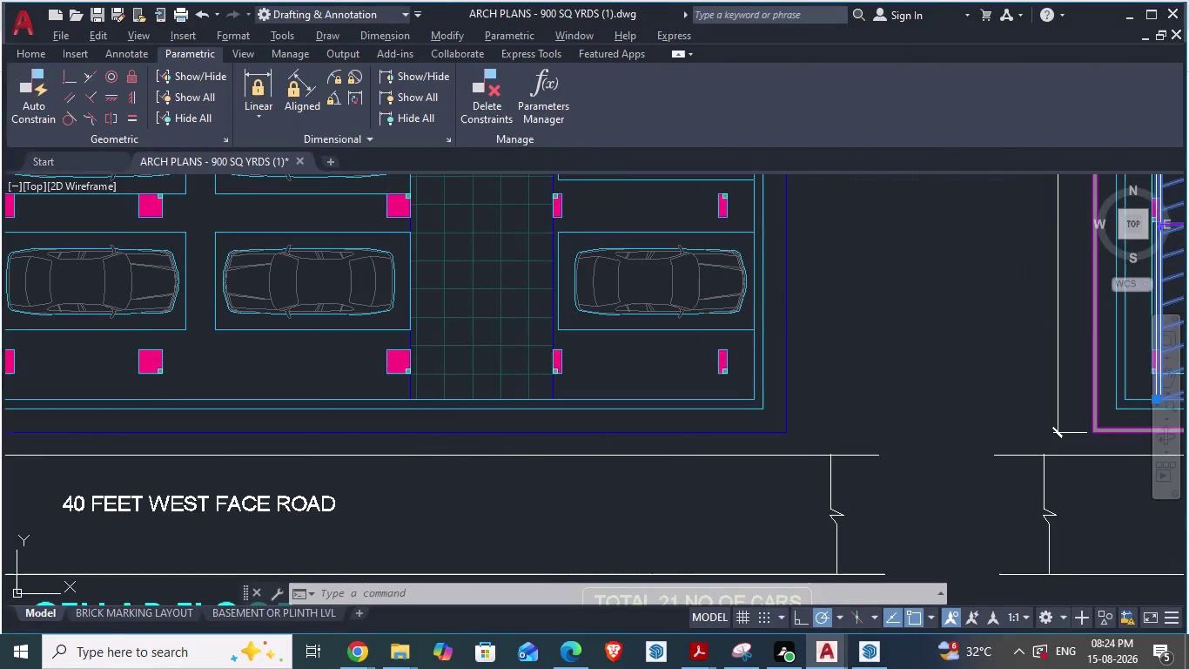
scroll(up, 3)
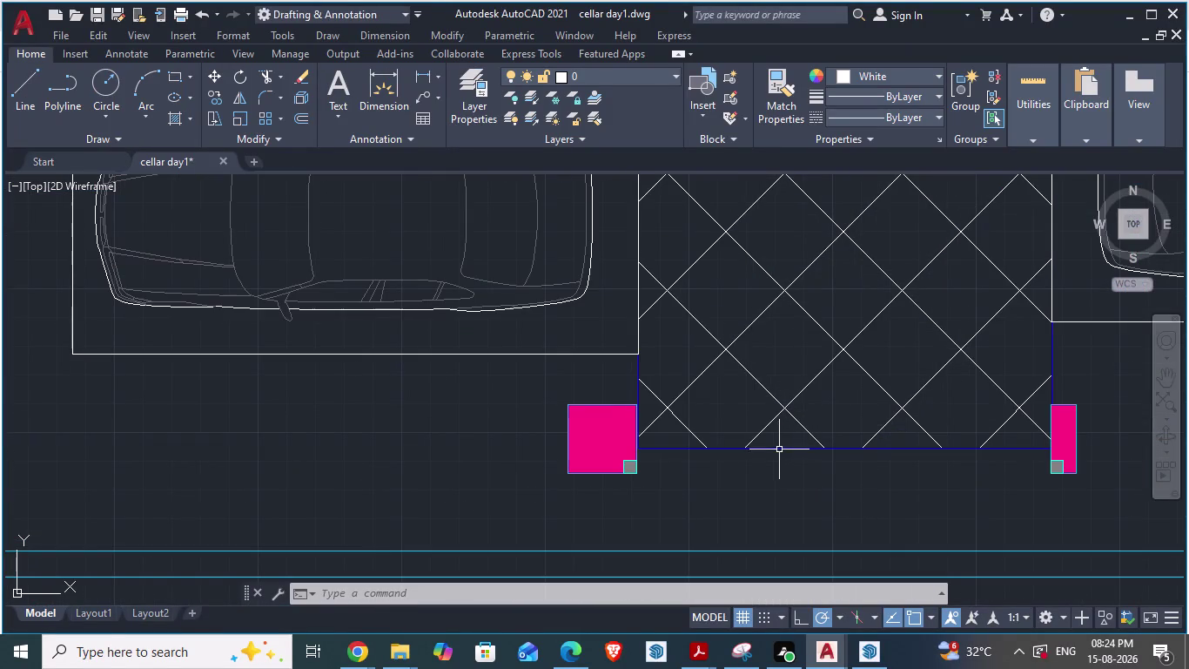
Stretch the driveway hatch's lower-left and lower-right corner grips down to the inner wall line.
scroll(down, 3)
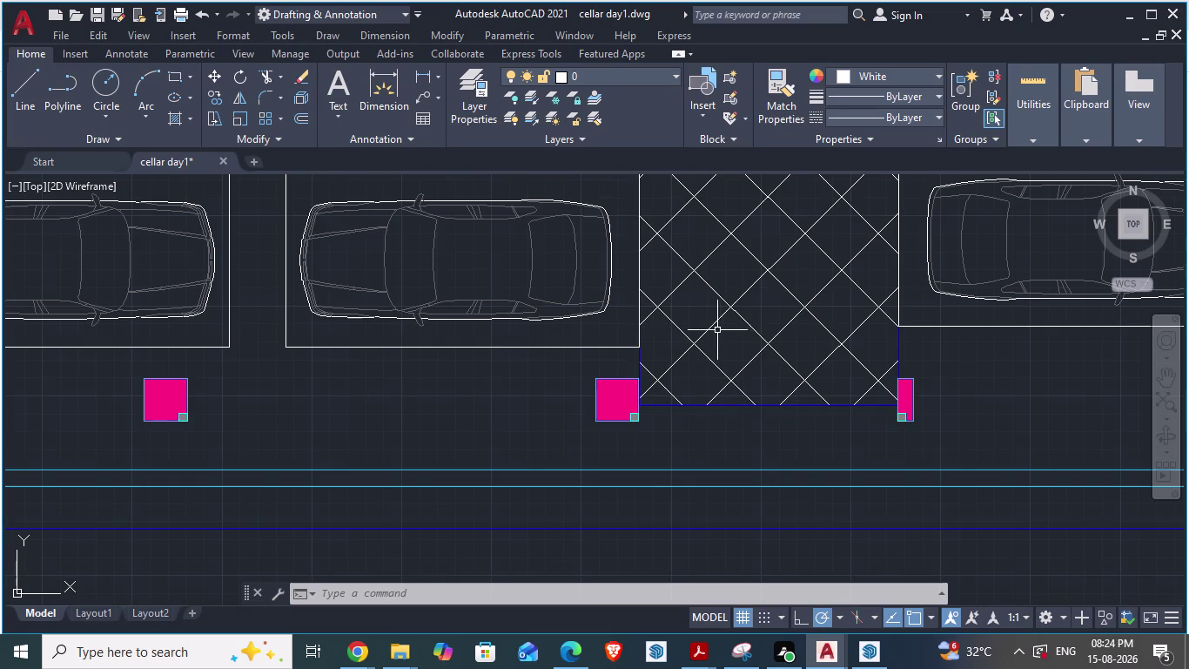
click(731, 405)
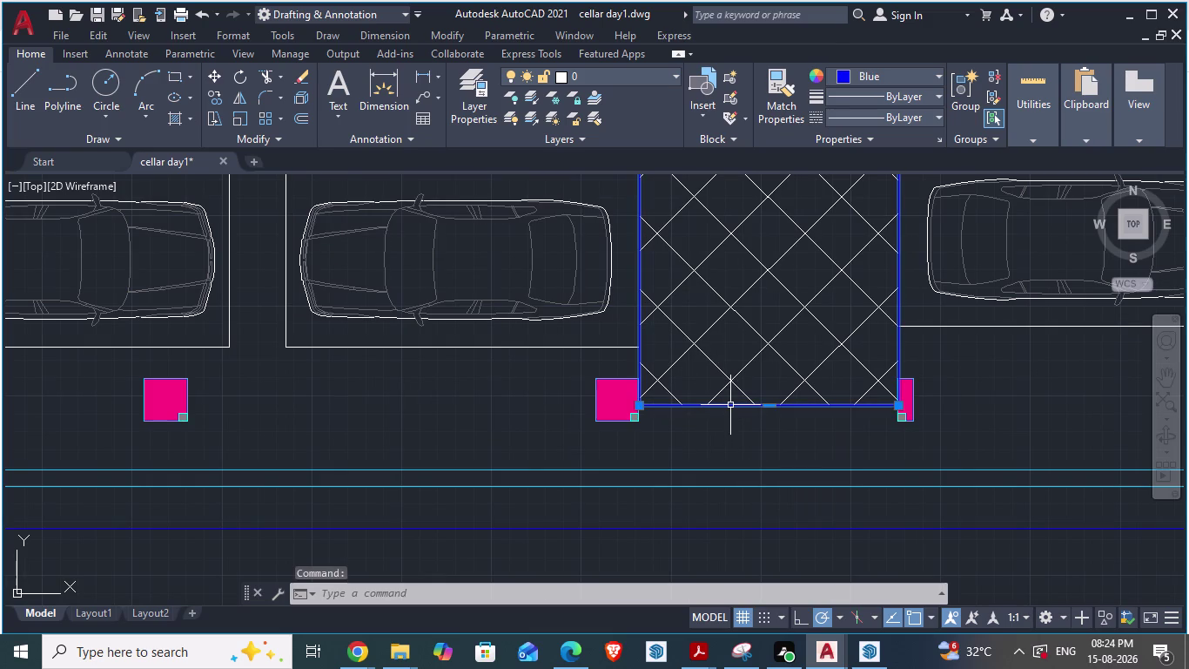
drag(643, 407, 643, 414)
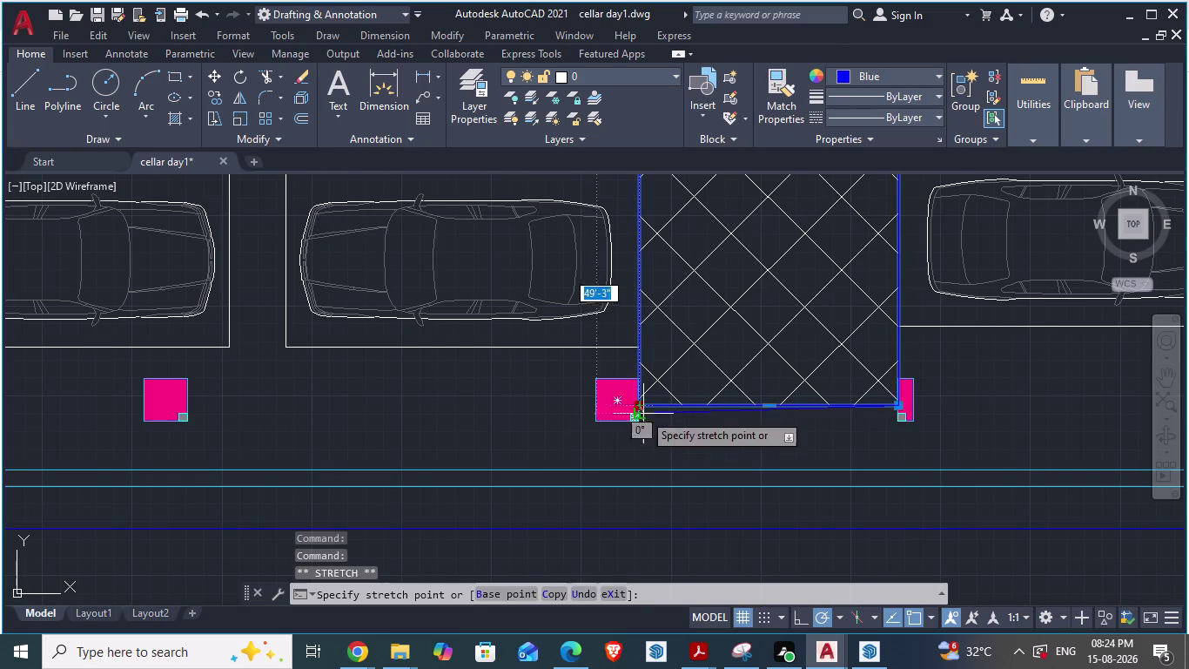
drag(643, 413, 635, 468)
click(635, 468)
drag(900, 407, 904, 472)
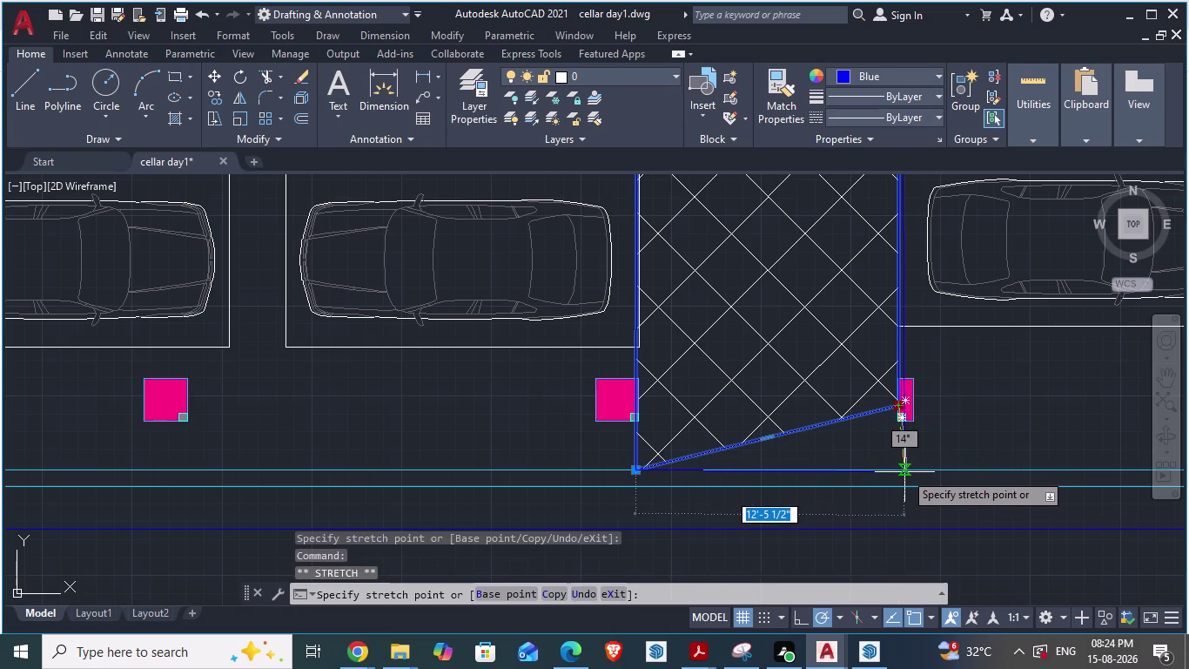
drag(904, 472, 906, 471)
click(906, 470)
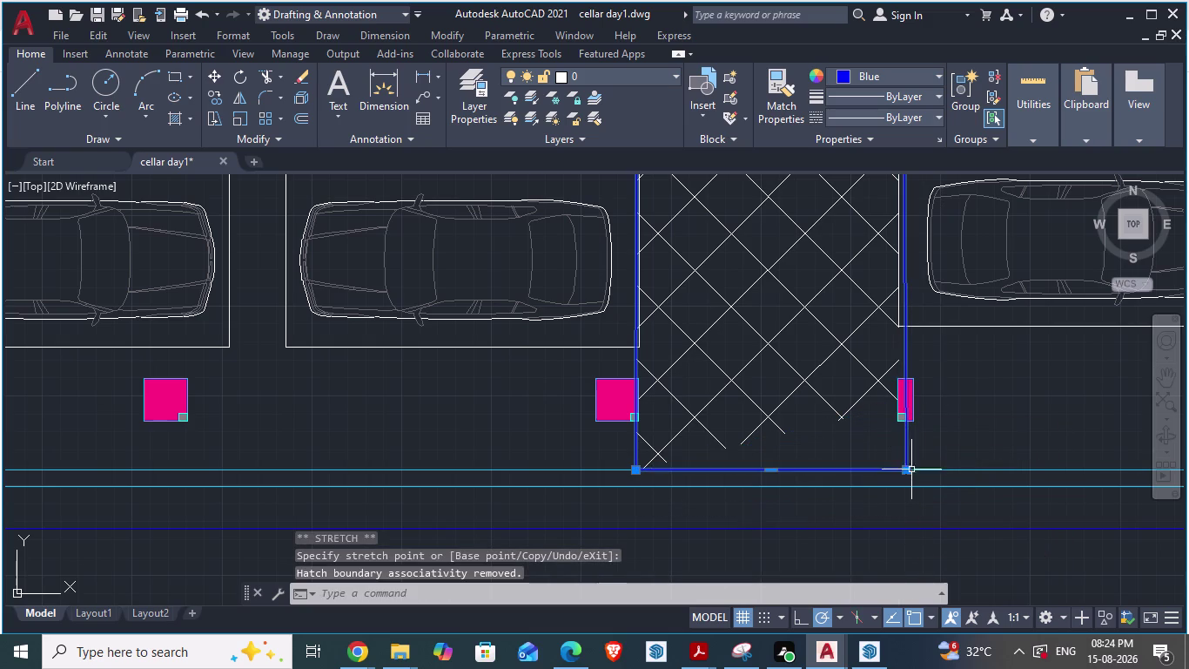
Zoom out, delete the selected driveway hatch, and dismiss the grip tip.
scroll(up, 3)
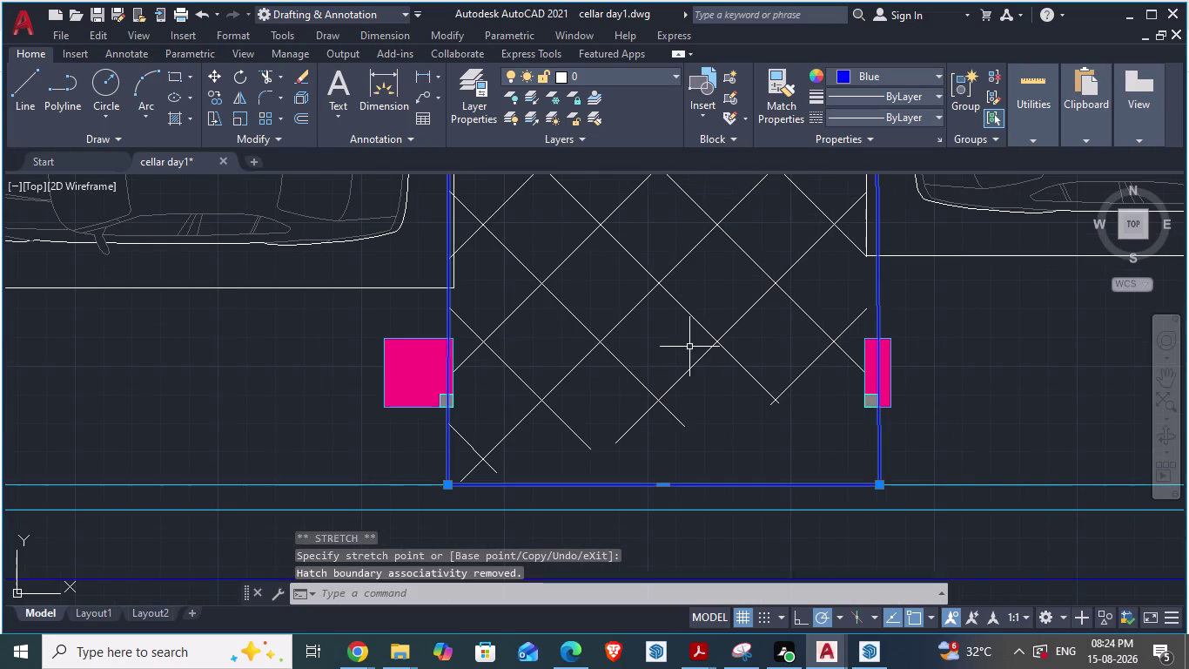
click(702, 324)
scroll(down, 3)
scroll(down, 3)
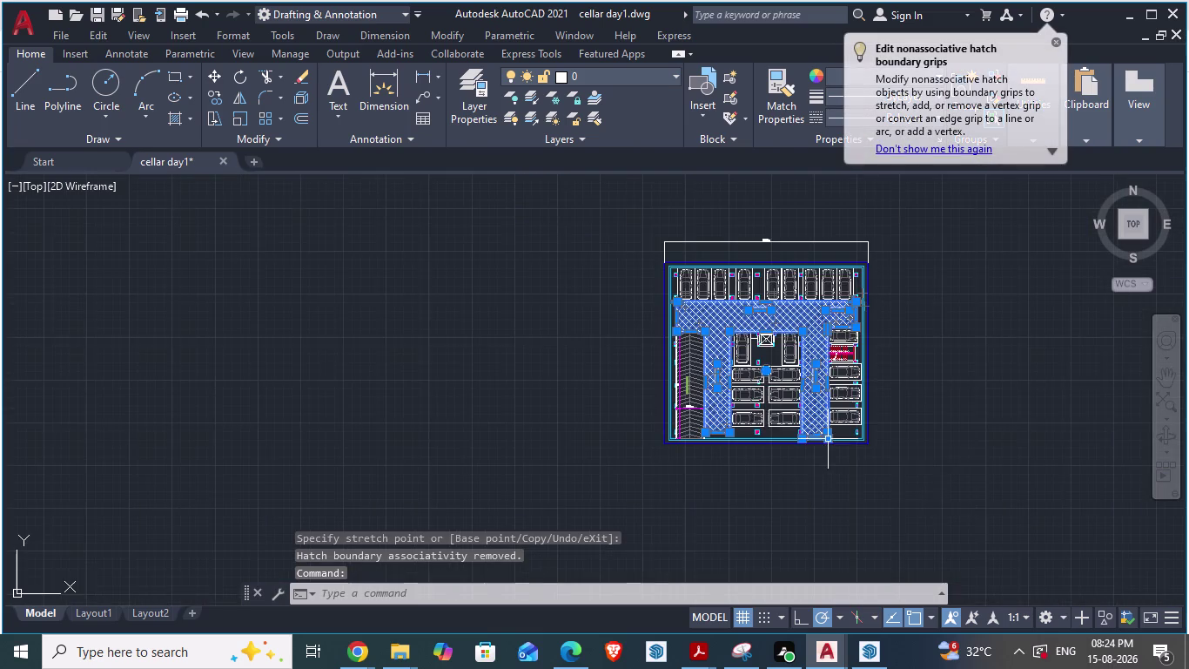
scroll(up, 3)
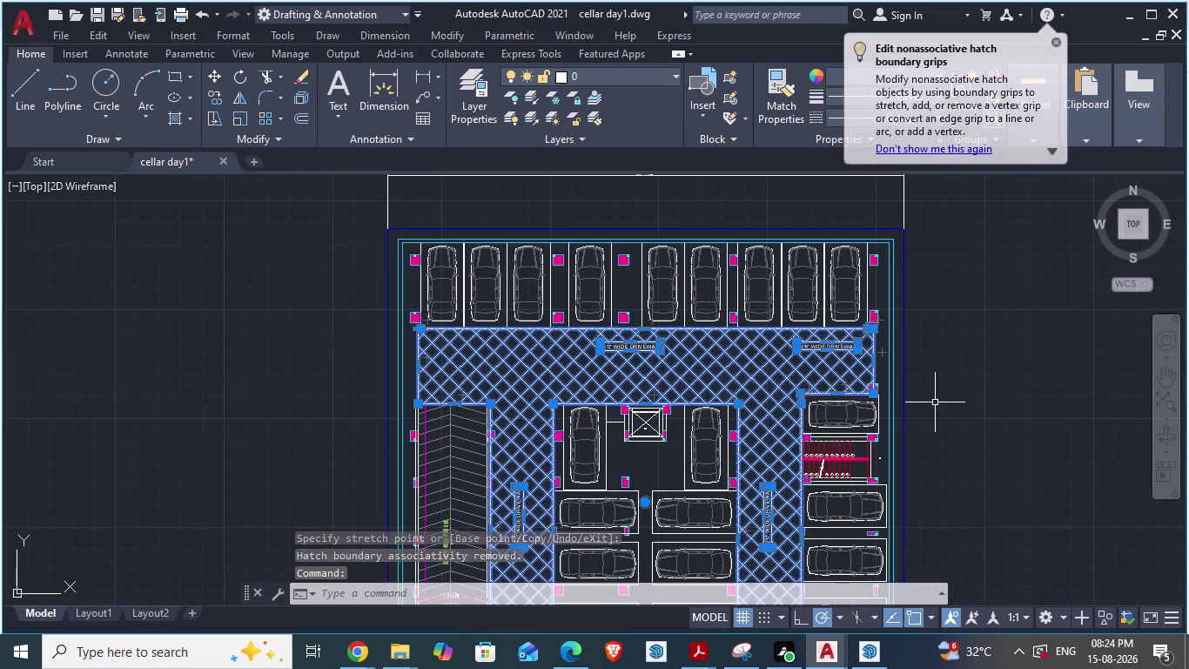
key(Delete)
click(1052, 36)
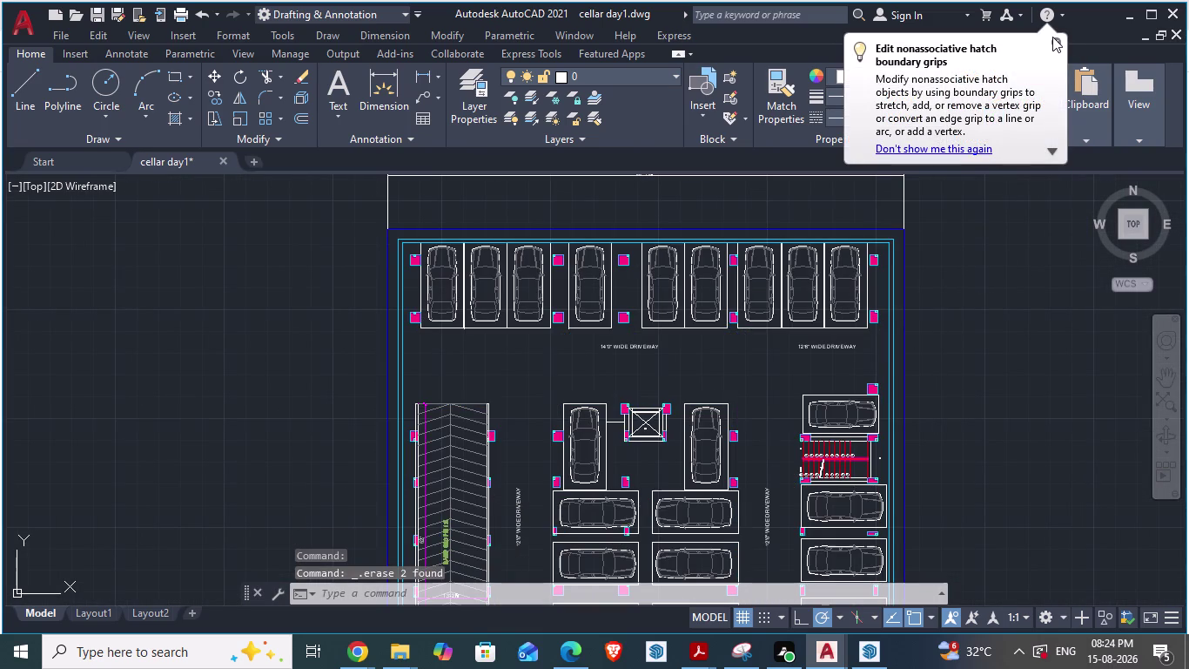
click(1057, 44)
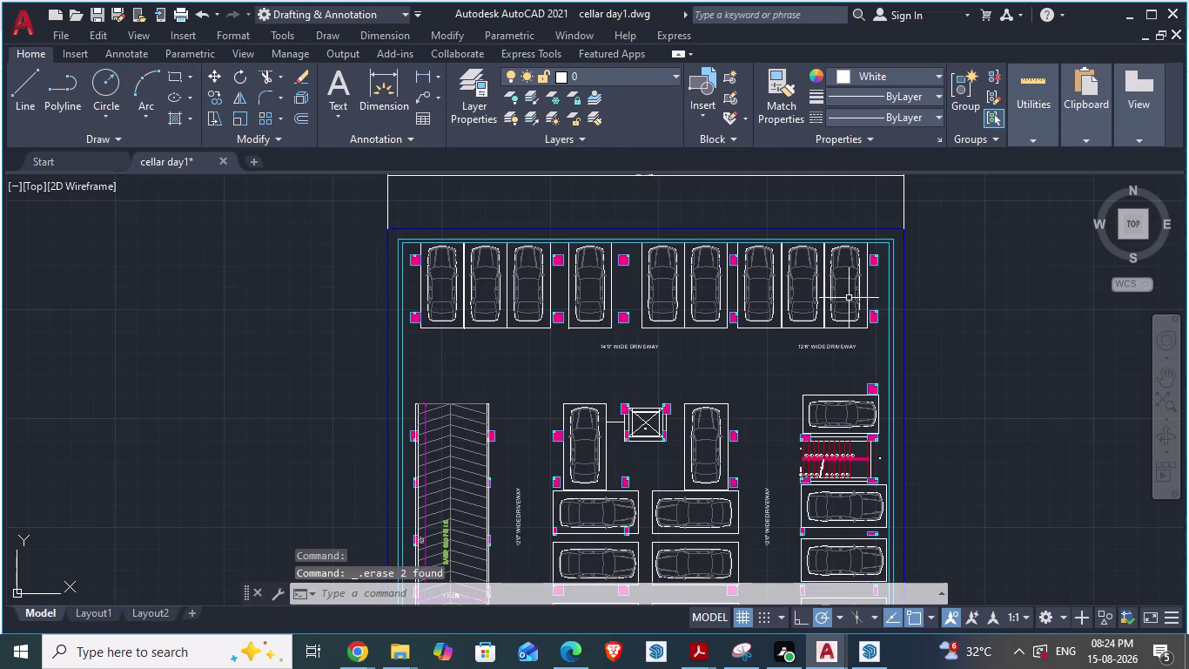
Undo twice to bring back the deleted driveway crosshatch.
scroll(down, 3)
scroll(up, 3)
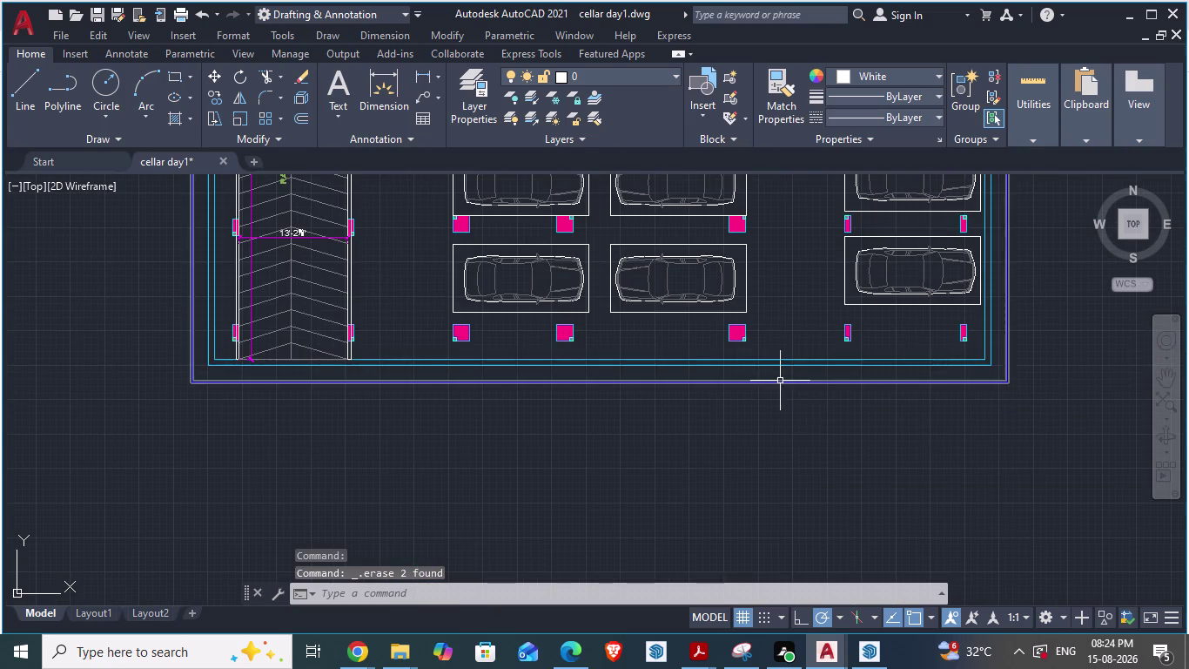
scroll(down, 3)
scroll(down, 3)
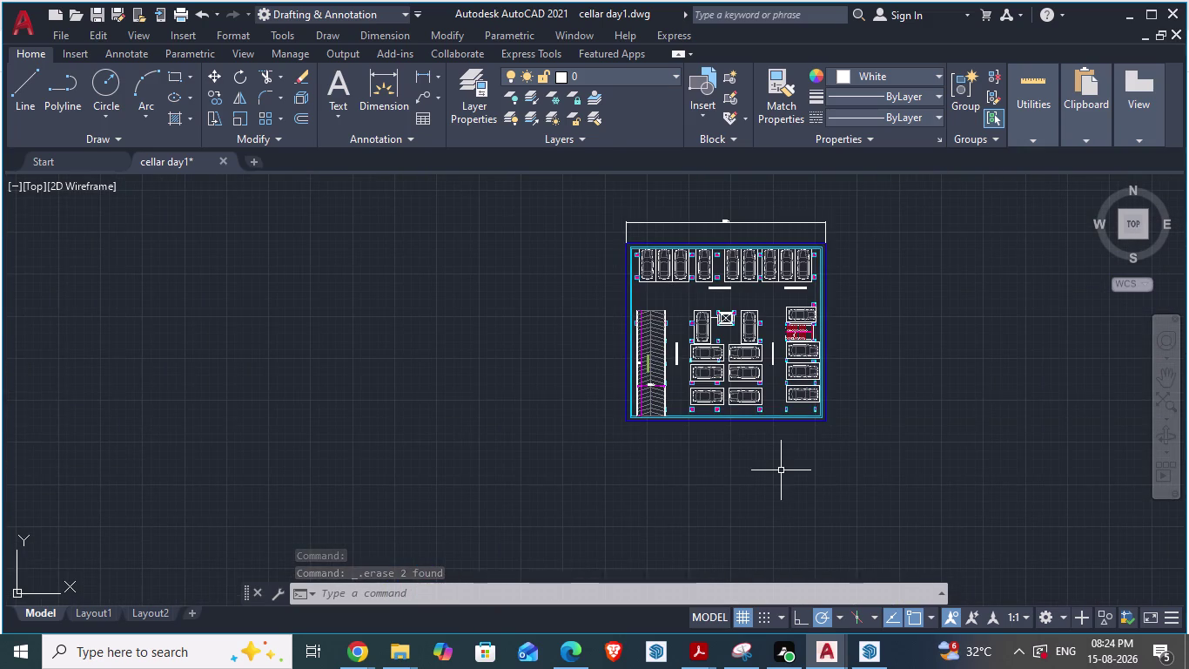
key(ctrl+z)
key(ctrl+z)
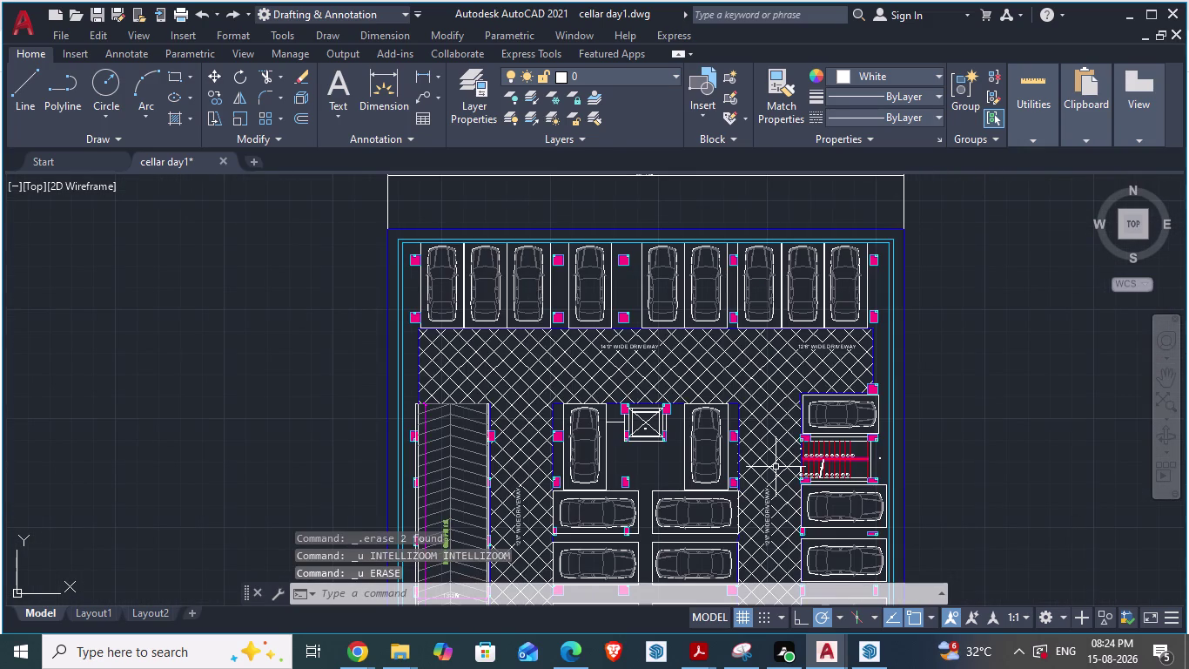
scroll(down, 3)
scroll(up, 3)
scroll(up, 3)
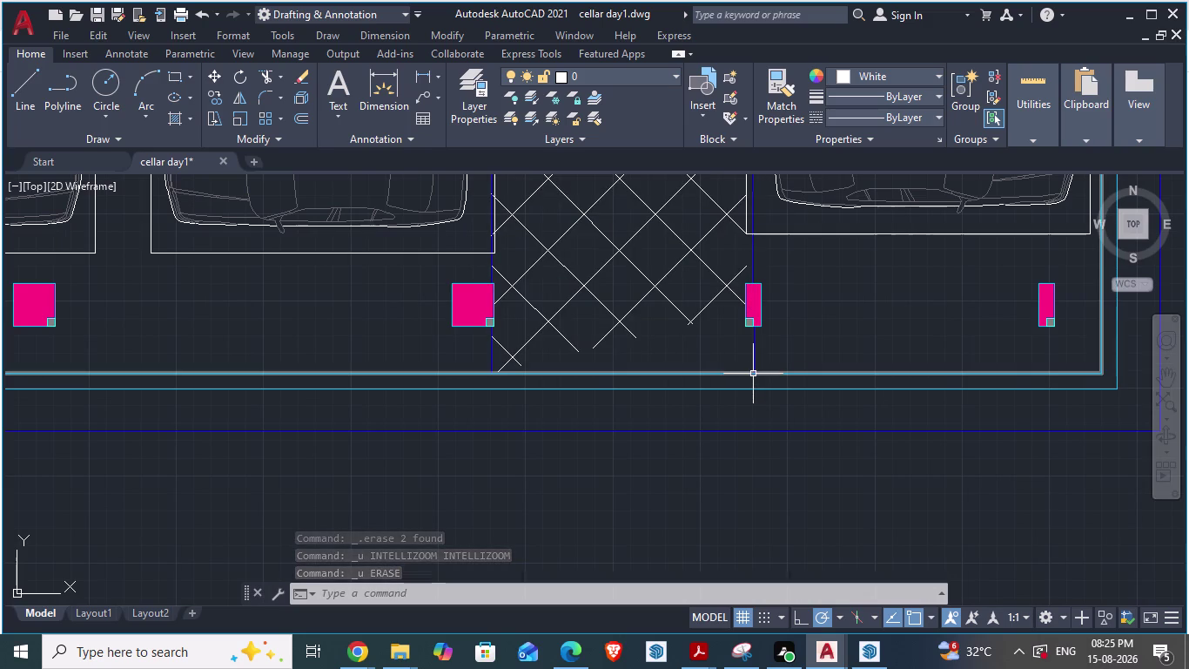
Select the restored driveway hatch and delete it again.
click(669, 303)
scroll(down, 3)
scroll(down, 3)
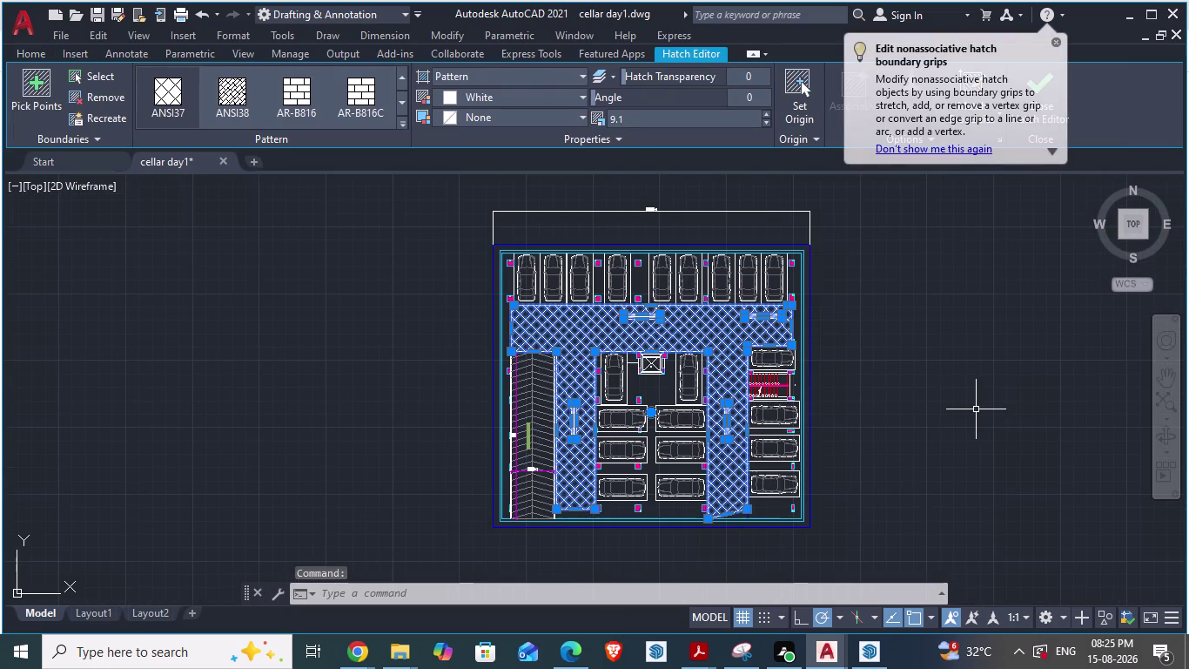
key(Delete)
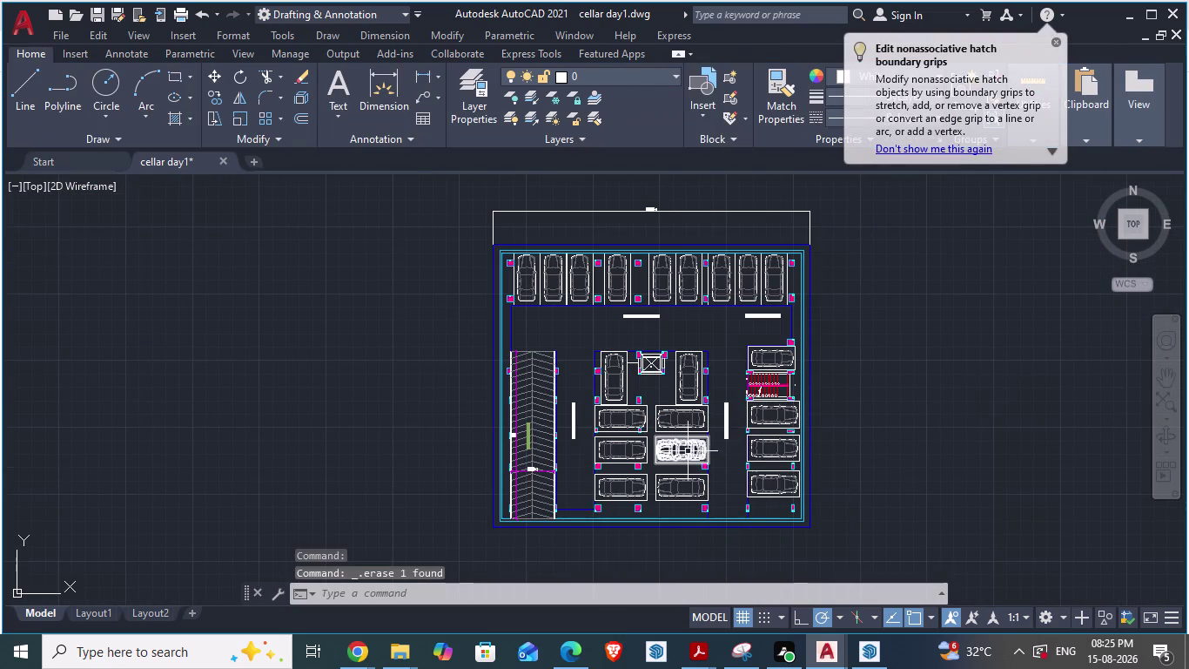
Select the driveway boundary outline and start a new hatch with H.
scroll(up, 3)
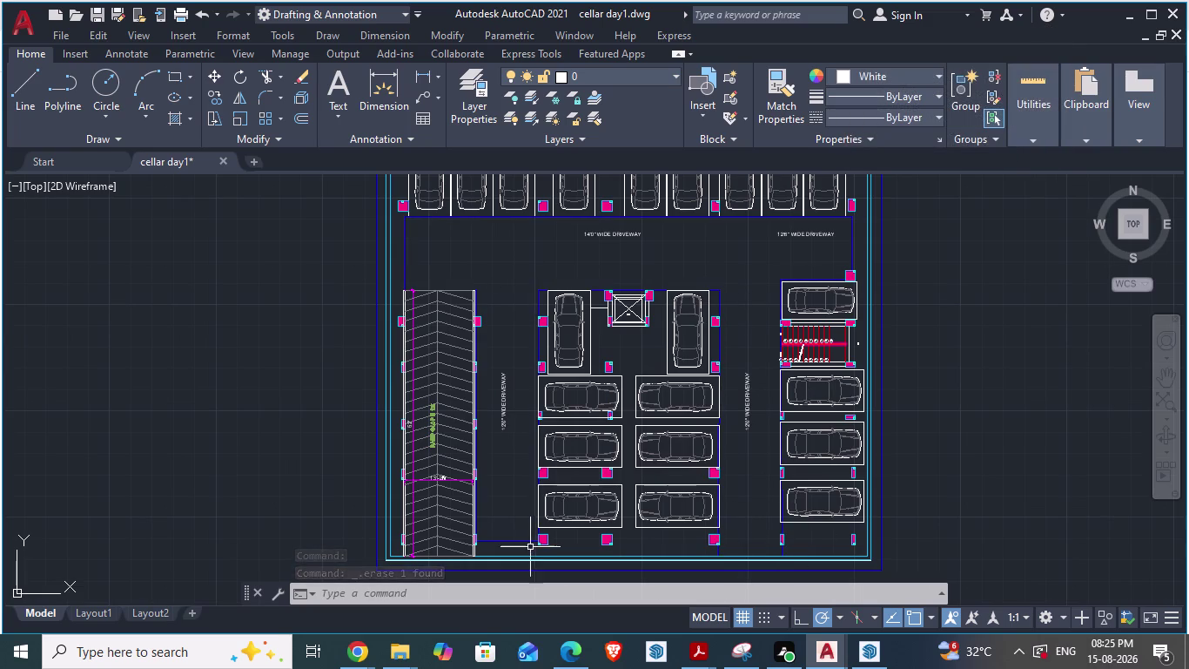
scroll(up, 3)
click(476, 525)
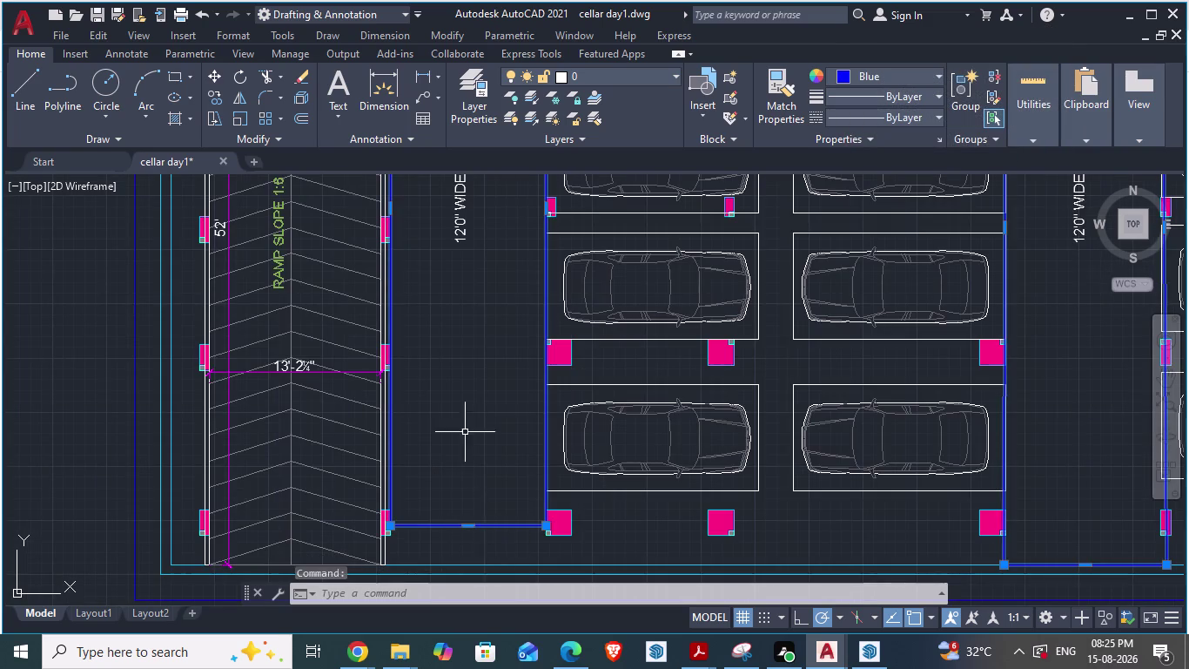
scroll(down, 3)
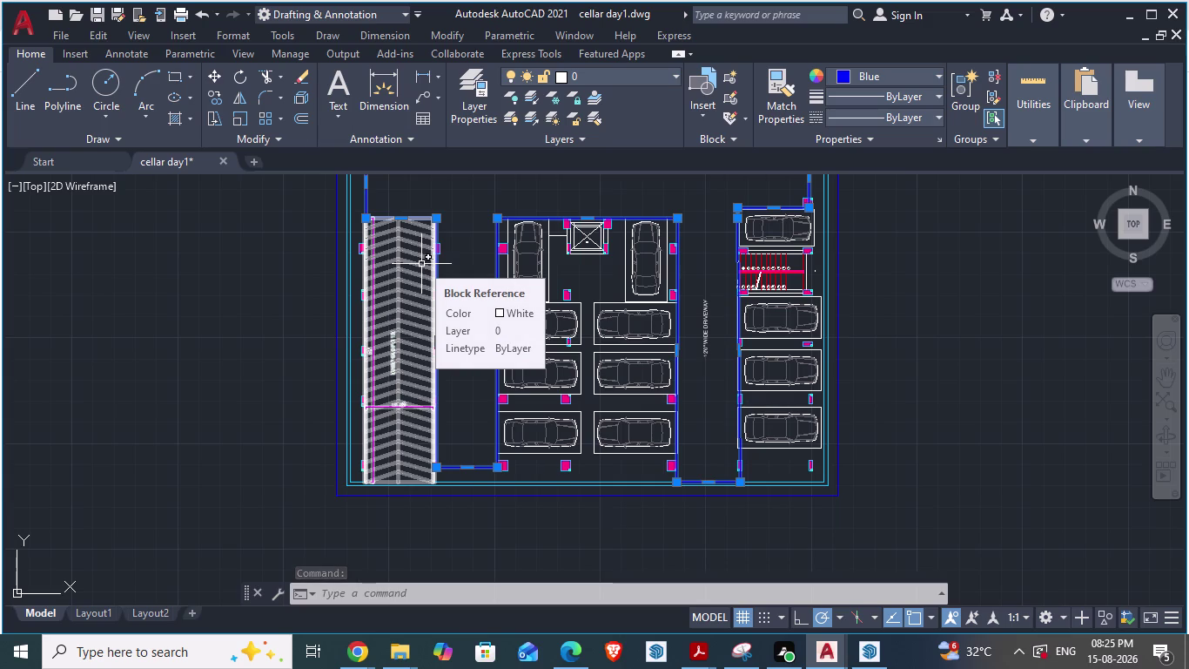
key(h)
key(Return)
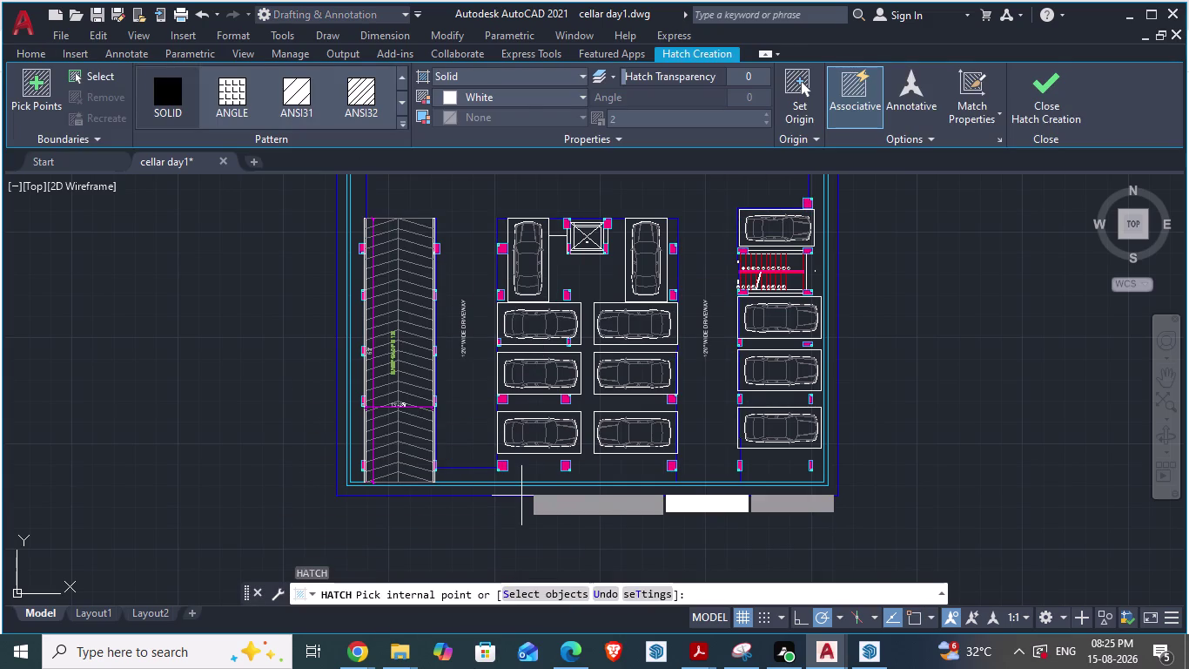
Compare with the 14'0" driveway floor in the ARCH PLANS reference, then return.
key(alt+Tab)
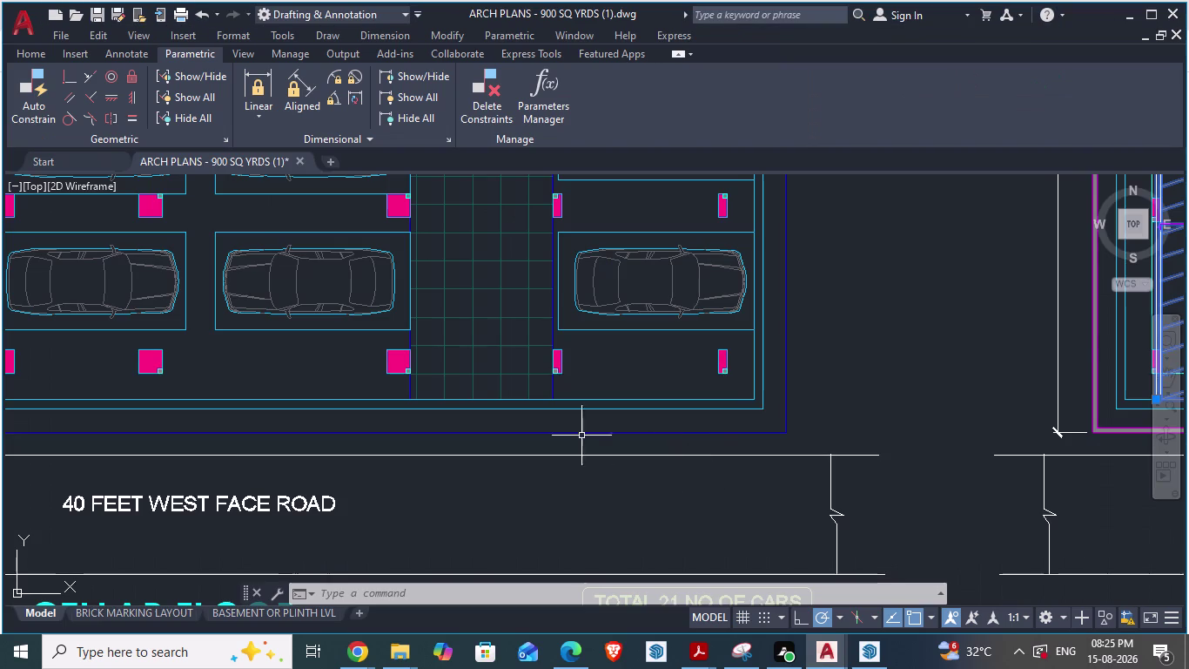
scroll(down, 3)
scroll(down, 3)
scroll(up, 3)
scroll(up, 3)
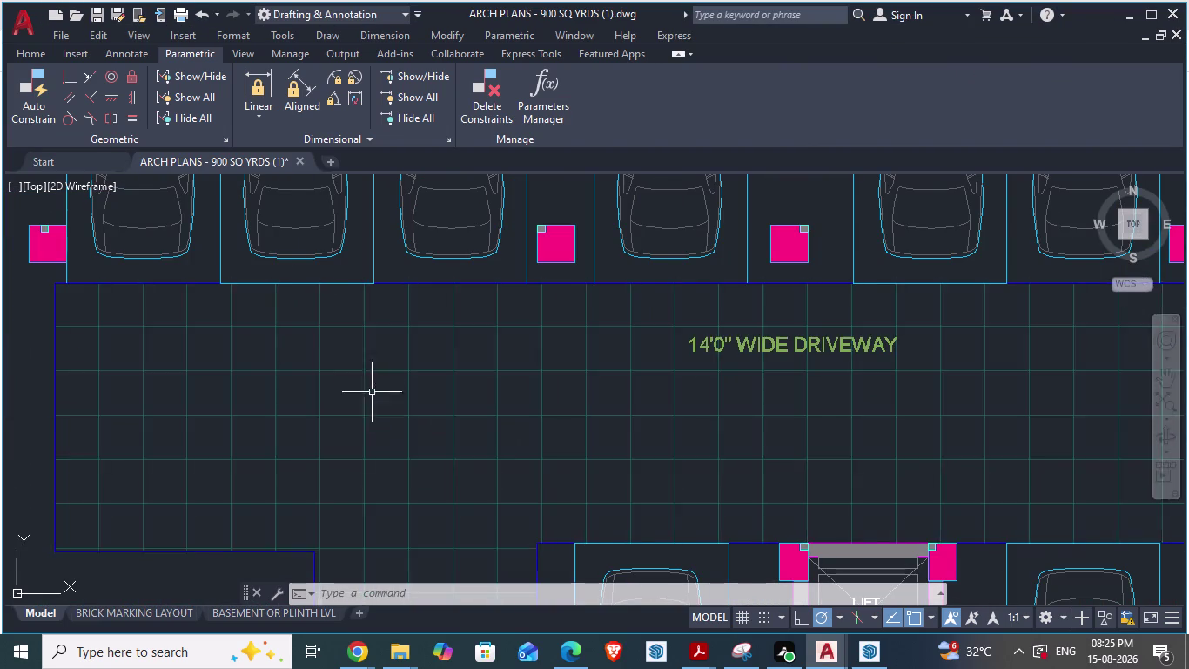
key(alt+Tab)
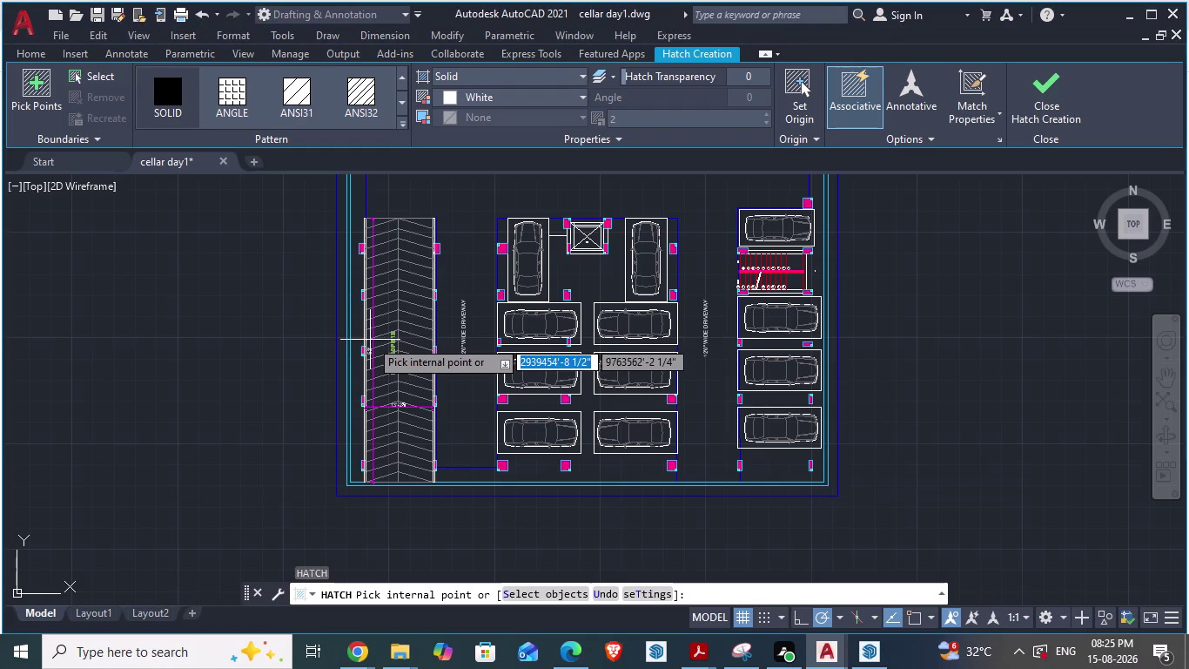
Cancel the new hatch and undo back to the original driveway crosshatch.
key(Escape)
scroll(down, 3)
scroll(up, 3)
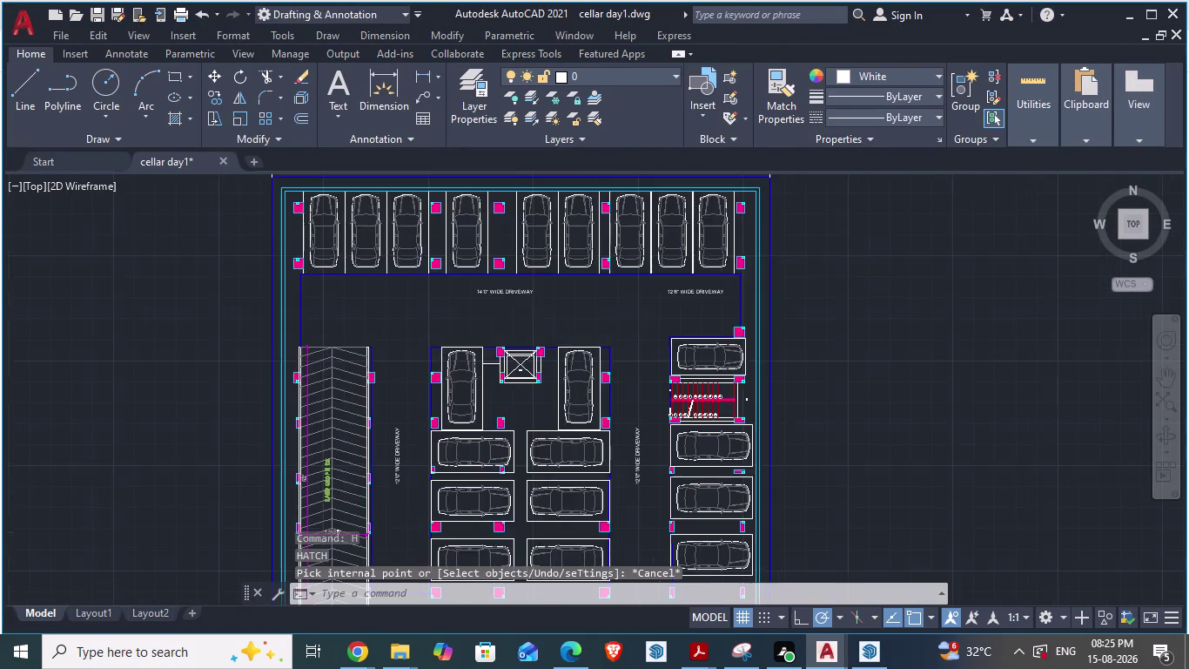
scroll(down, 3)
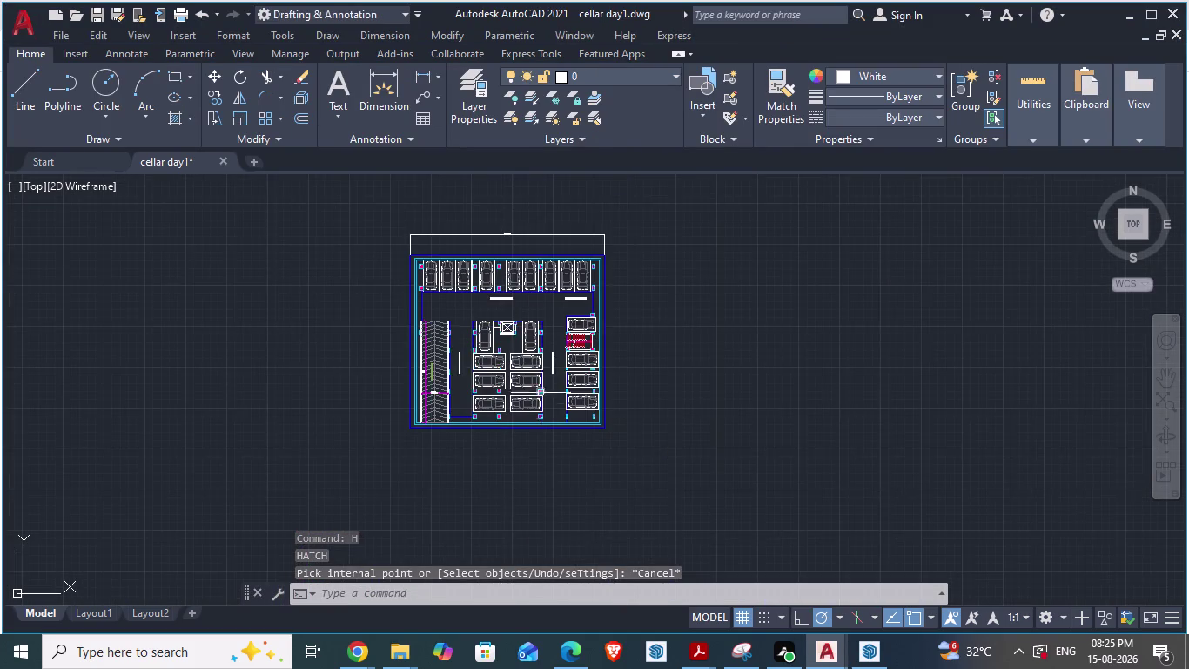
scroll(up, 3)
key(ctrl+z)
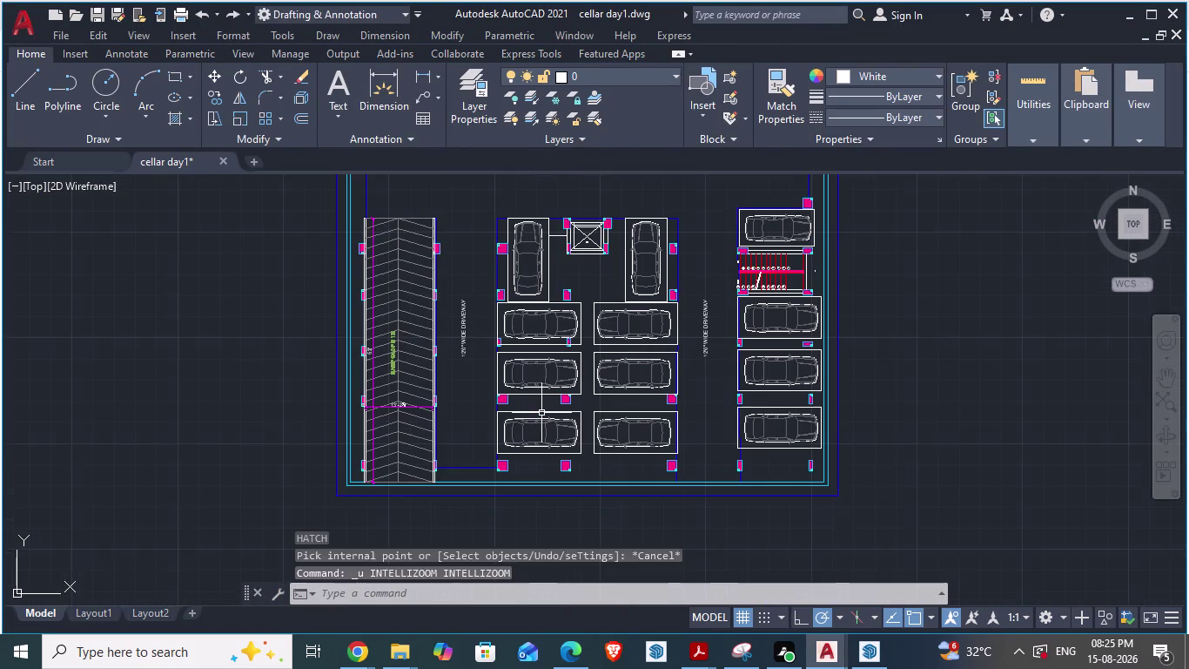
key(ctrl+z)
key(ctrl+z)
key(ctrl+z)
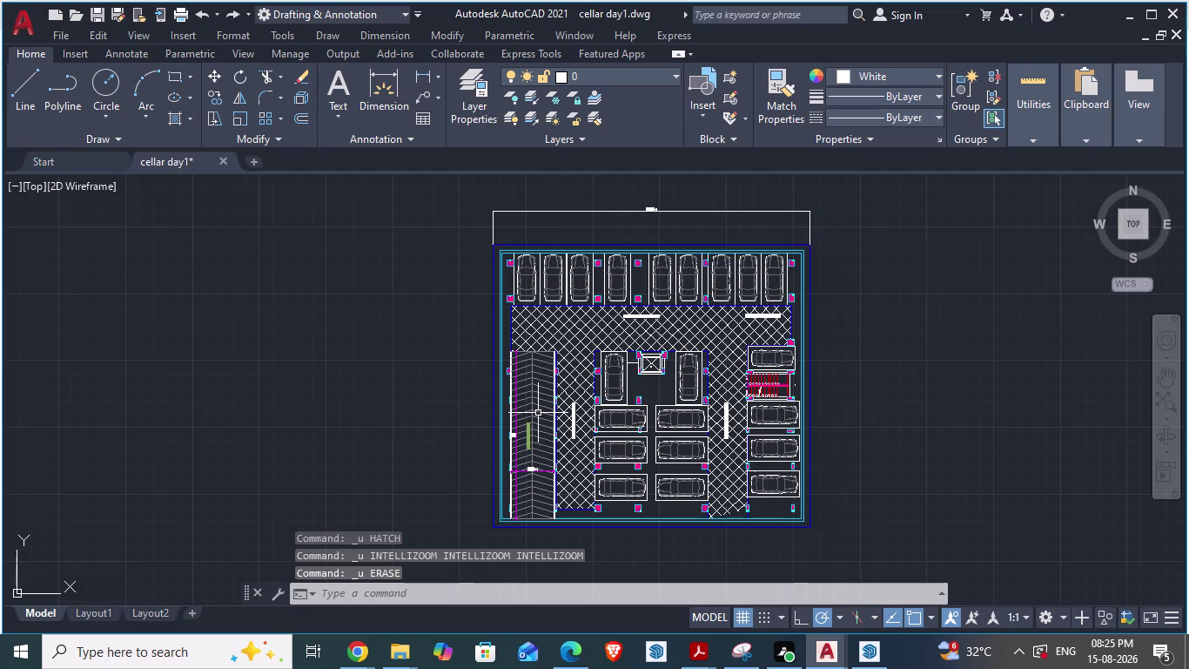
scroll(up, 3)
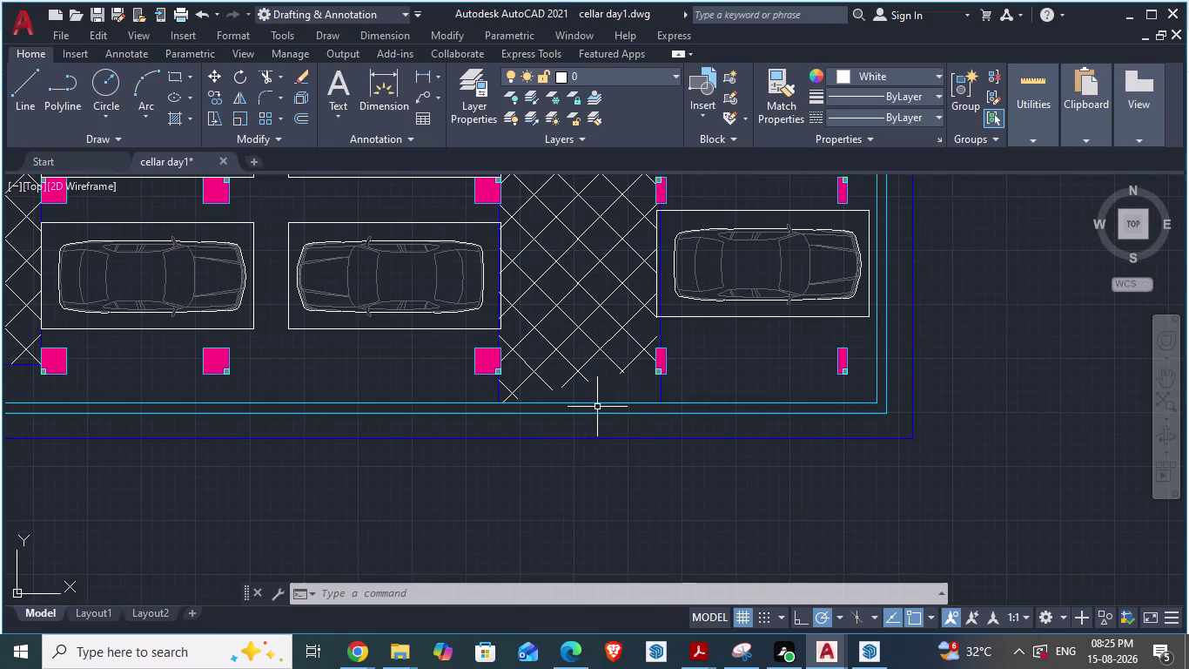
Stretch the hatch's skewed bottom corner grip down to the driveway boundary corner.
click(579, 323)
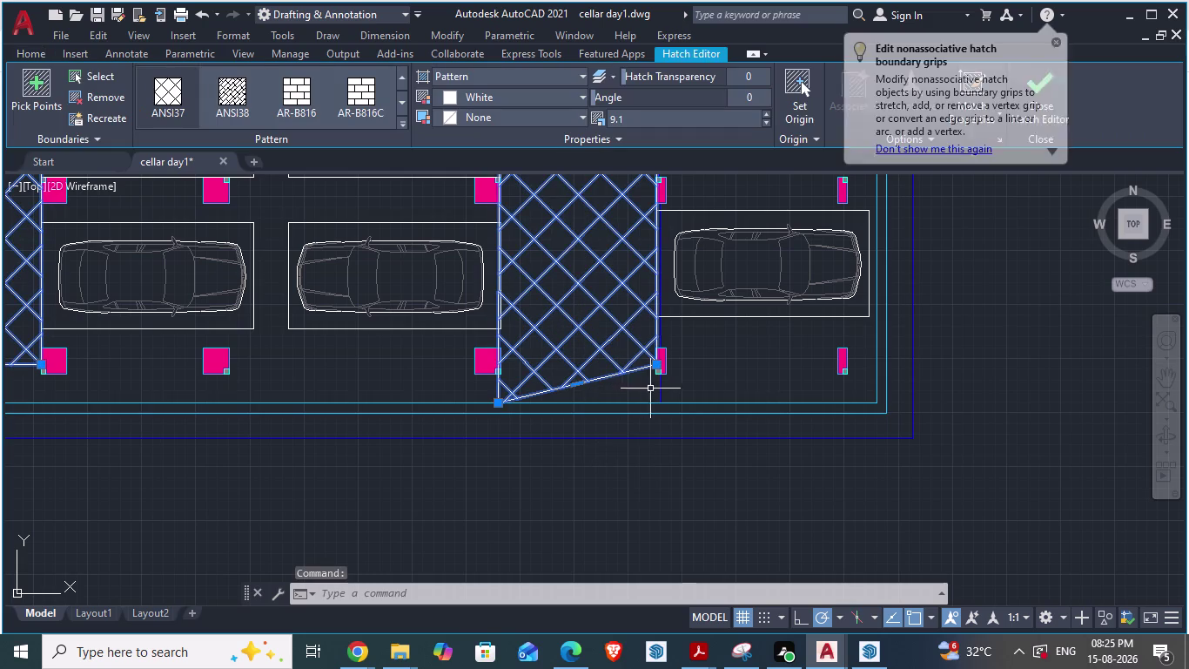
drag(655, 370, 655, 383)
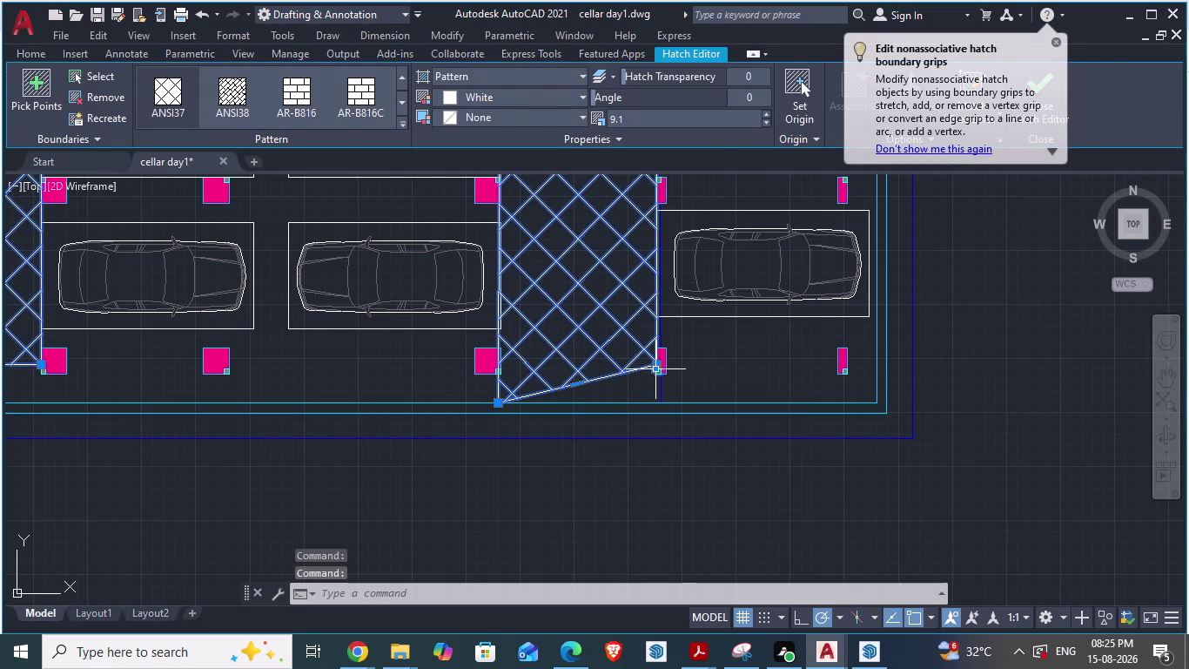
drag(656, 383, 660, 408)
scroll(up, 3)
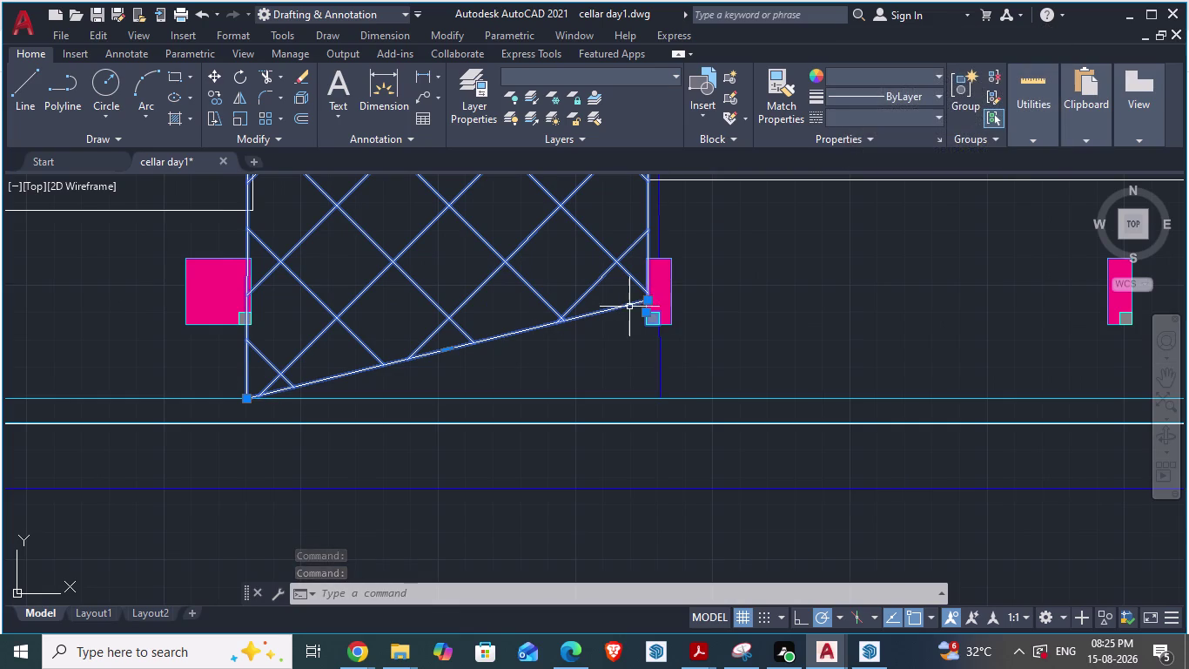
drag(646, 303, 660, 383)
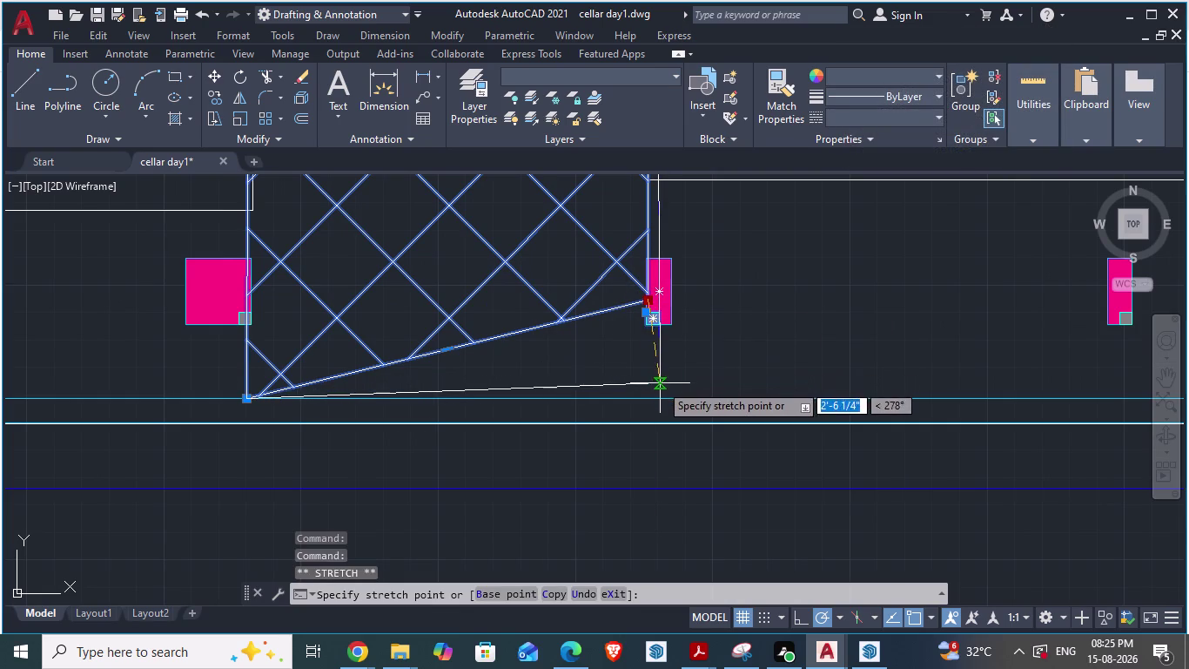
drag(660, 383, 660, 397)
click(660, 397)
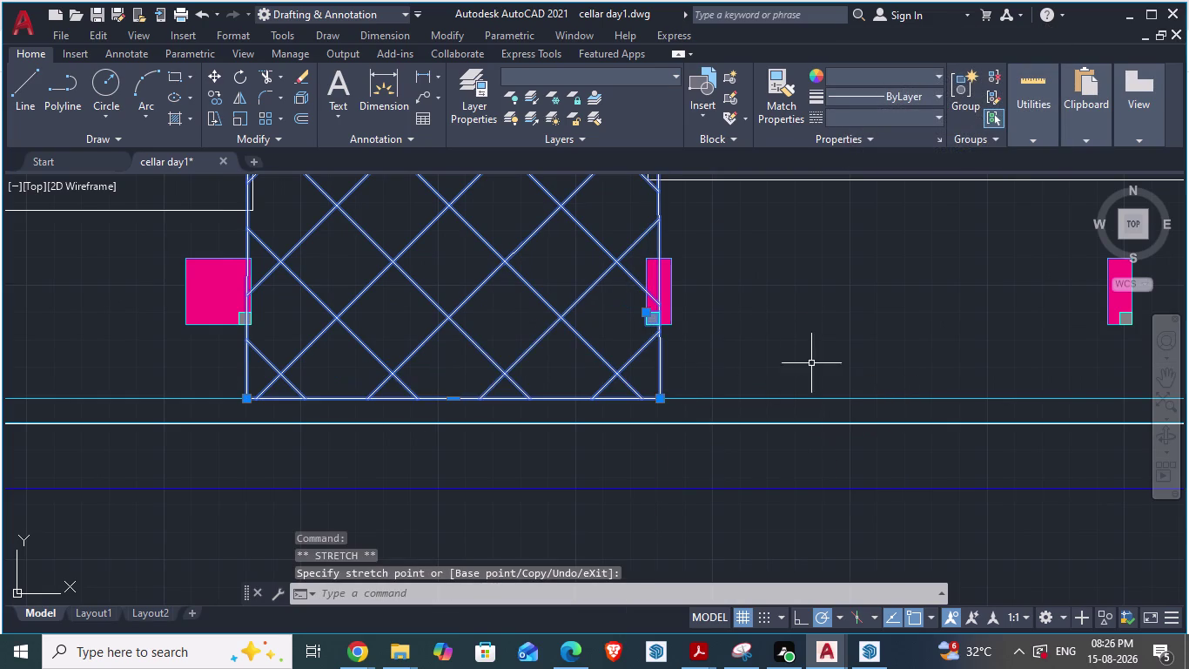
Clear the selection and reselect the driveway floor hatch.
scroll(down, 3)
scroll(up, 3)
scroll(up, 3)
scroll(down, 3)
scroll(down, 3)
scroll(down, 3)
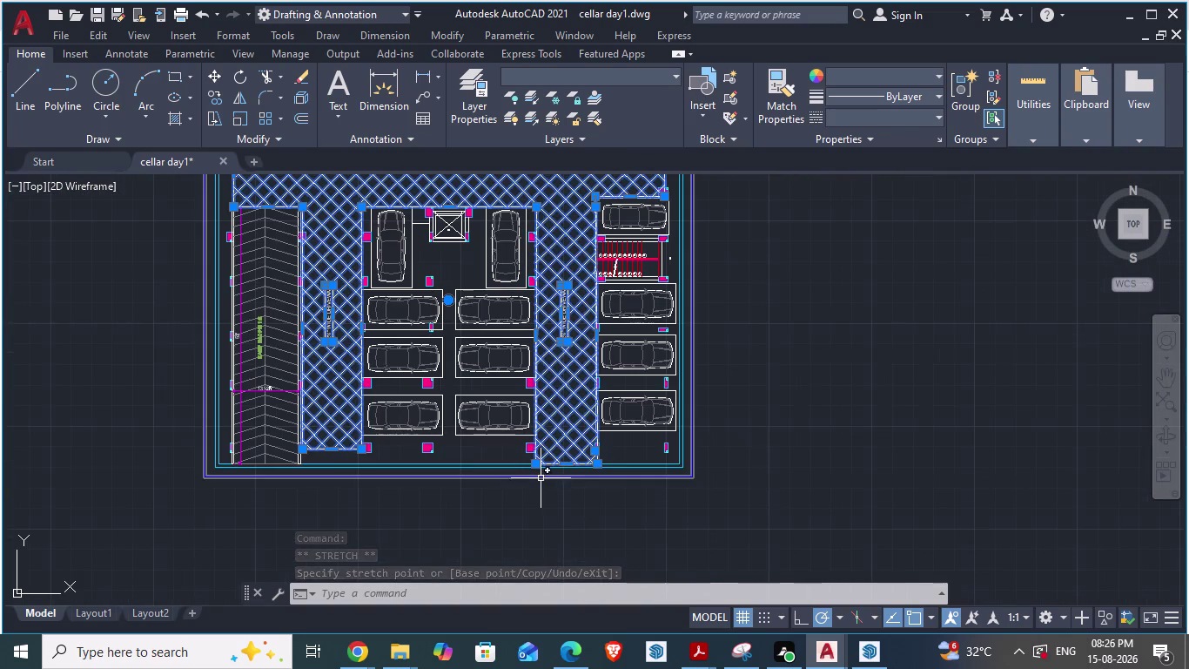
key(Escape)
click(554, 225)
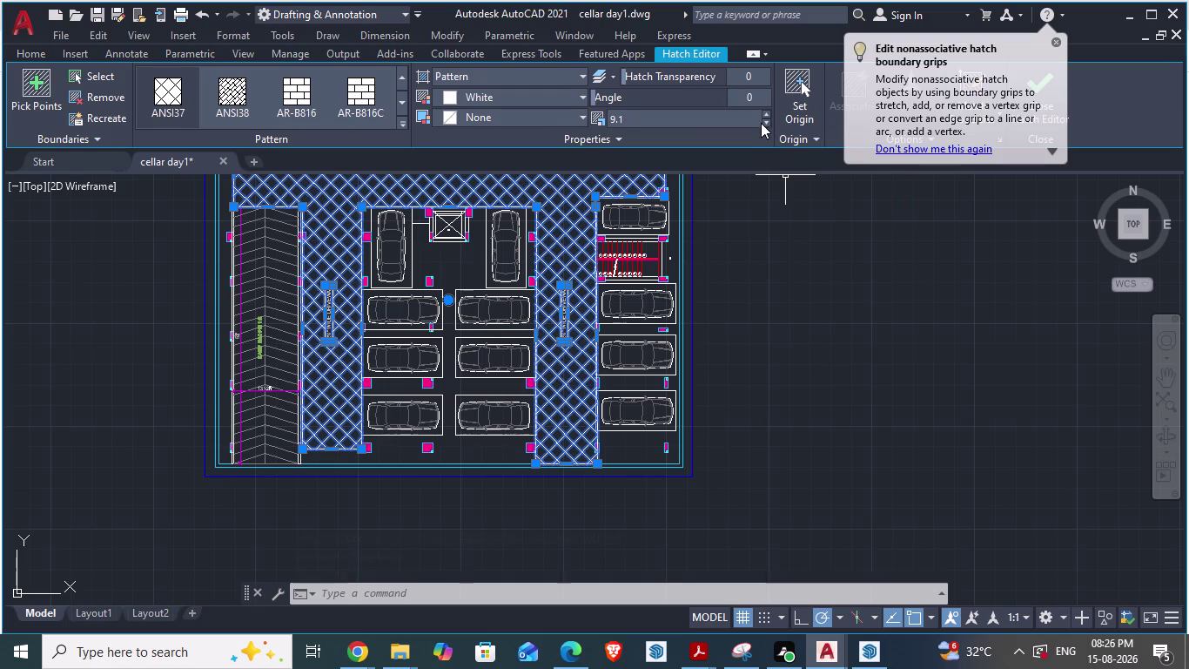
Set the ANSI37 driveway hatch angle to 45 in the Hatch Editor.
click(1054, 40)
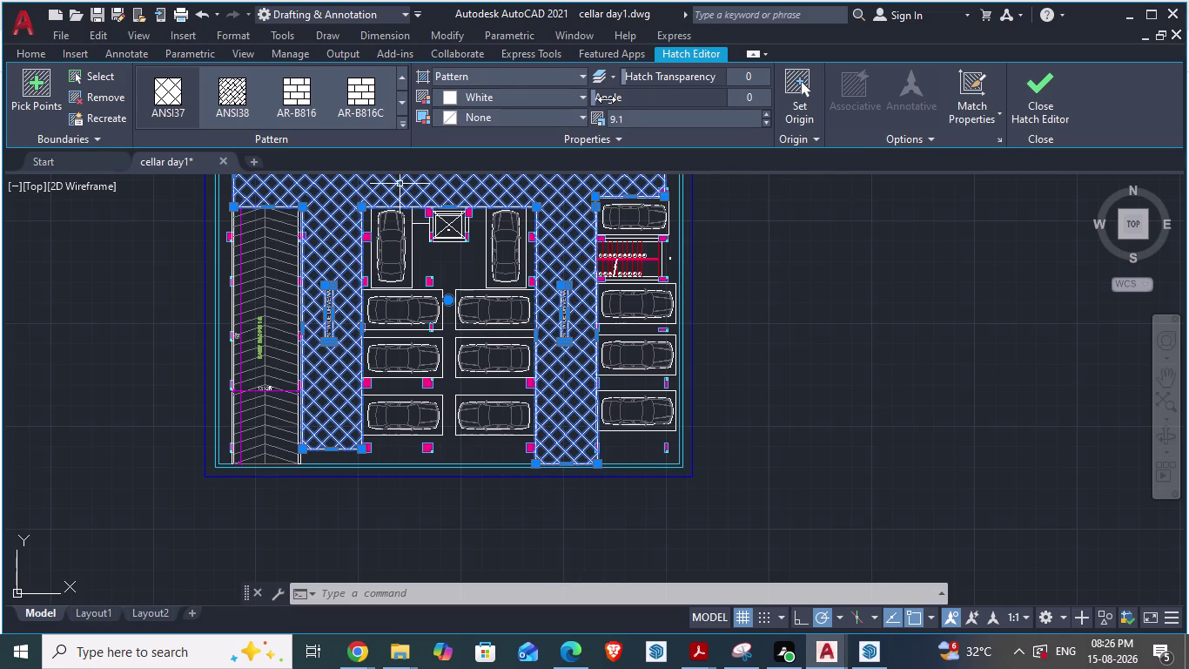
click(753, 99)
click(748, 100)
text(45)
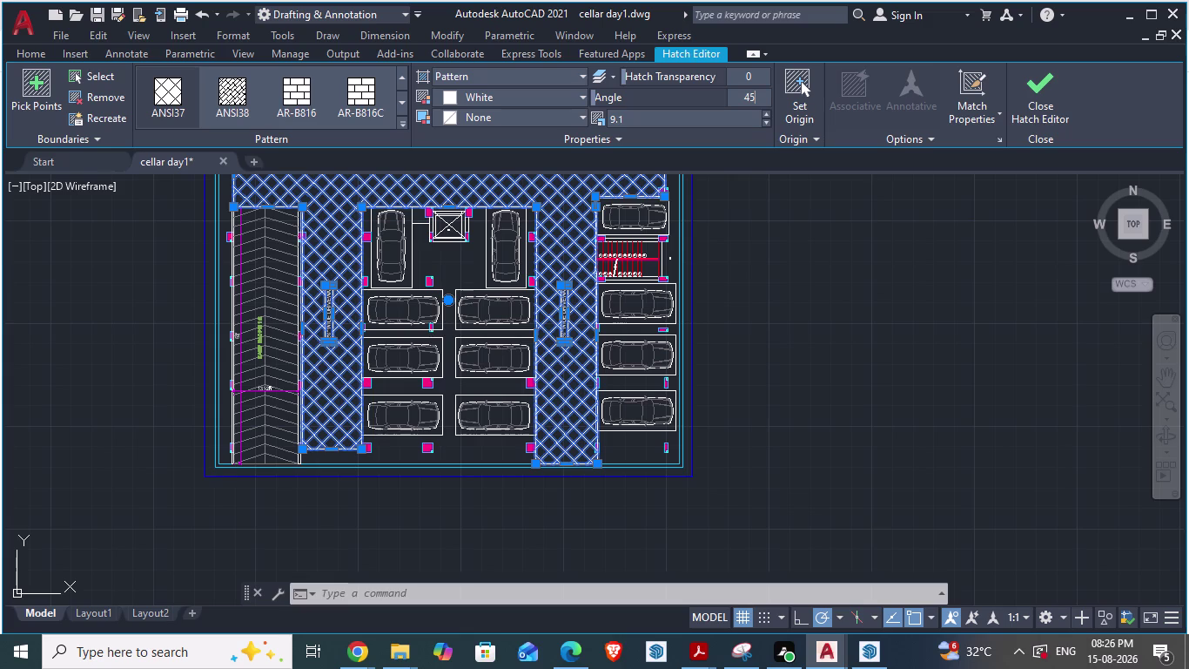
key(Return)
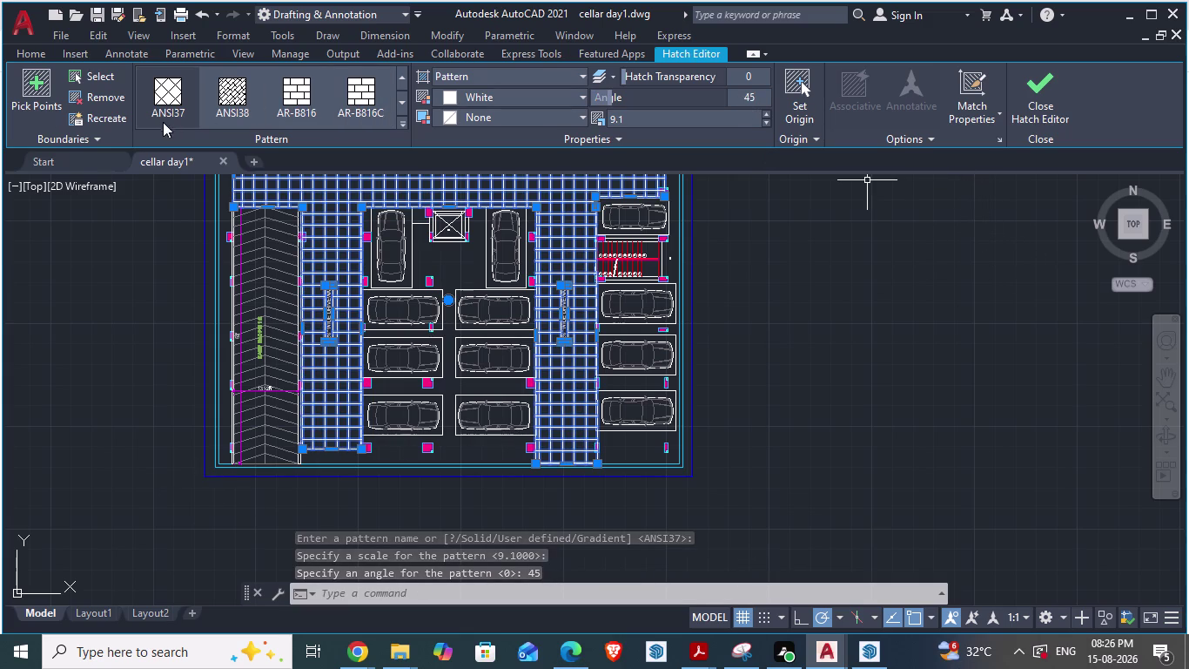
right_click(549, 183)
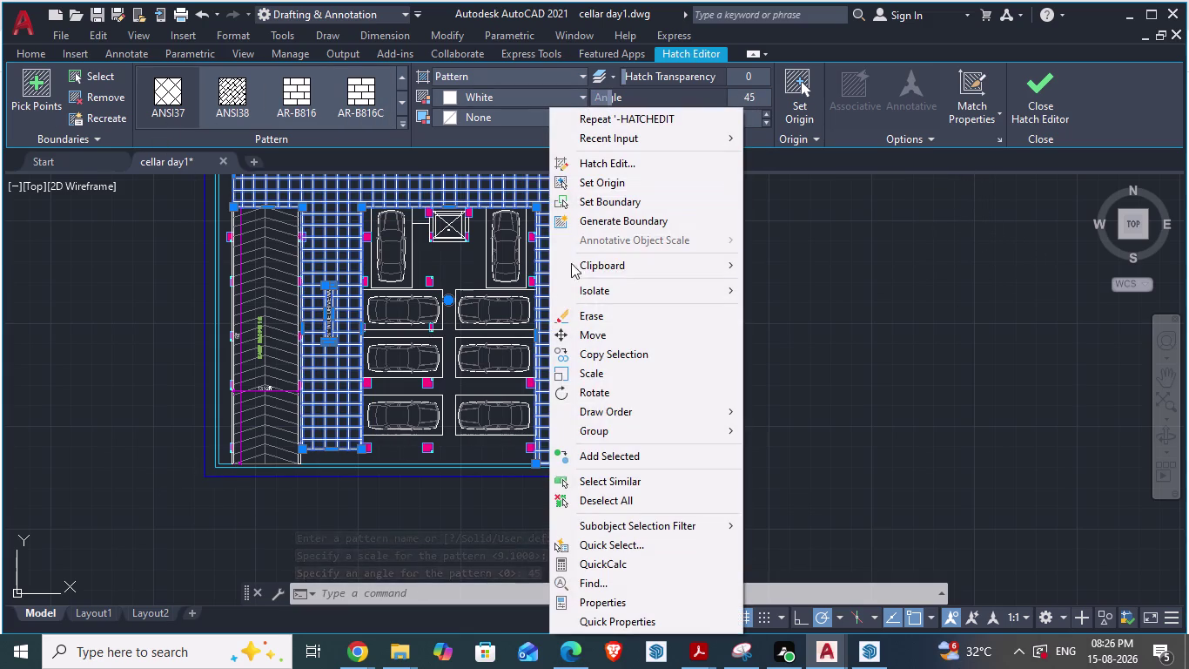
Give the driveway hatch index Color 74 via Properties, then close the palette and deselect.
click(601, 600)
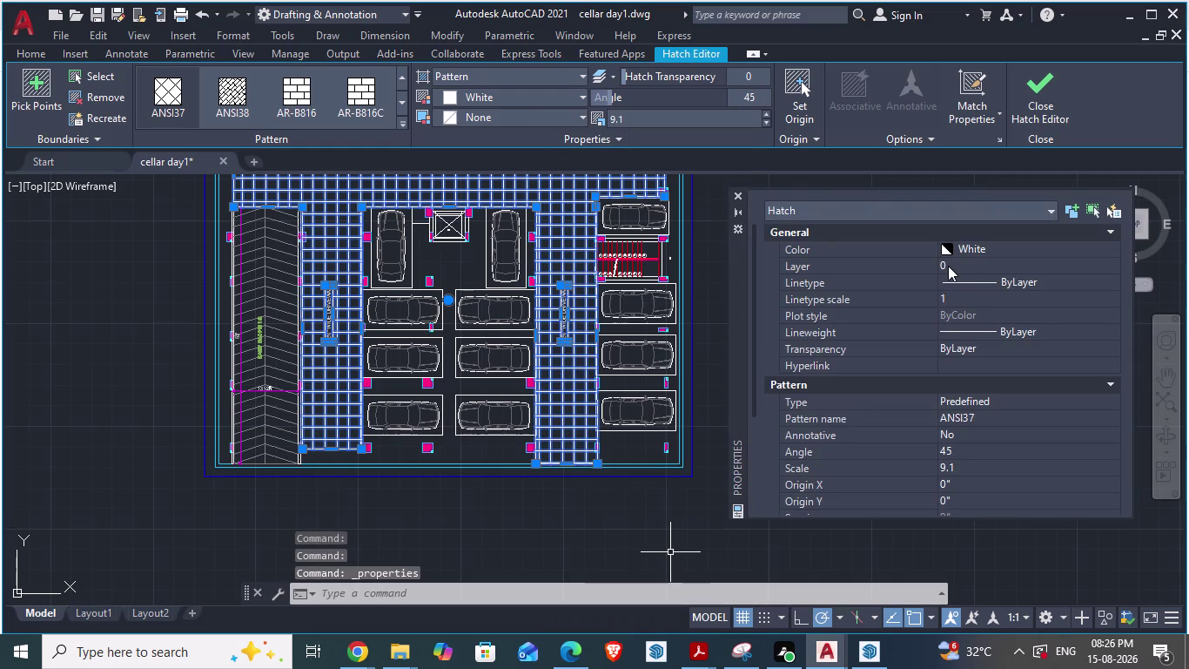
click(947, 251)
click(948, 251)
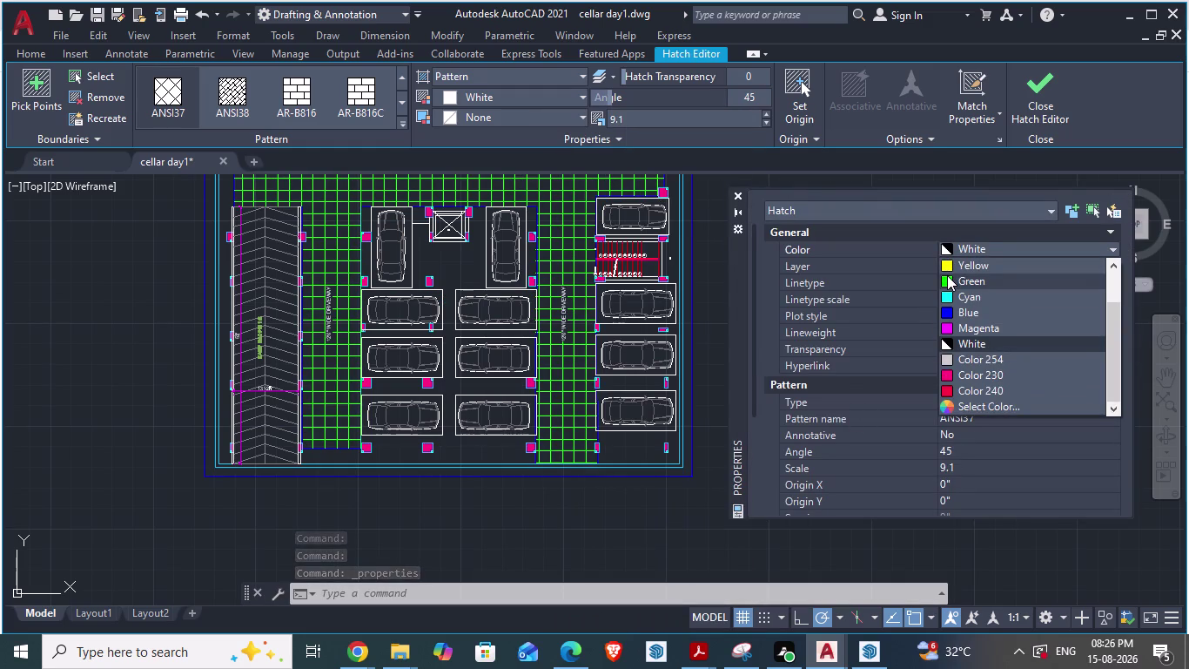
click(948, 411)
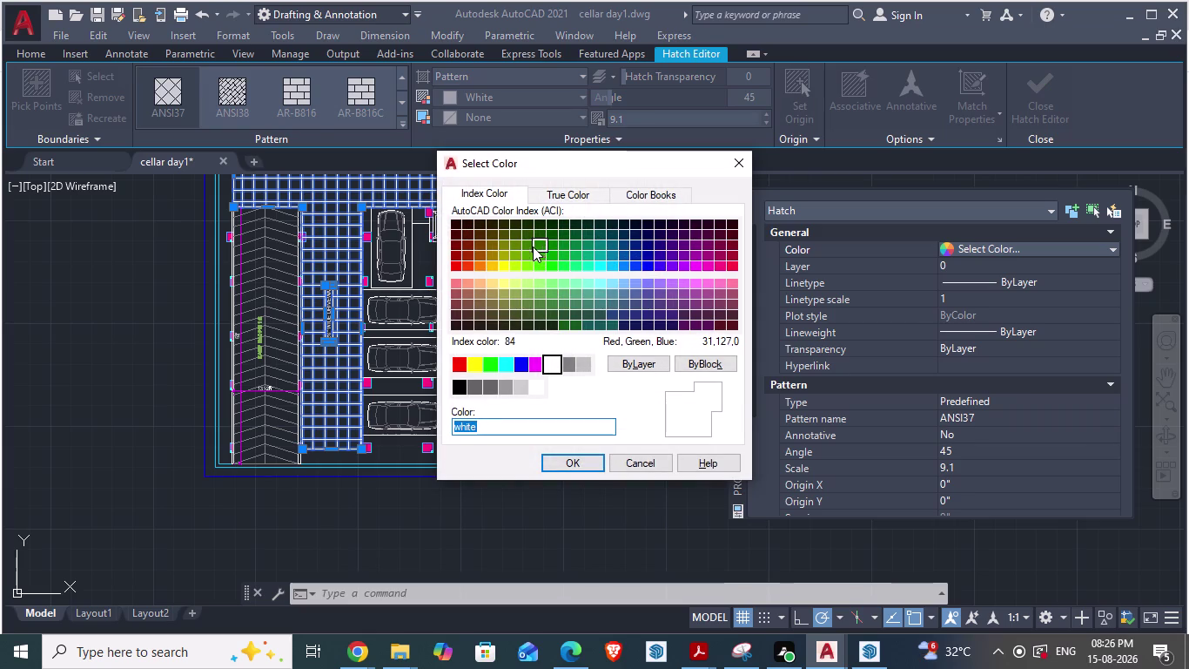
click(529, 245)
click(585, 462)
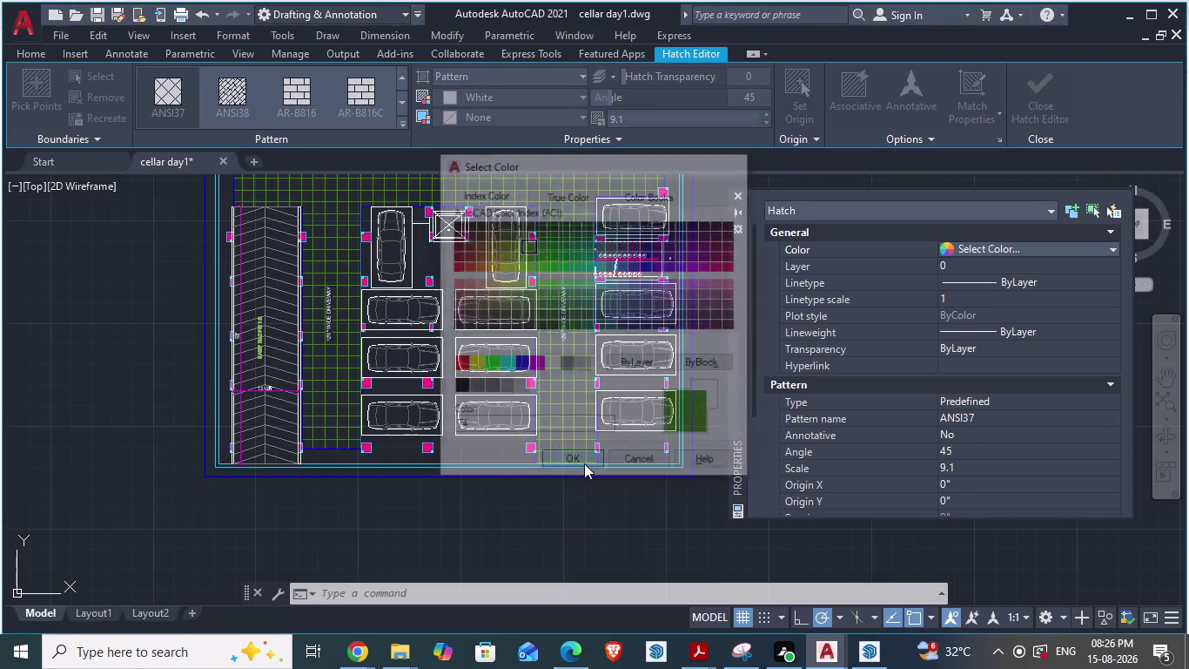
click(572, 526)
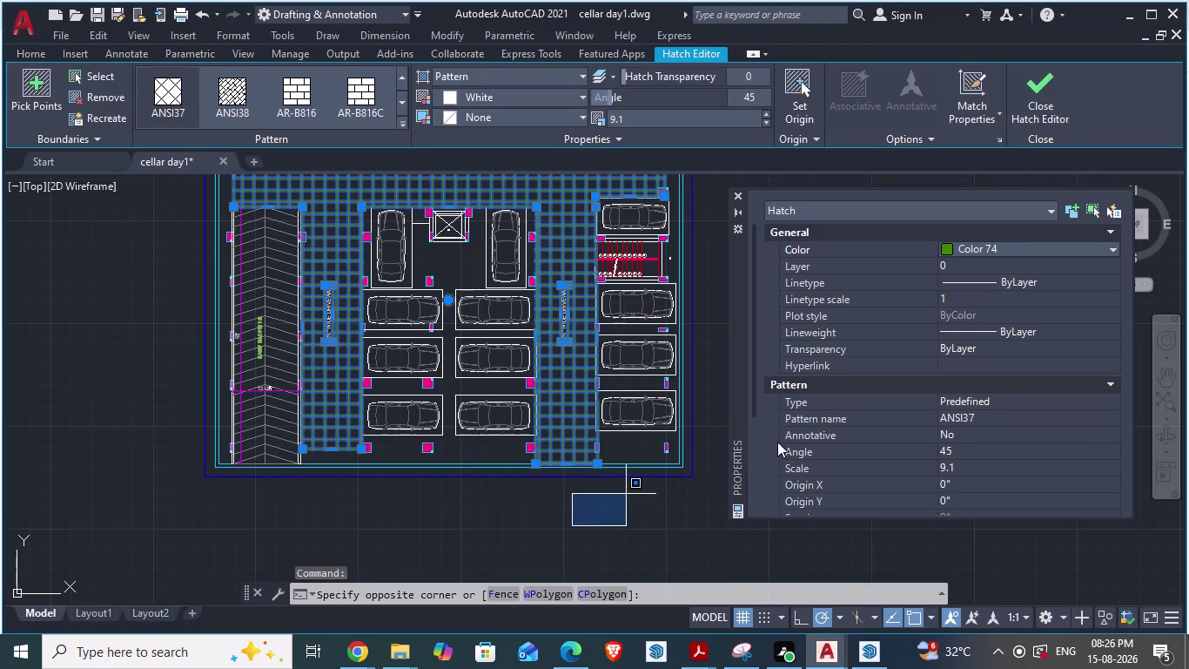
key(Escape)
click(739, 198)
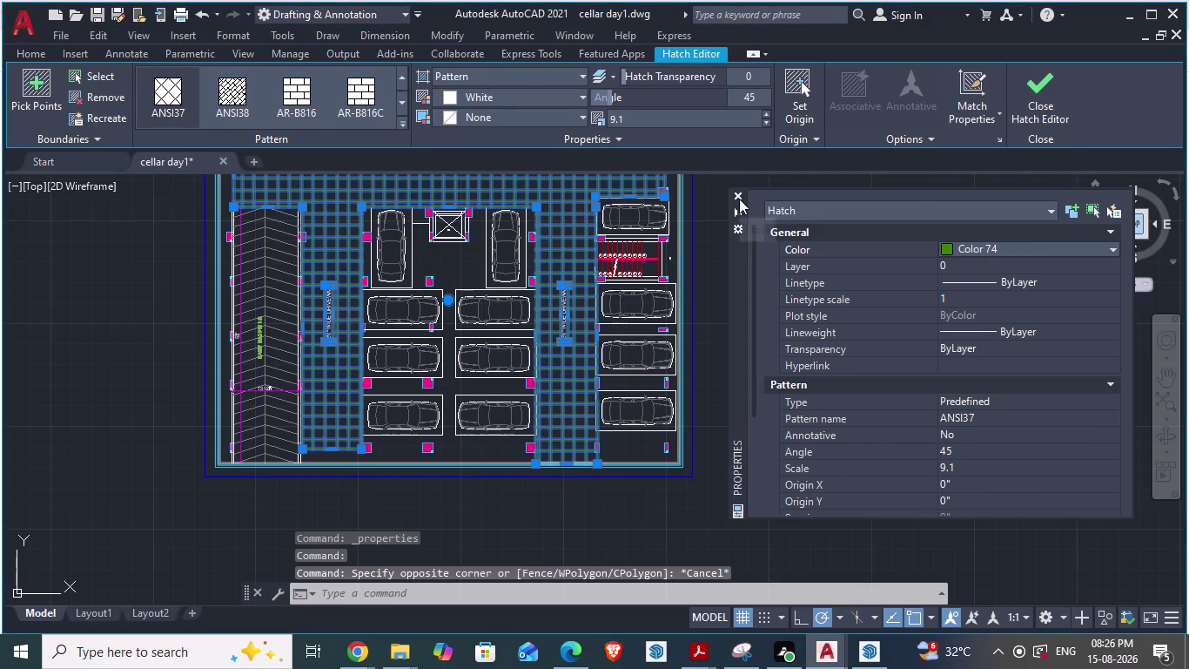
scroll(down, 3)
key(Escape)
Select and delete the stray rectangle above the cellar plan.
scroll(up, 3)
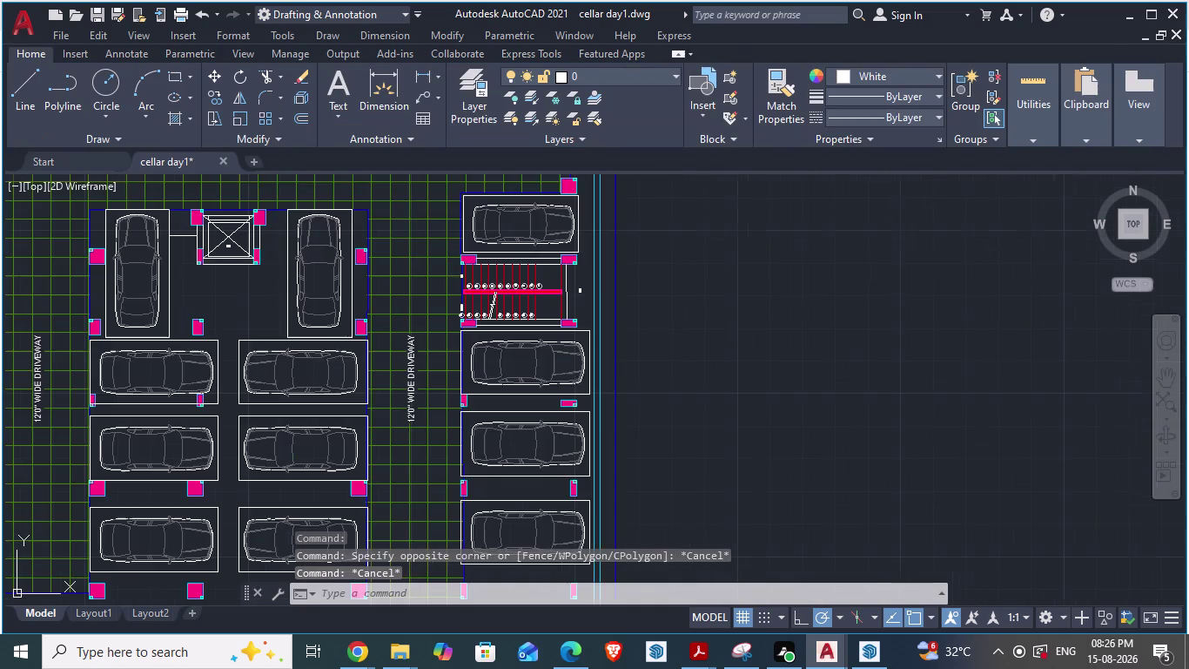
scroll(down, 3)
scroll(up, 3)
scroll(up, 3)
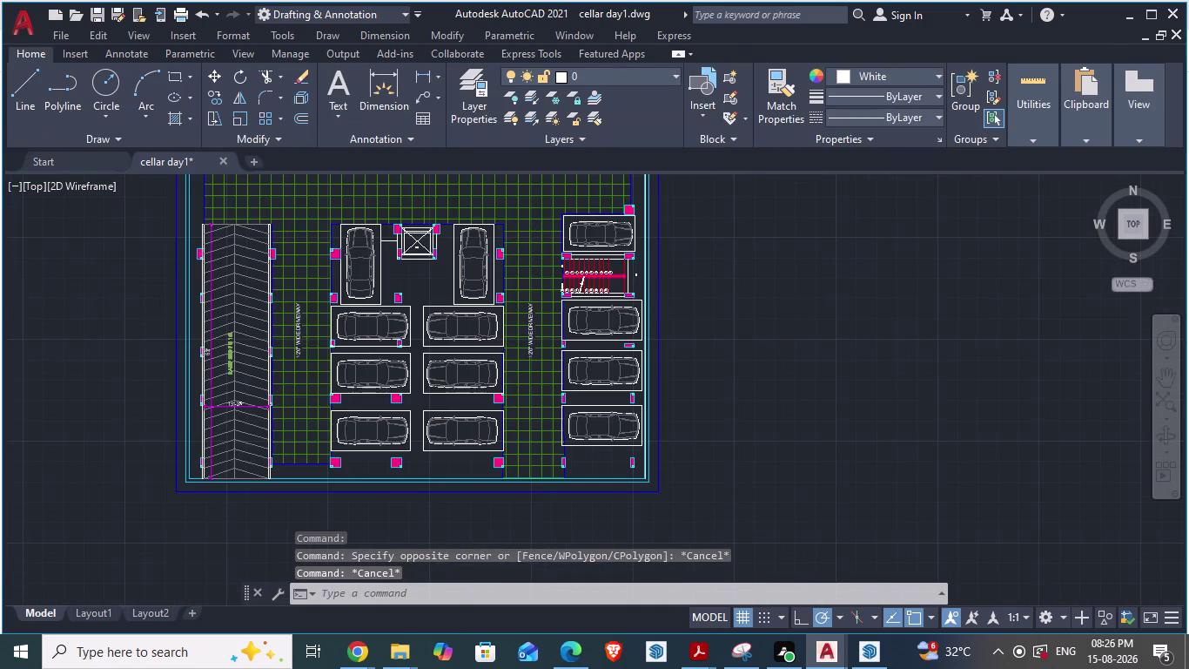
scroll(down, 3)
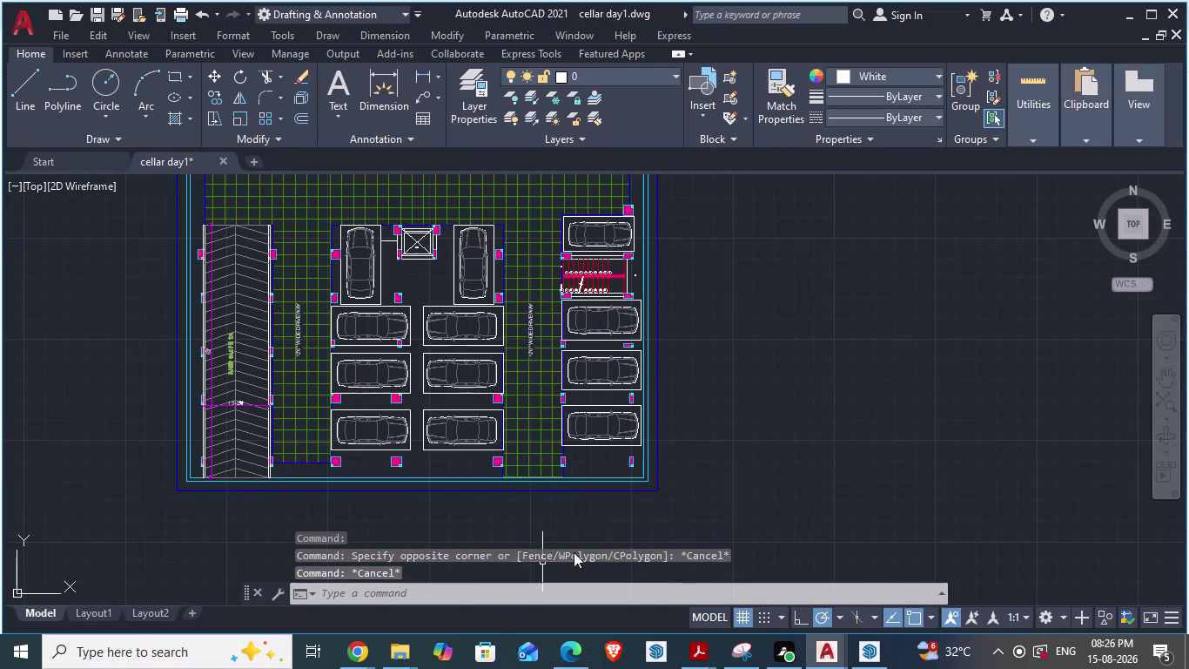
scroll(down, 3)
scroll(up, 3)
scroll(down, 3)
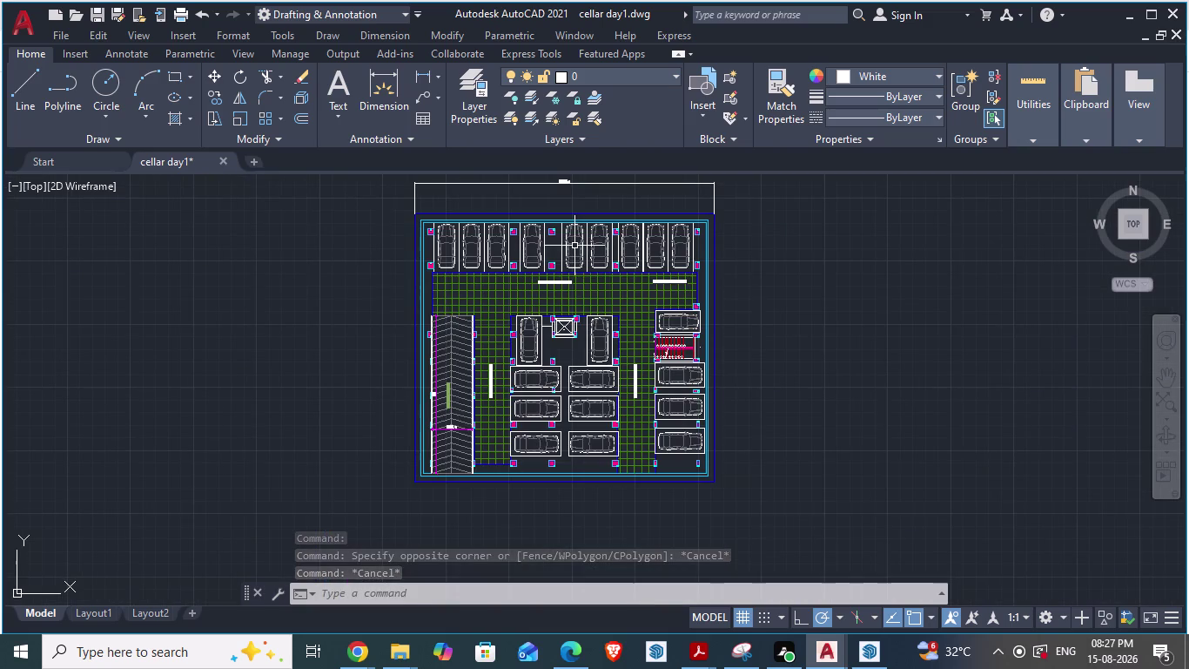
click(541, 185)
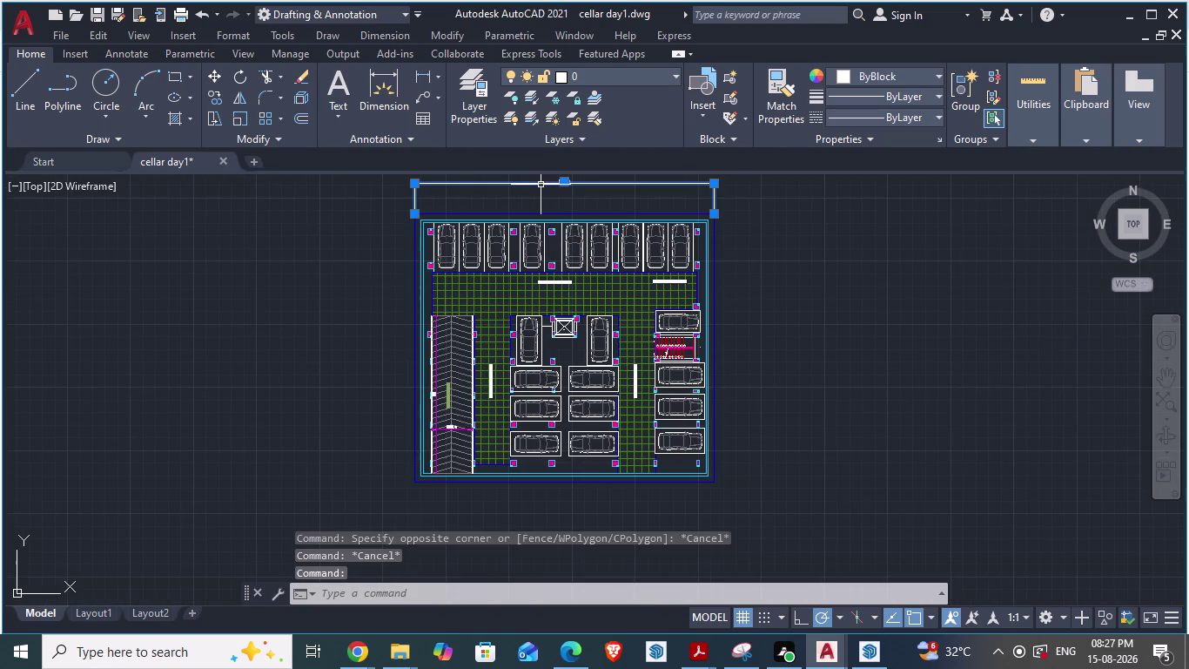
key(Delete)
Glance at the ARCH PLANS reference and return to cellar day1.
scroll(down, 3)
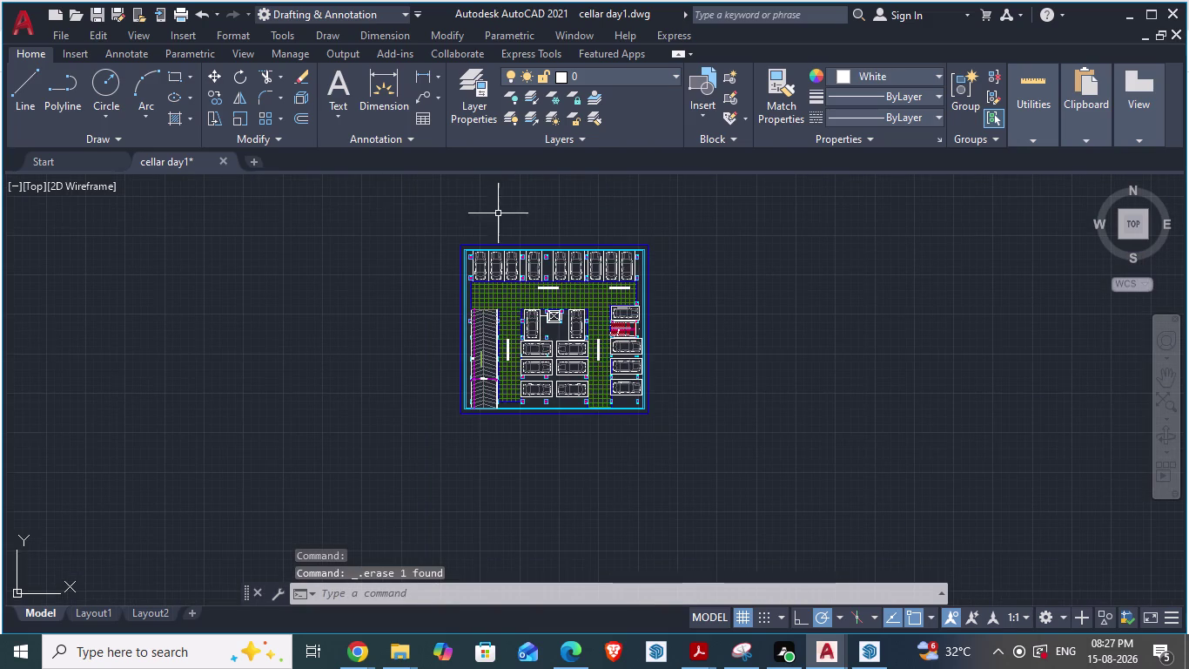
scroll(up, 3)
key(alt+Tab)
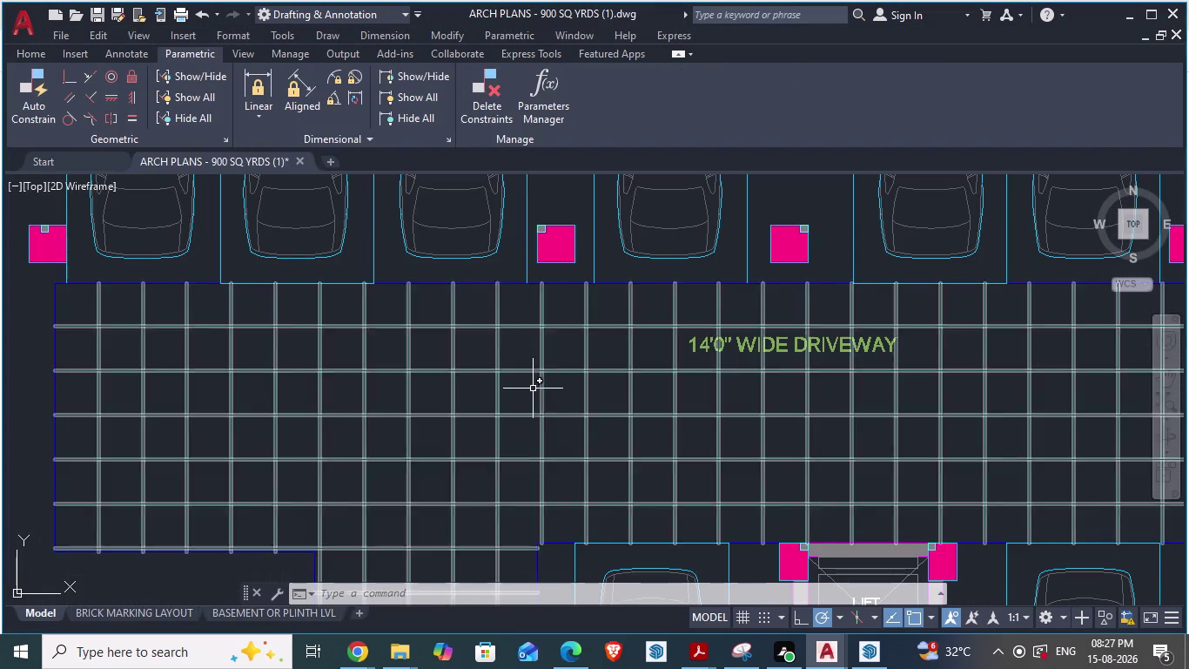
scroll(down, 3)
key(alt+Tab)
scroll(up, 3)
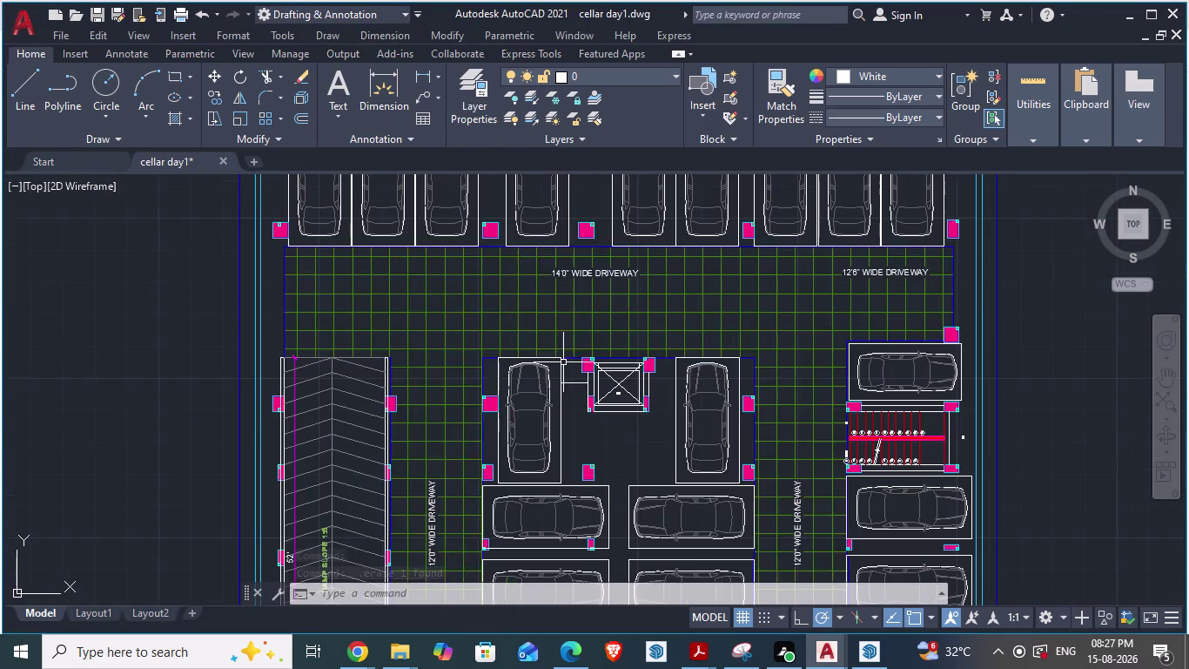
Change the driveway hatch colour to the darker green Color 76 via Properties.
click(490, 314)
right_click(490, 314)
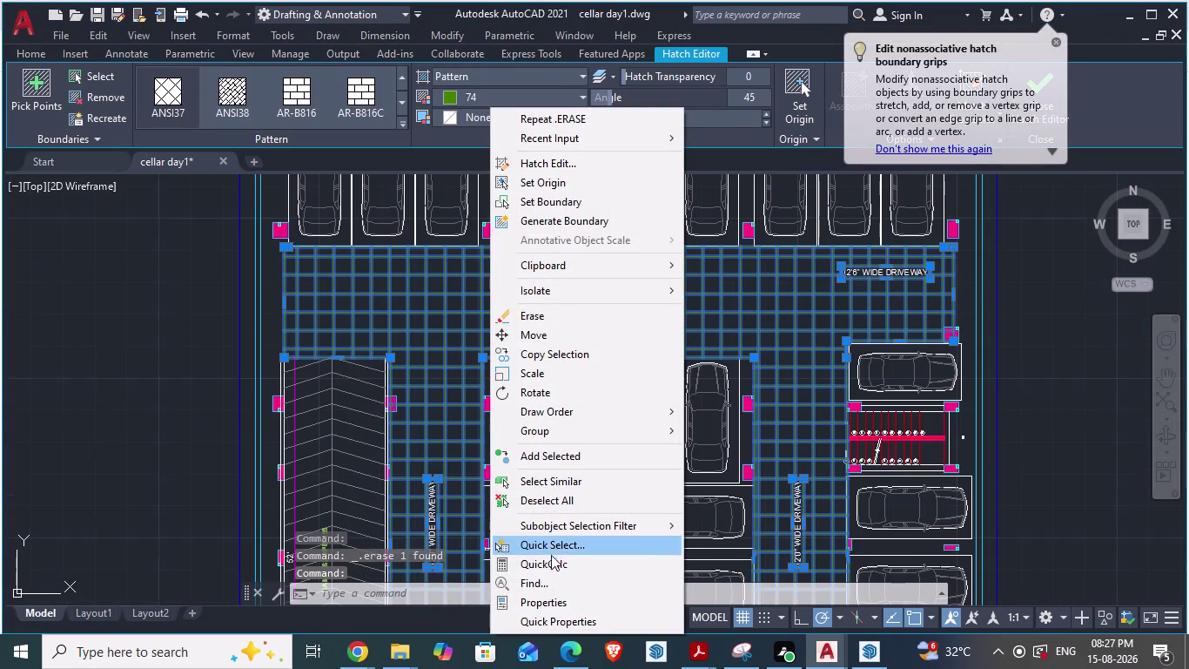
click(553, 597)
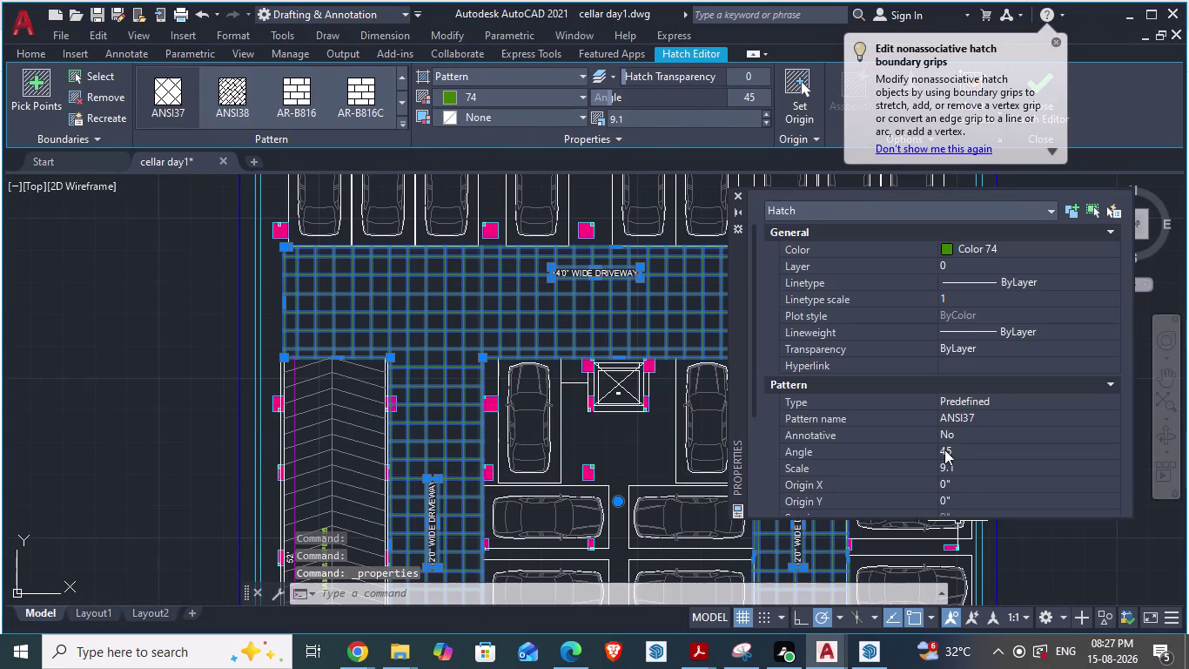
click(946, 251)
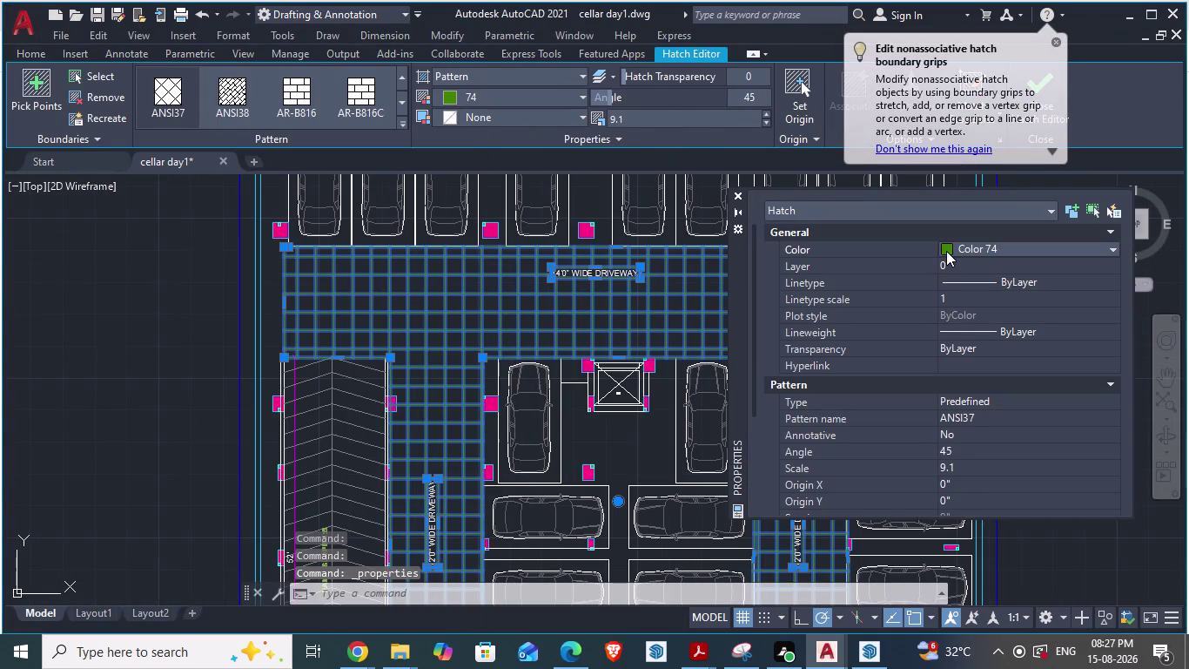
click(946, 251)
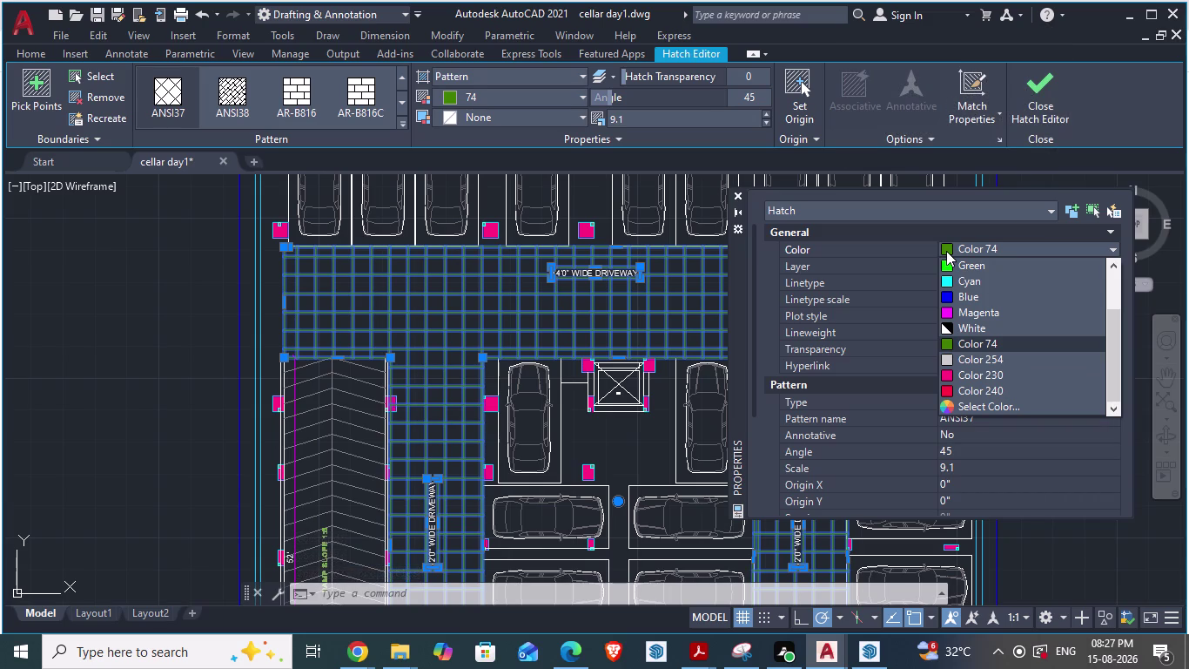
click(953, 404)
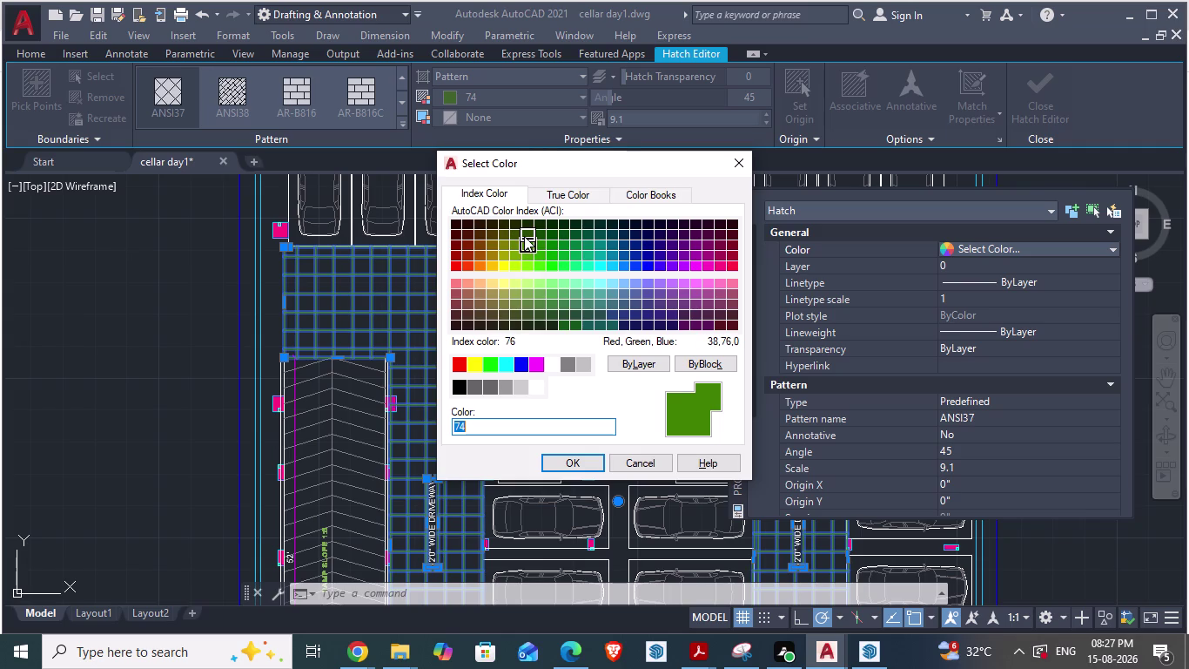
click(525, 236)
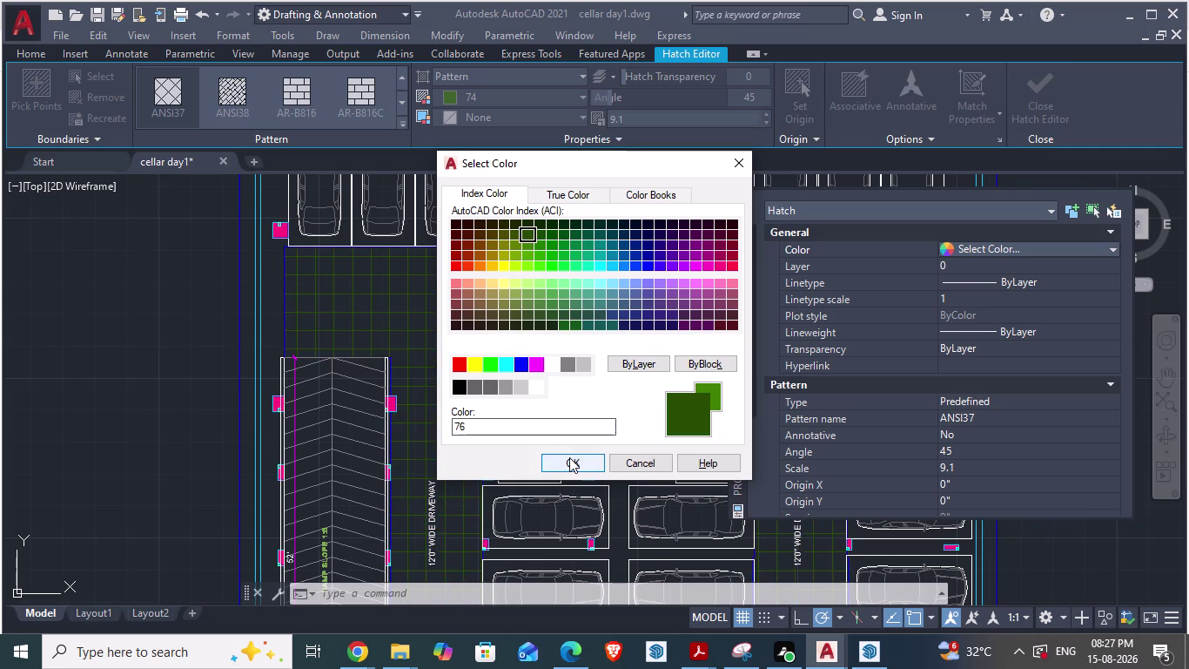
click(569, 457)
scroll(down, 3)
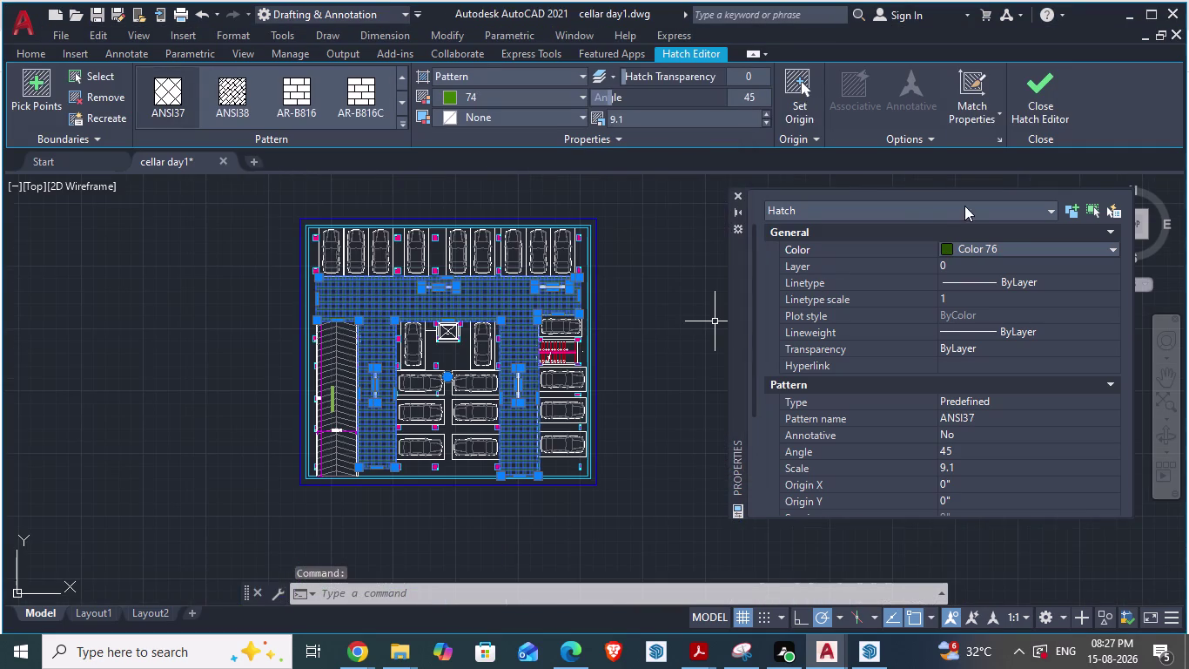
click(742, 191)
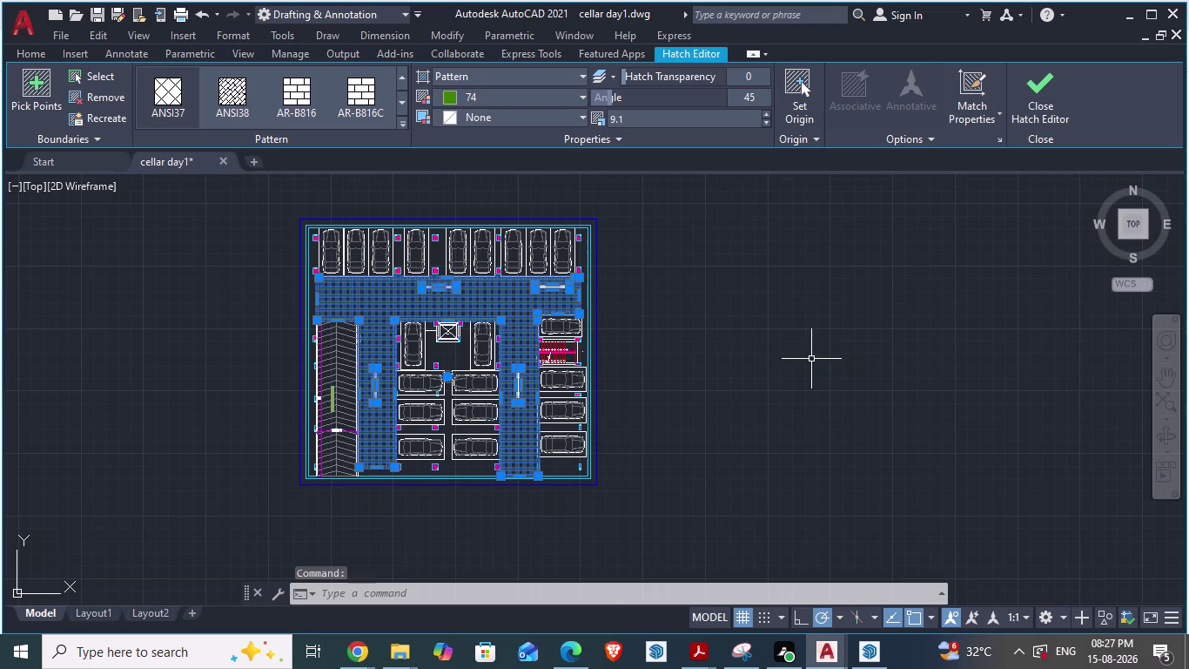
Cancel the stray selection windows and deselect the hatch.
click(801, 358)
key(Escape)
click(801, 358)
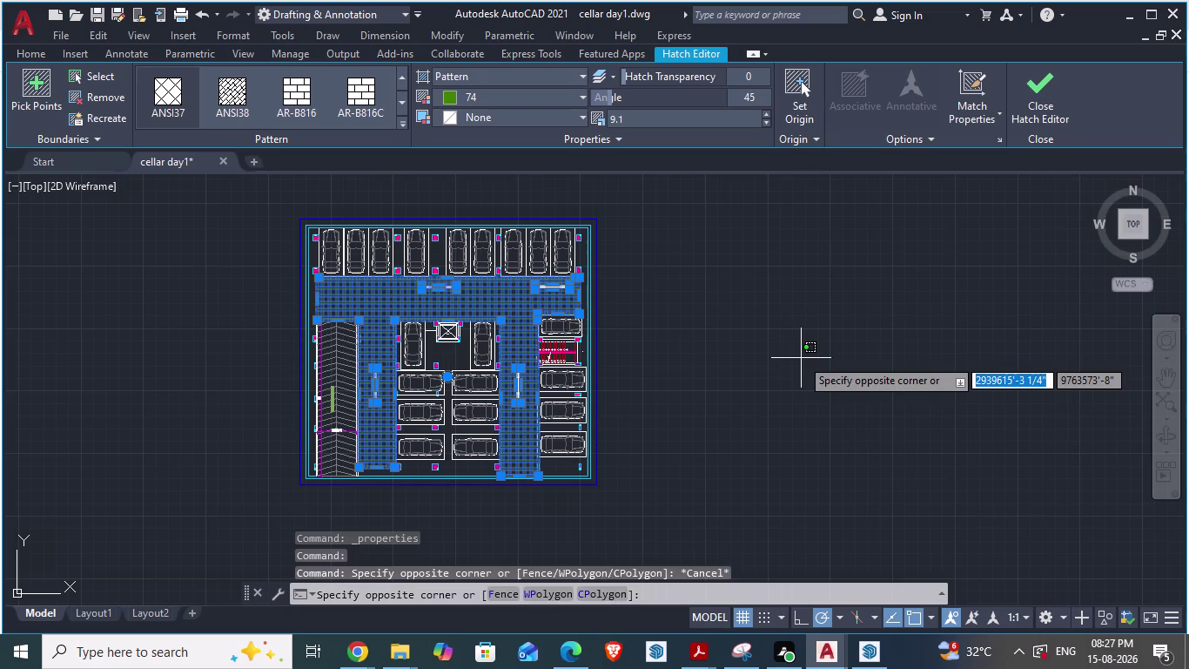
key(Escape)
scroll(up, 3)
key(Escape)
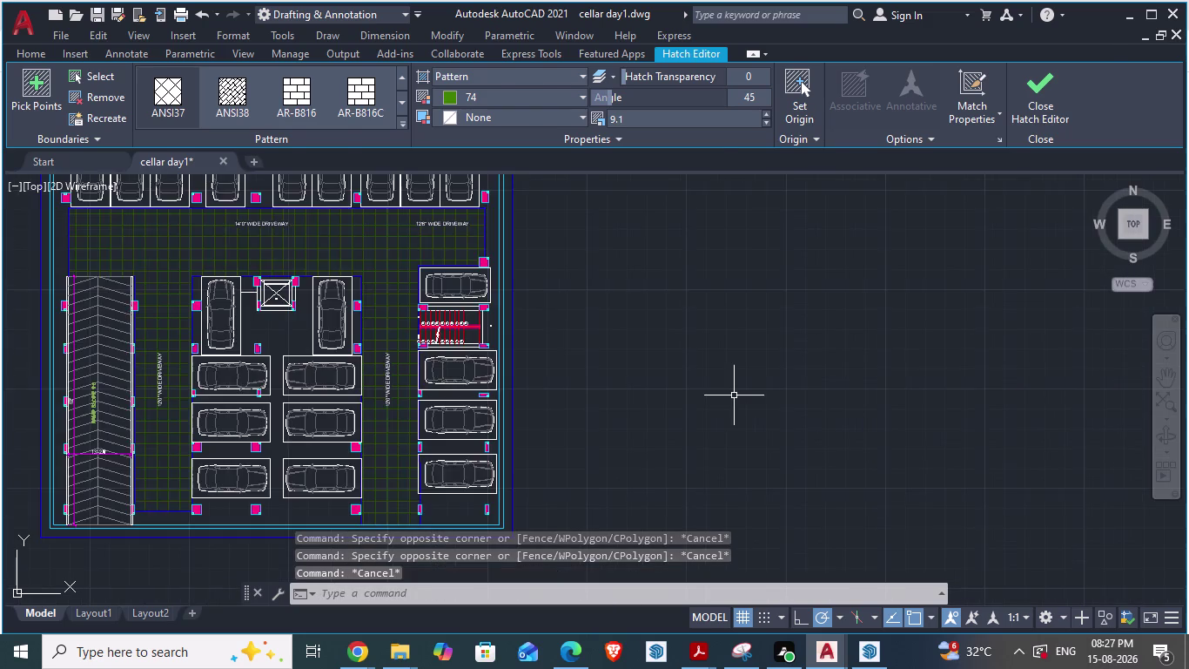
Compare the driveway labels against the ARCH PLANS reference, then return.
scroll(down, 3)
scroll(up, 3)
key(alt+Tab)
scroll(down, 3)
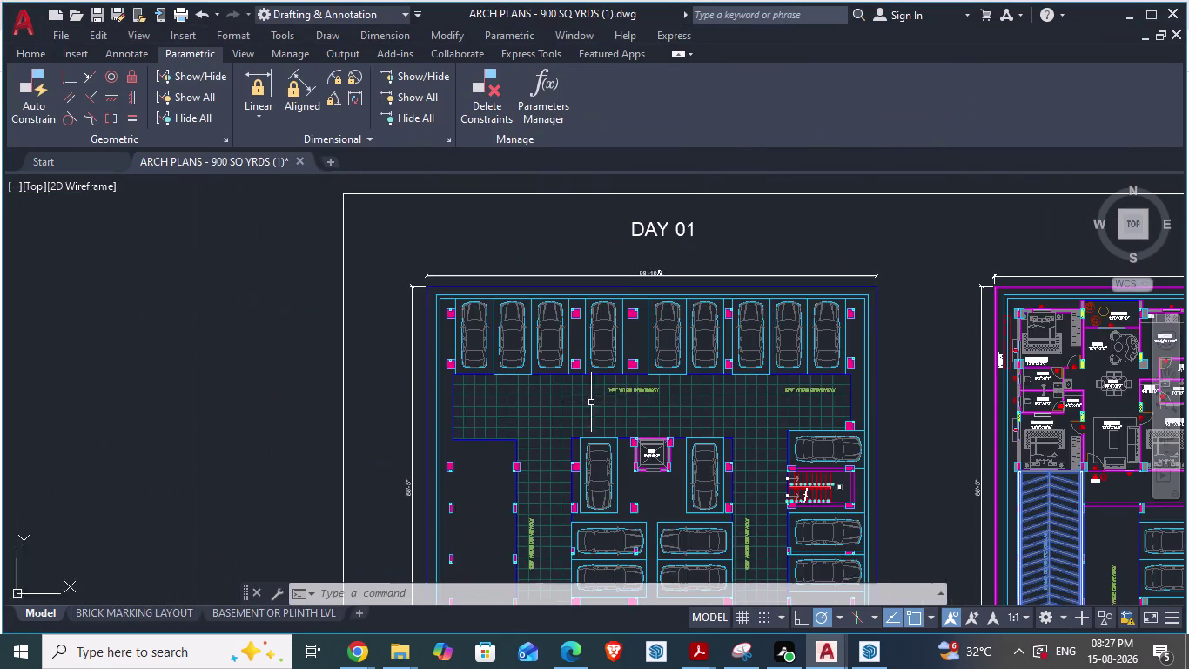
scroll(down, 3)
scroll(down, 3)
scroll(up, 3)
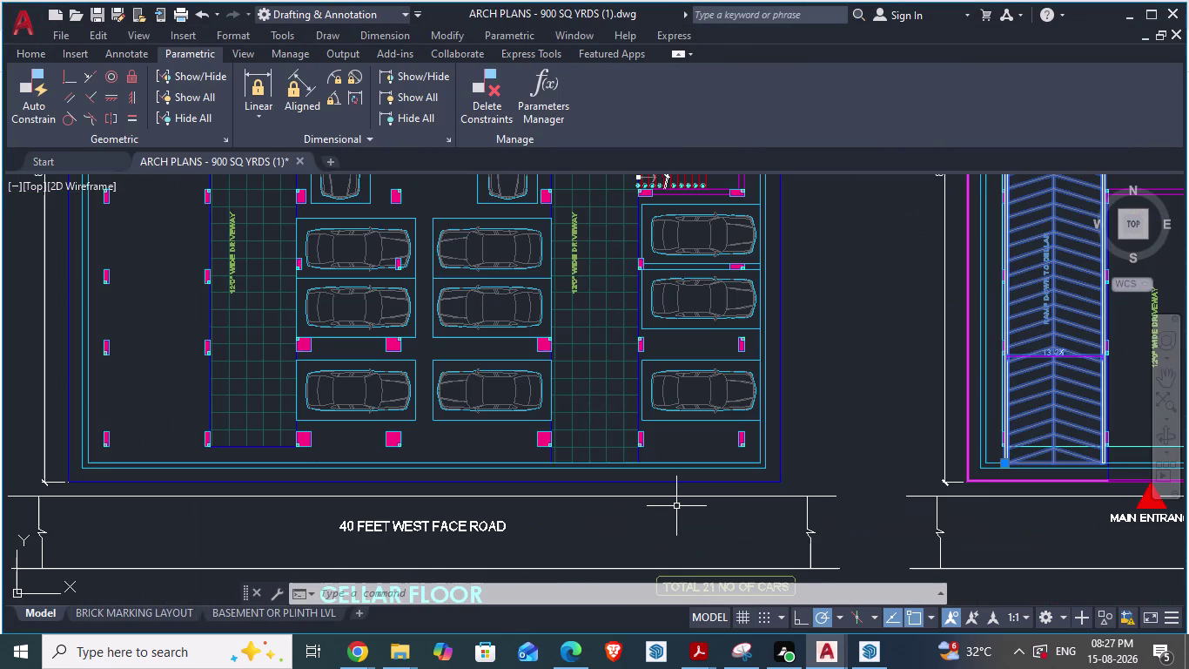
scroll(down, 3)
key(alt+Tab)
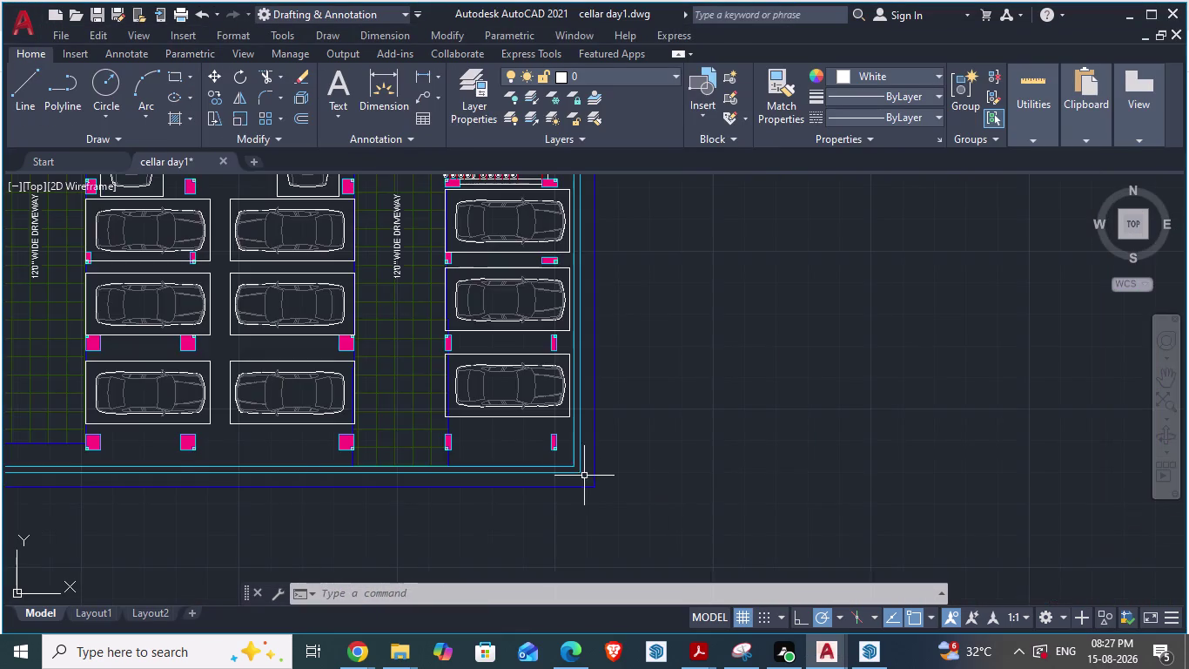
Select the two vertical labels plus the 14'0" and 12'6" WIDE DRIVEWAY labels.
scroll(down, 3)
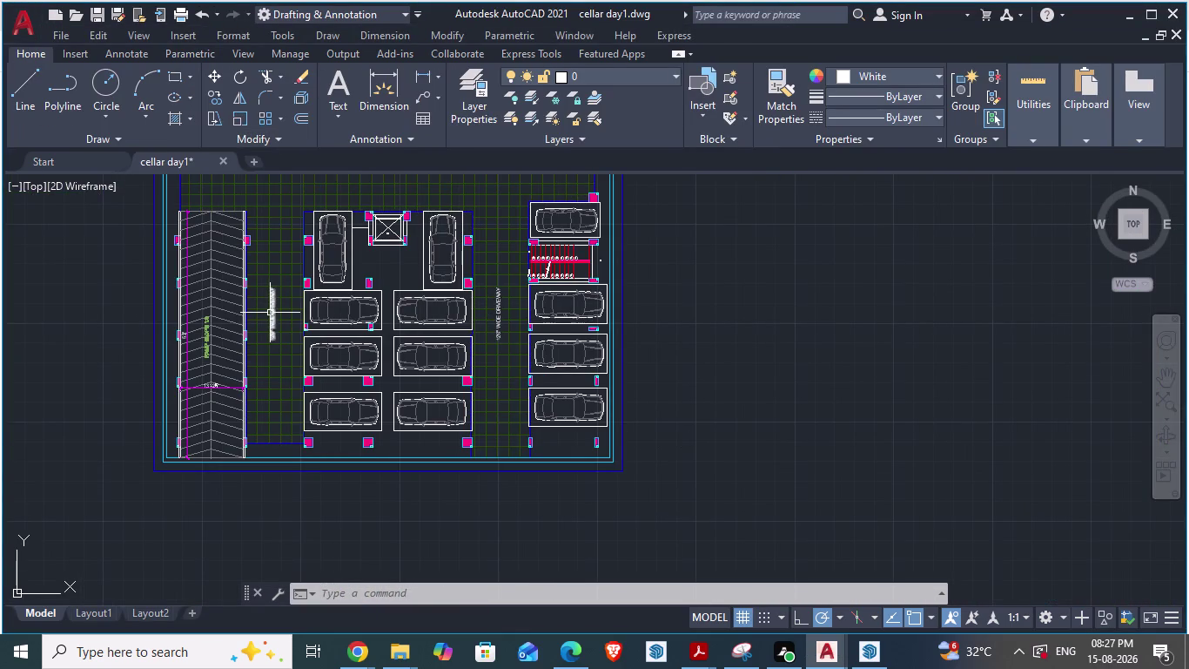
click(270, 313)
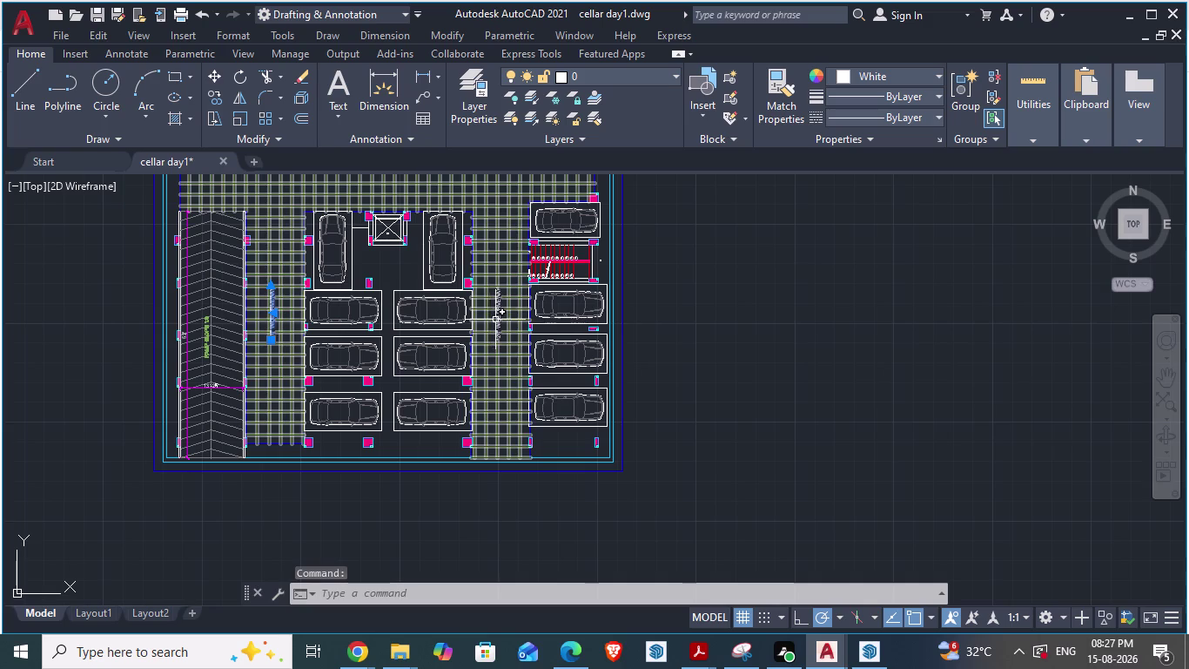
click(497, 318)
scroll(down, 3)
scroll(up, 3)
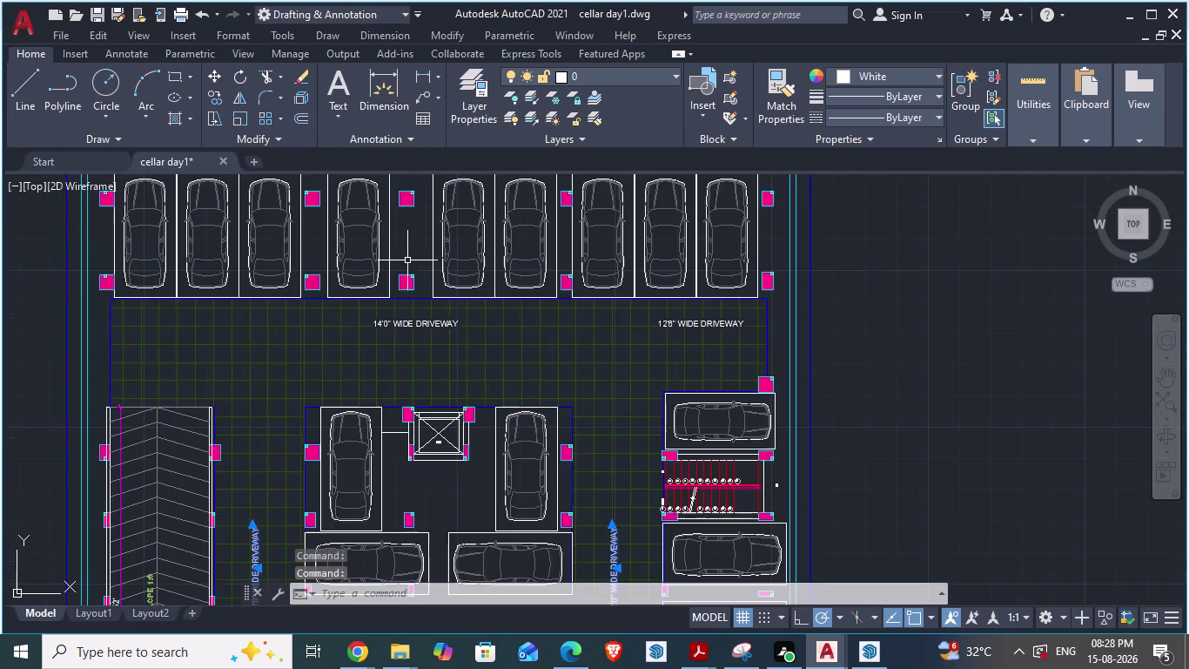
scroll(up, 3)
click(410, 317)
scroll(down, 3)
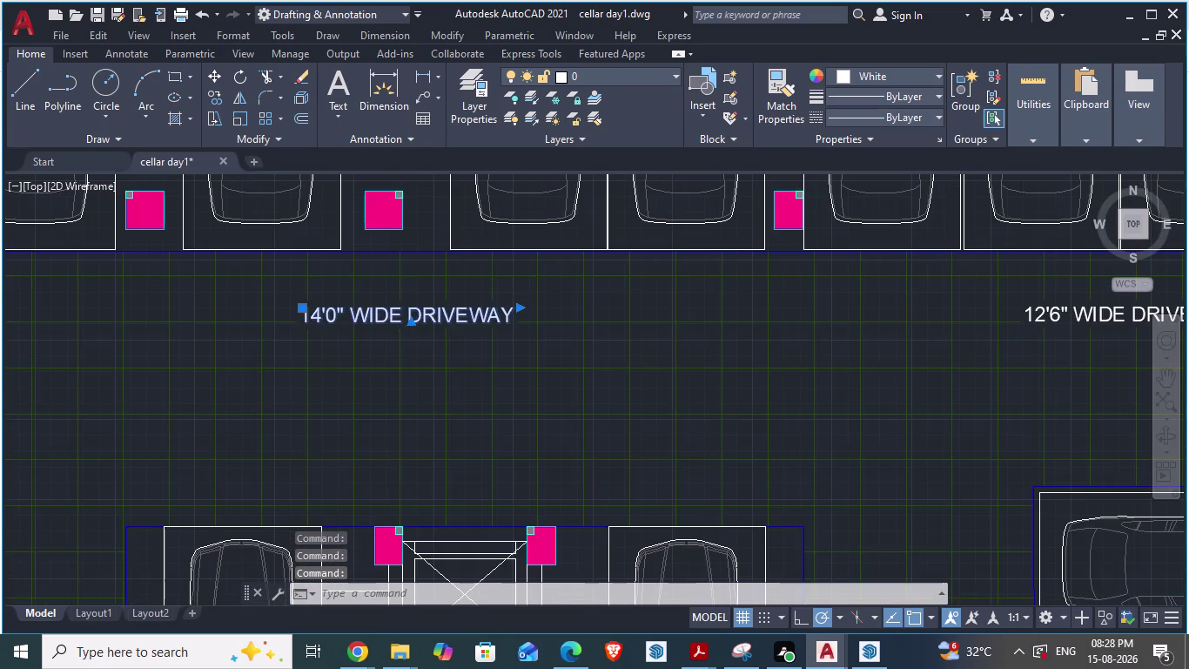
click(795, 313)
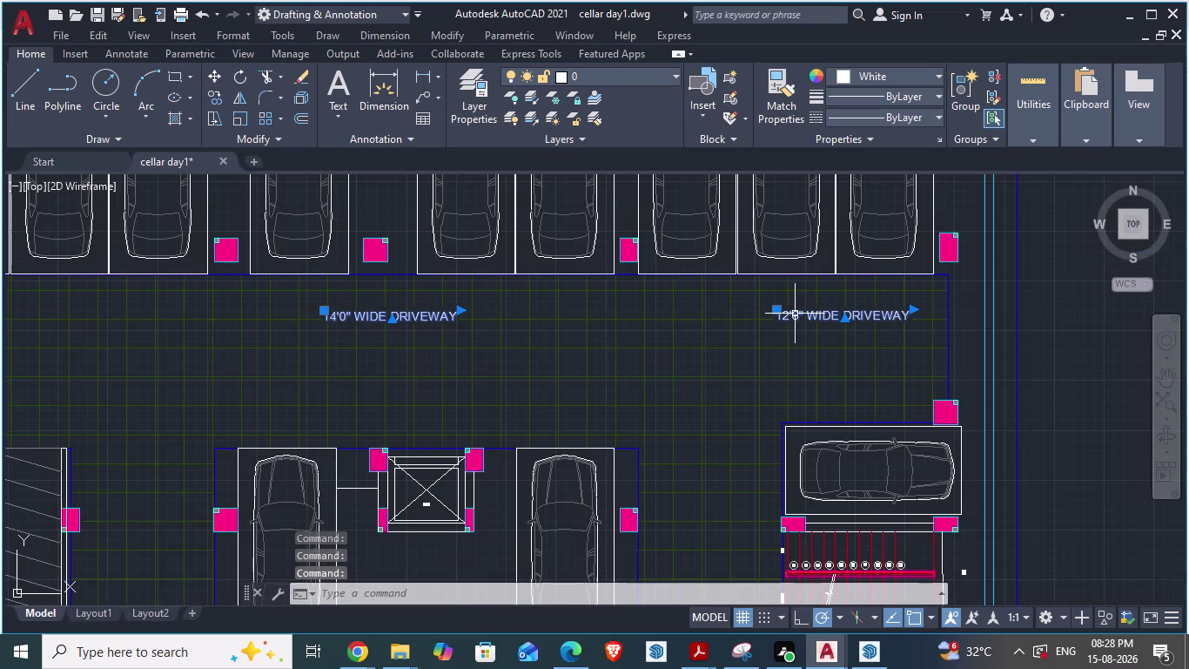
Set the four selected labels to index Color 82 in Properties, then close it.
right_click(795, 314)
click(839, 599)
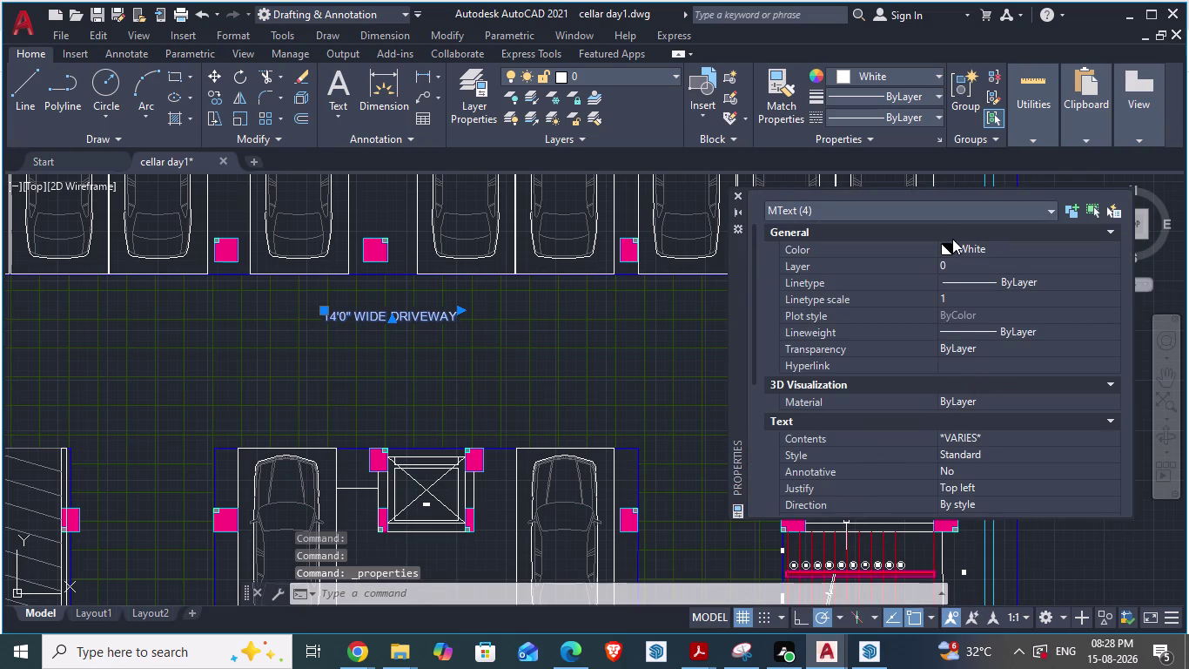
click(948, 245)
click(948, 246)
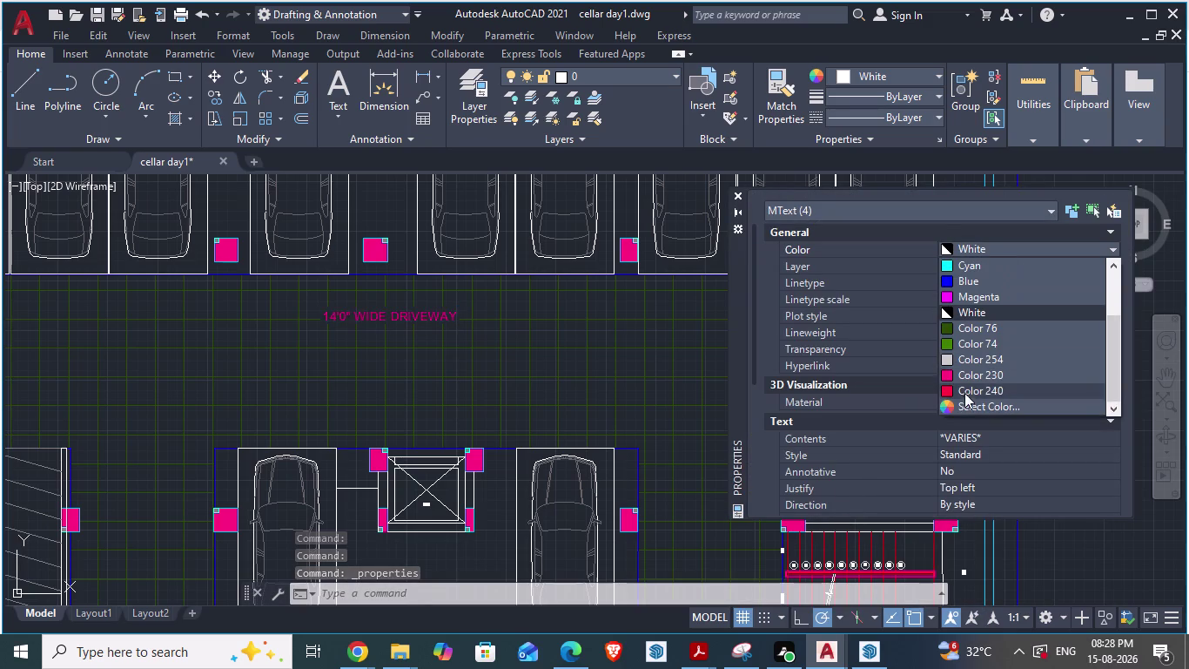
click(950, 404)
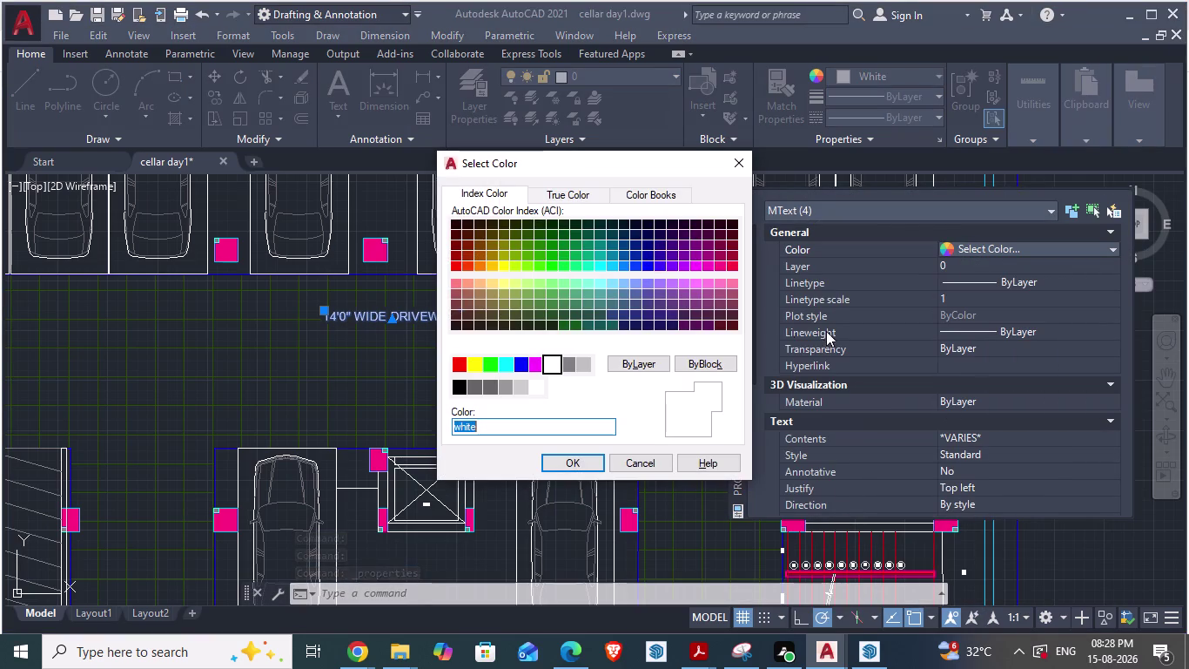
click(542, 256)
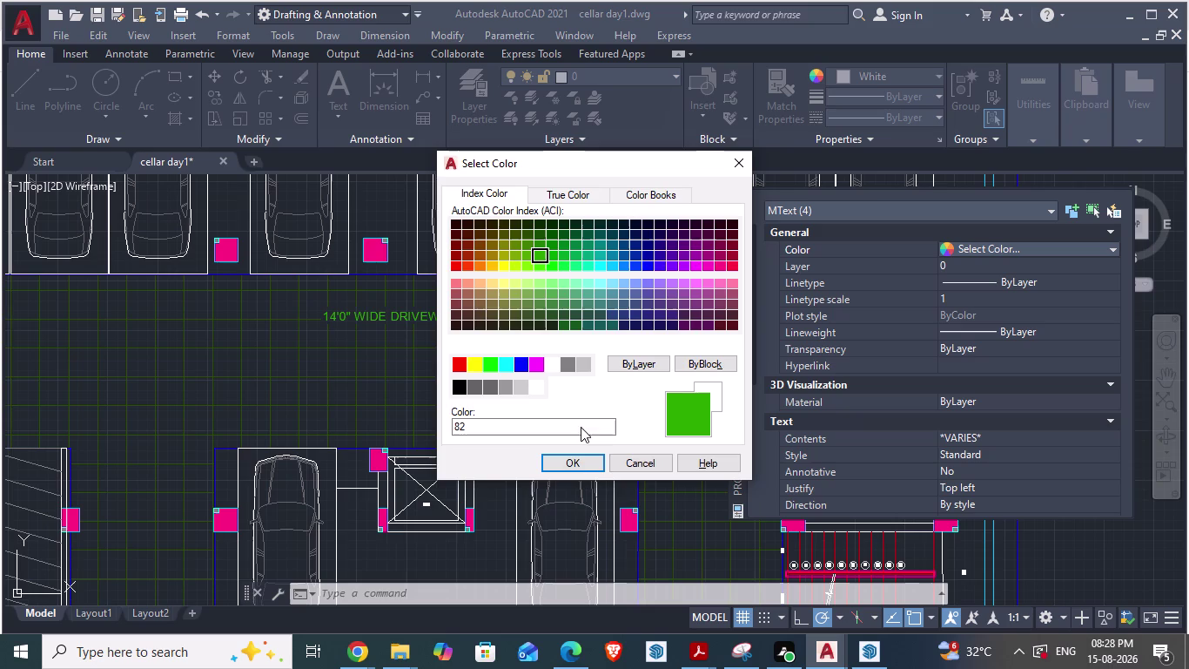
click(588, 461)
scroll(down, 3)
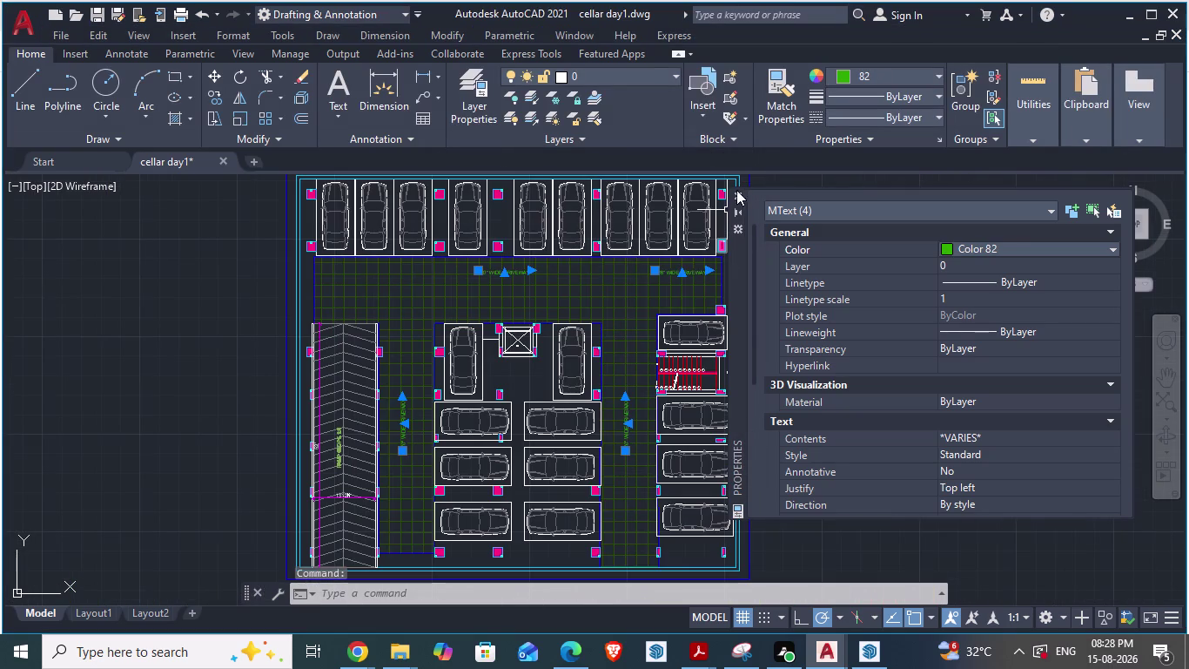
click(737, 196)
scroll(up, 3)
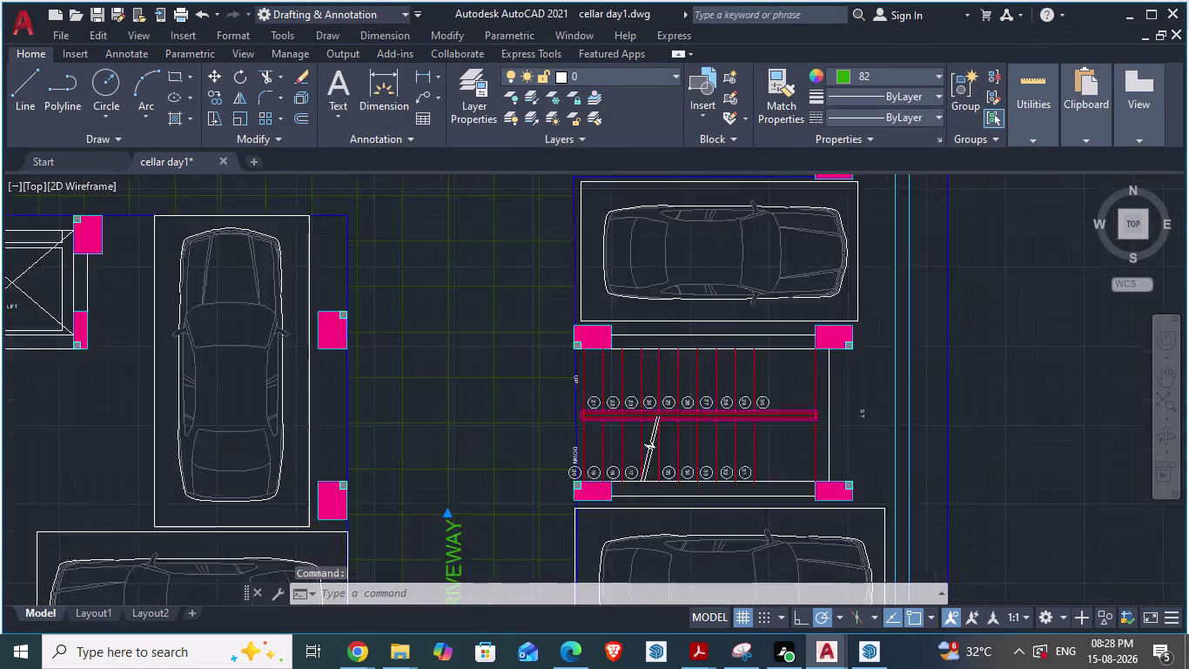
scroll(up, 3)
scroll(down, 3)
scroll(up, 3)
scroll(up, 3)
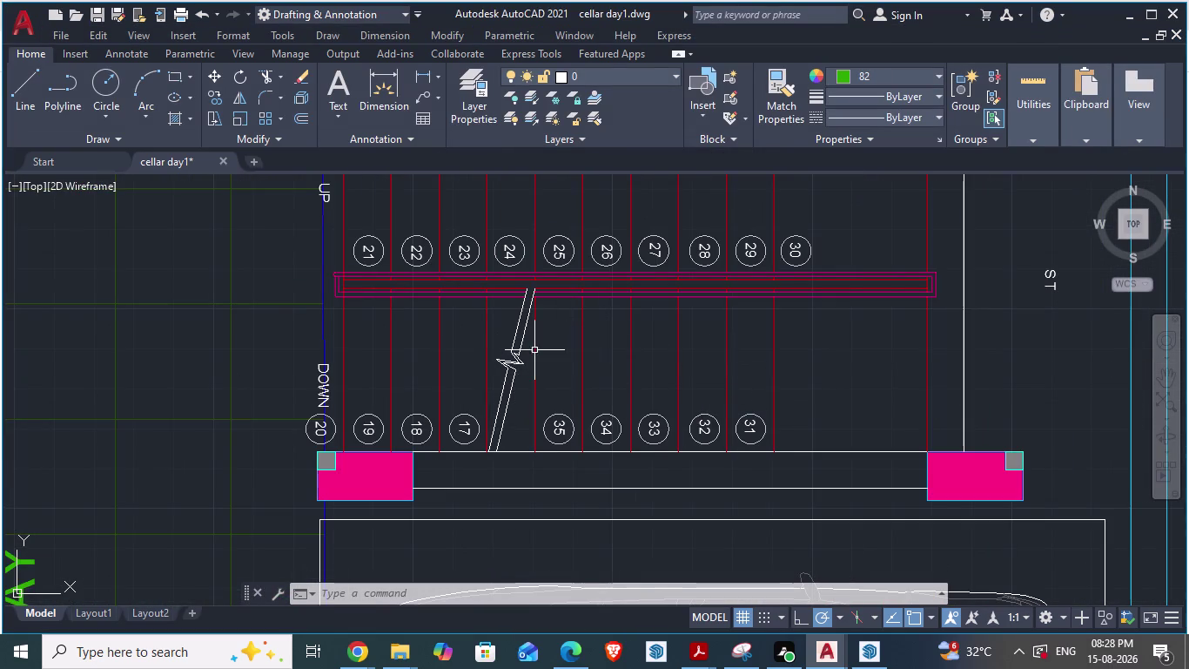
scroll(down, 3)
scroll(down, 3)
scroll(down, 3)
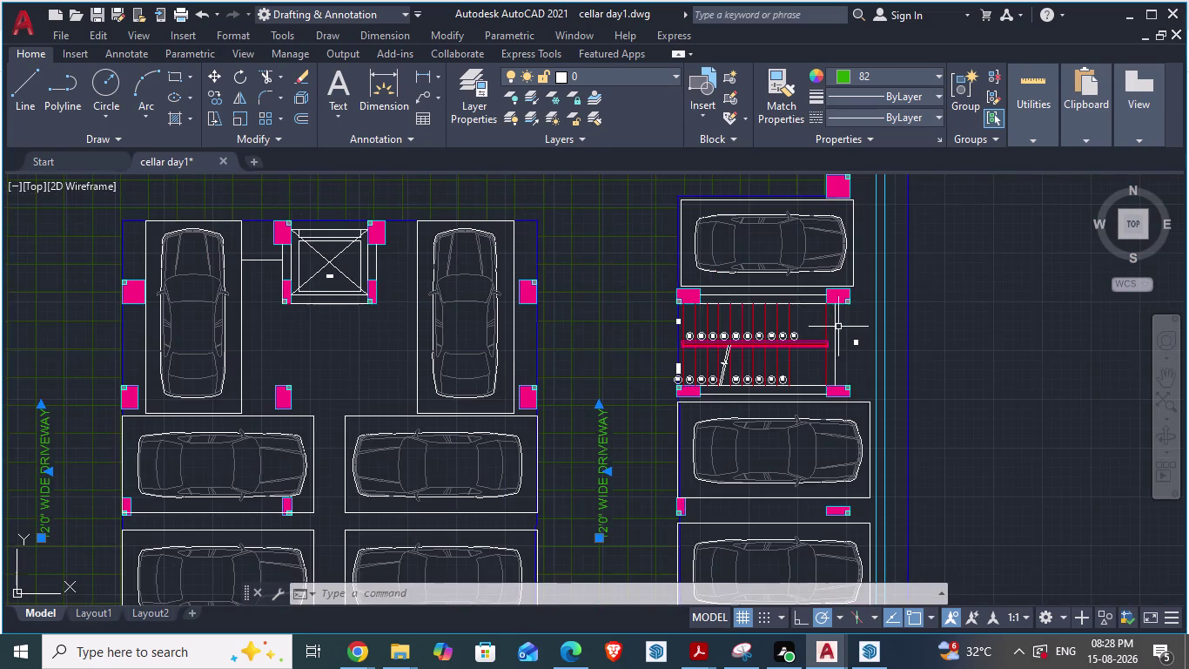
scroll(down, 3)
key(Escape)
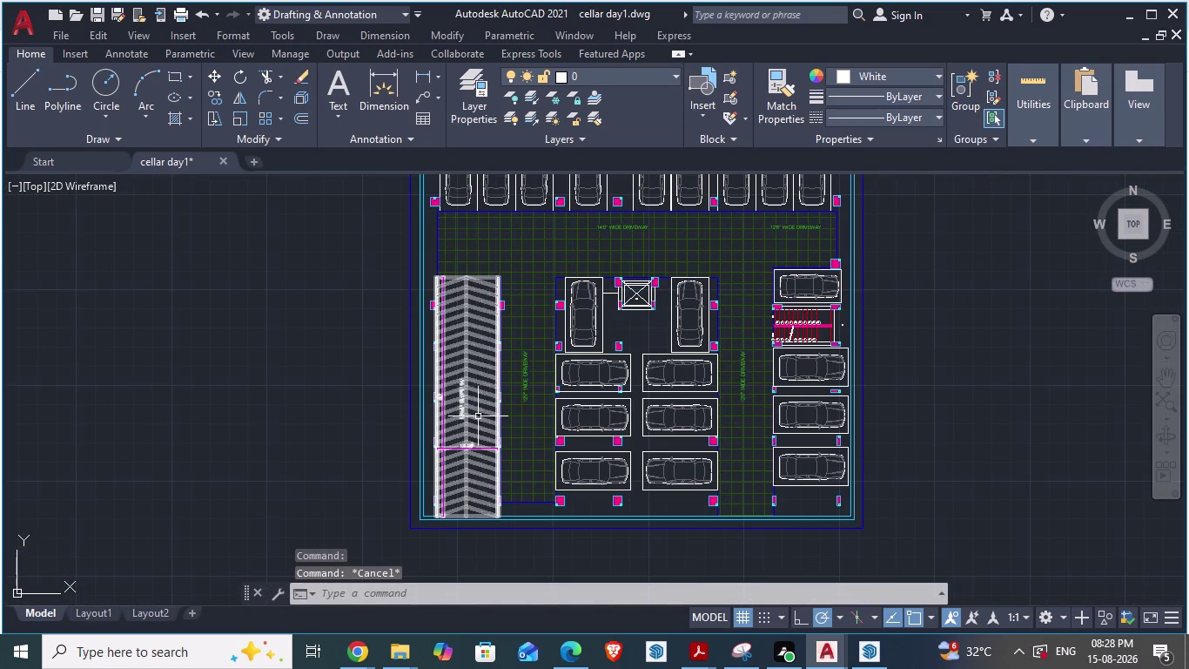
scroll(up, 3)
scroll(down, 3)
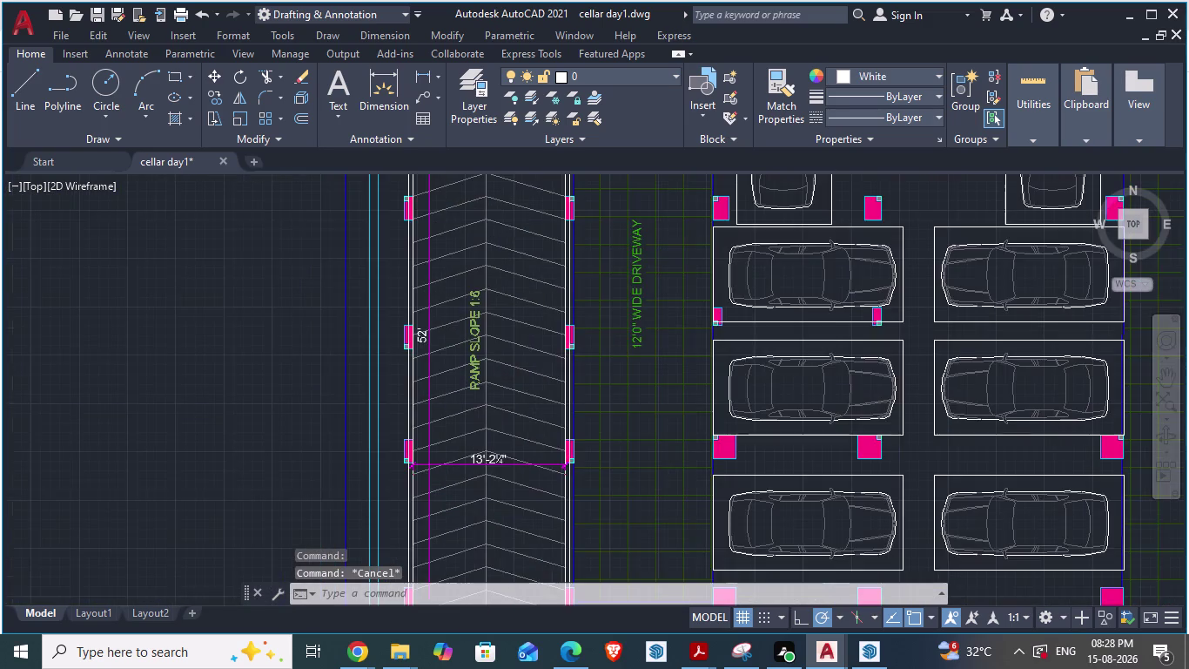
scroll(up, 3)
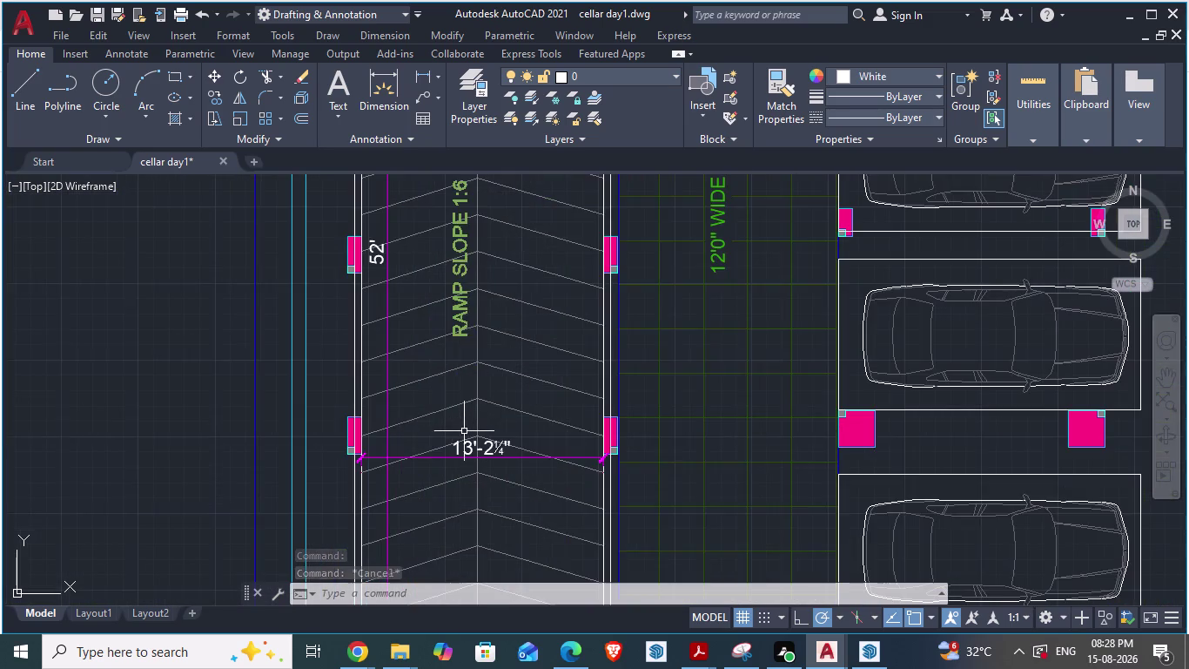
scroll(down, 3)
scroll(down, 3)
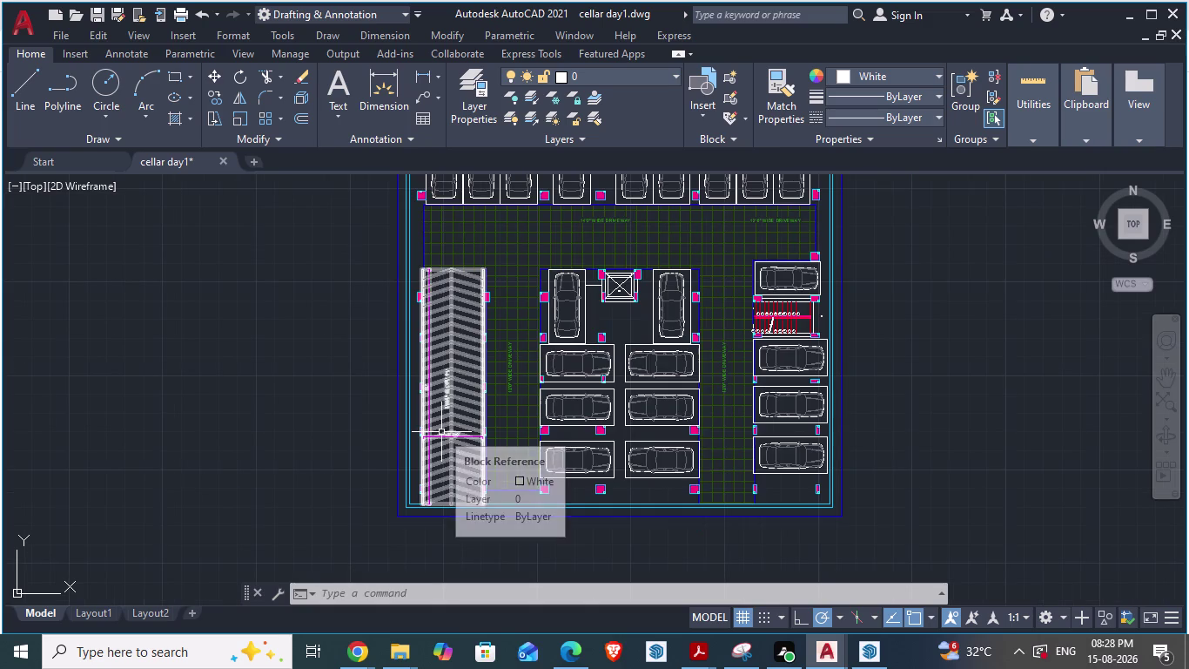